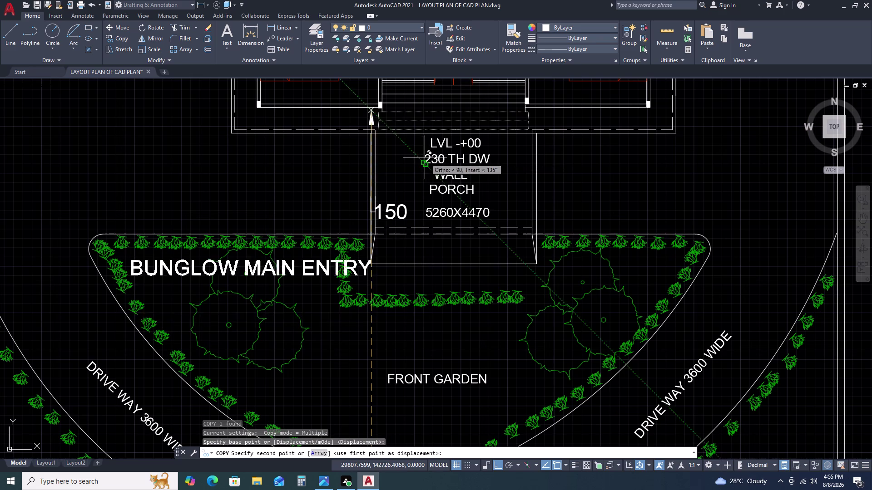
Place the pending copy at the top of the porch with Ortho off.
key(F8)
scroll(up, 3)
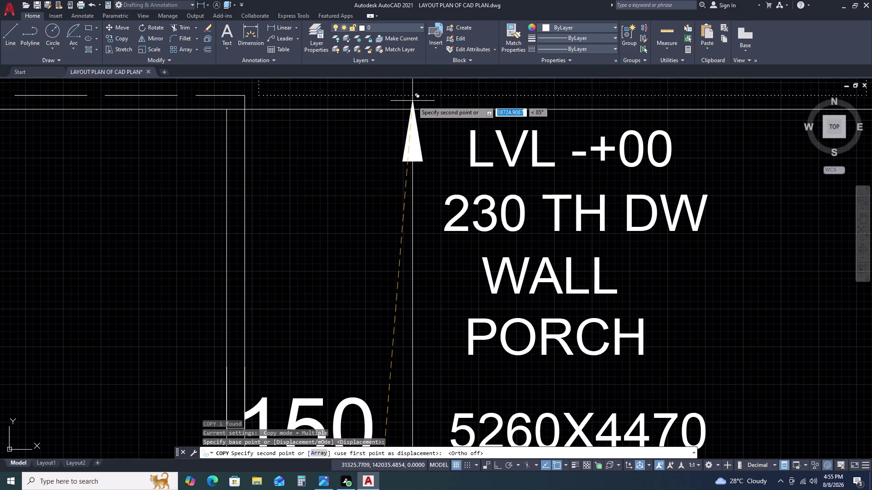
click(413, 85)
key(Escape)
scroll(down, 3)
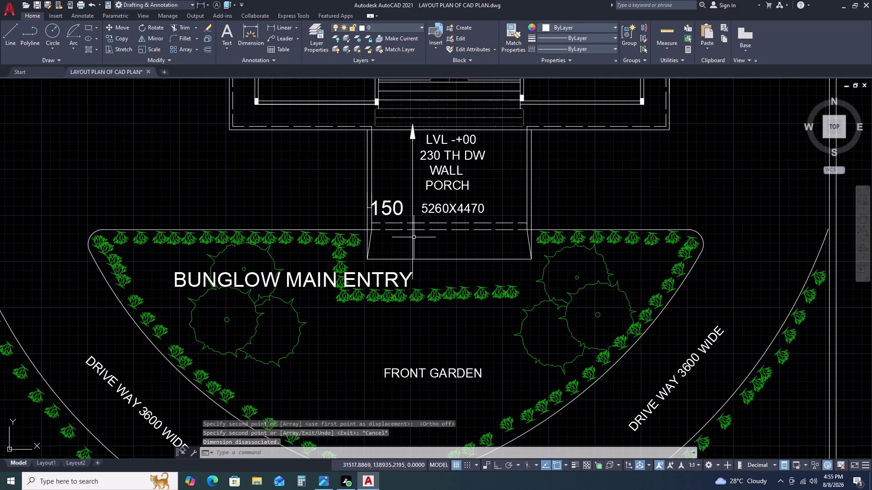
Move the BUNGLOW MAIN ENTRY label beside the porch arrow and select its text.
click(403, 276)
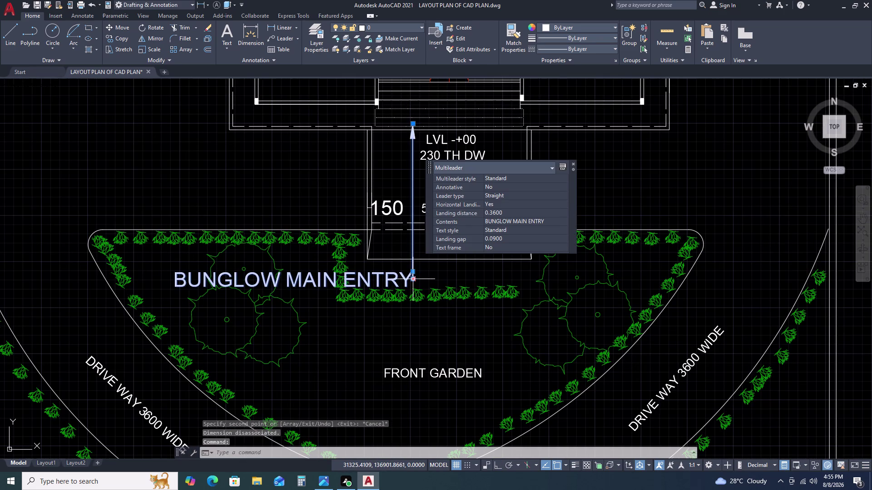
click(412, 278)
click(413, 180)
key(Escape)
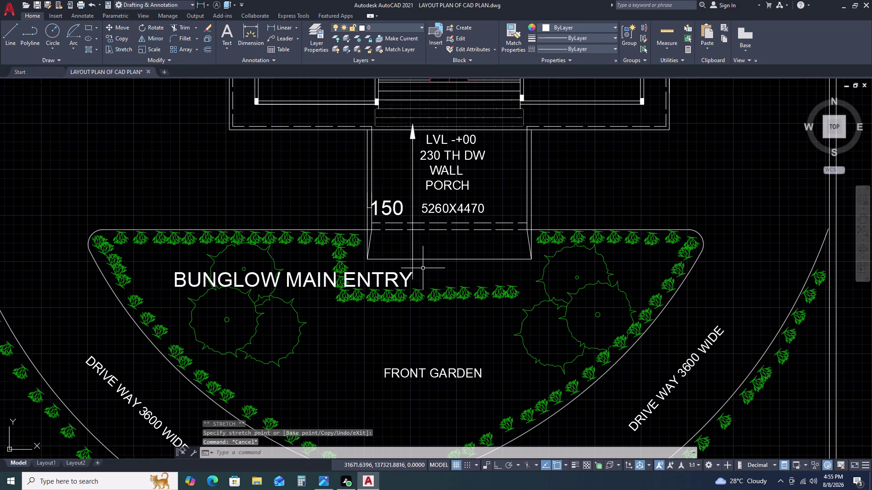
click(415, 274)
click(409, 271)
click(412, 272)
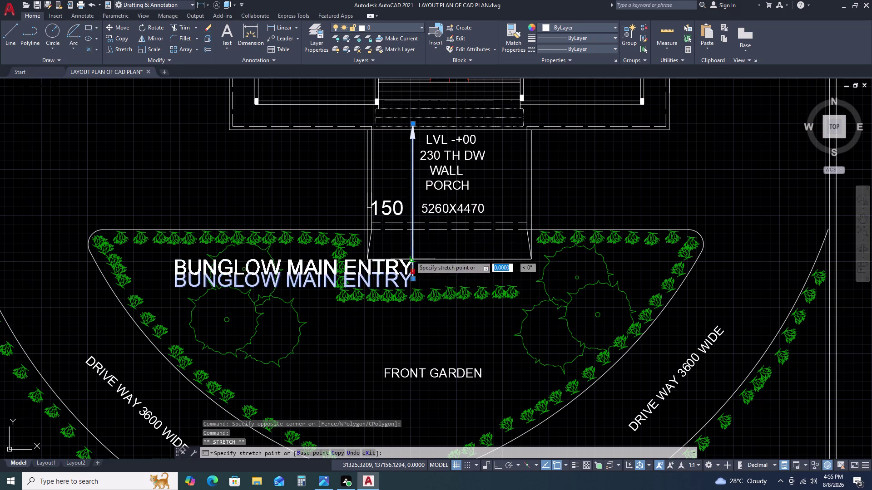
click(413, 158)
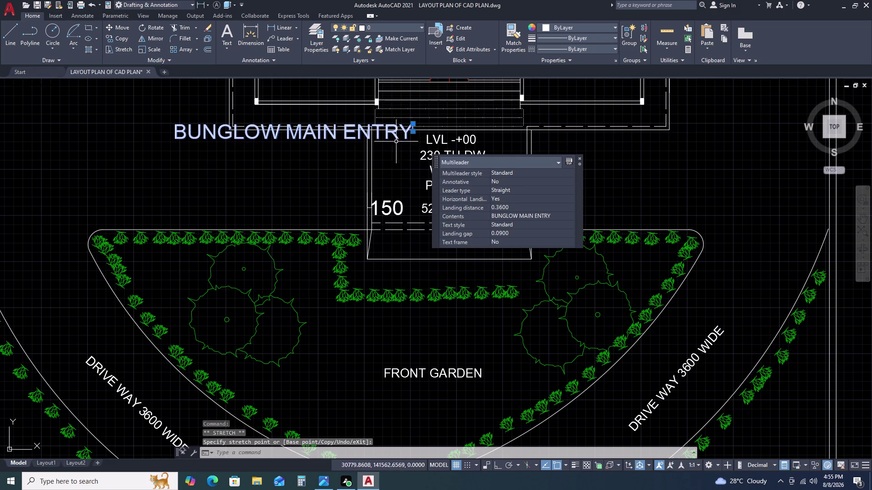
click(414, 130)
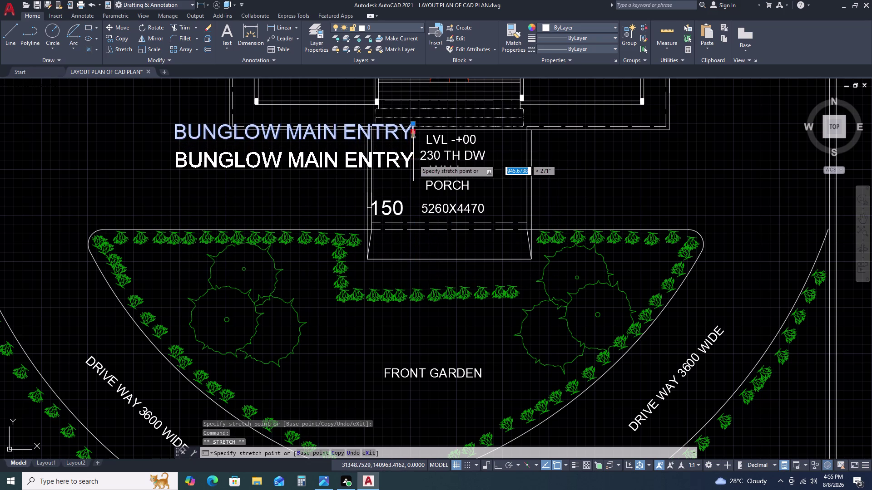
click(412, 160)
double_click(329, 163)
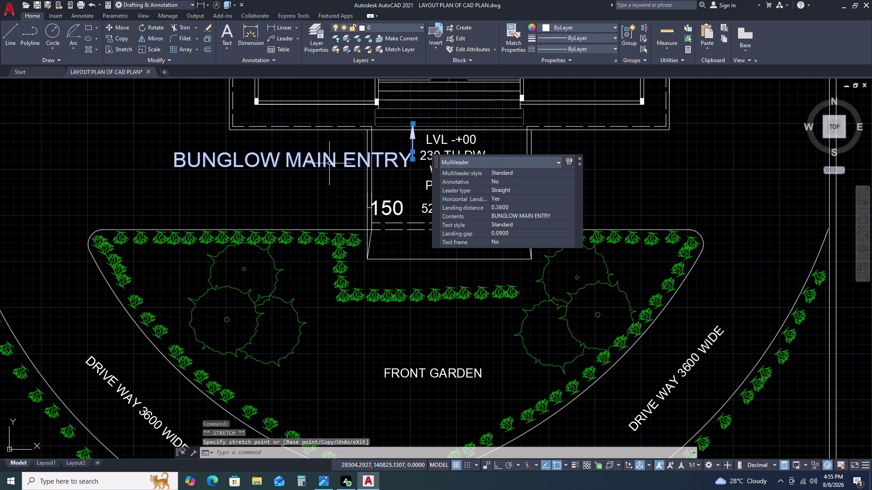
triple_click(329, 163)
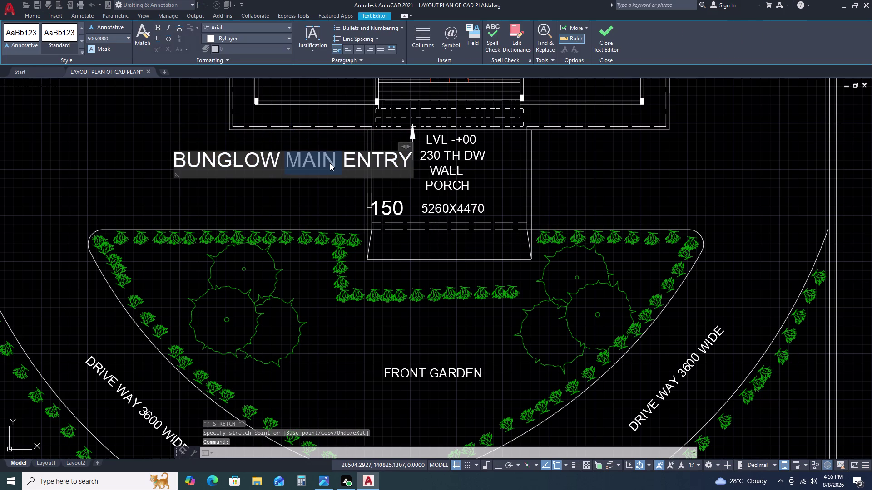
Replace the porch label's text with UP and save the change.
text(UP)
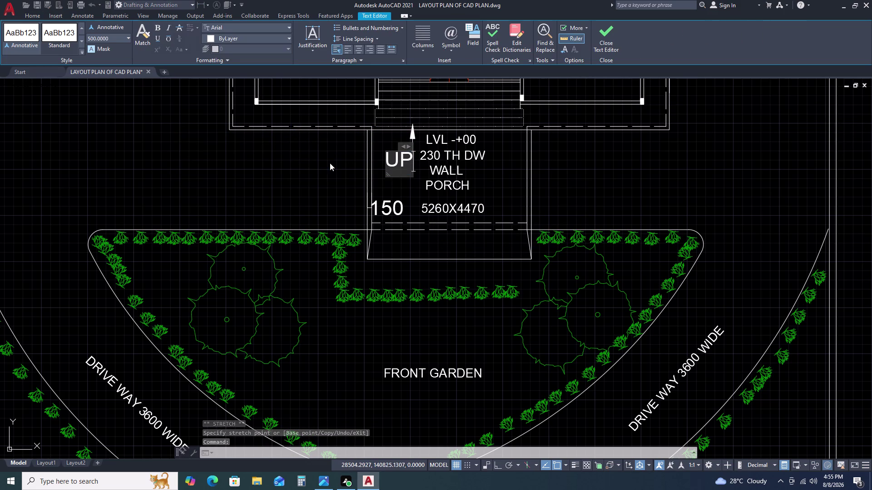
key(Return)
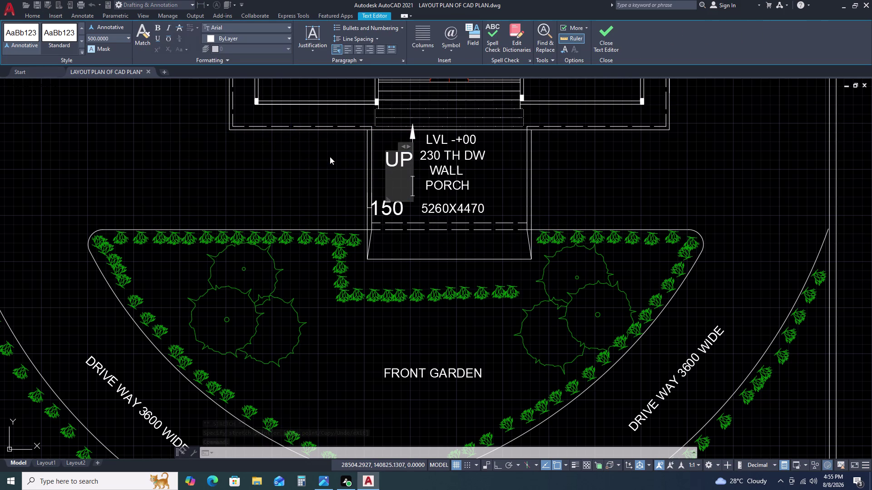
key(Escape)
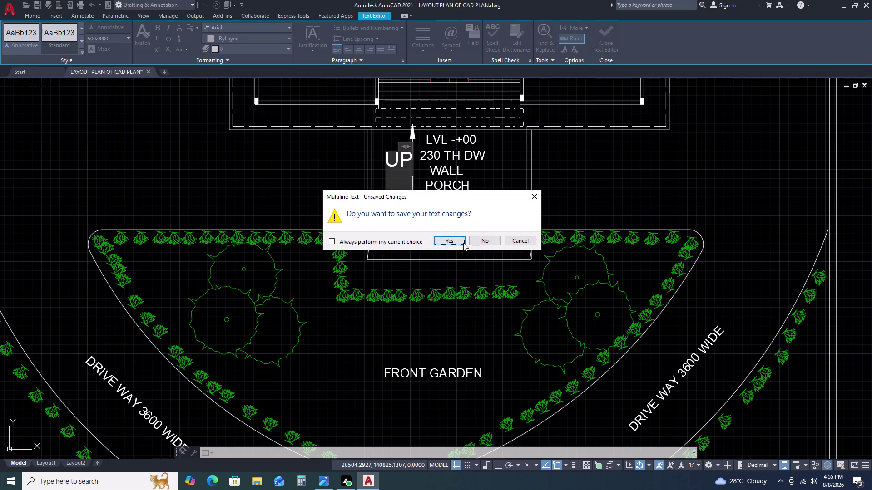
click(458, 242)
scroll(down, 3)
scroll(up, 3)
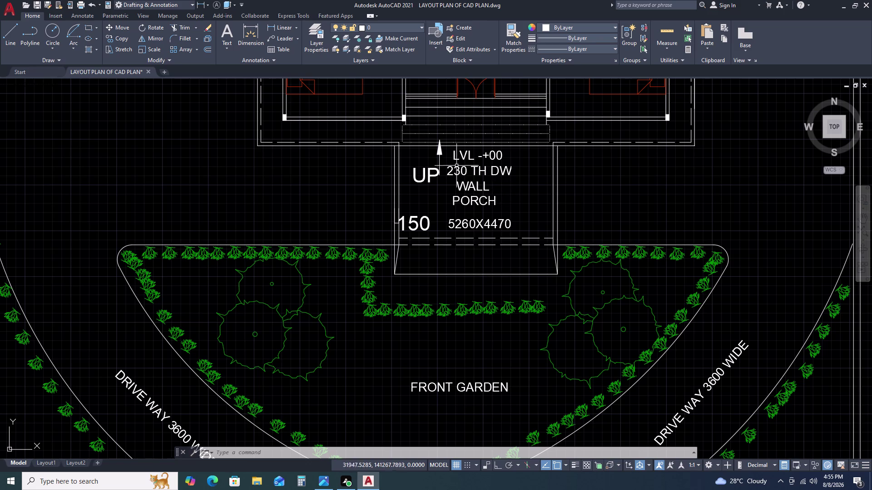
Copy the UP label to the steps beside the living dining area.
scroll(up, 3)
click(442, 167)
click(398, 198)
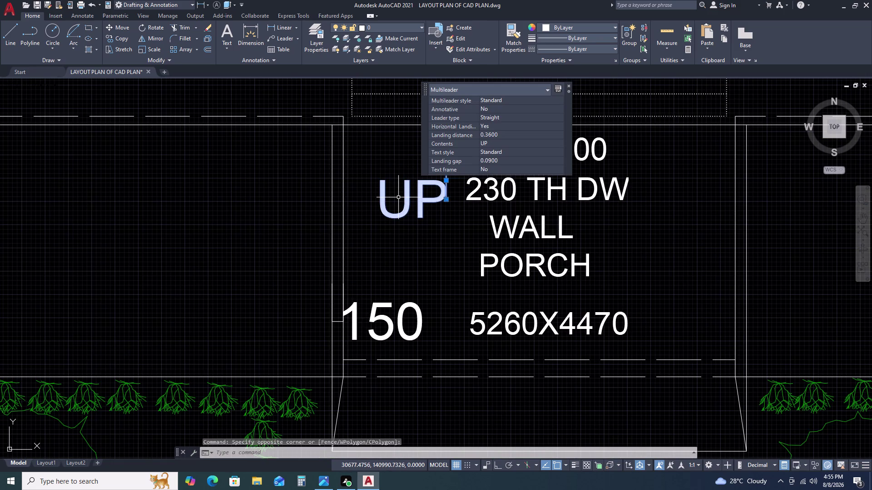
text(CO)
key(space)
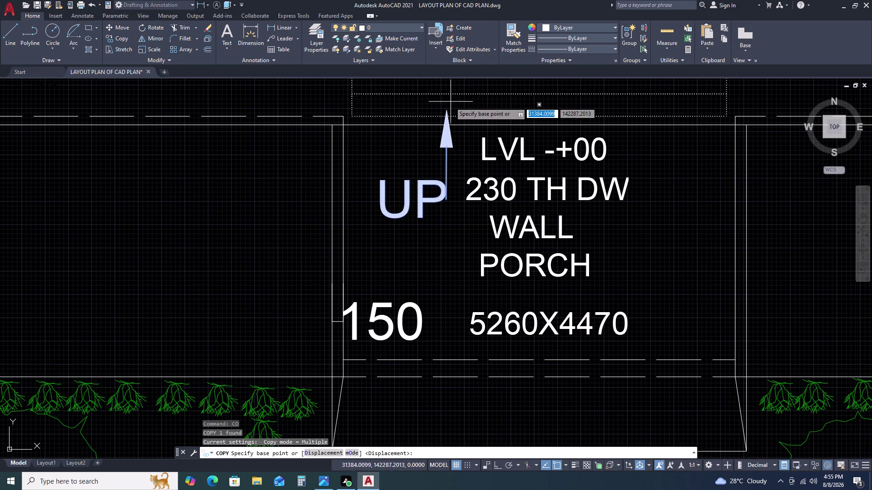
click(445, 109)
scroll(down, 3)
middle_drag(612, 151, 546, 244)
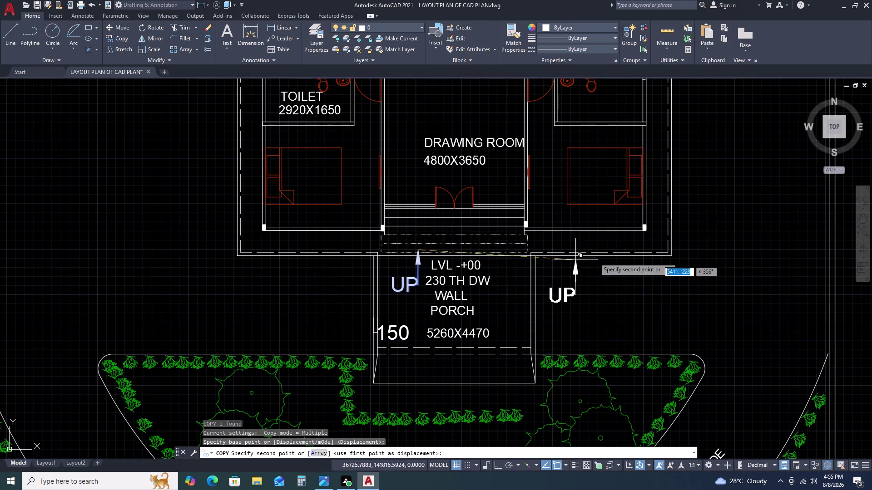
scroll(down, 3)
middle_drag(608, 151, 554, 268)
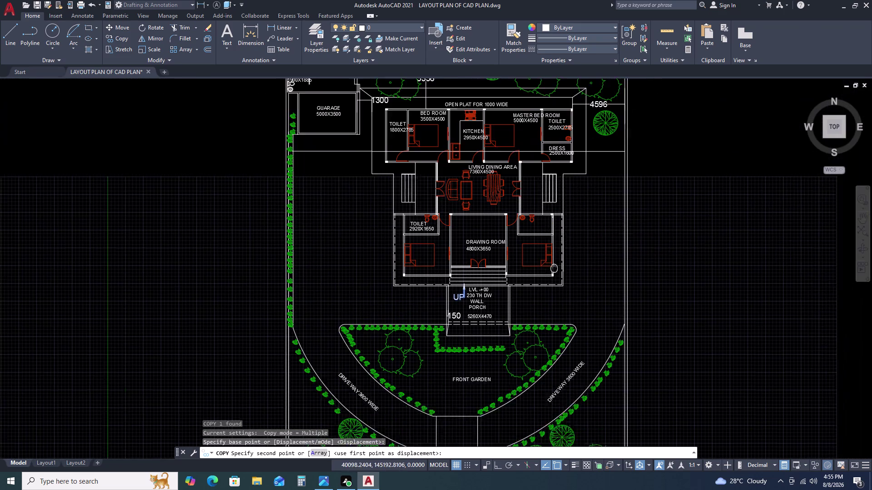
scroll(up, 3)
click(573, 200)
key(Escape)
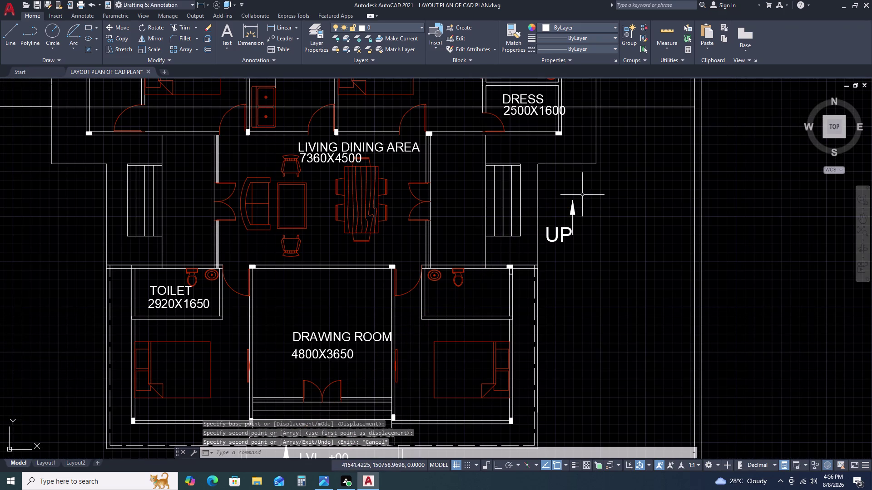
Rotate the copied UP label 90 degrees with Ortho on.
click(583, 195)
click(553, 229)
text(R)
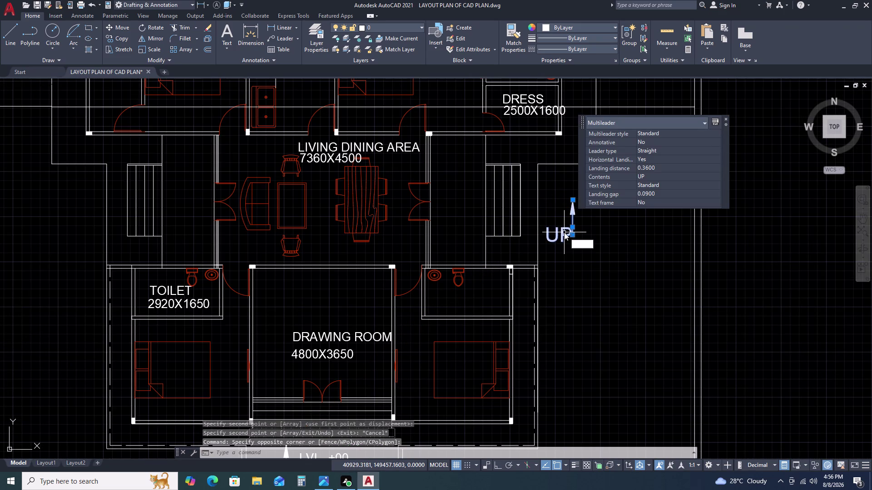
text(O)
key(space)
click(573, 199)
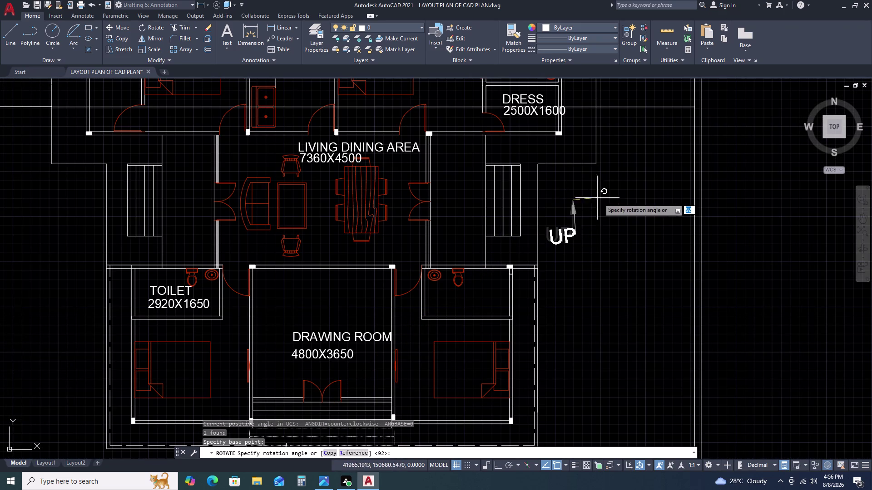
key(F8)
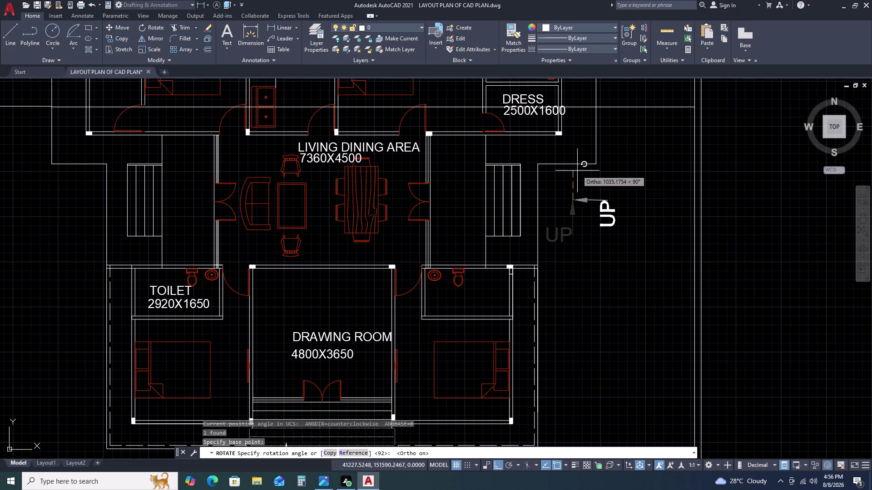
click(589, 174)
Move the rotated UP label onto the right-hand steps.
click(619, 202)
click(605, 228)
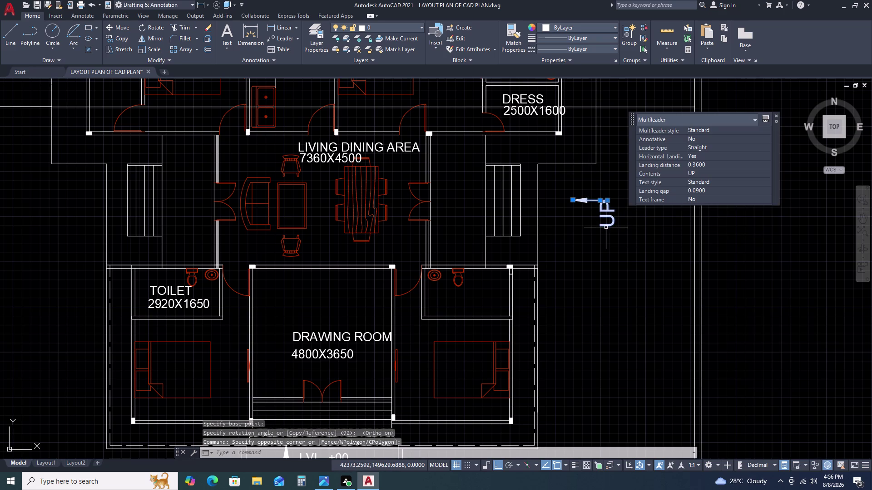
text(M)
key(space)
click(574, 201)
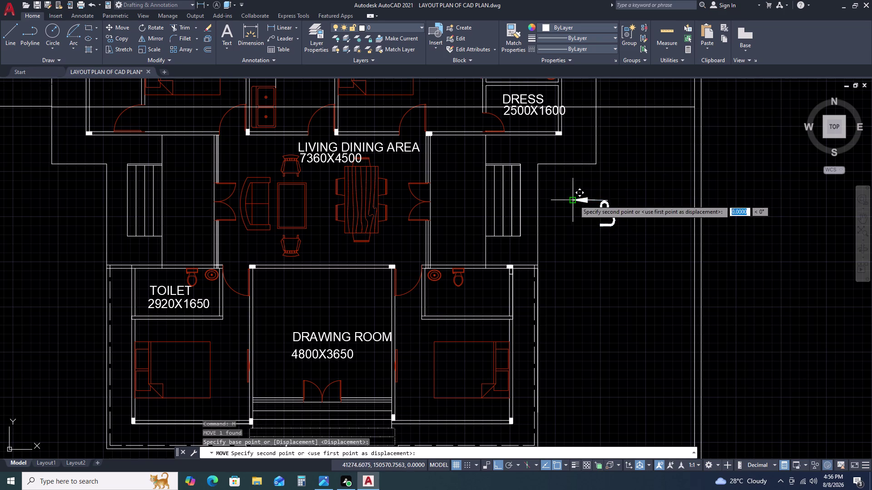
click(506, 197)
click(538, 206)
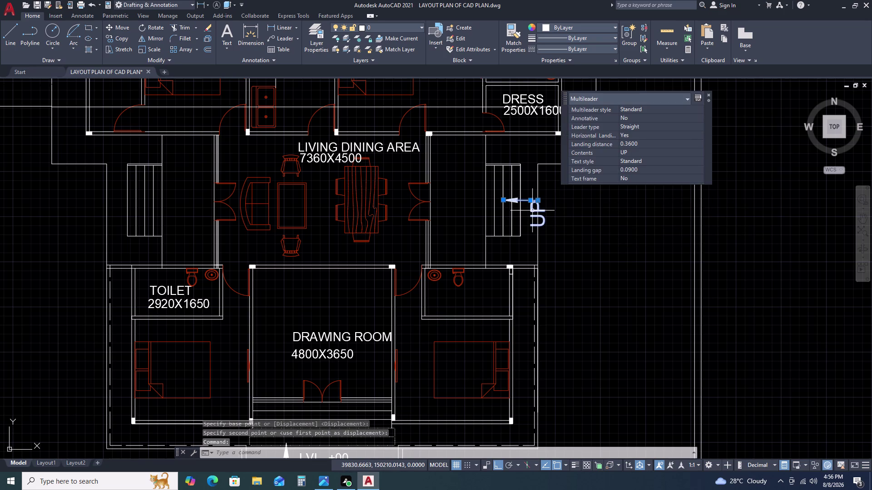
text(MI)
key(space)
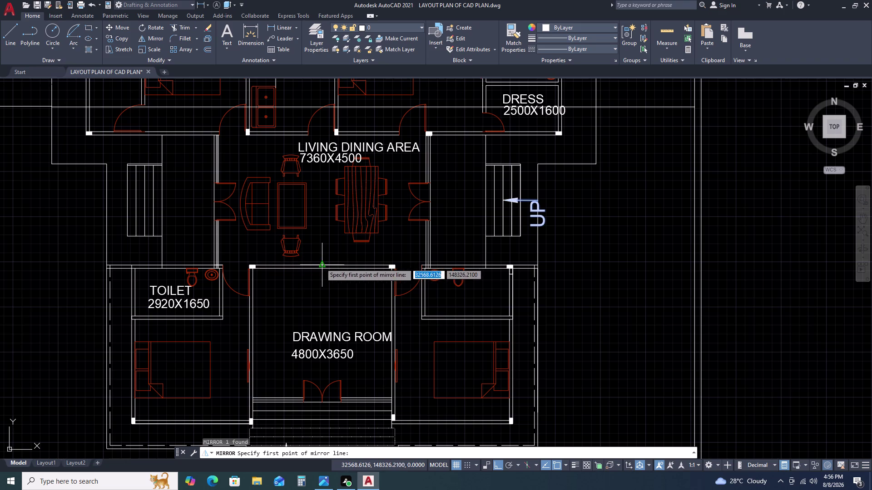
drag(323, 264, 323, 257)
click(325, 162)
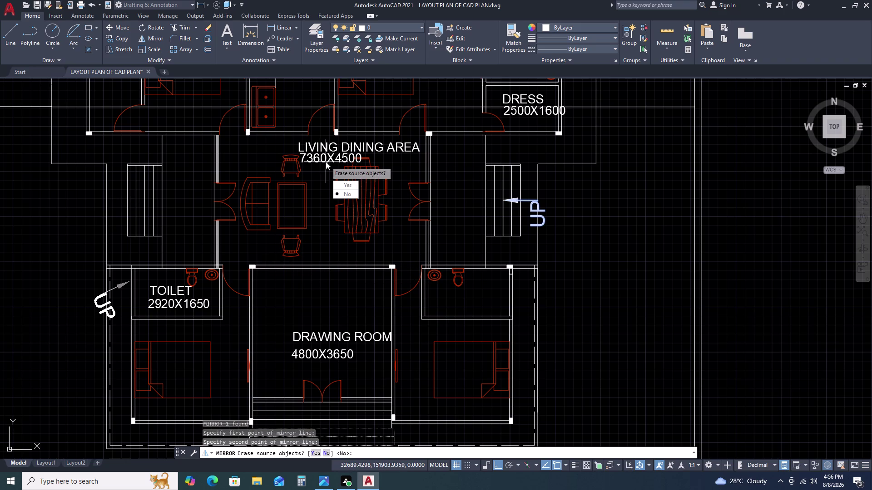
key(Escape)
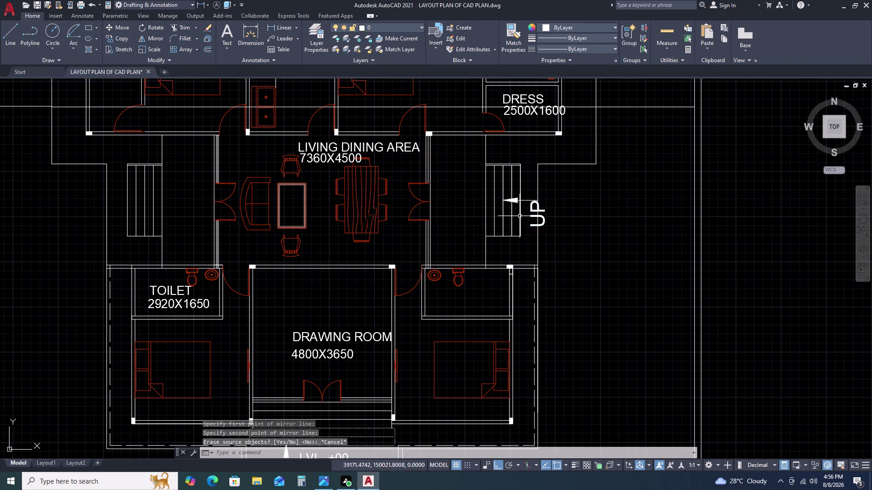
click(534, 210)
text(MI)
key(space)
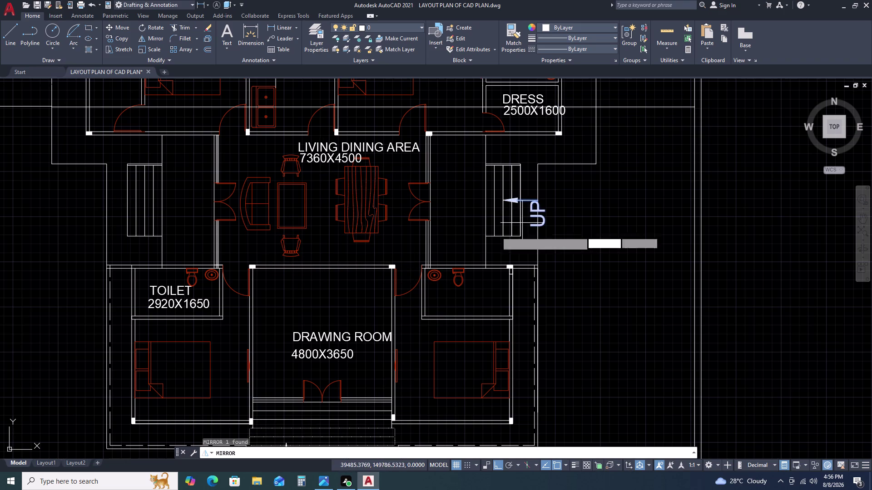
click(324, 263)
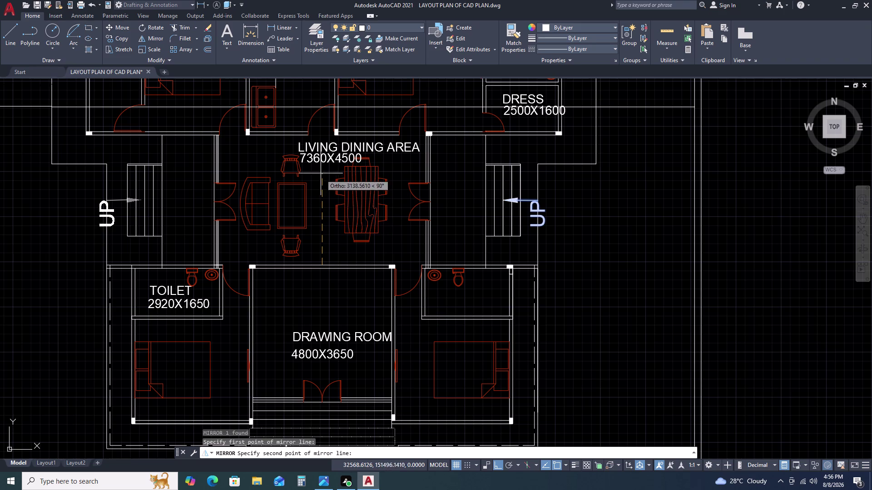
click(327, 133)
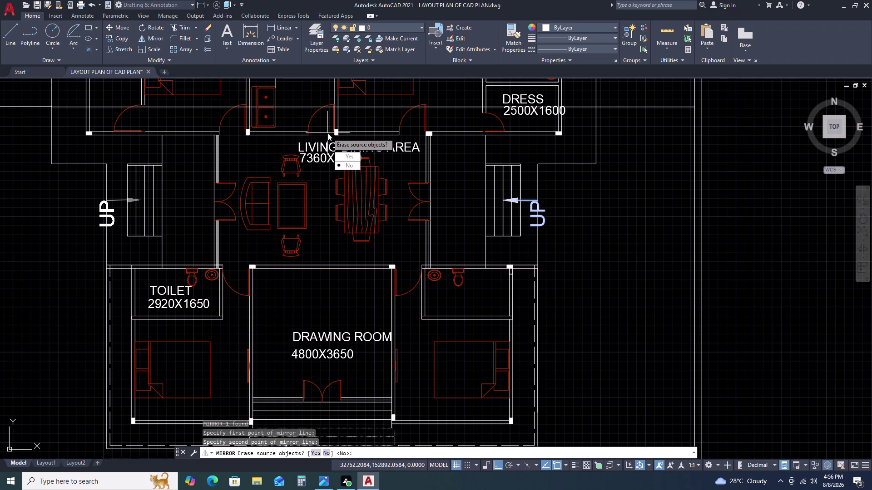
click(344, 166)
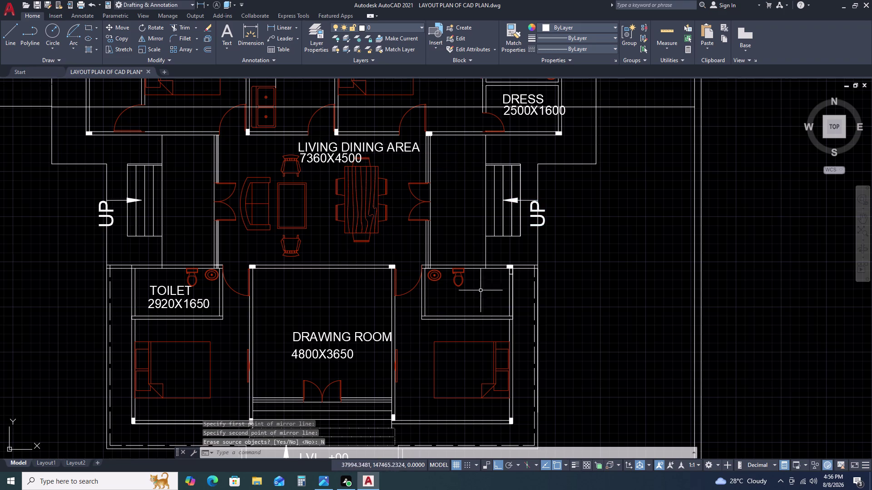
scroll(down, 3)
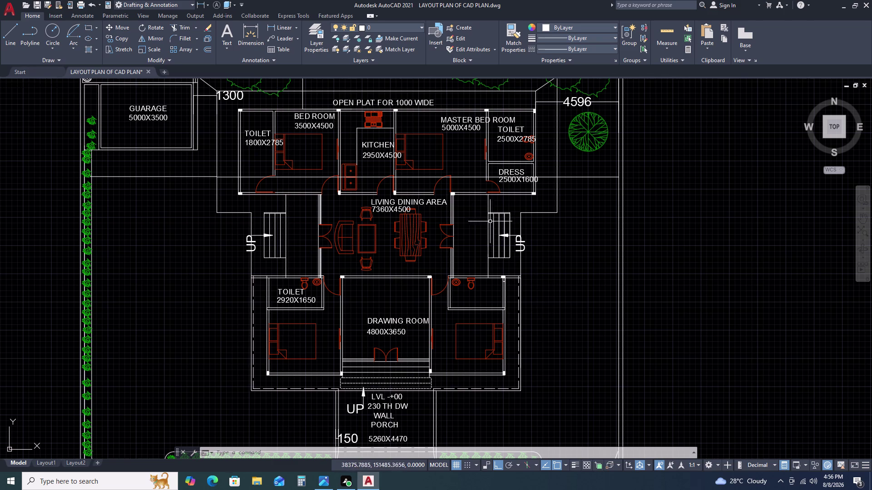
scroll(up, 3)
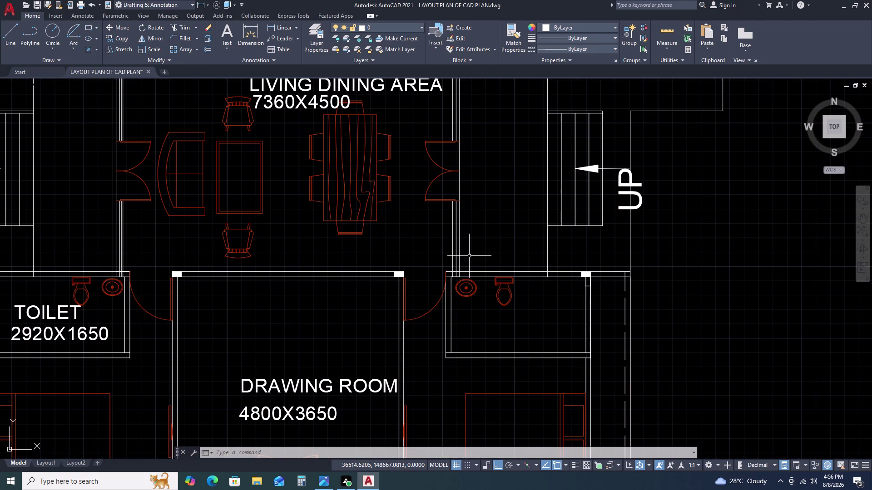
scroll(down, 3)
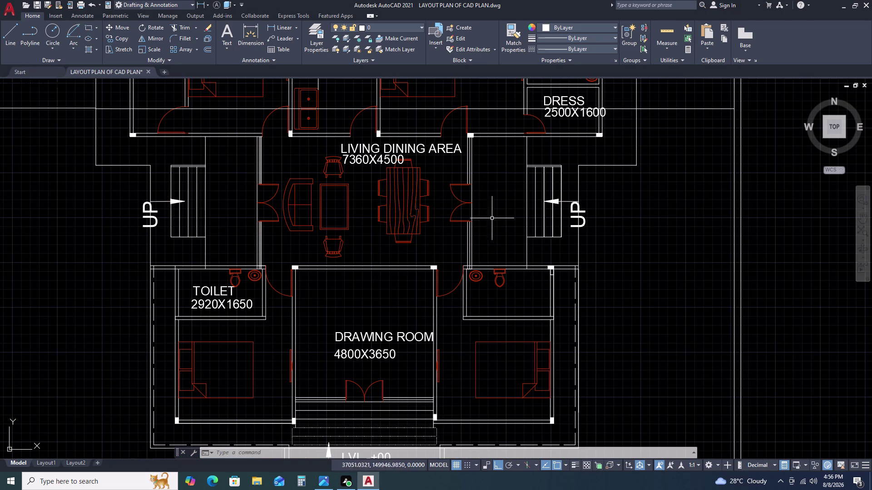
Copy the living-dining door into the toilet right of the drawing room.
click(454, 212)
text(C)
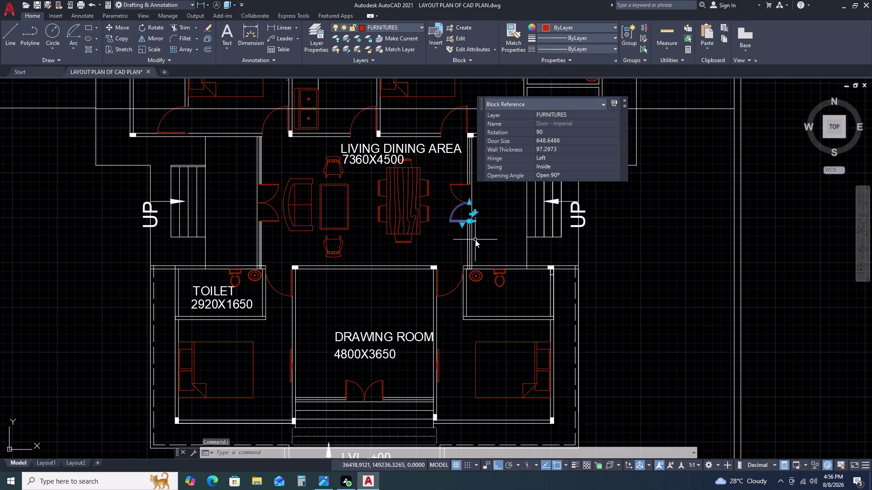
text(O)
key(space)
click(470, 221)
scroll(up, 3)
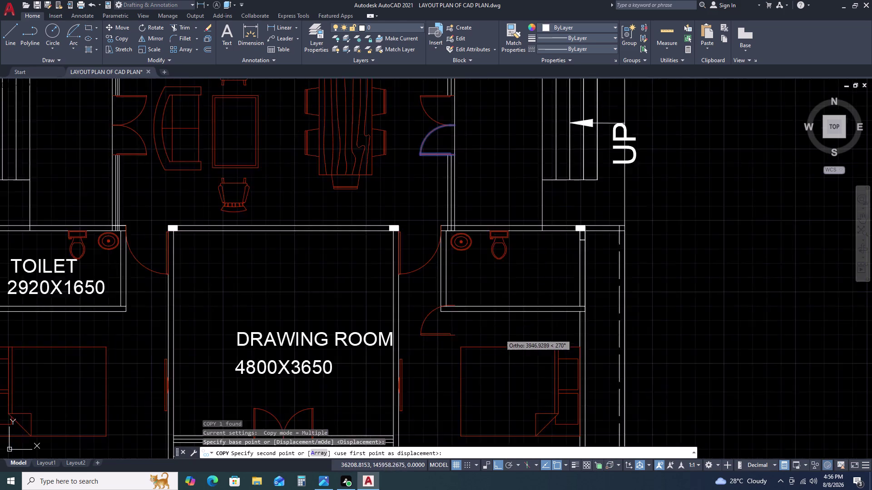
scroll(up, 3)
click(513, 337)
key(Escape)
Rotate the copied door so it faces the other way.
drag(390, 303, 381, 310)
click(331, 334)
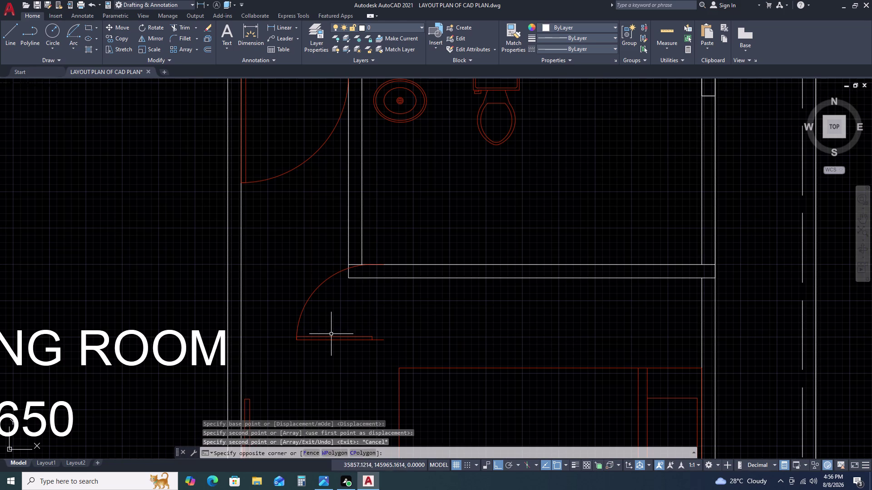
click(334, 324)
click(312, 357)
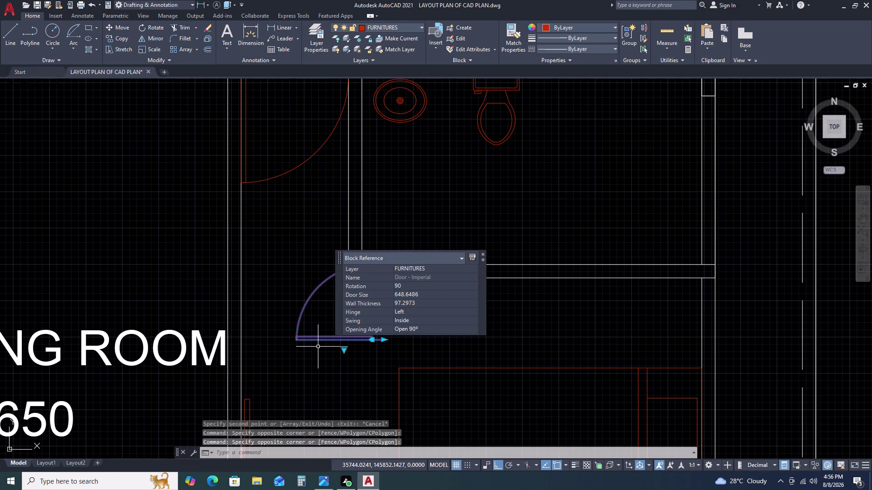
key(r)
key(o)
key(space)
drag(365, 326, 367, 316)
click(355, 180)
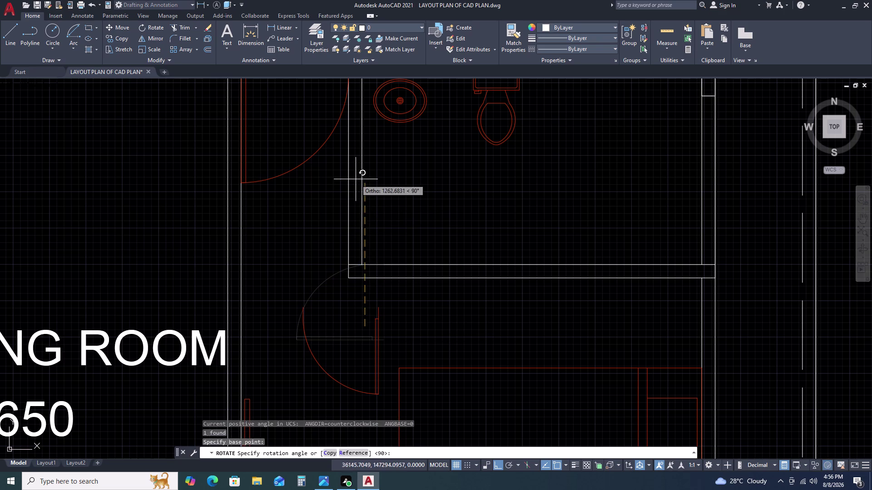
click(398, 304)
click(333, 345)
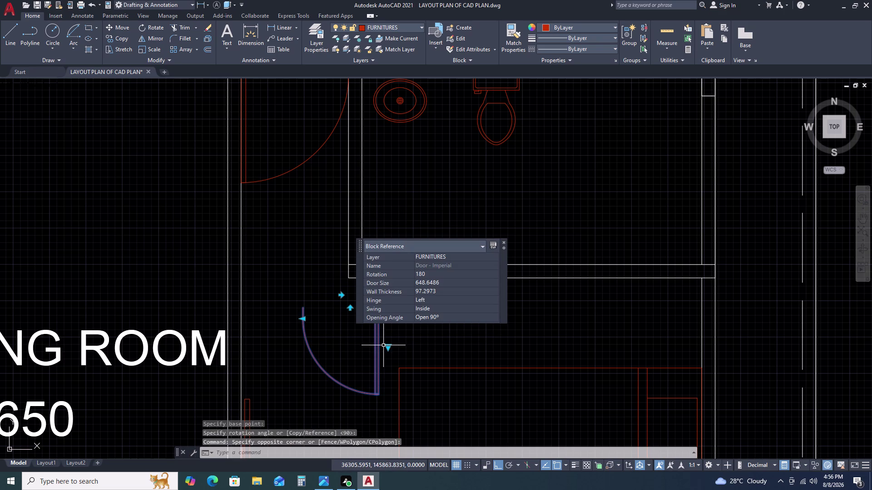
key(m)
key(space)
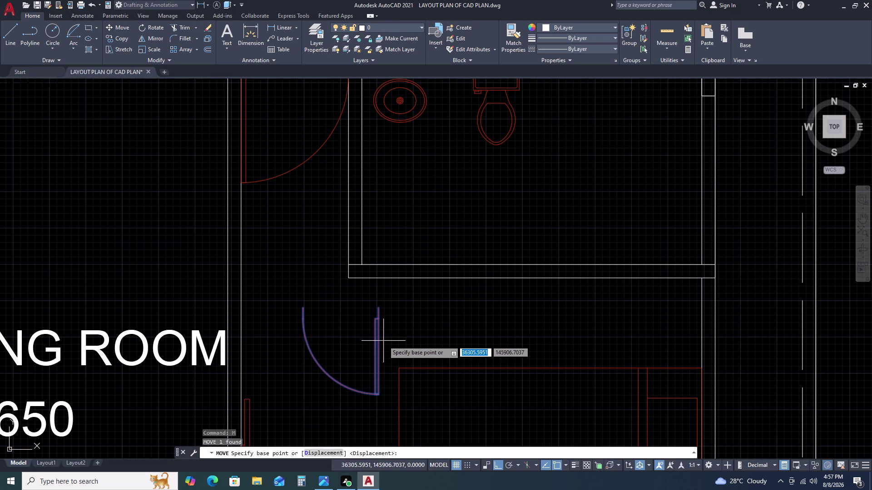
key(Escape)
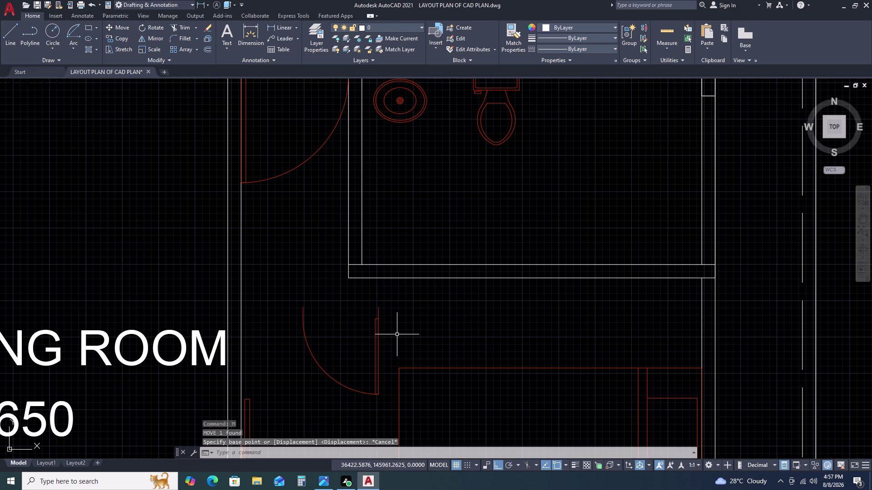
Rotate the door again so it opens upward.
click(392, 325)
click(365, 335)
key(r)
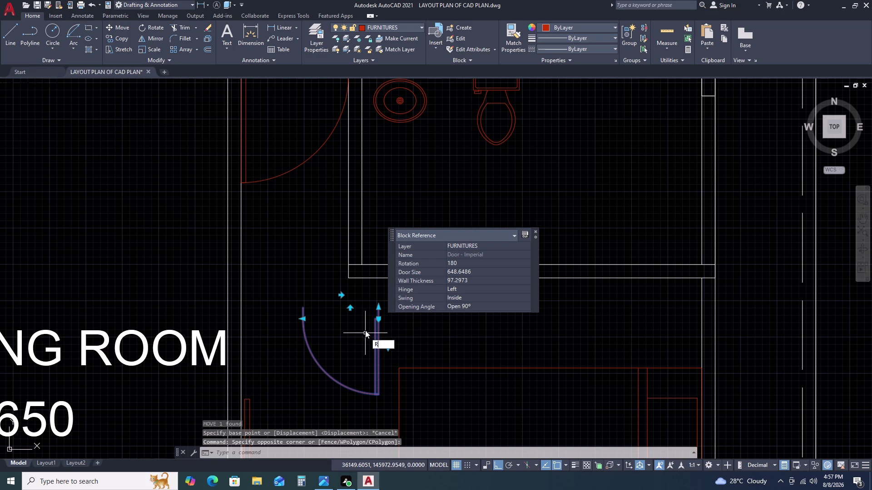
key(o)
key(space)
drag(365, 328, 364, 321)
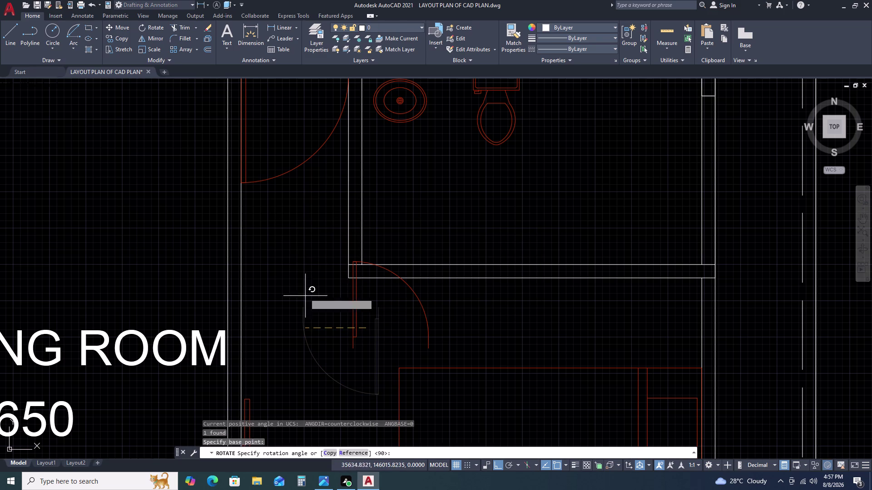
click(309, 305)
Move the door by its hinge end to the toilet wall corner.
click(367, 317)
click(343, 301)
text(M)
key(space)
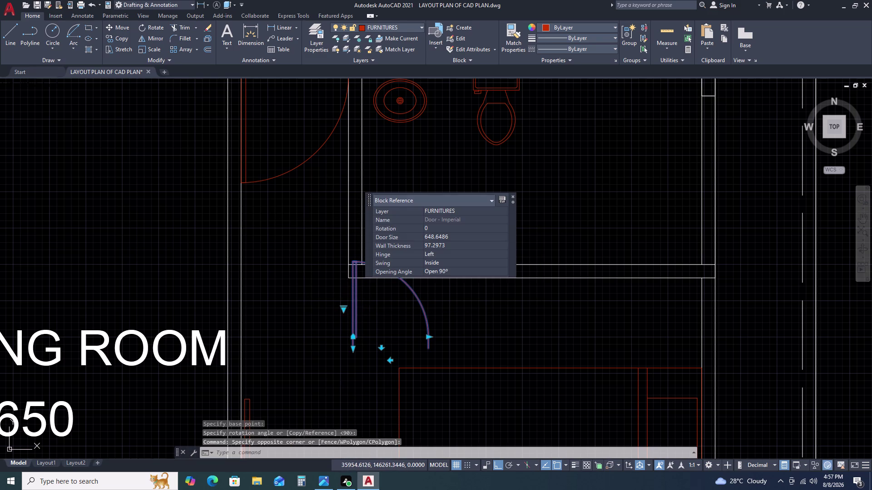
drag(350, 351, 349, 344)
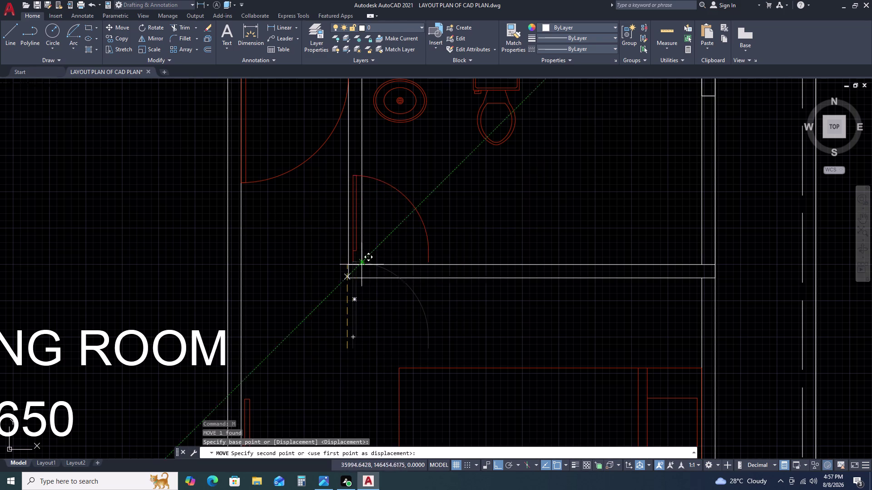
click(363, 283)
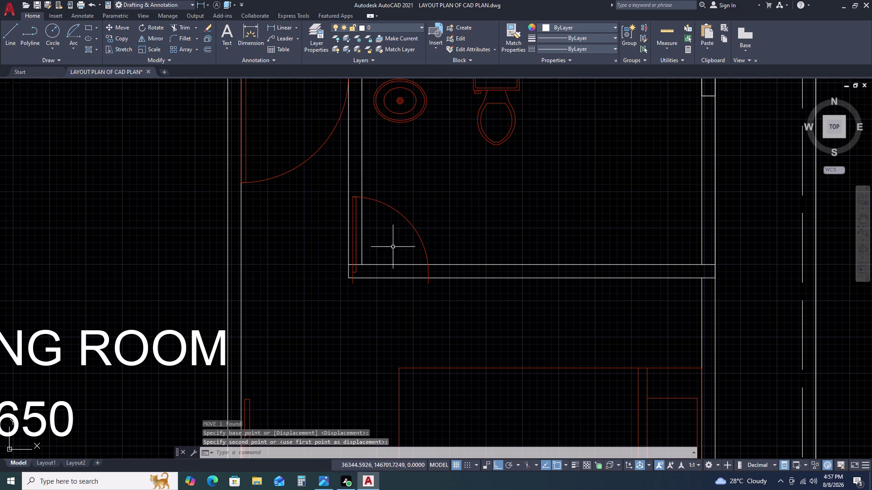
Shift the placed door across onto the wall line.
click(469, 230)
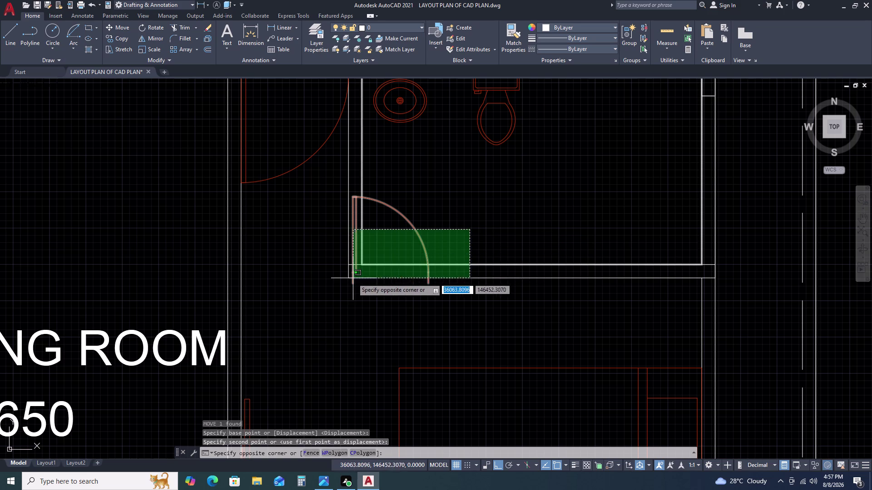
click(386, 238)
key(m)
key(space)
scroll(up, 3)
click(409, 242)
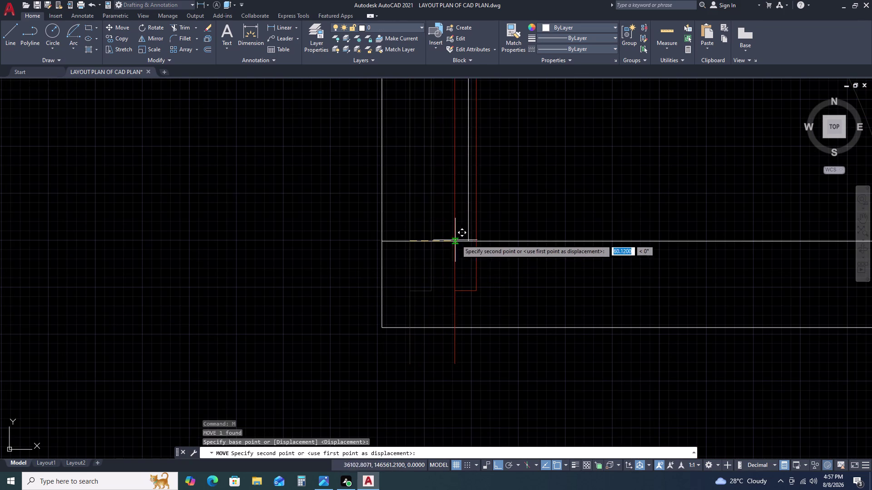
click(467, 241)
Move the door up to align it with the toilet wall.
click(493, 295)
click(457, 307)
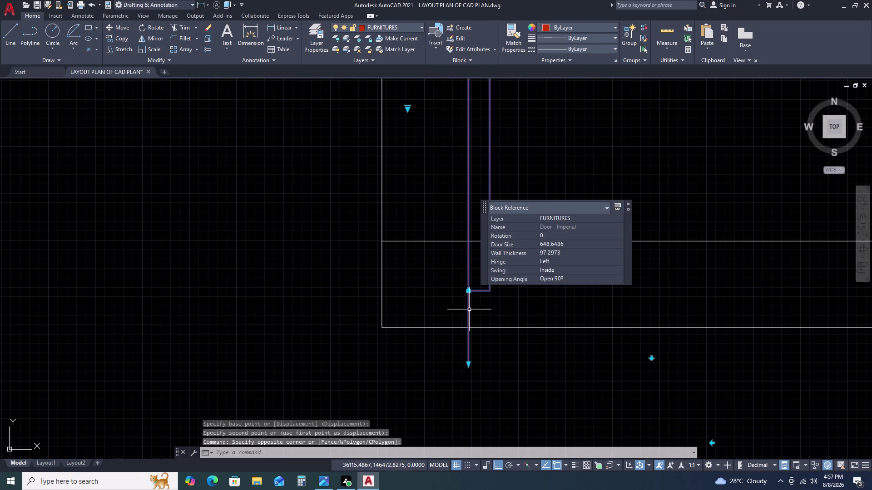
key(m)
key(space)
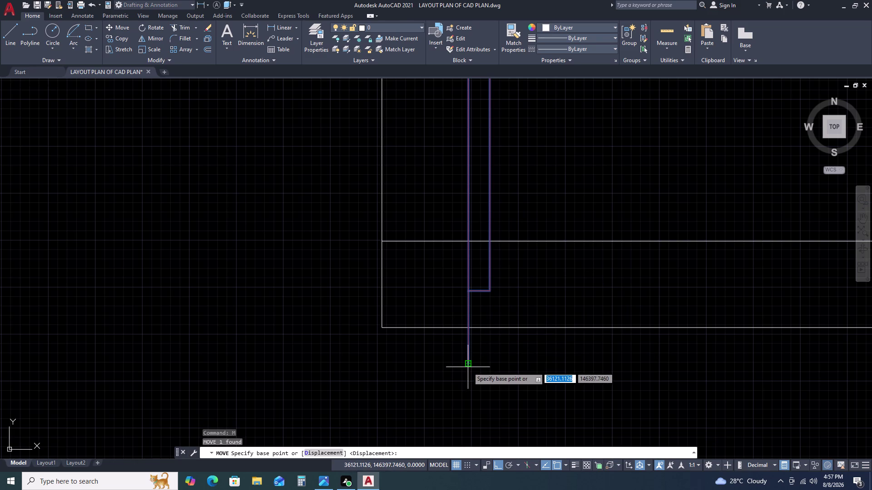
click(468, 367)
click(467, 328)
scroll(down, 3)
middle_drag(527, 326, 458, 298)
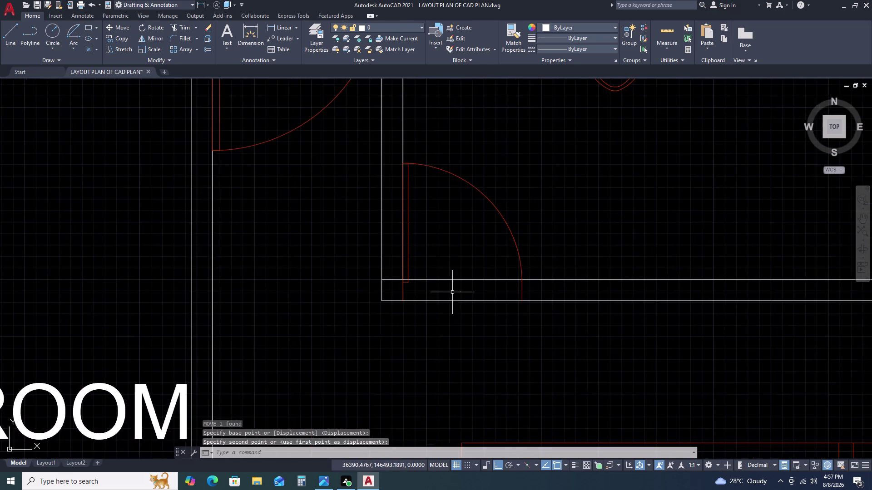
scroll(down, 3)
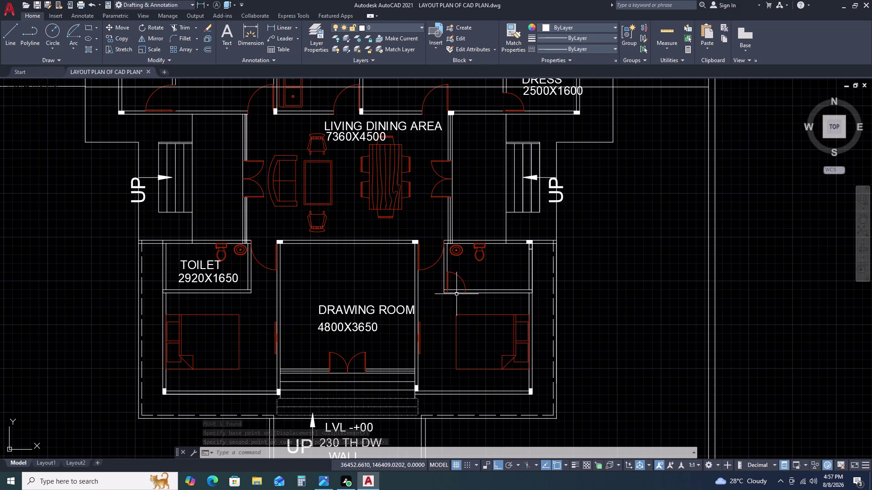
Try trimming the toilet wall lines, then cancel the trim.
text(TR)
key(space)
scroll(up, 3)
click(455, 276)
click(447, 352)
scroll(down, 3)
key(Escape)
Start a short line at the toilet door's wall end, then cancel it.
key(l)
key(space)
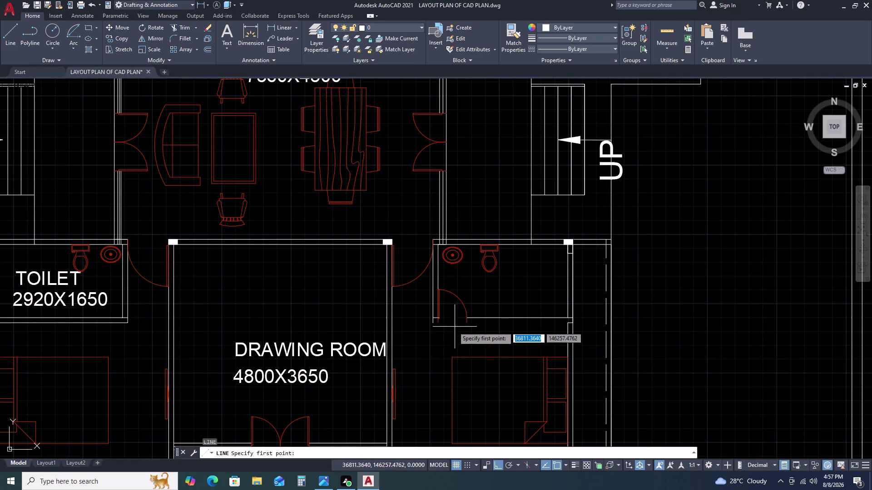
scroll(up, 3)
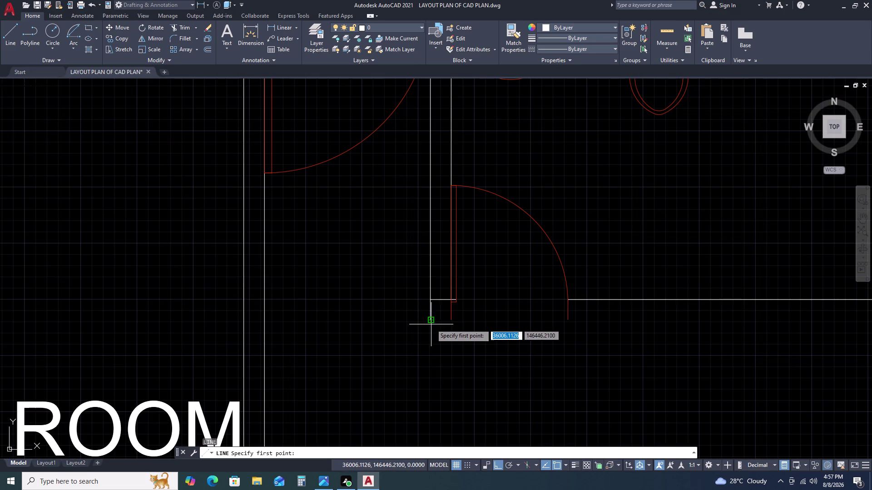
click(431, 323)
click(452, 323)
key(Escape)
scroll(down, 3)
middle_drag(513, 344, 427, 331)
key(space)
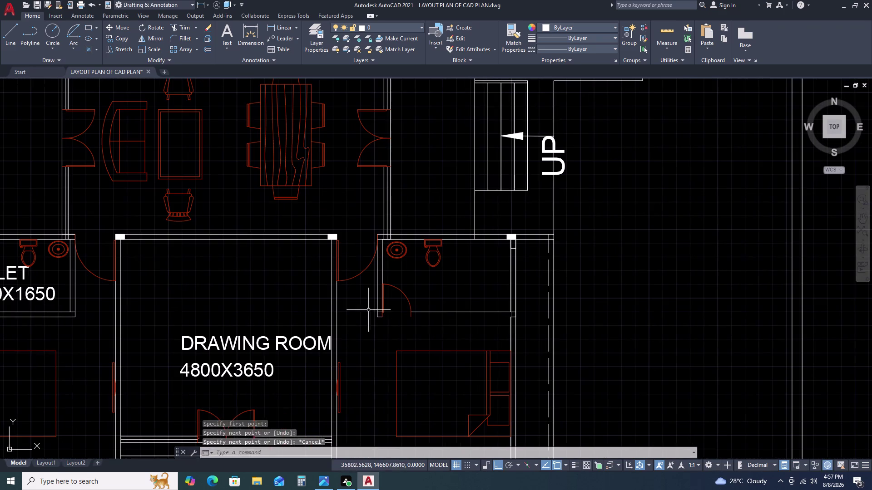
Draw a wall line from the door across to the outer wall.
click(413, 318)
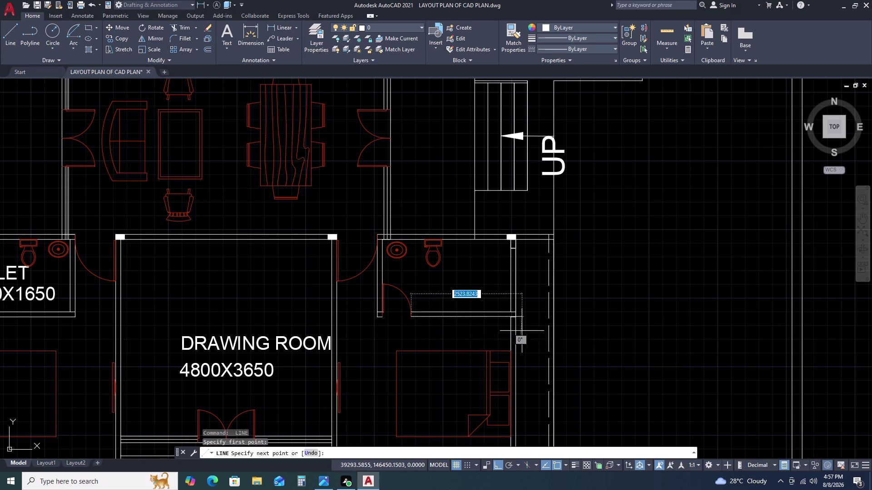
scroll(up, 3)
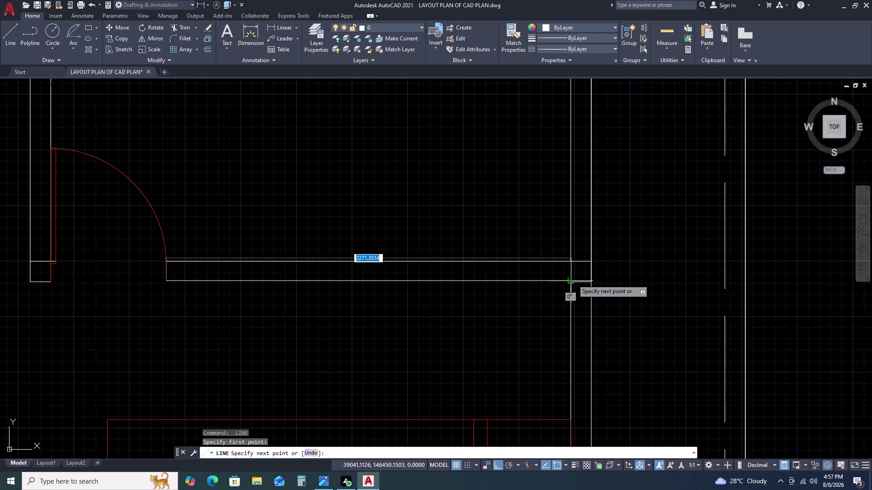
click(573, 279)
key(Escape)
scroll(down, 3)
middle_drag(588, 337, 579, 339)
middle_drag(563, 339, 387, 299)
Try filleting two wall lines at the junction, then cancel.
scroll(up, 3)
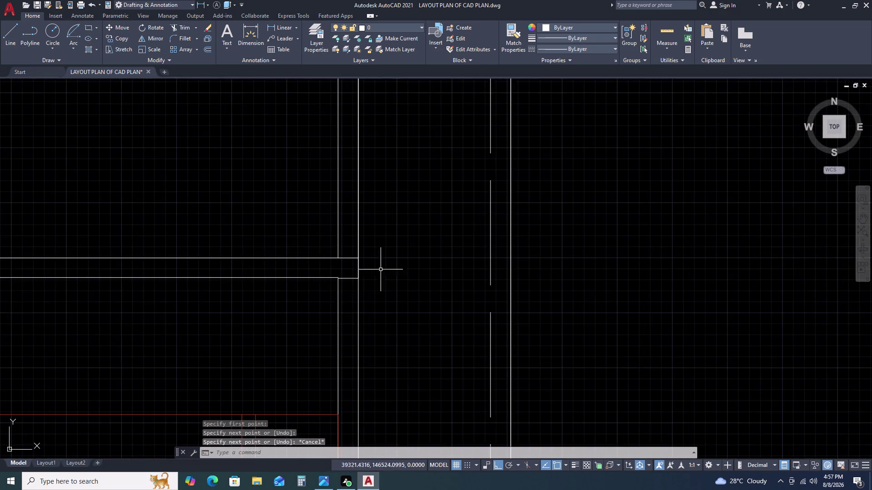
scroll(up, 3)
key(f)
key(space)
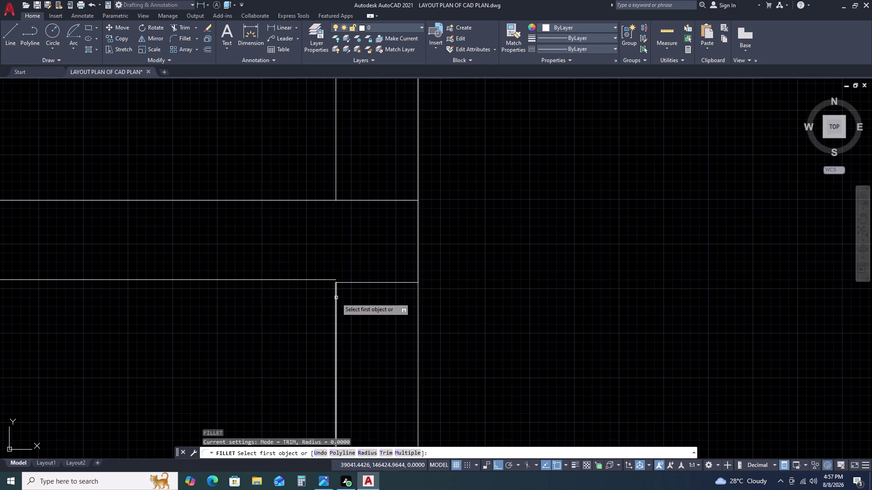
click(336, 298)
click(323, 280)
key(Escape)
Start a text block and a fence trim over the toilet lines, cancelling both.
scroll(down, 3)
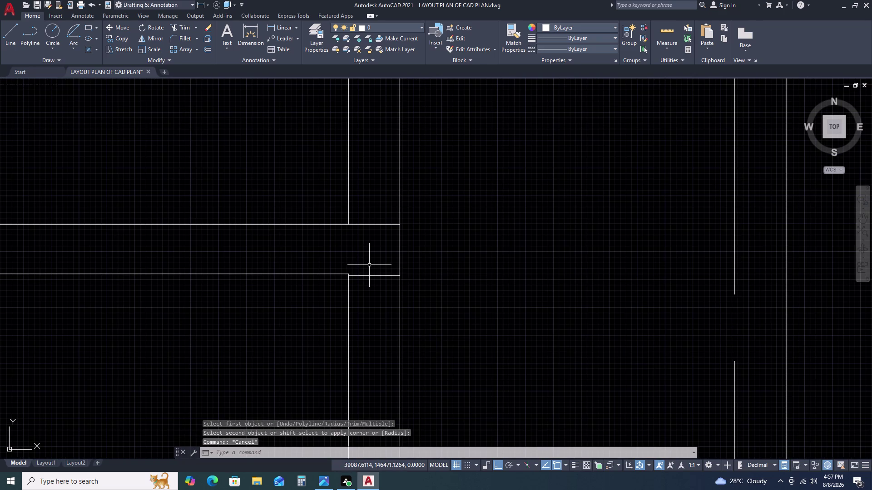
text(T)
key(space)
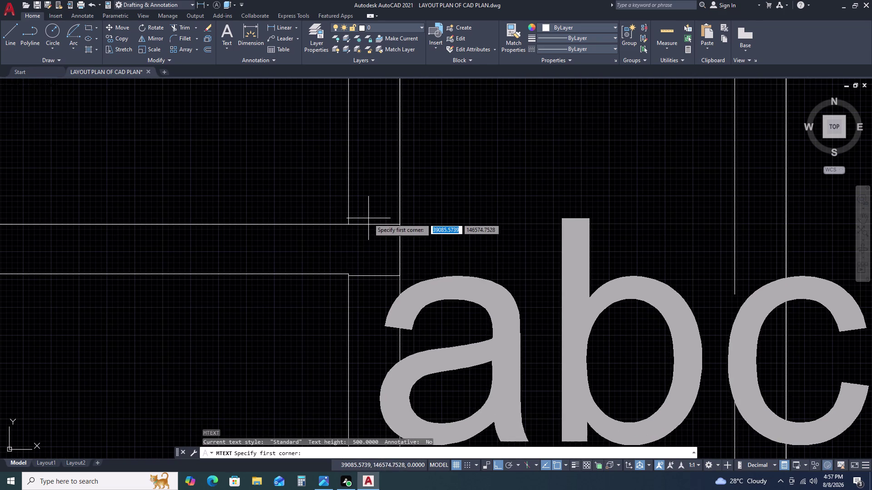
key(Escape)
text(TR)
key(space)
drag(371, 211, 384, 256)
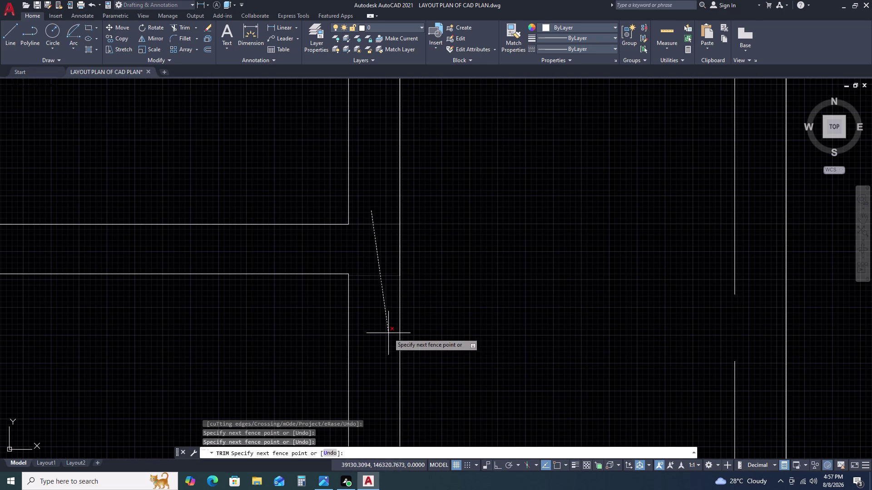
click(389, 333)
key(Escape)
Erase the unwanted line inside the toilet.
scroll(down, 3)
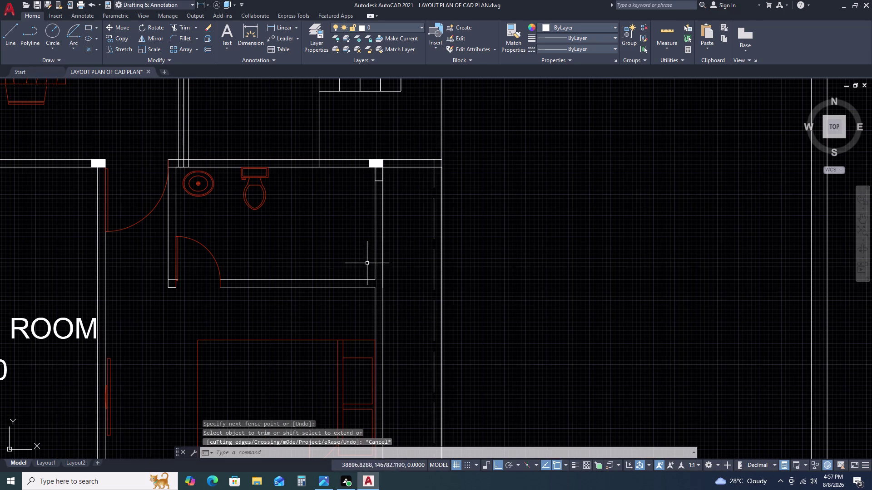
click(382, 253)
key(Delete)
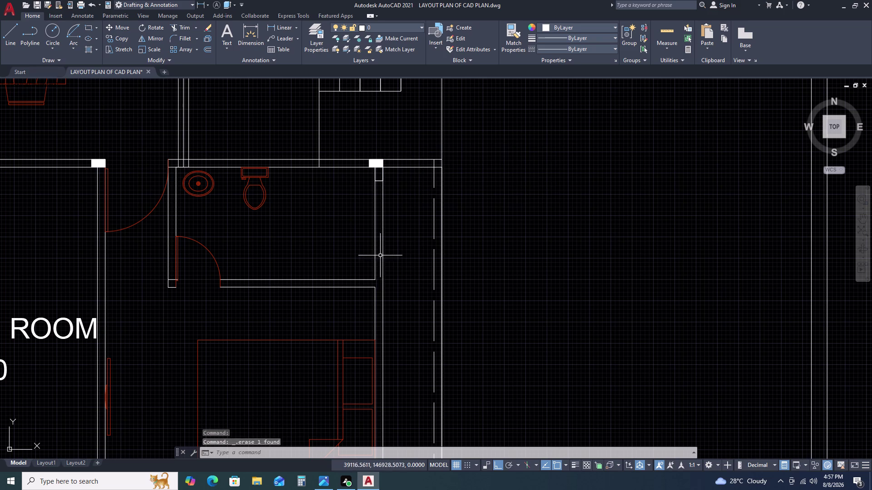
scroll(down, 3)
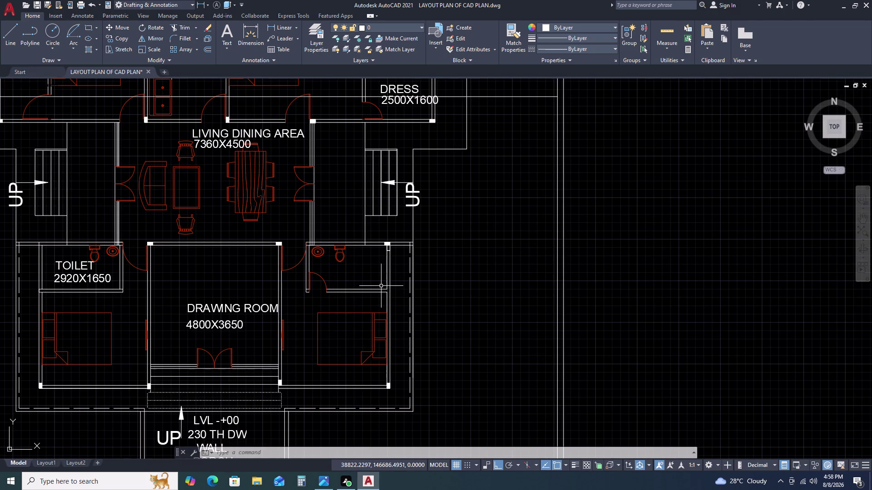
Mirror the right toilet's door across a vertical axis, keeping the original.
middle_click(185, 271)
middle_drag(188, 272, 313, 283)
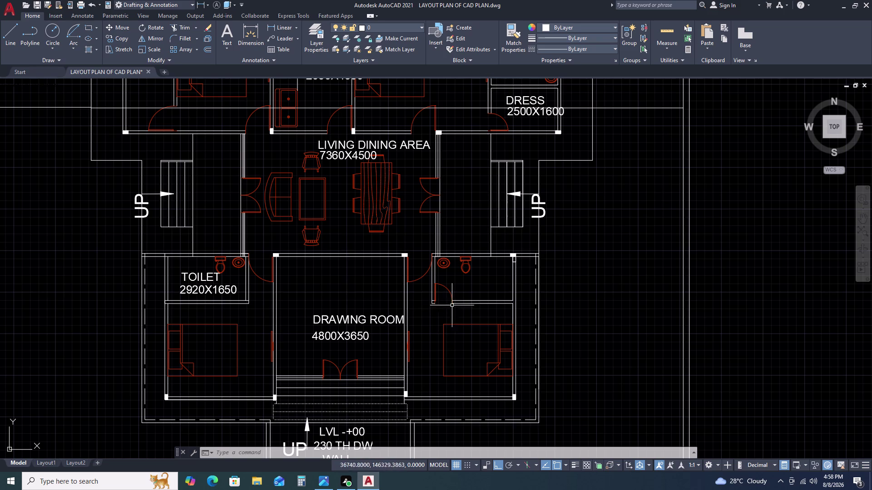
click(449, 289)
key(m)
key(i)
key(space)
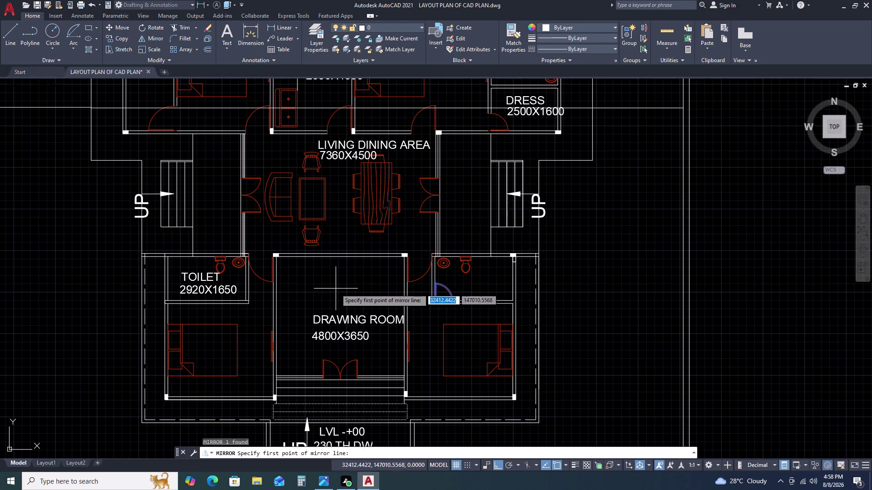
drag(348, 303, 347, 296)
click(348, 229)
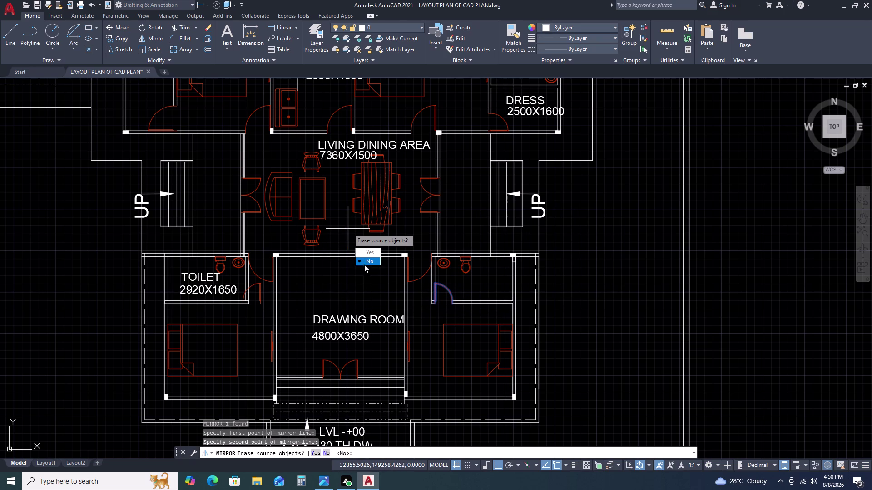
click(368, 262)
key(Escape)
Move the mirrored door into the left toilet.
click(264, 294)
click(252, 283)
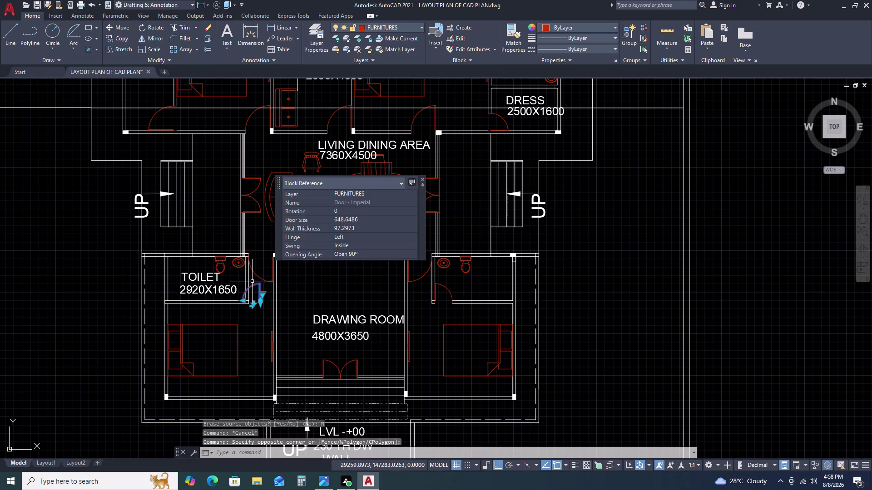
key(m)
key(space)
scroll(up, 3)
click(268, 326)
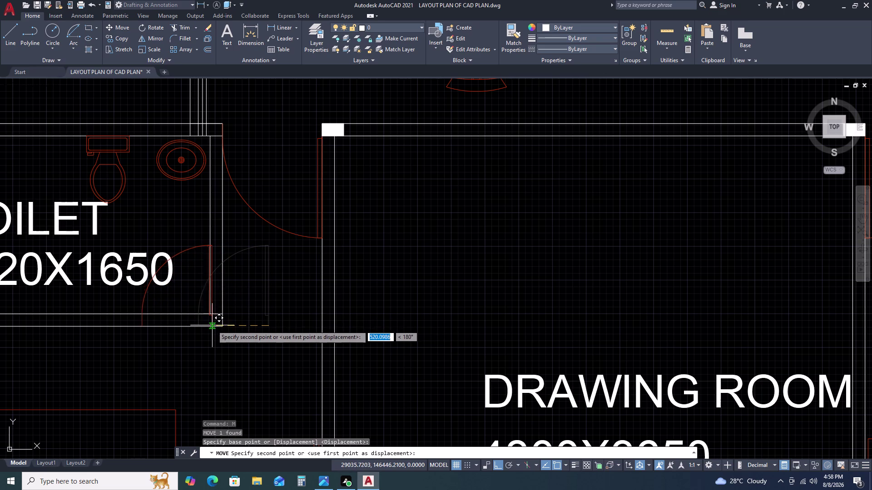
click(212, 325)
Move the door again so it snaps onto the left toilet's wall corner.
scroll(up, 3)
click(216, 329)
click(208, 329)
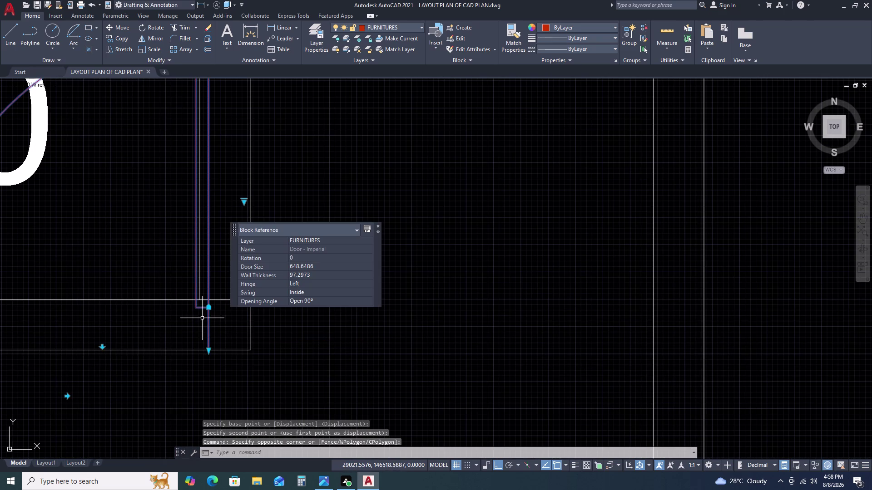
key(m)
key(space)
click(210, 300)
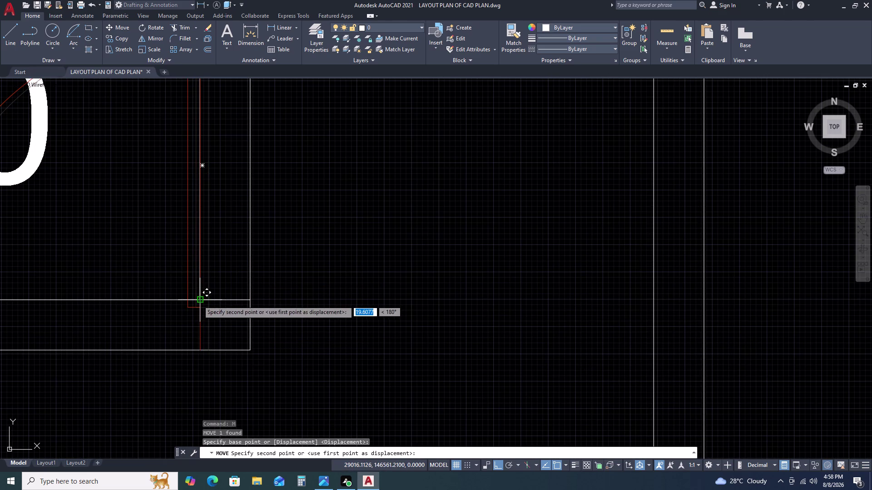
click(198, 301)
key(Escape)
scroll(down, 3)
key(Escape)
middle_drag(190, 327, 325, 296)
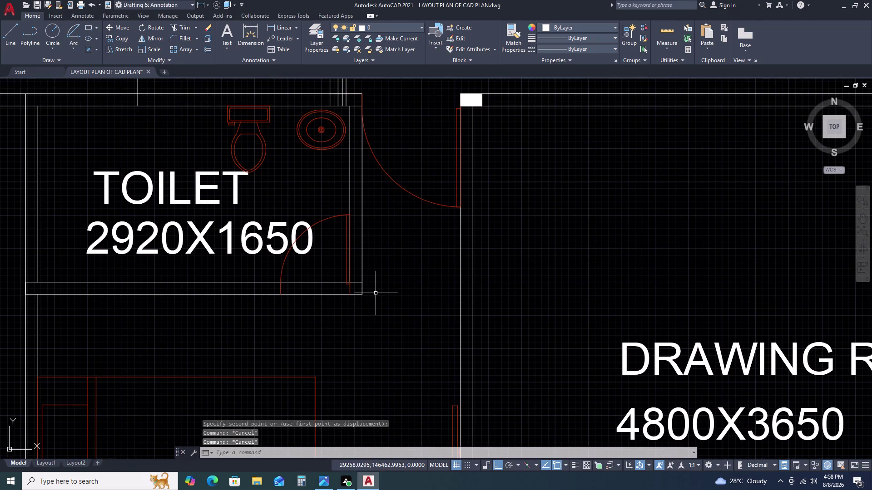
Try trimming lines at the toilet, then cancel the trim.
text(TR)
key(space)
click(309, 275)
click(301, 320)
key(Escape)
scroll(down, 3)
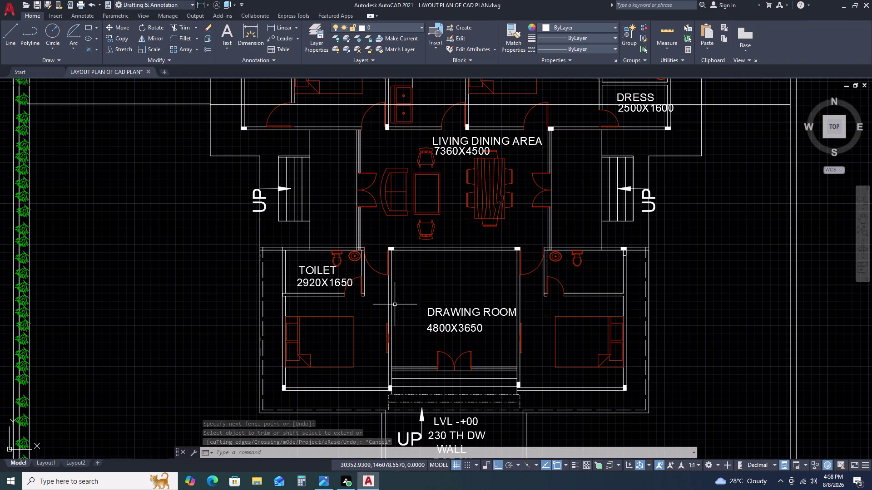
Erase the long stray horizontal line.
scroll(down, 3)
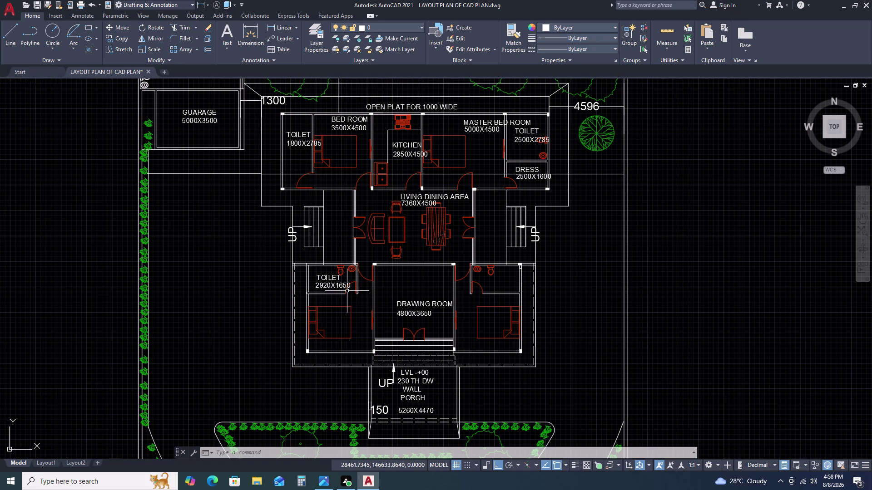
scroll(up, 3)
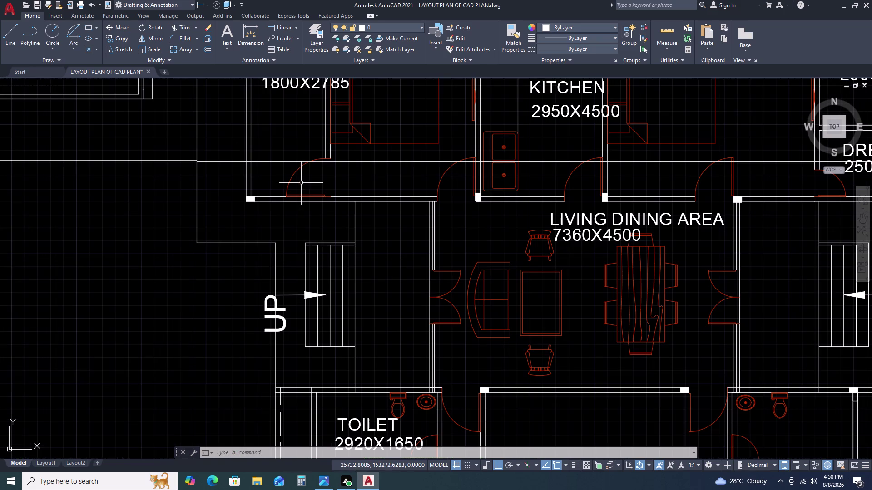
click(391, 158)
click(386, 166)
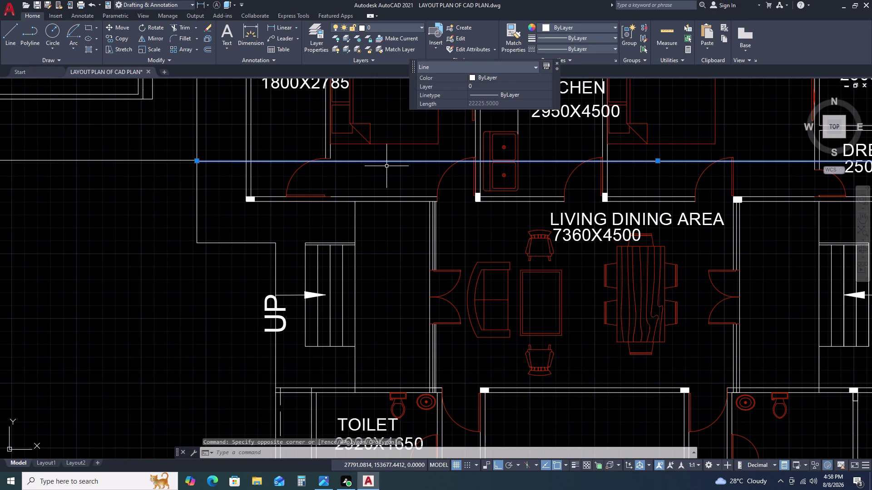
key(Delete)
scroll(down, 3)
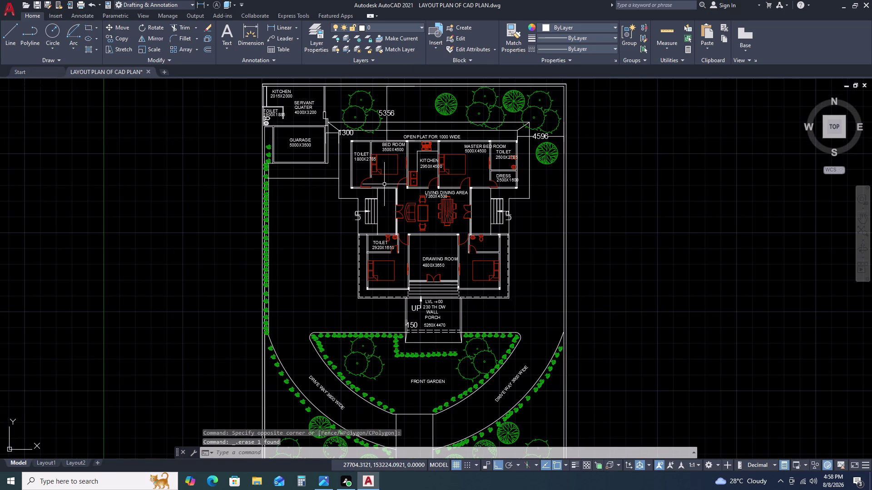
scroll(up, 3)
middle_drag(371, 196, 365, 201)
middle_drag(361, 205, 341, 221)
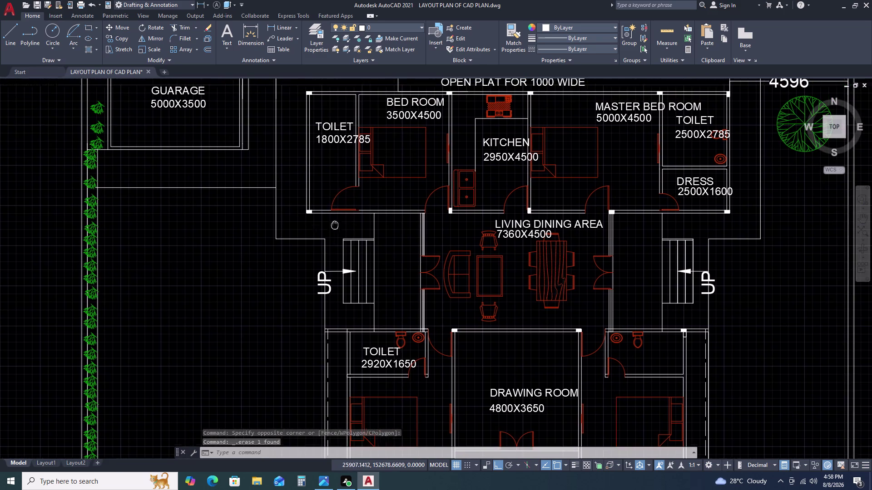
scroll(up, 3)
Draw a new wall line 1800 up, then across horizontally.
text(L)
key(space)
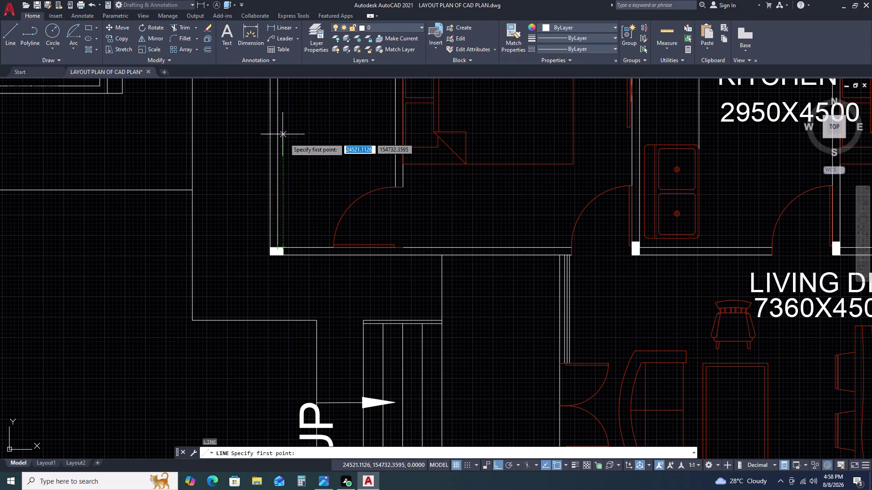
drag(278, 248, 279, 237)
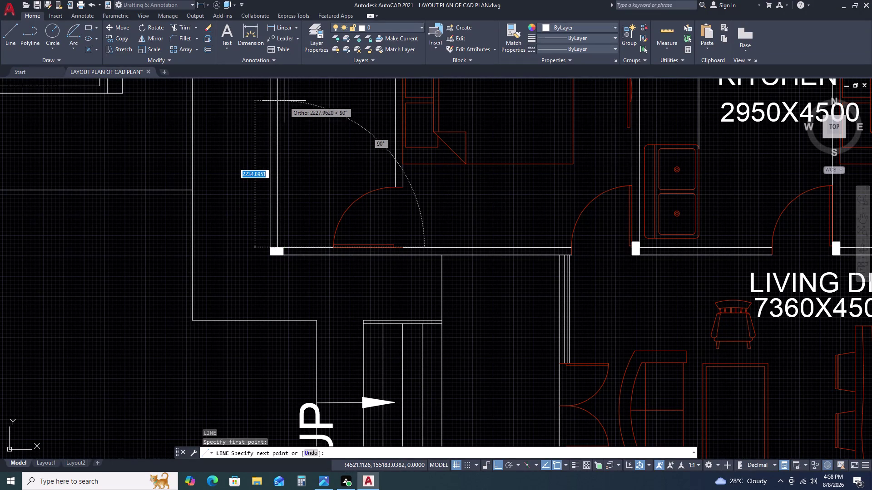
key(1)
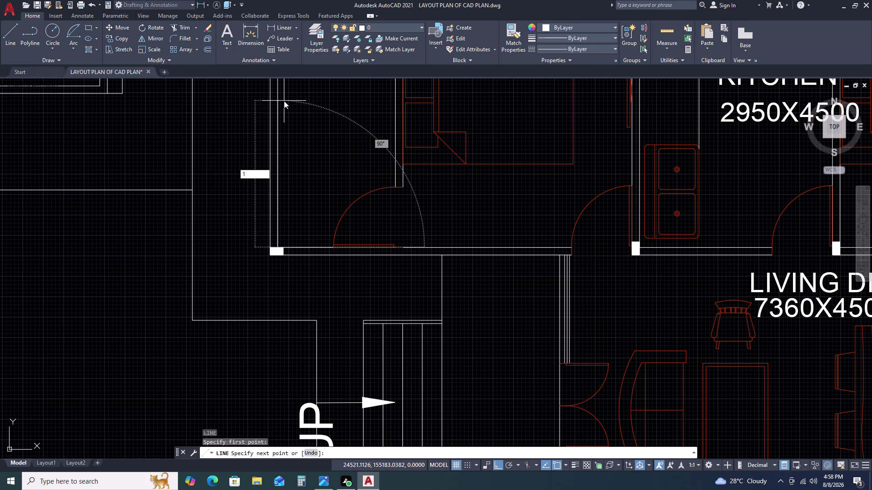
text(800)
key(space)
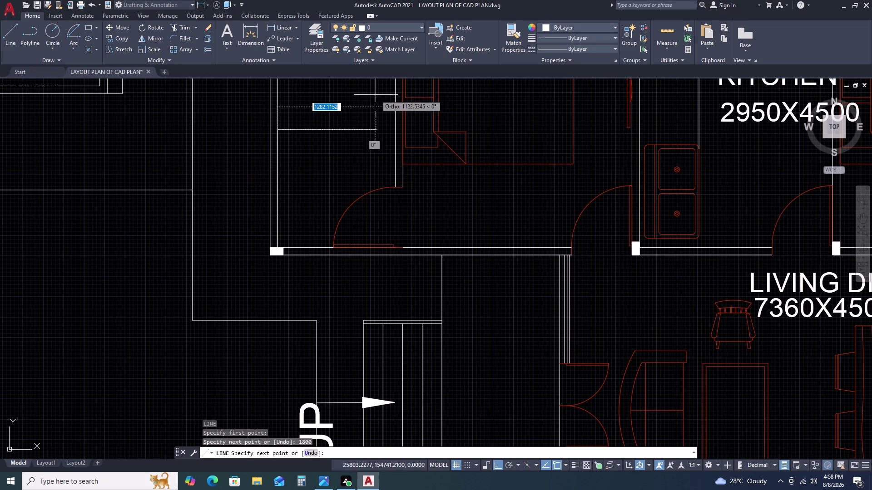
scroll(down, 3)
click(397, 121)
key(Escape)
Offset the new wall line by 75 to the chosen side.
click(376, 119)
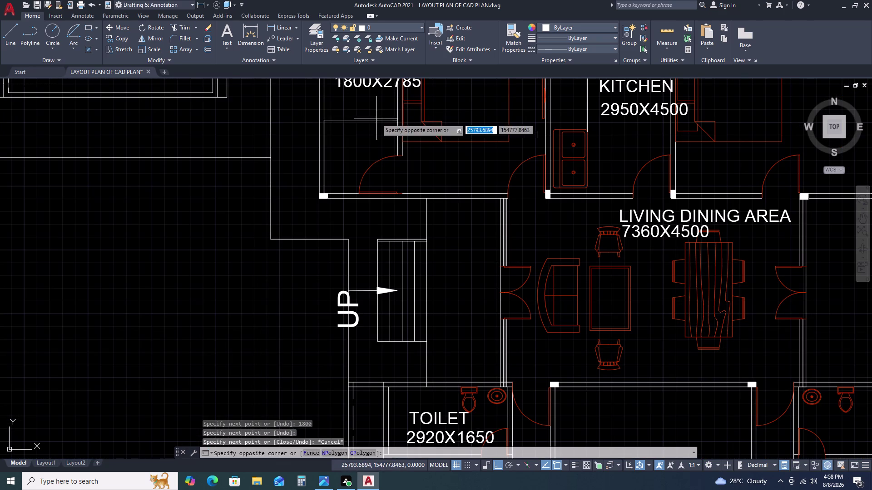
click(371, 126)
text(O)
key(space)
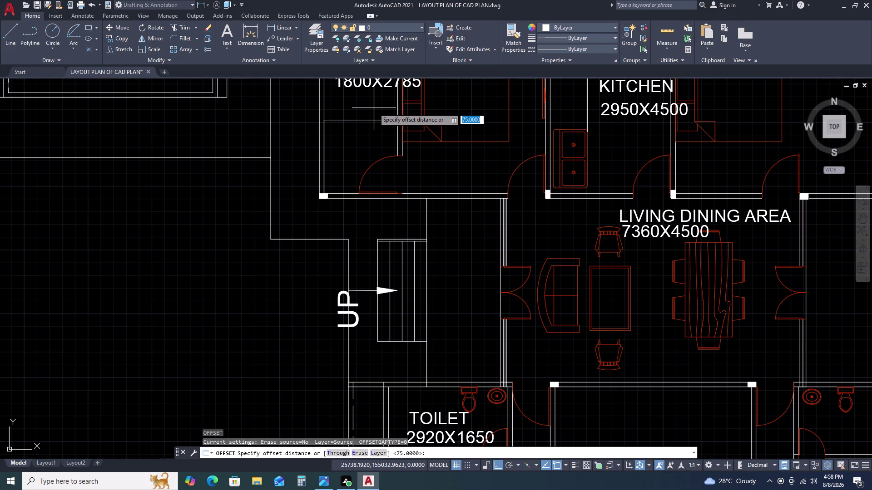
text(7)
text(5)
key(space)
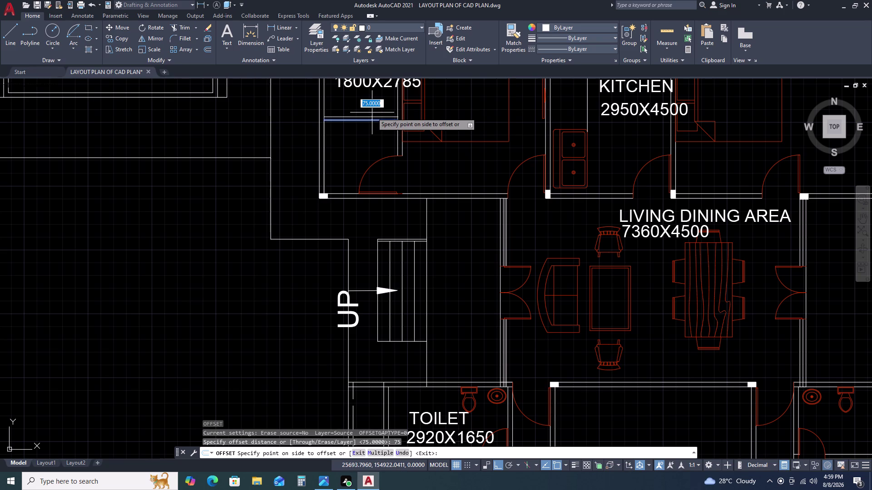
click(372, 113)
key(Escape)
scroll(down, 3)
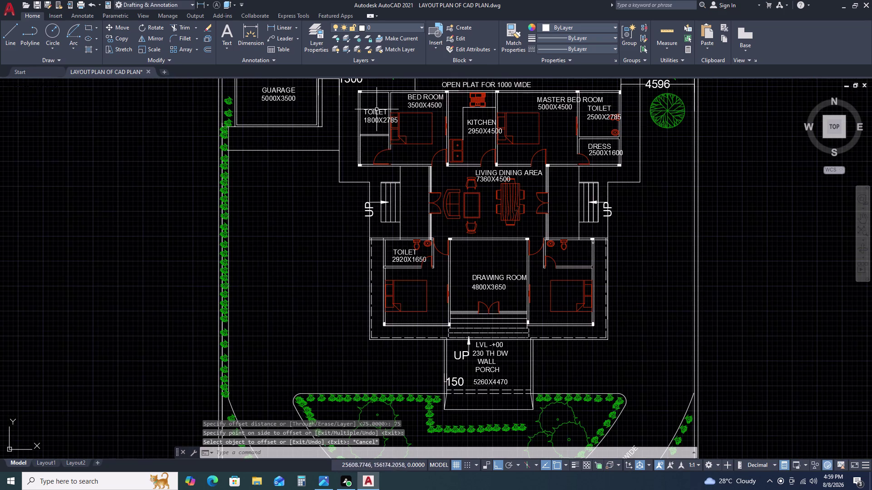
Move the 1800X2785 room label slightly to the left.
scroll(up, 3)
click(360, 163)
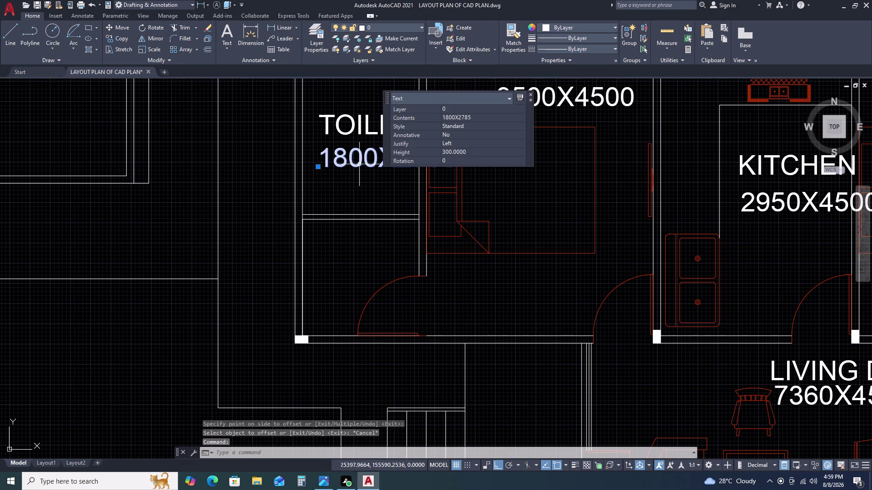
text(M)
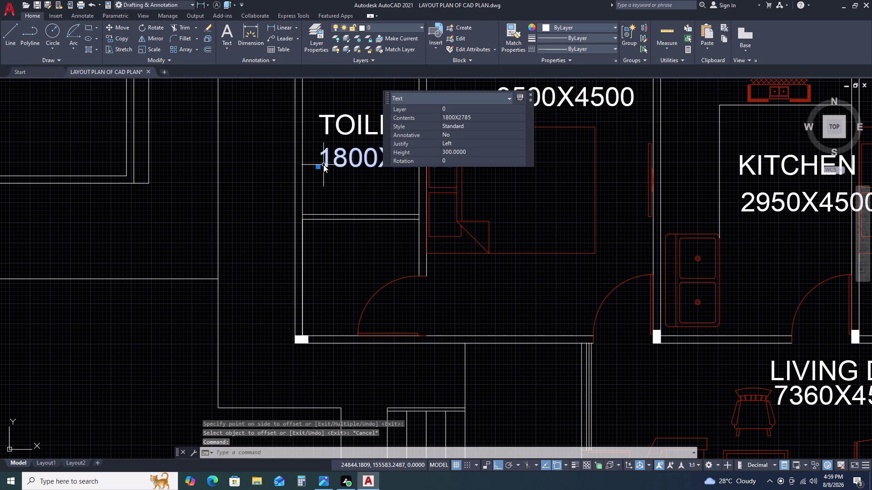
key(space)
click(323, 165)
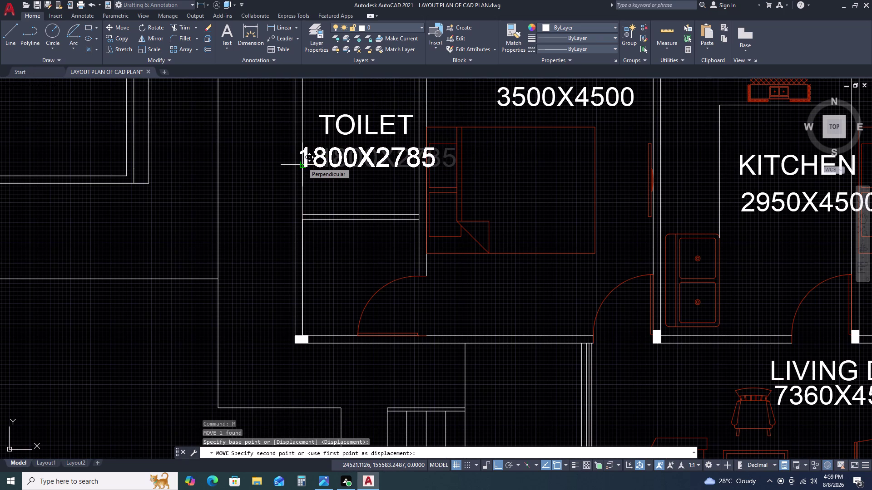
click(303, 163)
scroll(down, 3)
Window-select the TOILET label in the upper toilet.
scroll(up, 3)
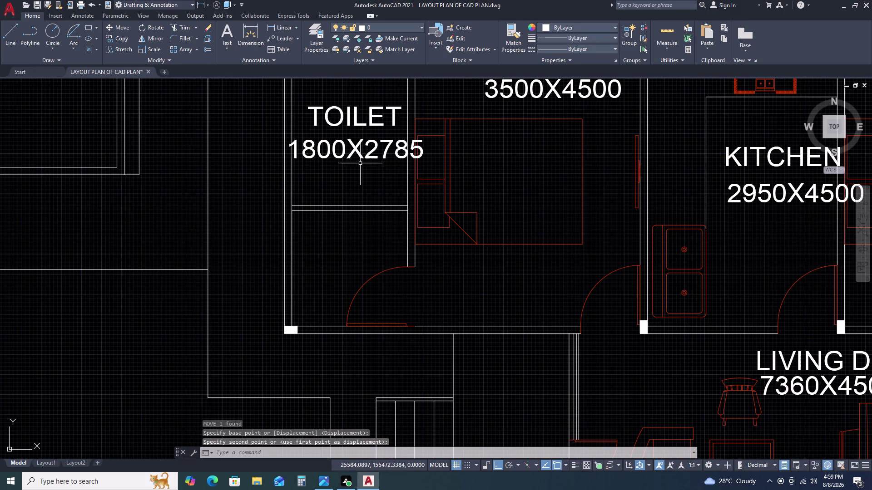
click(376, 110)
click(342, 130)
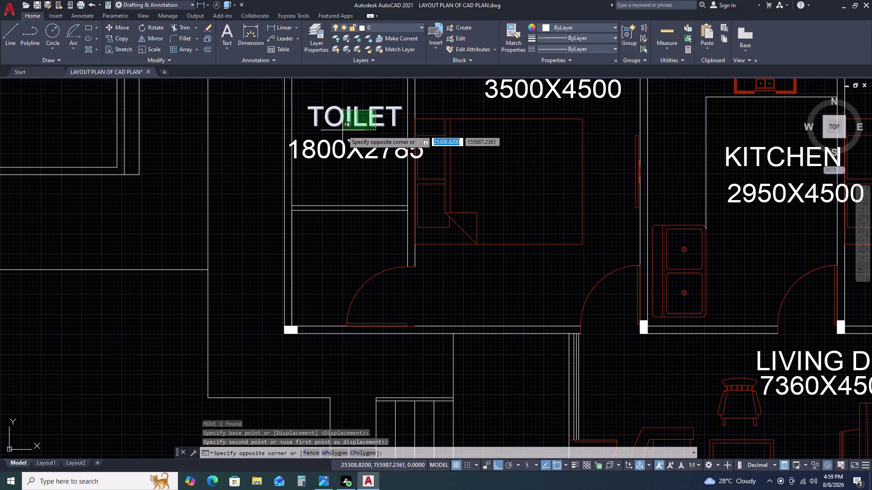
Copy the TOILET label twice into the room below, one copy above the other.
text(CO)
key(space)
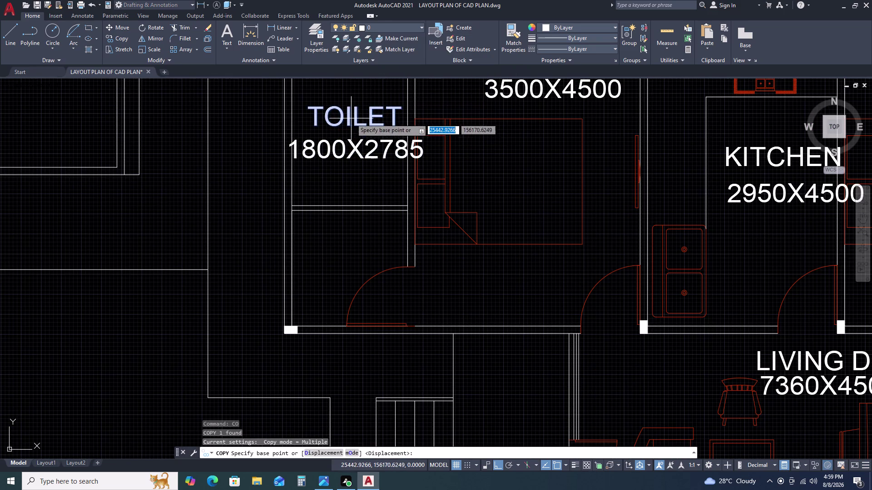
click(351, 119)
click(350, 228)
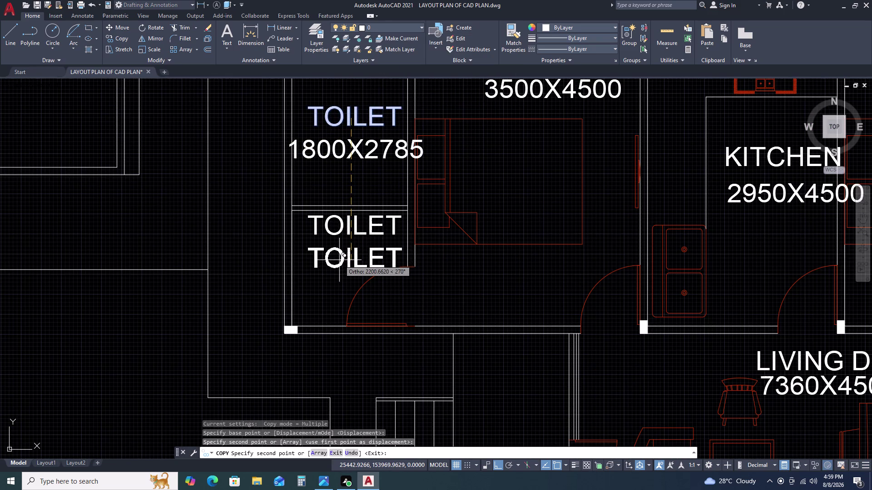
click(339, 260)
key(Escape)
Change the upper copied label's text from TOILET to DRESS.
double_click(344, 232)
double_click(346, 229)
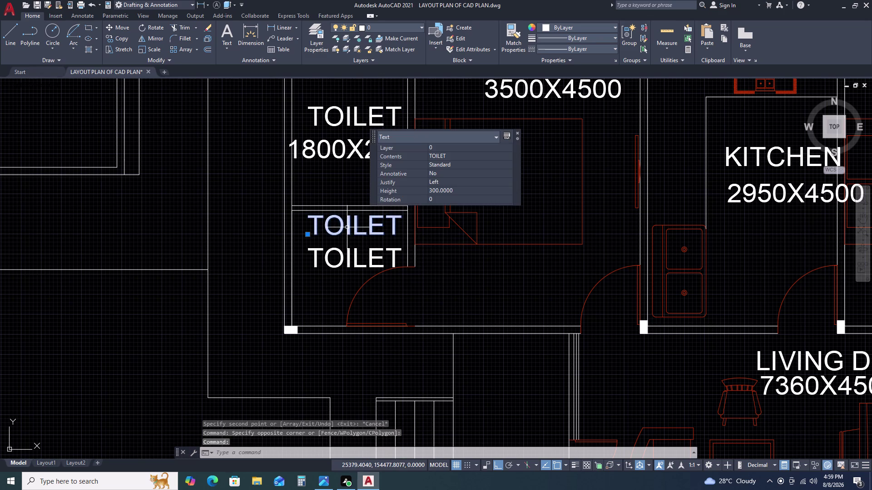
double_click(347, 228)
click(348, 227)
double_click(348, 227)
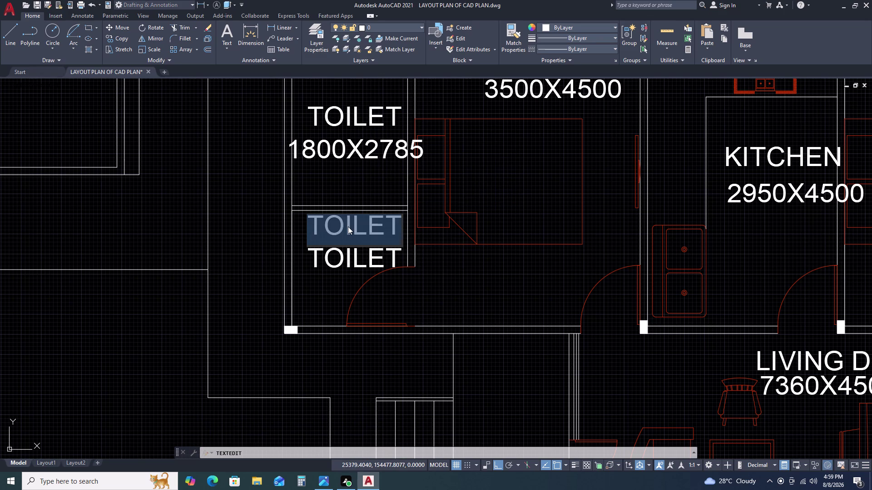
text(DRE)
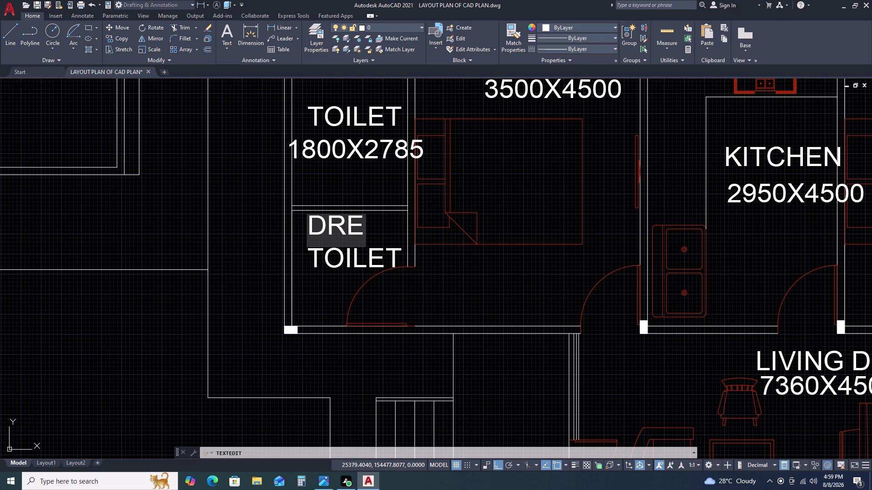
text(SS)
key(space)
Change the lower copied label's text to the room size 1800X1600.
click(343, 265)
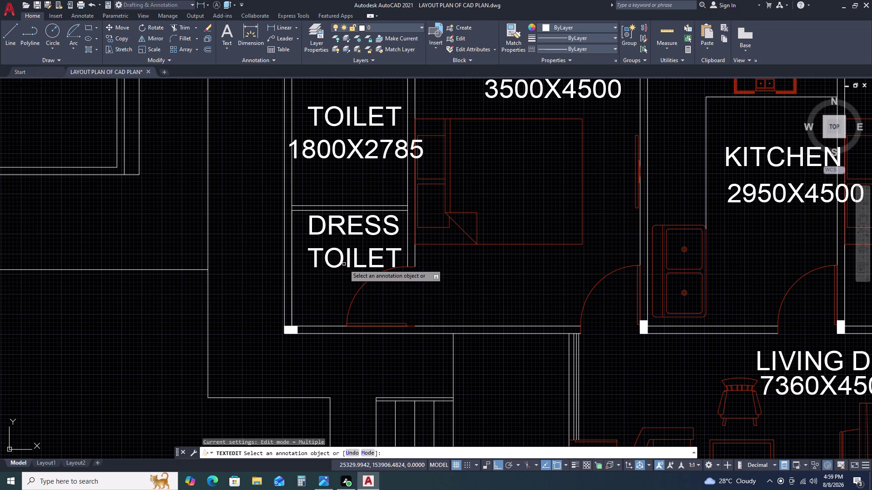
click(342, 257)
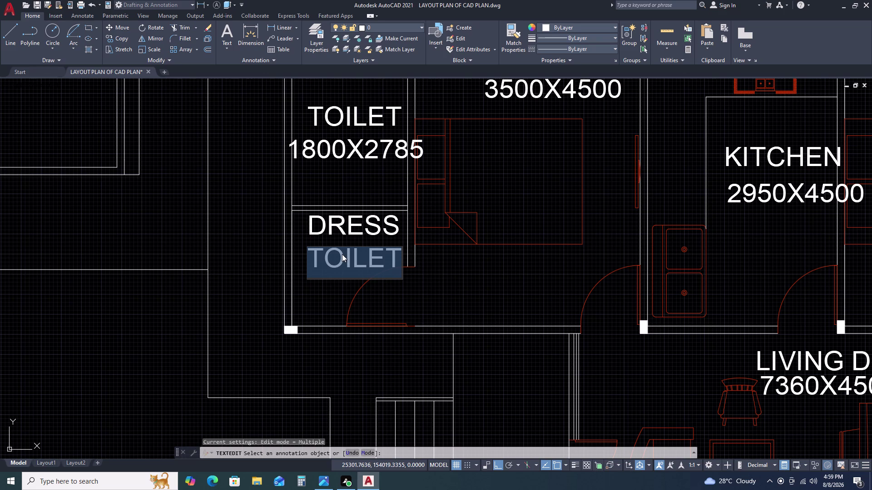
key(1)
key(8)
key(0)
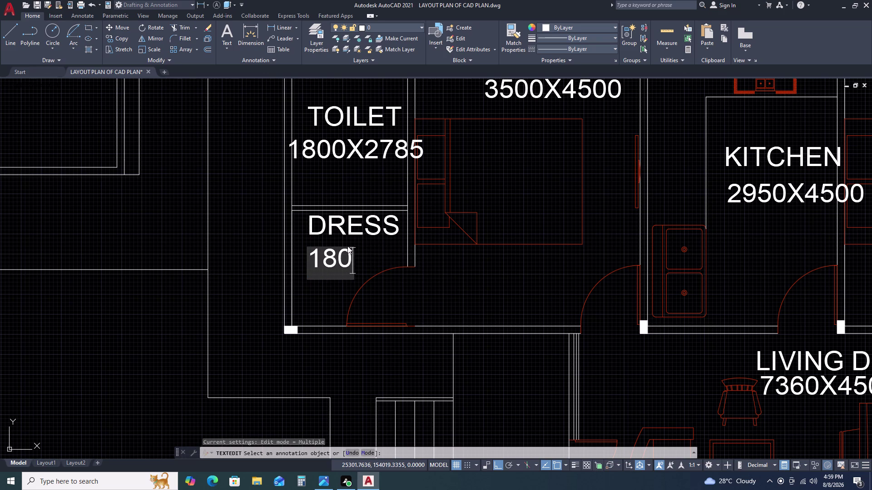
key(0)
key(x)
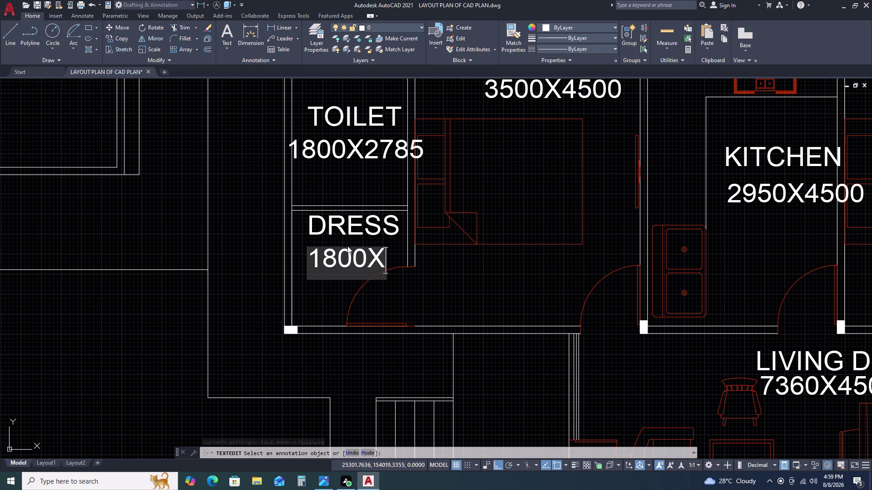
key(1)
key(6)
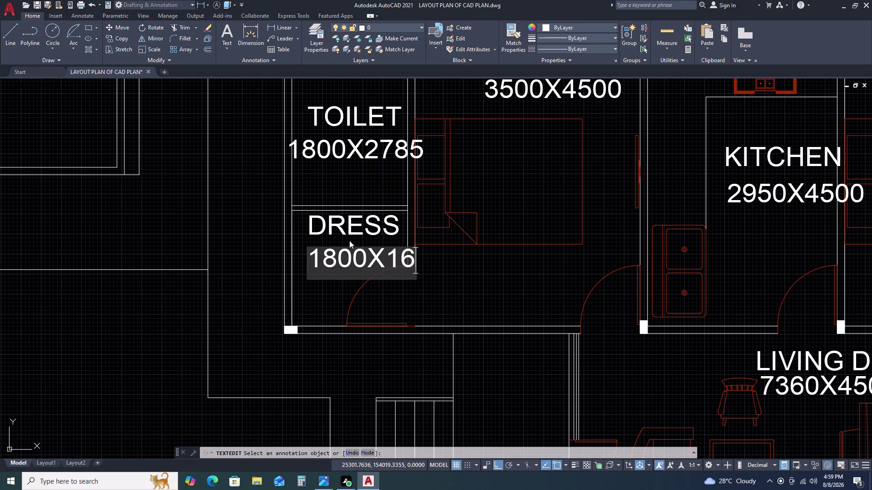
text(00)
key(Return)
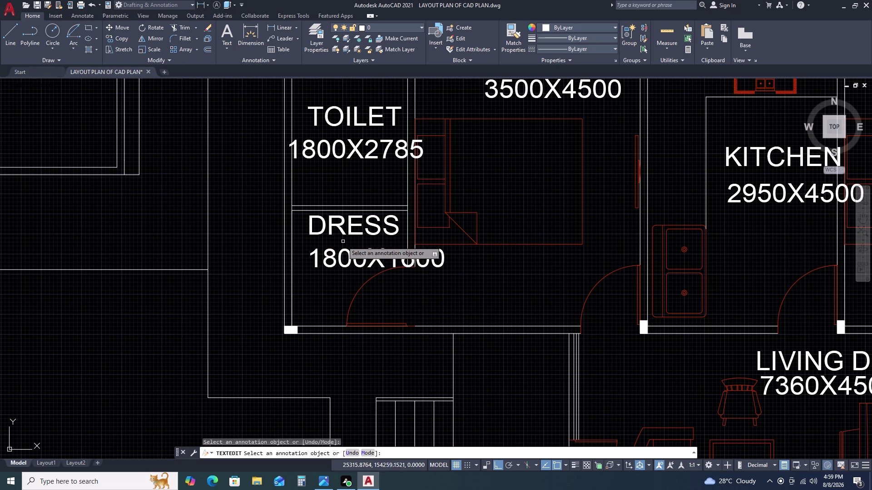
key(Escape)
Shift the 1800X1600 label slightly left using its insertion grip.
click(352, 256)
click(342, 253)
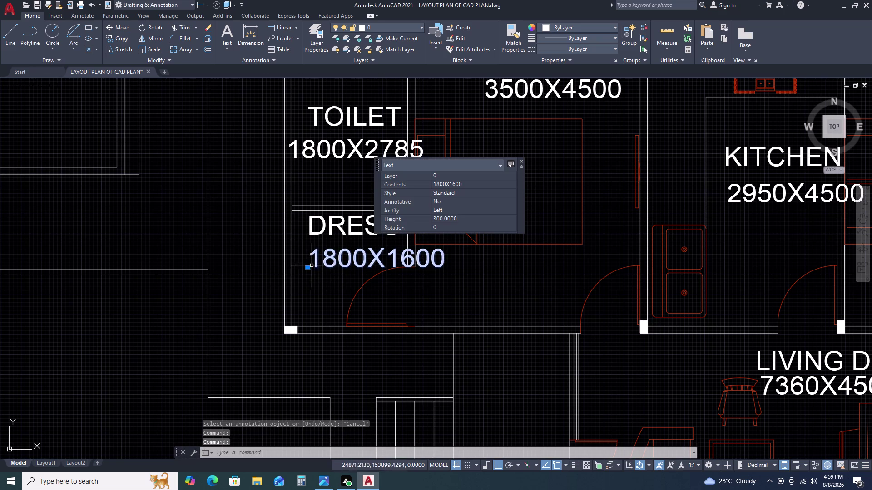
click(309, 266)
click(285, 260)
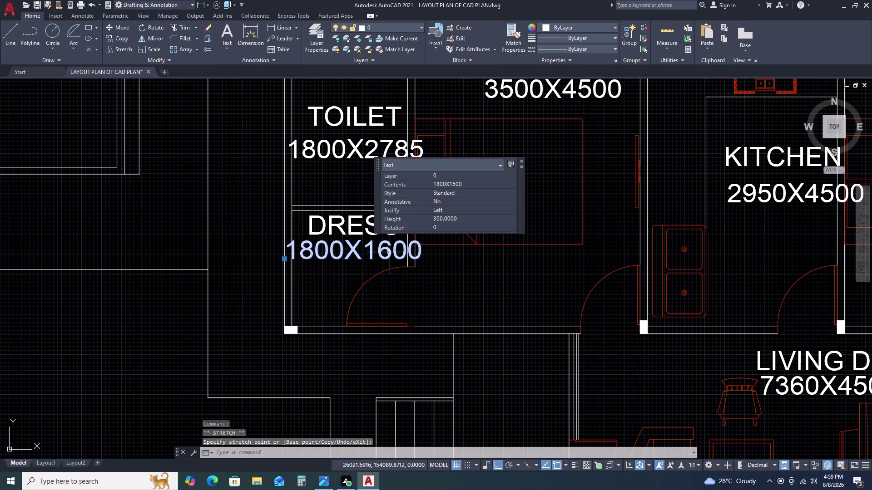
scroll(down, 3)
key(Escape)
Select the 3500X4500 label and all similar text, then set their height to 200.
middle_drag(461, 246, 443, 242)
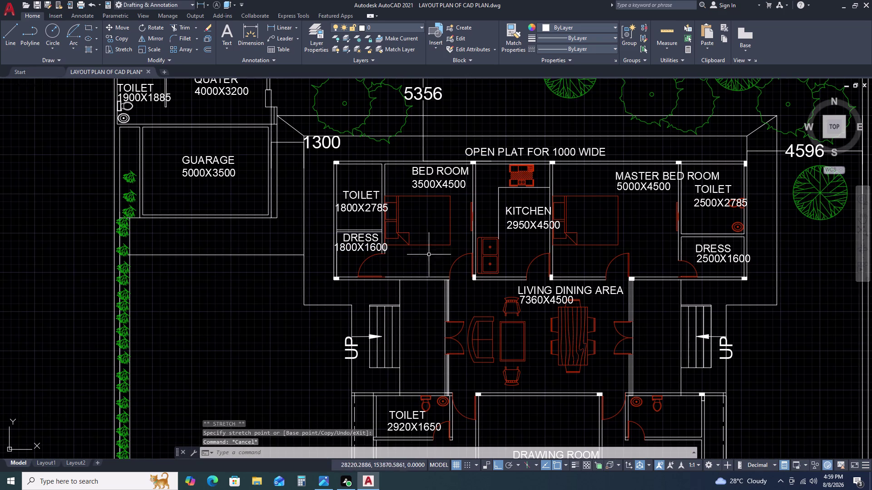
click(455, 179)
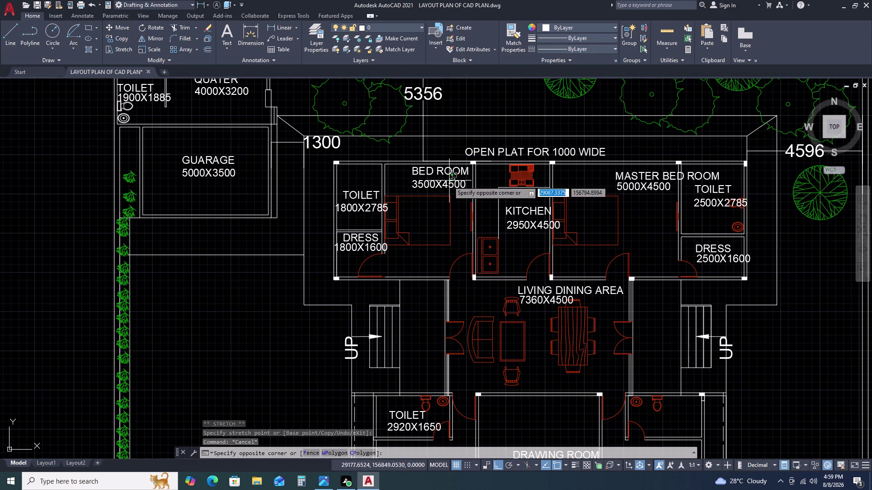
click(438, 187)
right_click(380, 184)
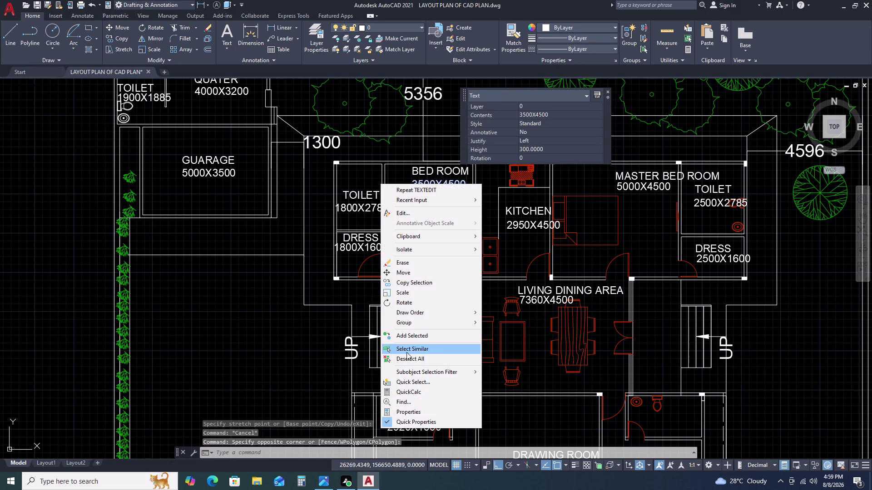
click(409, 351)
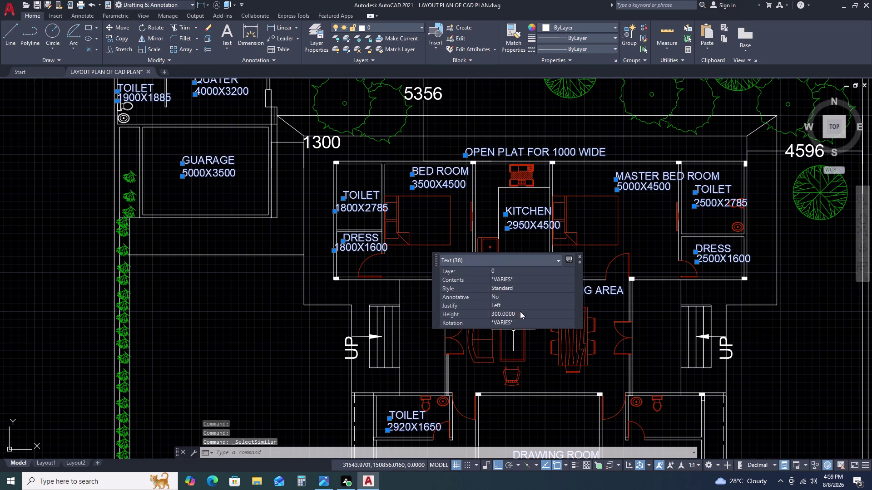
click(519, 316)
key(2)
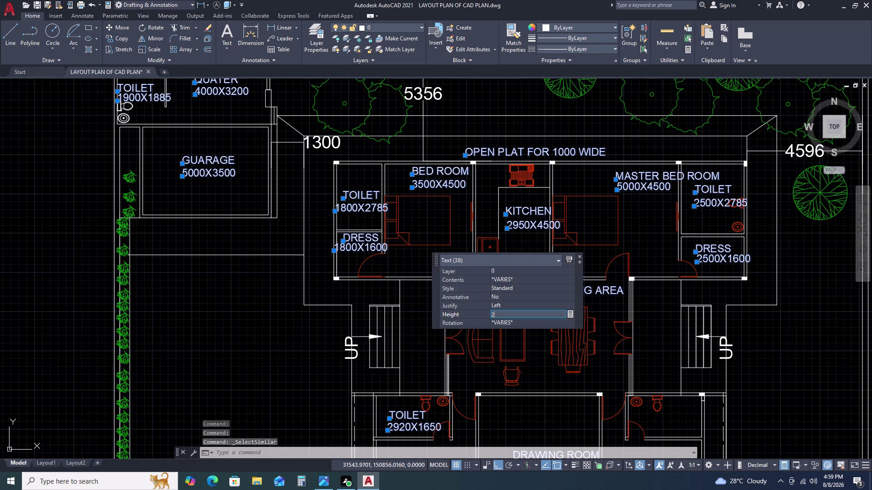
text(00)
key(Return)
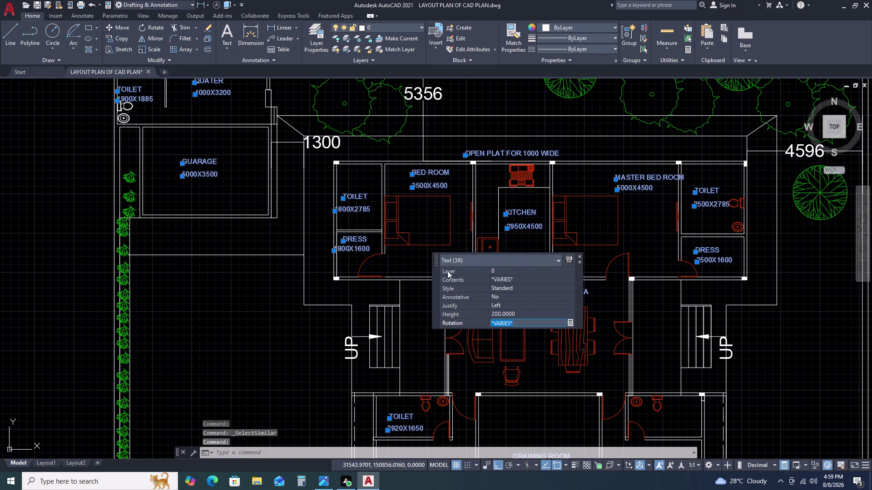
key(Escape)
scroll(down, 3)
middle_drag(463, 321, 451, 228)
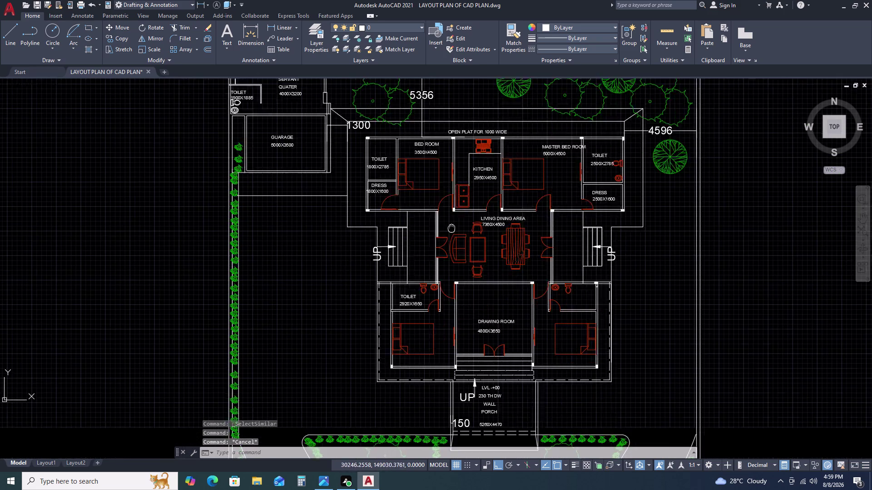
scroll(up, 3)
Move the 1800X1600 label so it sits under DRESS.
middle_drag(393, 142, 438, 242)
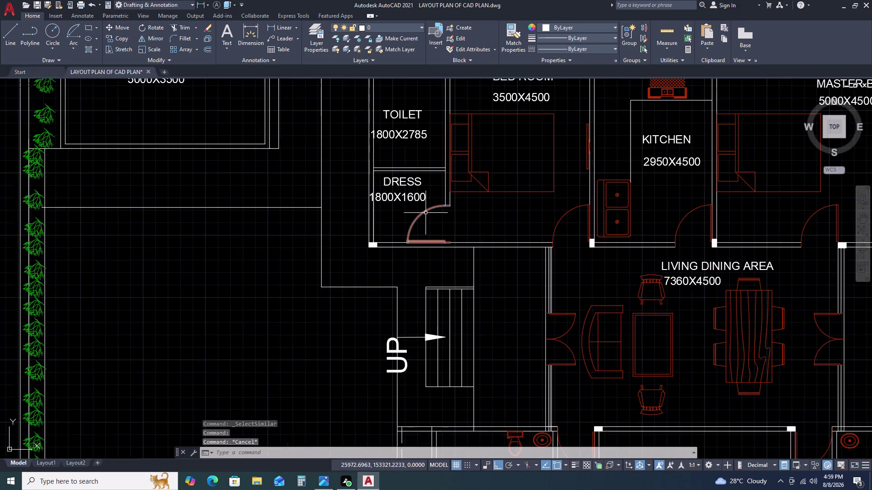
scroll(up, 3)
drag(449, 196, 442, 204)
click(418, 221)
text(M)
key(space)
click(424, 225)
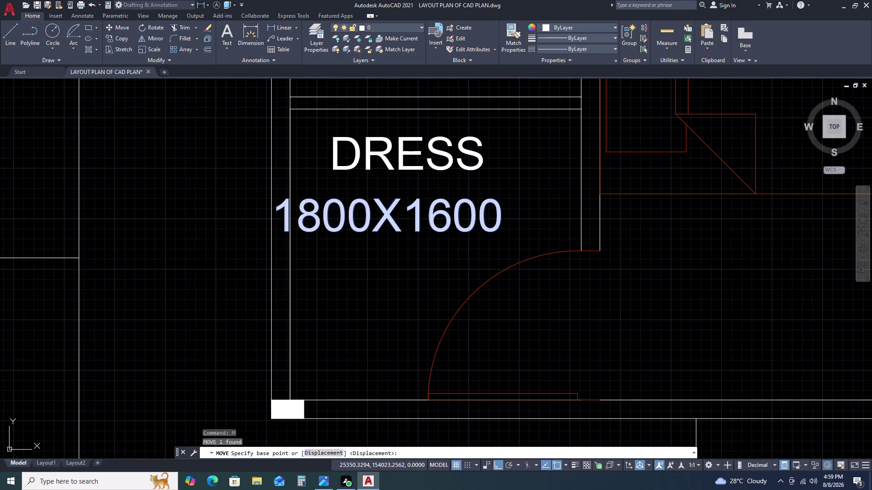
click(478, 226)
scroll(down, 3)
key(Escape)
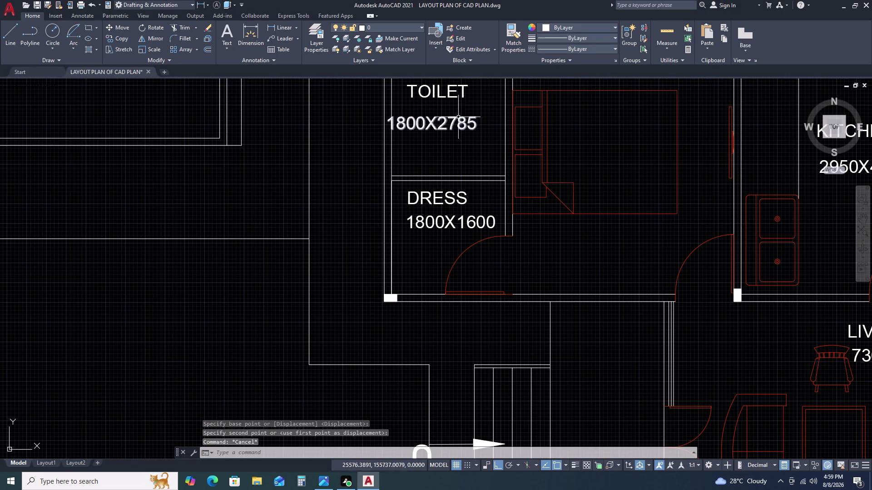
Select the 1800X2785 label and start a move, then cancel it.
middle_drag(461, 123, 454, 208)
scroll(down, 3)
scroll(up, 3)
drag(492, 219, 488, 224)
click(429, 270)
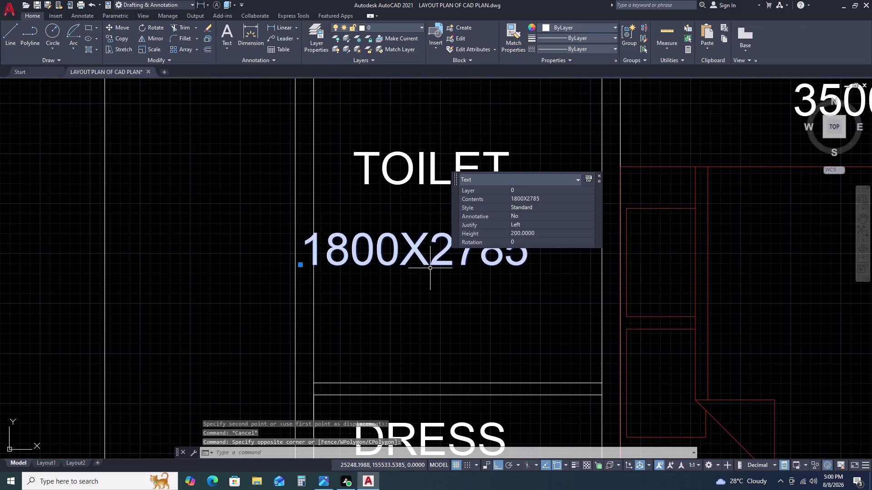
text(M)
key(space)
click(431, 267)
key(Escape)
Move the 1800X2785 label so it aligns under TOILET.
scroll(down, 3)
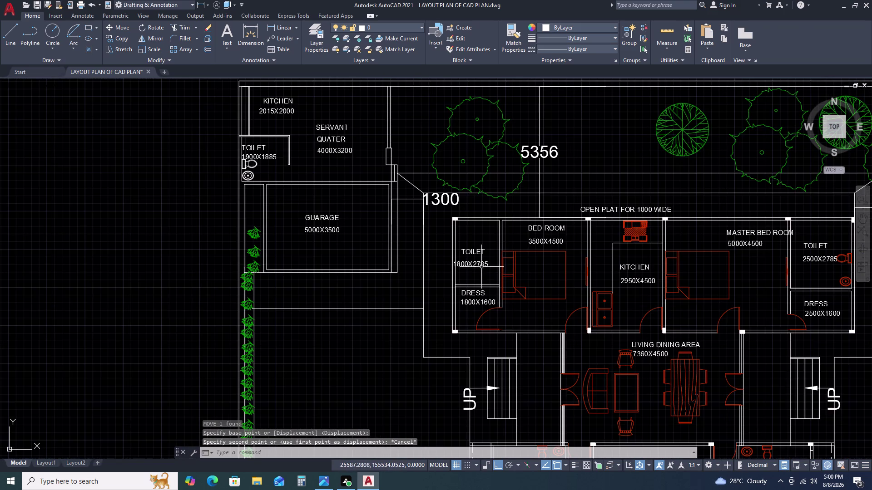
scroll(up, 3)
click(505, 256)
text(M)
key(space)
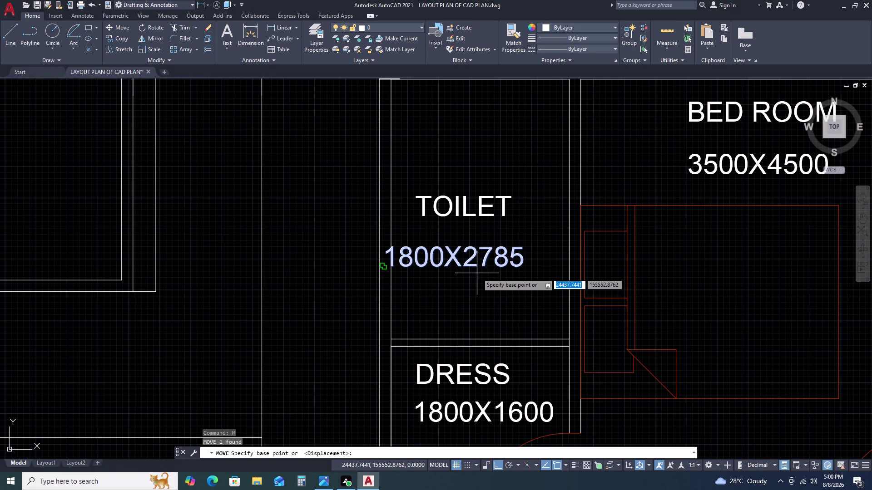
click(477, 273)
click(407, 263)
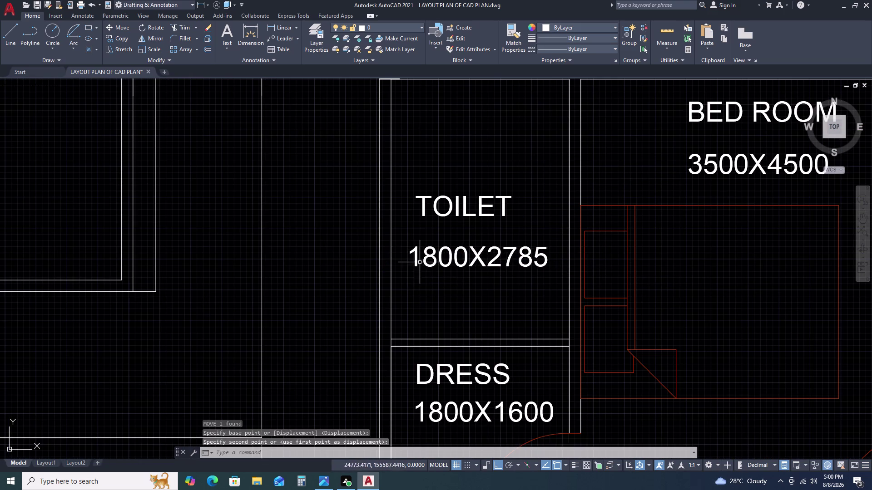
scroll(down, 3)
key(Escape)
scroll(up, 3)
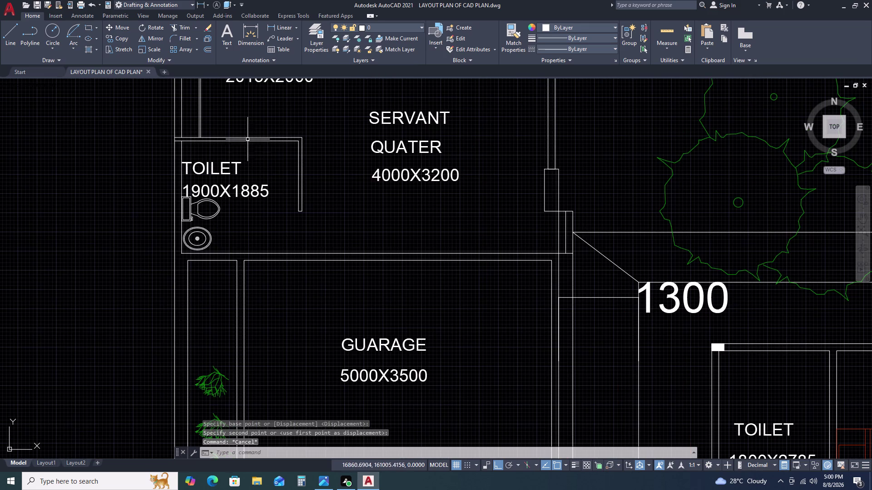
Select the TOILET and 1900X1885 labels and start moving them.
click(248, 156)
click(243, 204)
click(238, 170)
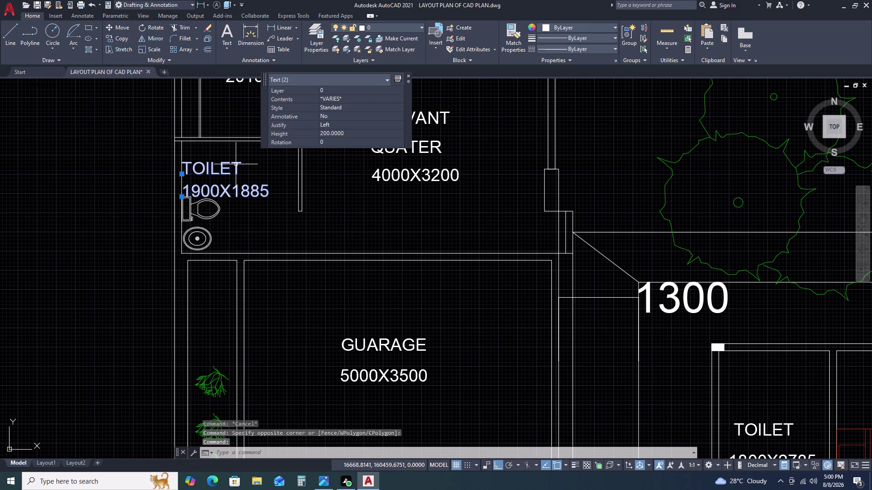
text(M)
key(space)
click(247, 165)
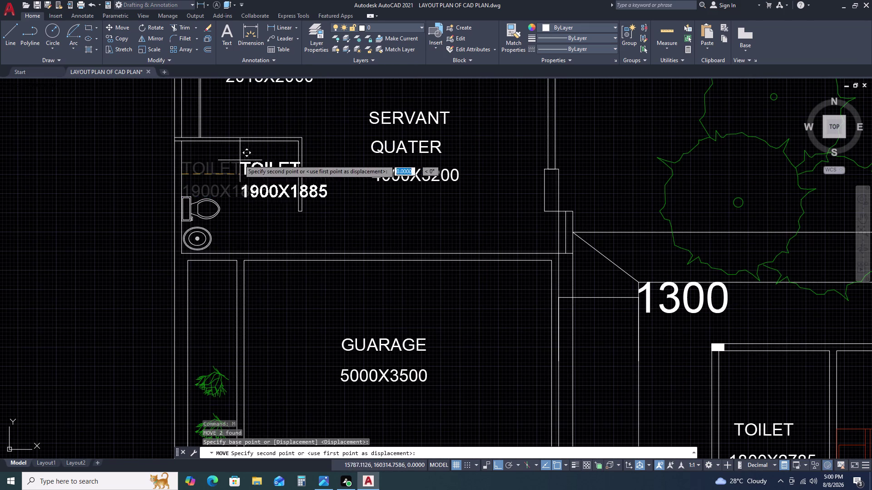
Reselect the TOILET and 1900X1885 text and move it left with ortho off.
click(219, 158)
drag(242, 201, 238, 191)
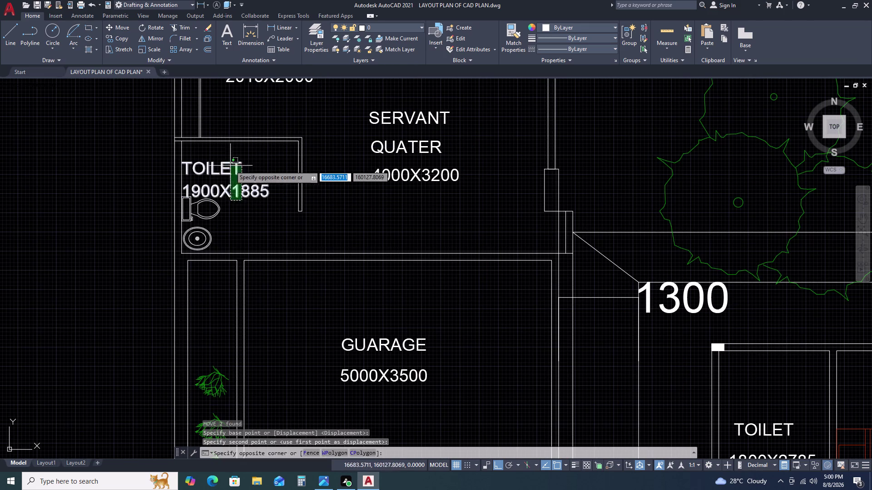
click(229, 161)
text(M)
key(space)
click(237, 156)
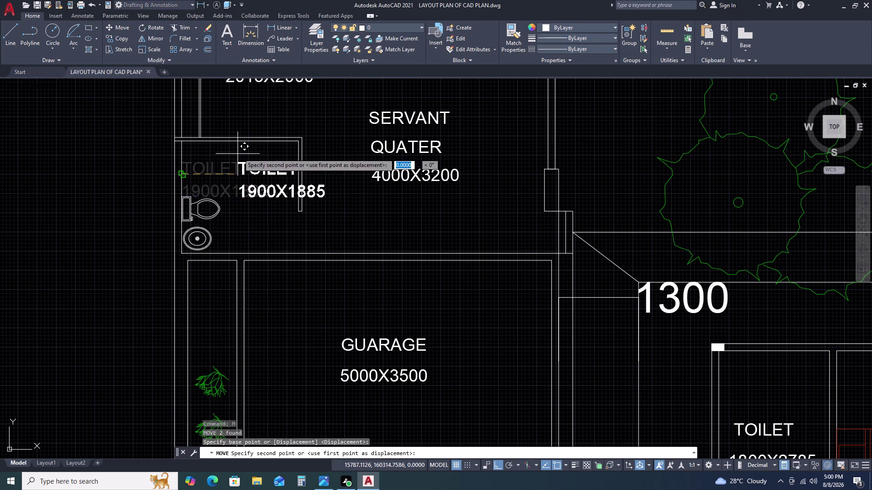
key(F8)
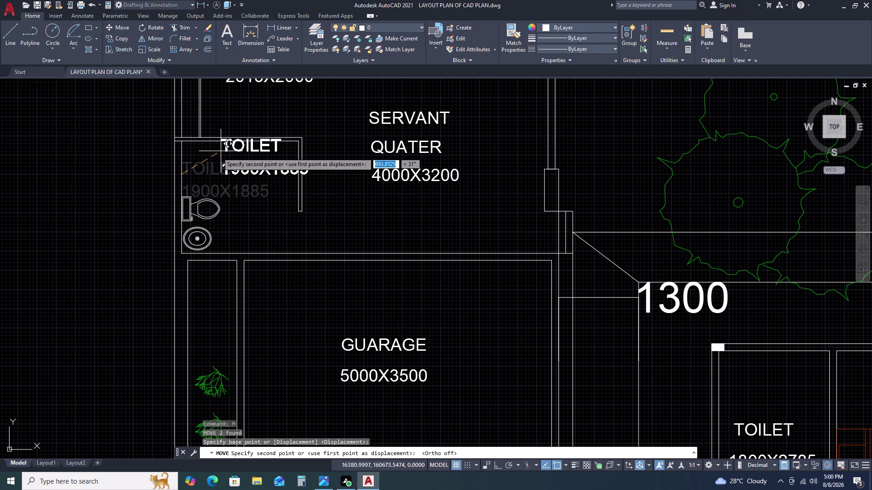
click(212, 160)
click(253, 164)
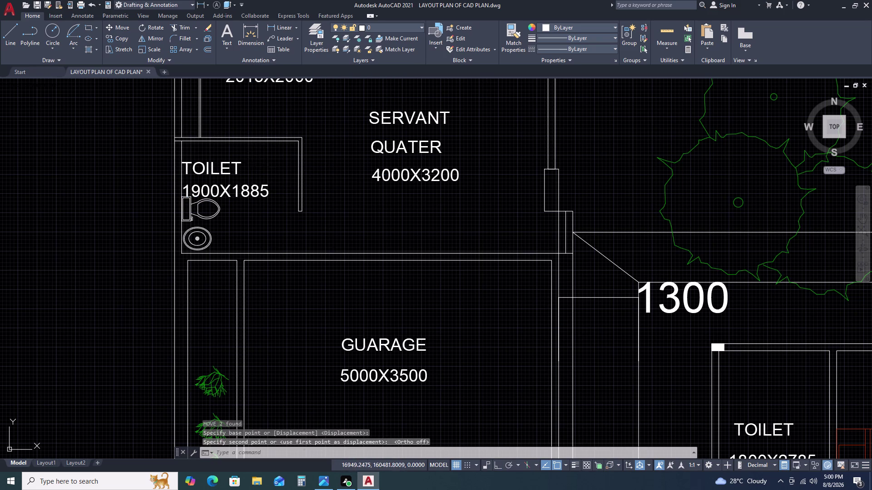
Move the TOILET and 1900X1885 labels slightly further right.
click(245, 201)
click(236, 172)
key(m)
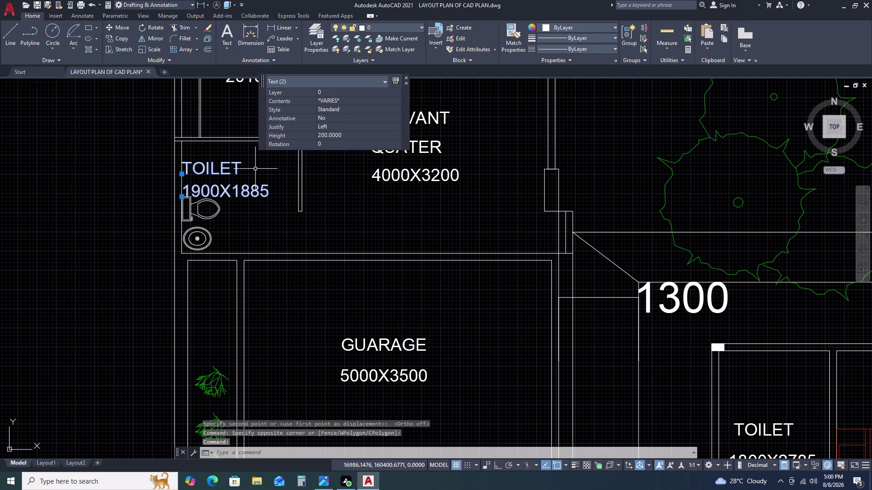
key(space)
click(254, 169)
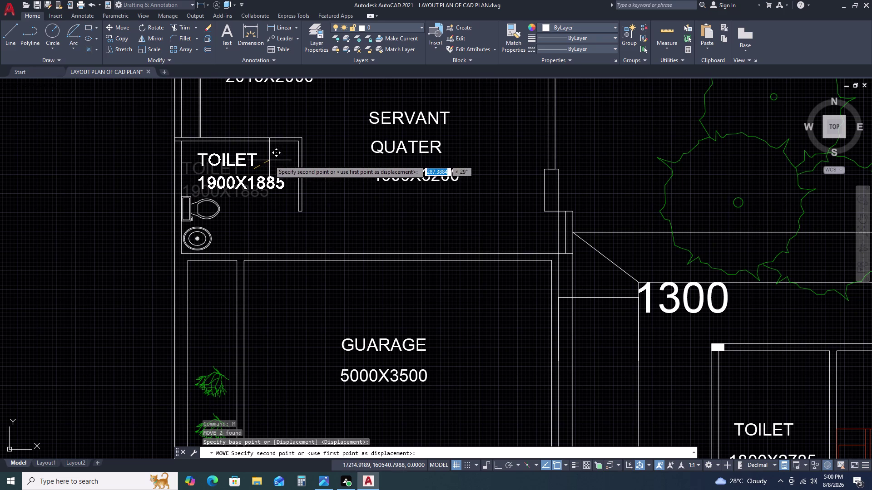
click(269, 161)
scroll(down, 3)
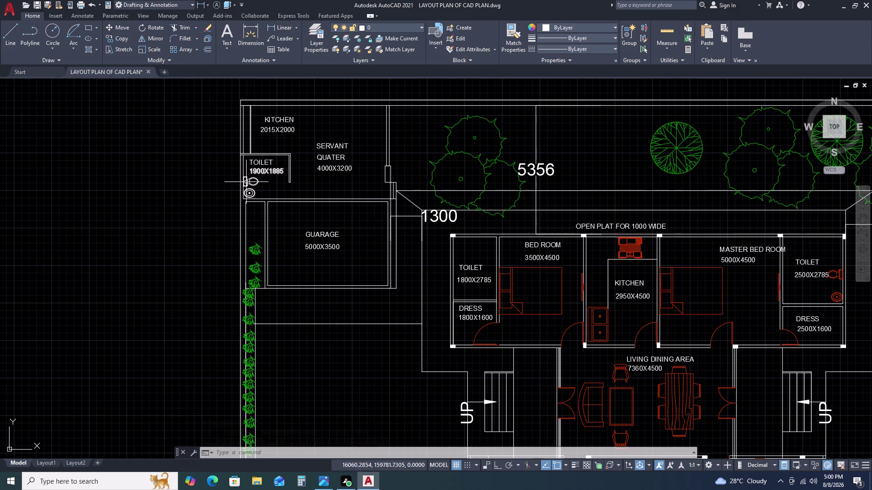
scroll(up, 3)
Window-select the small toilet's WC and basin blocks and delete them.
click(296, 203)
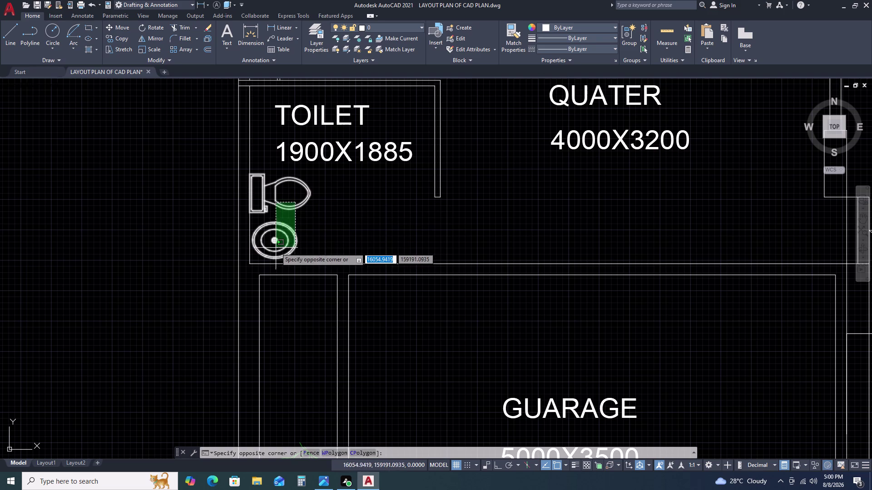
click(276, 247)
key(Delete)
scroll(down, 3)
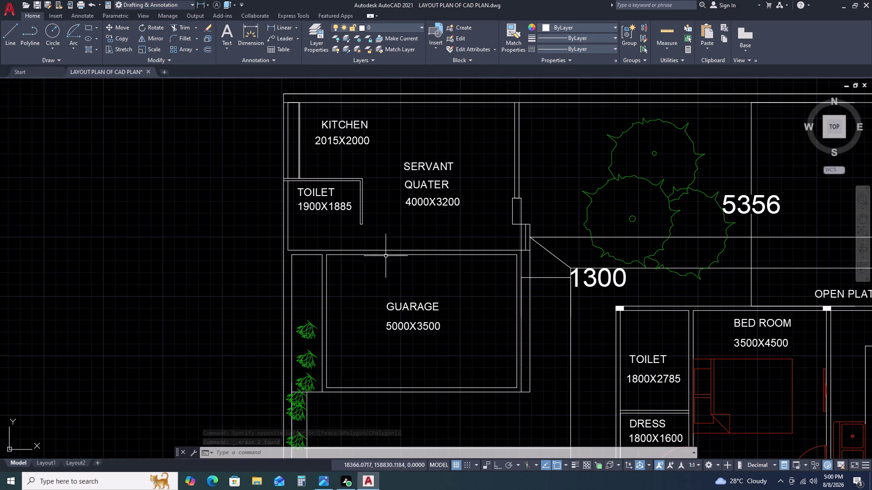
middle_drag(481, 212, 419, 179)
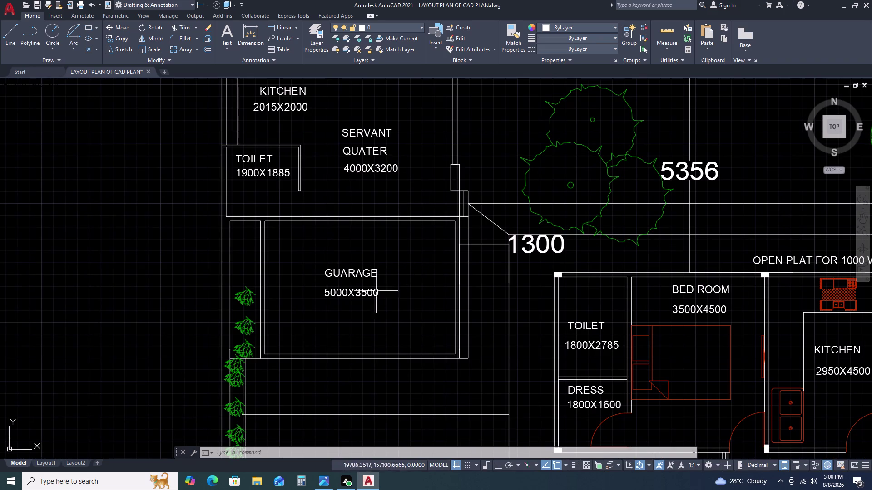
middle_drag(367, 291, 376, 233)
scroll(up, 3)
Select the 5000X3500 garage label and start a copy, then cancel it.
click(404, 209)
click(362, 241)
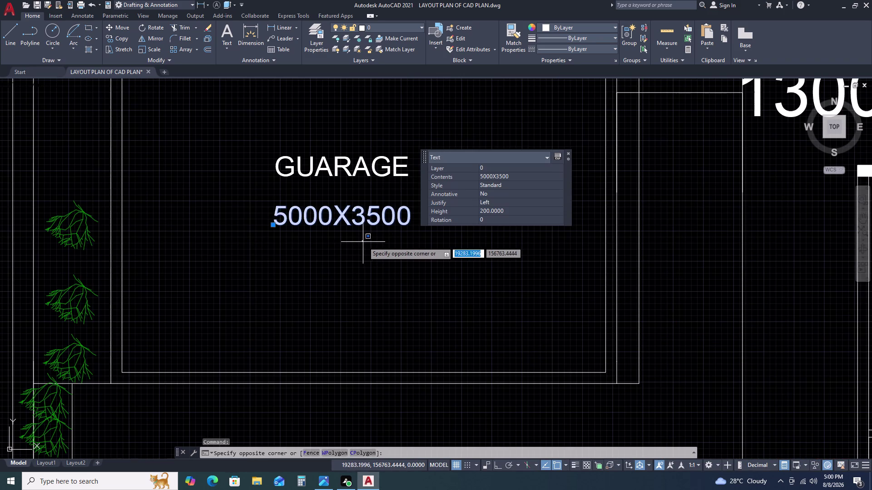
text(CO)
key(space)
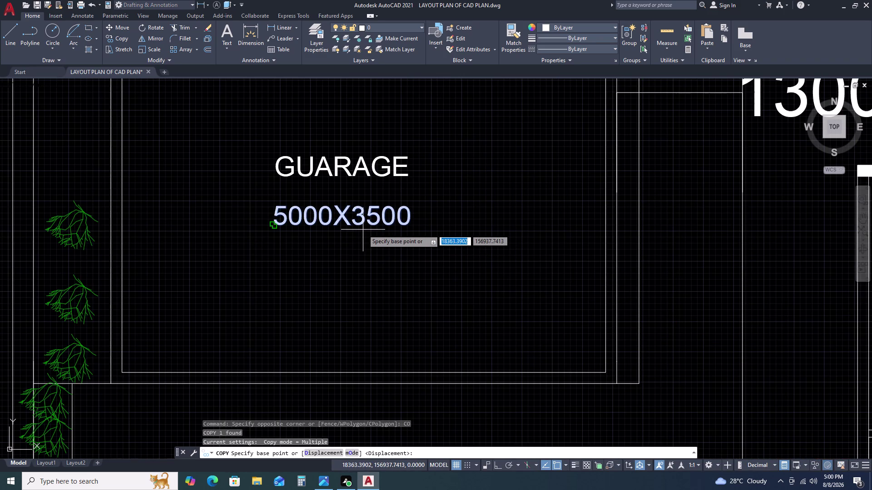
click(362, 213)
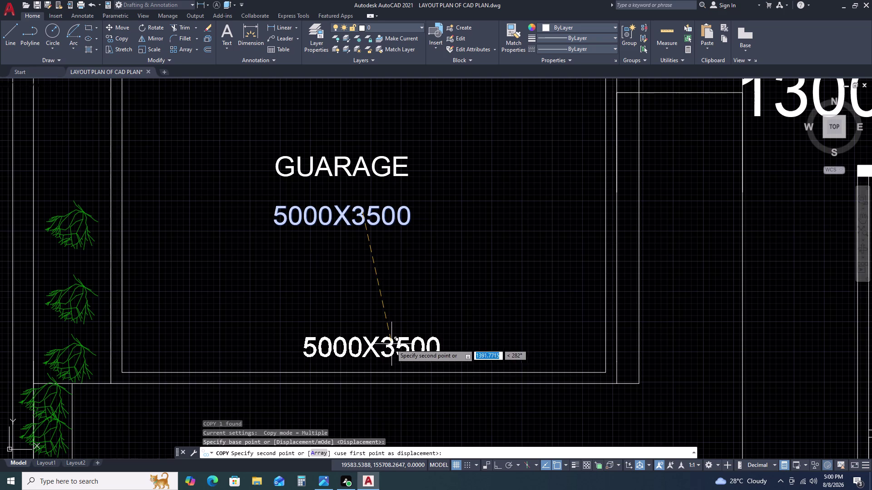
key(Escape)
middle_drag(402, 340, 400, 314)
drag(415, 133, 411, 148)
key(Escape)
click(406, 176)
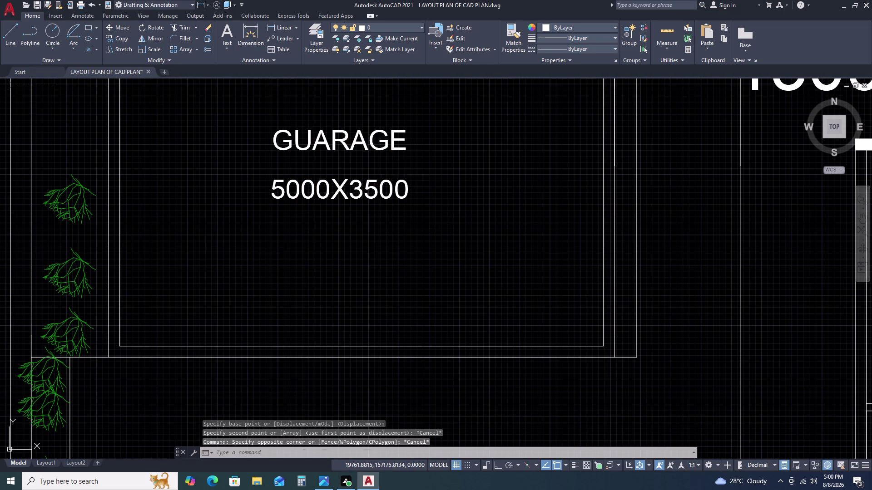
Copy the 5000X3500 label down near the garage's bottom edge.
click(384, 213)
text(CO)
key(space)
click(385, 214)
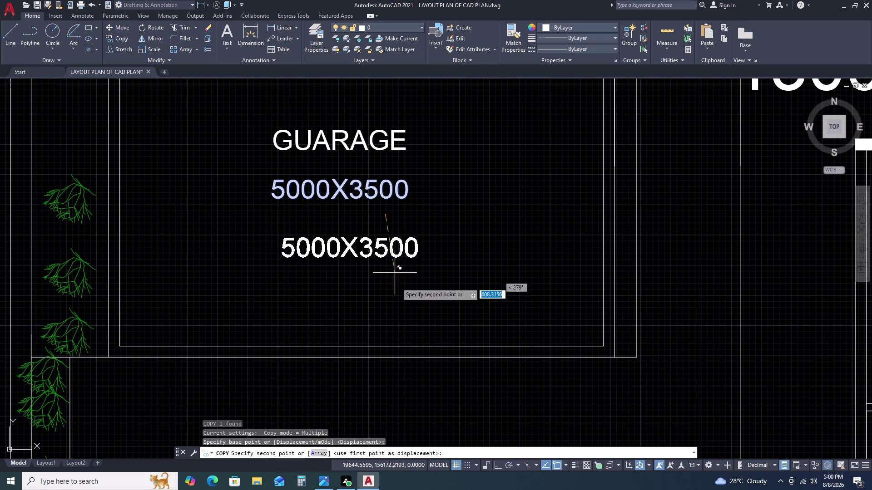
click(419, 346)
key(Escape)
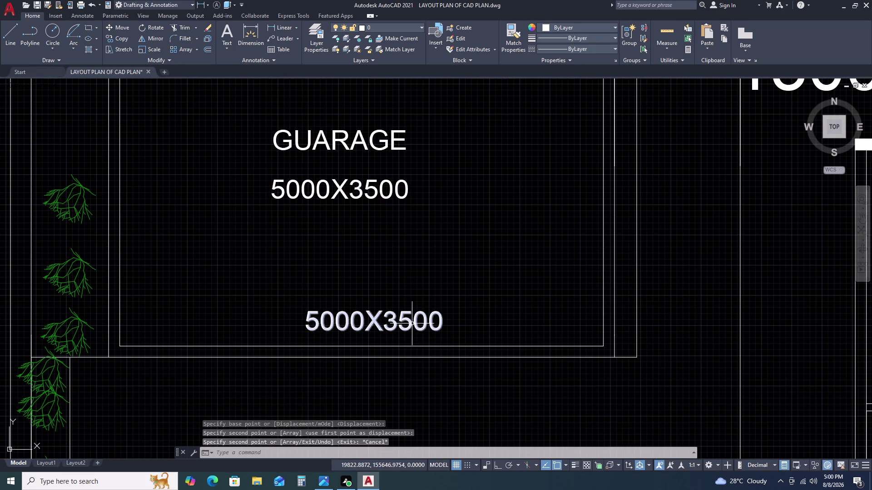
Edit the copied label's text to read LVL=+450.
double_click(412, 324)
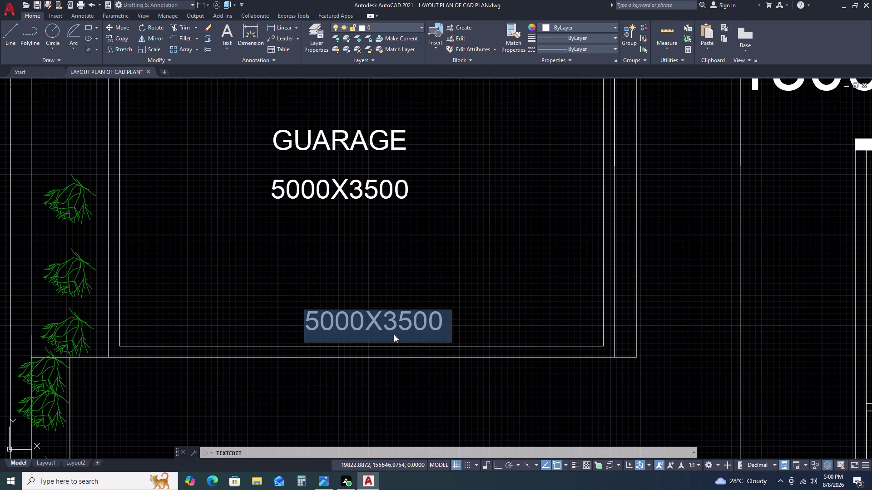
text(LV)
key(space)
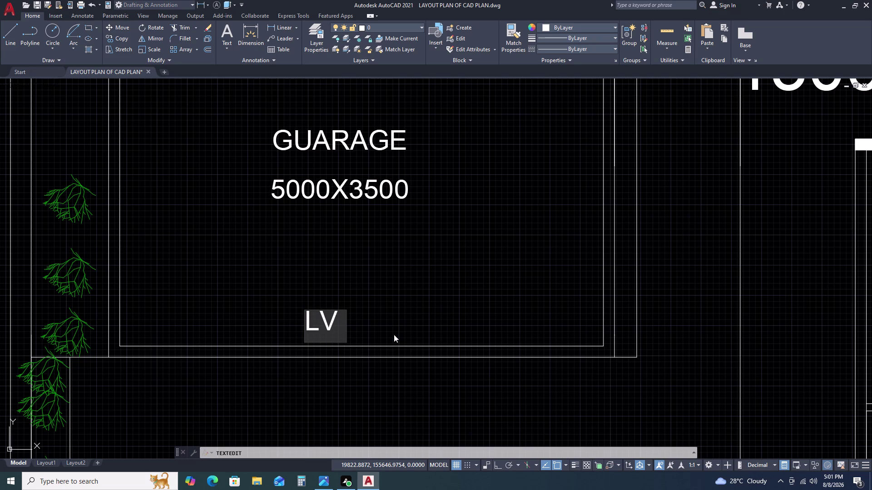
key(shift+plus)
key(BackSpace)
key(l)
key(BackSpace)
key(BackSpace)
text(L)
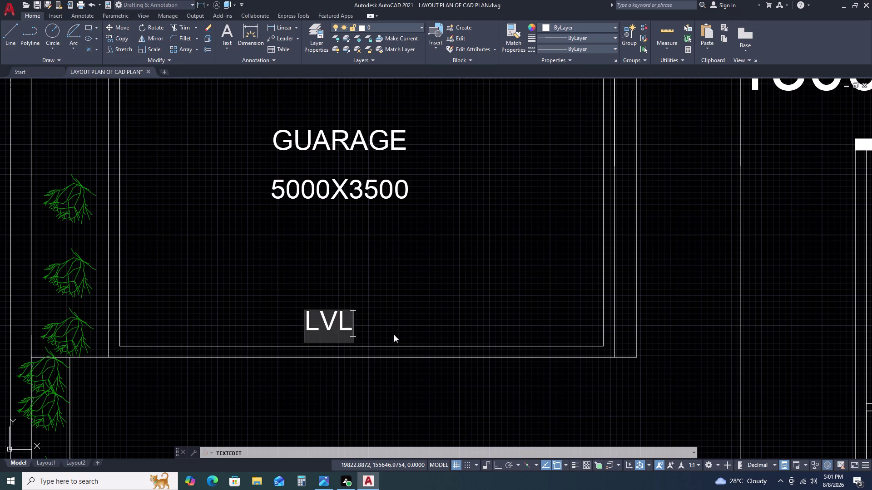
text(+)
key(BackSpace)
text(=)
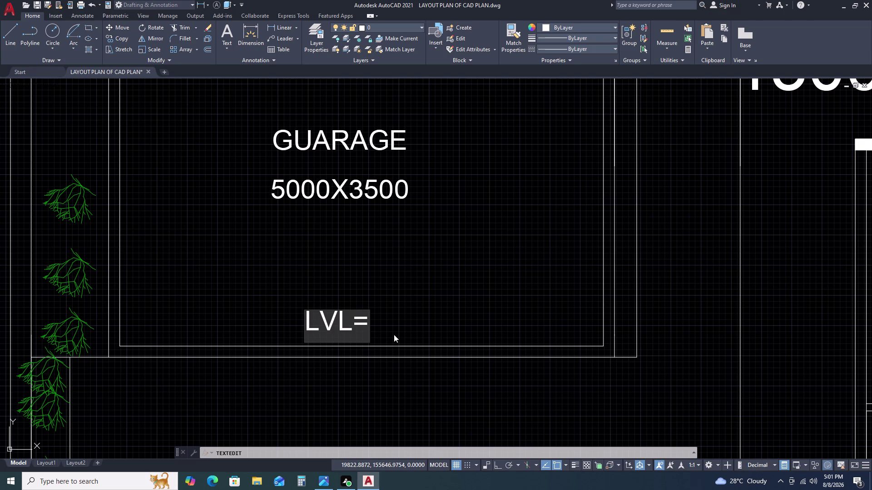
key(space)
key(BackSpace)
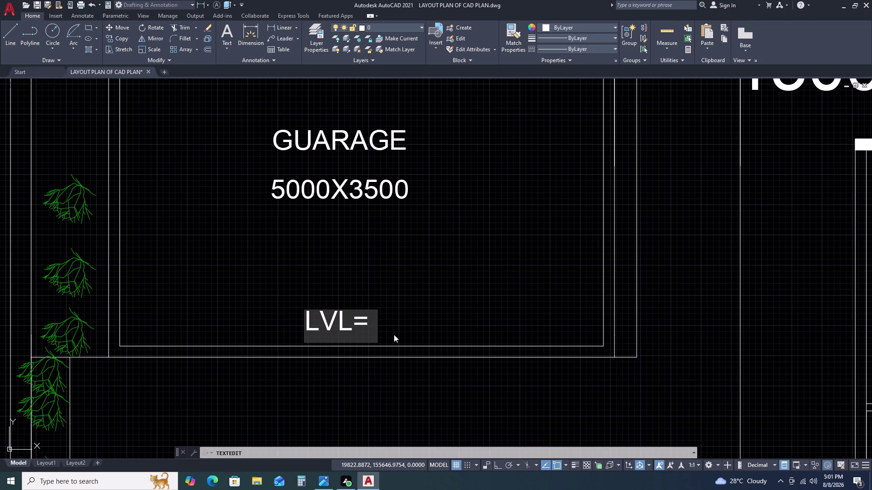
key(shift+plus)
text(4)
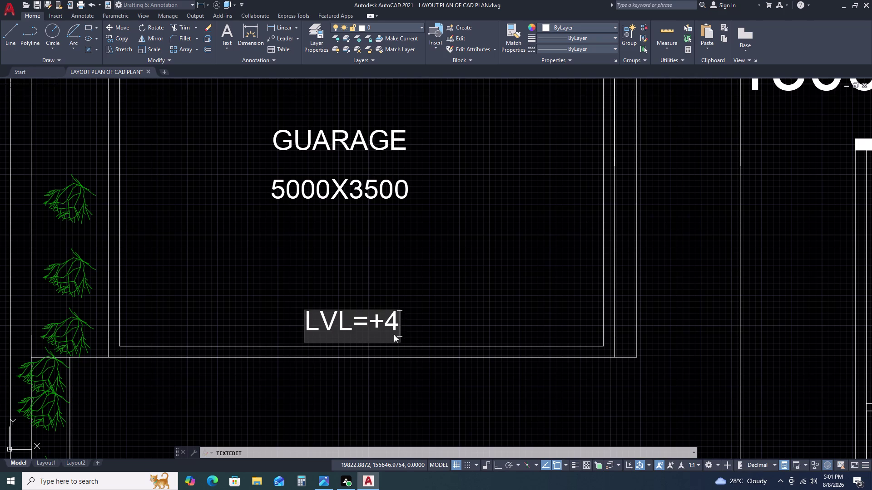
text(50)
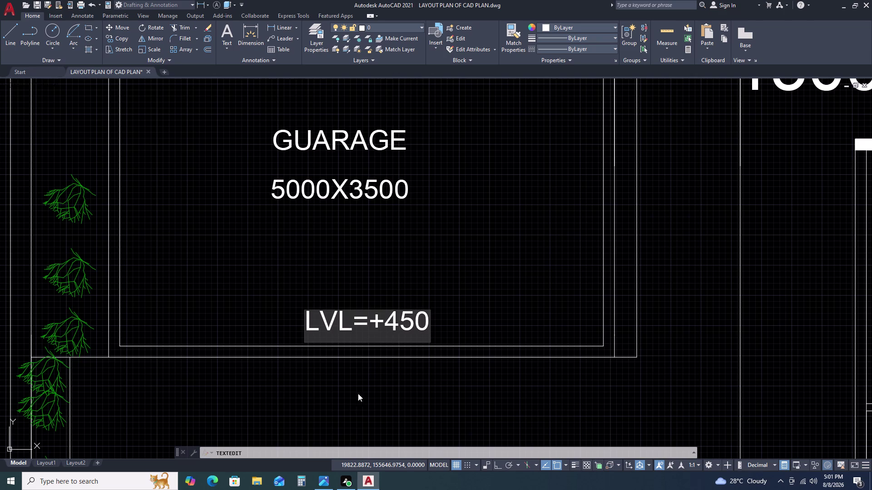
click(350, 379)
scroll(down, 3)
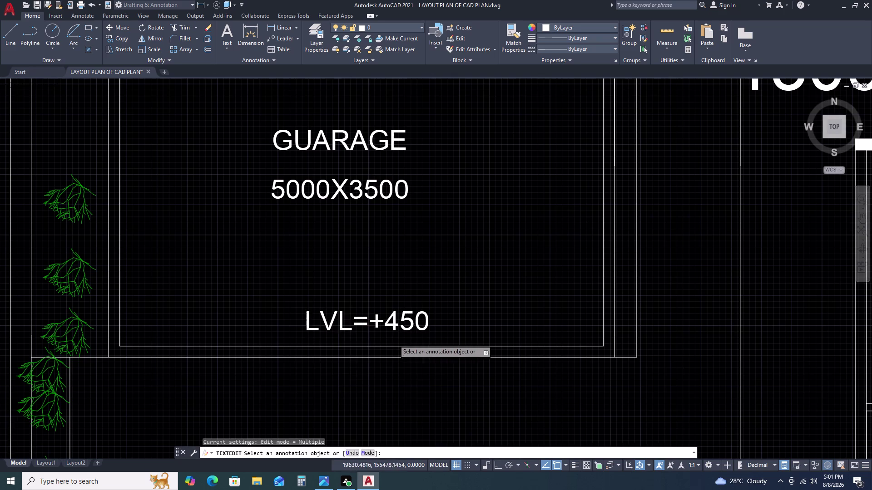
scroll(down, 3)
key(Escape)
middle_click(416, 350)
scroll(down, 3)
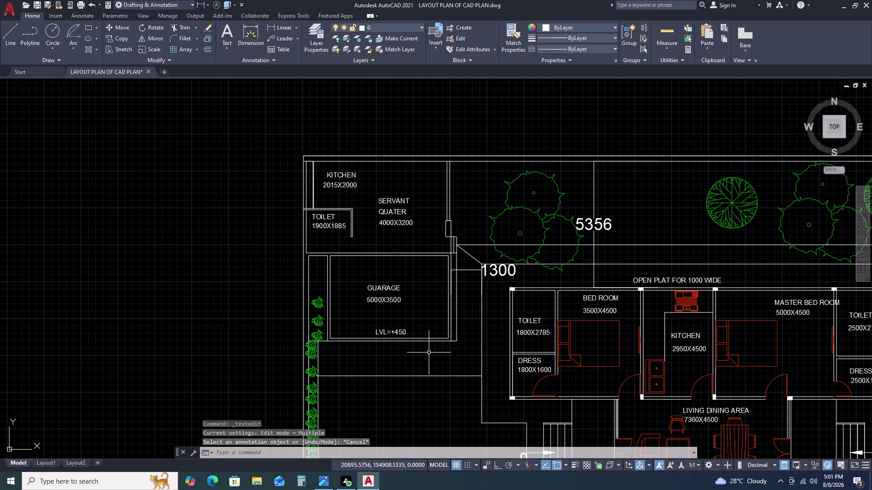
middle_drag(438, 374, 426, 330)
scroll(up, 3)
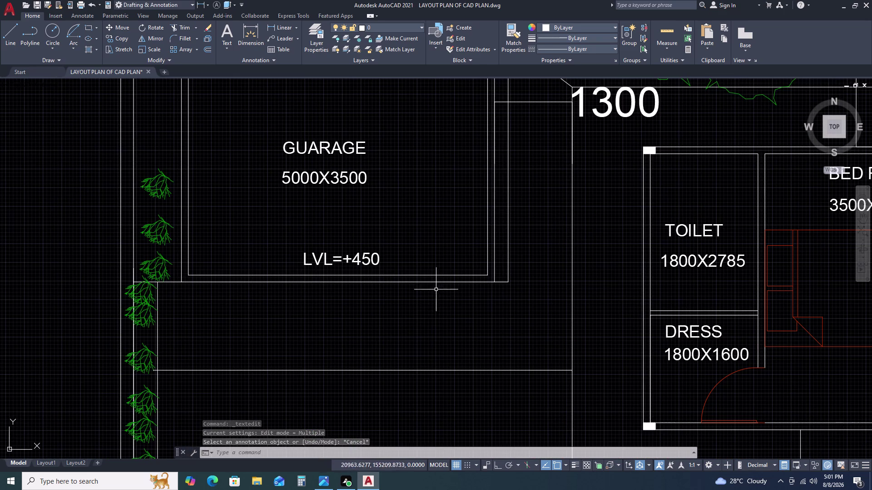
scroll(down, 3)
middle_drag(539, 368, 477, 329)
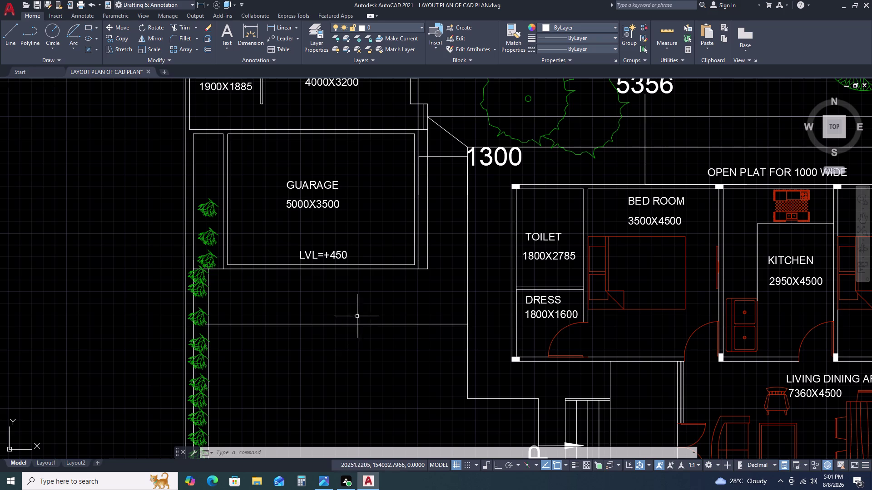
scroll(down, 3)
scroll(up, 3)
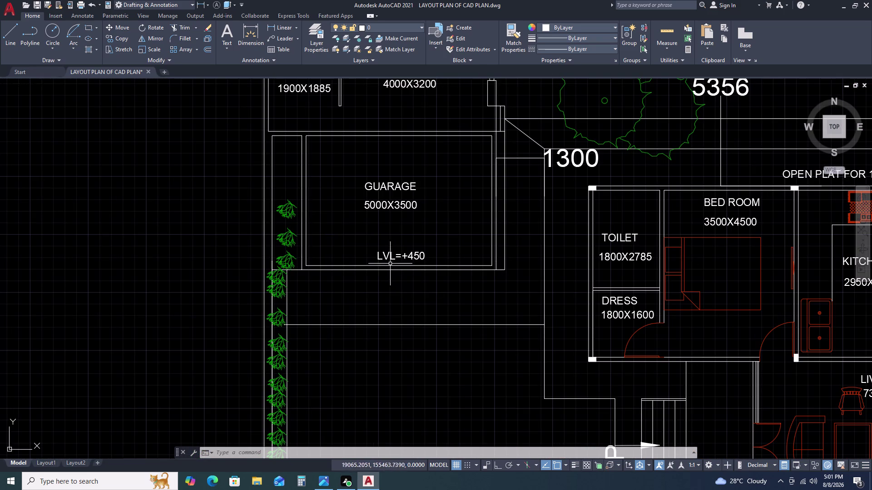
scroll(down, 3)
middle_drag(526, 353, 442, 344)
scroll(down, 3)
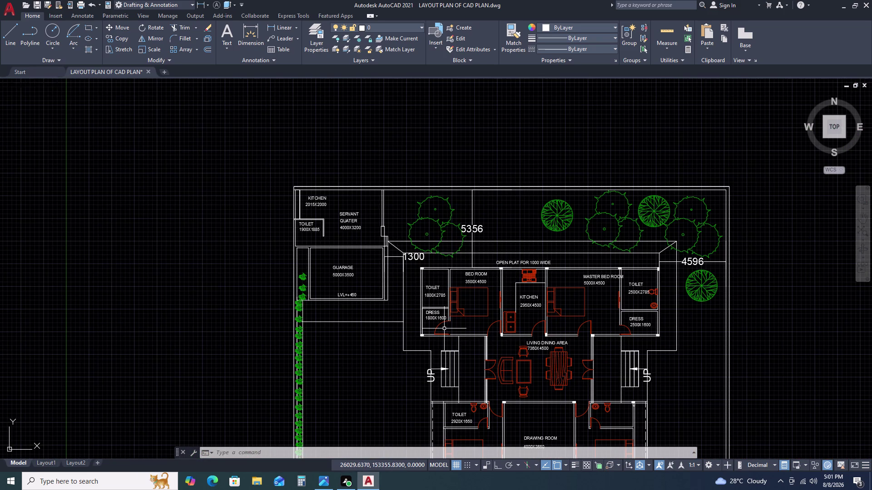
scroll(up, 3)
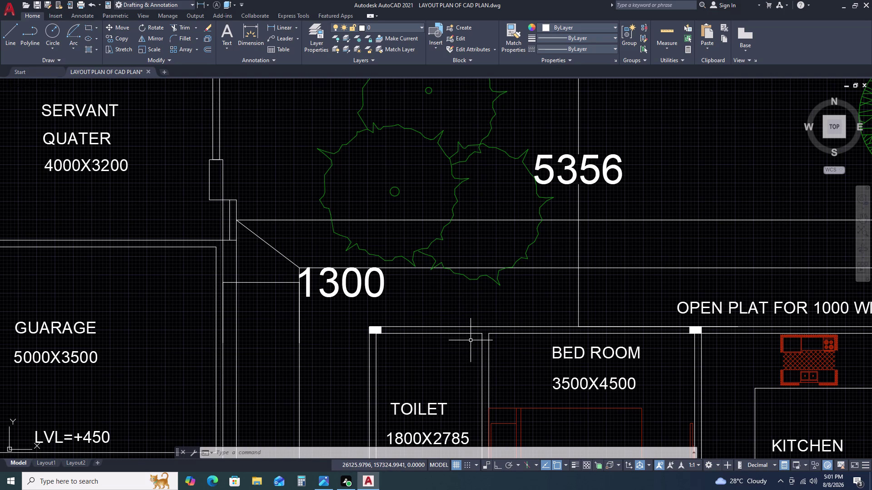
Start a line beside the 1300 dimension, cancel it, and select the vertical line beneath it.
text(L)
key(space)
drag(480, 333, 481, 319)
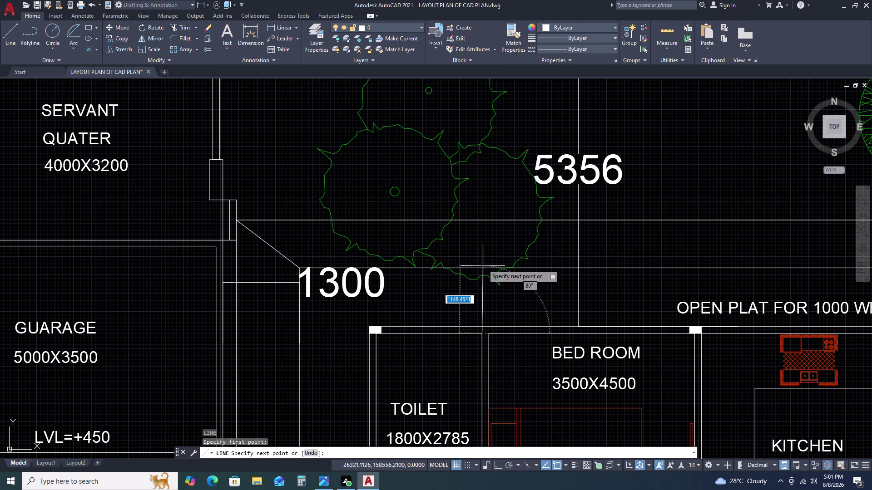
click(480, 270)
key(Escape)
drag(491, 308, 486, 308)
click(475, 301)
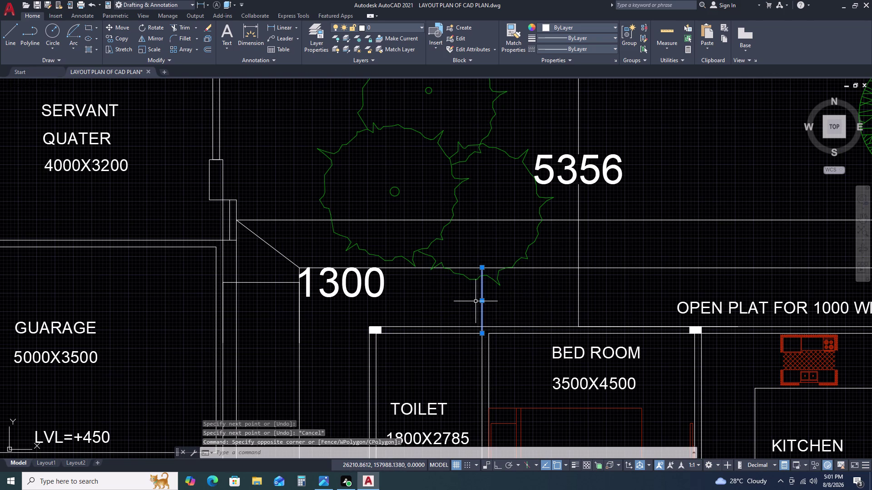
Copy the line from its foot as a 5-item array spaced 300 apart, then select two copies.
text(CO)
key(space)
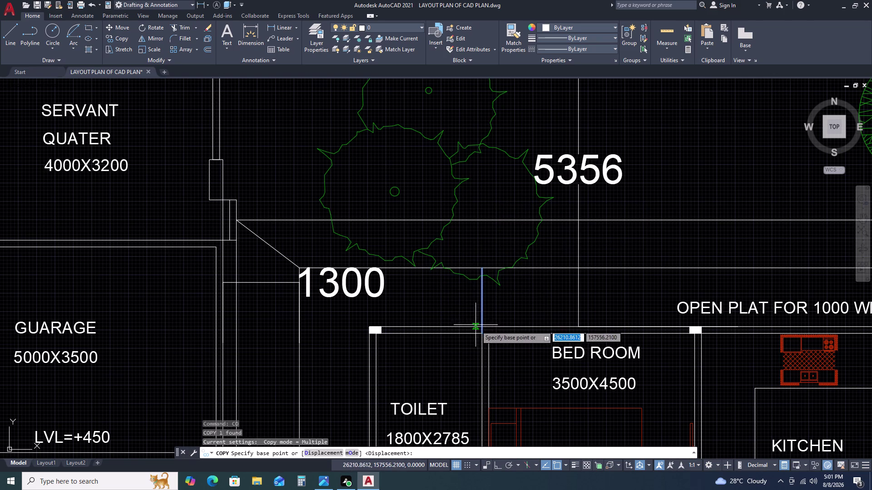
click(483, 336)
text(A)
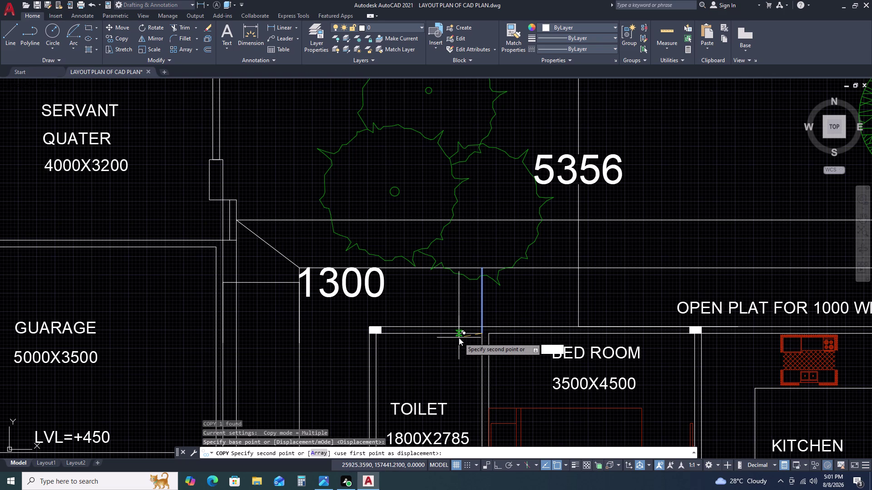
text(R)
key(space)
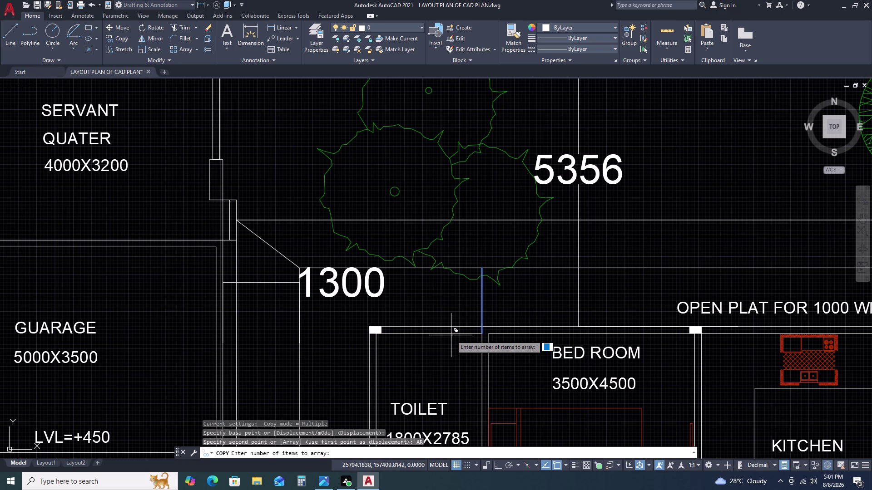
text(5)
key(space)
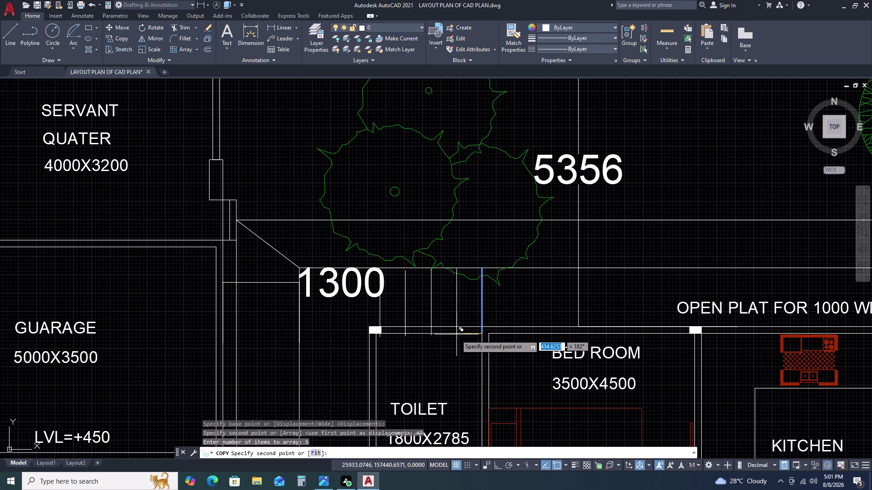
text(300)
key(space)
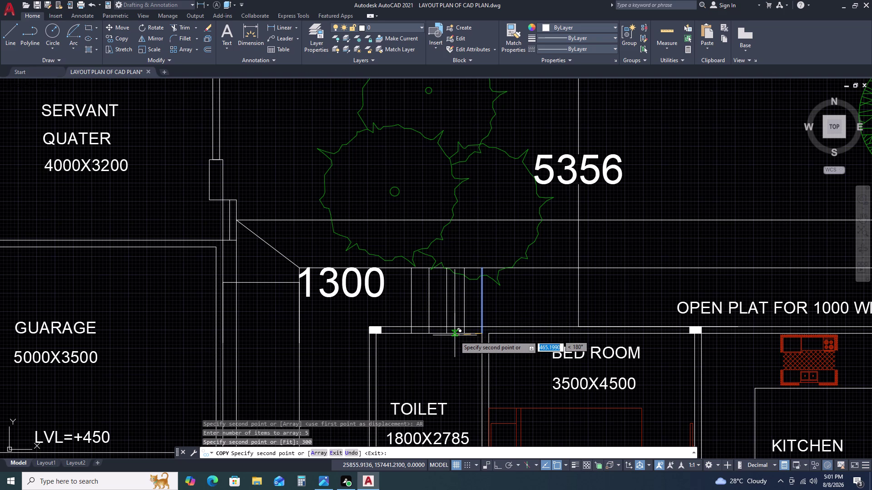
key(Escape)
scroll(up, 3)
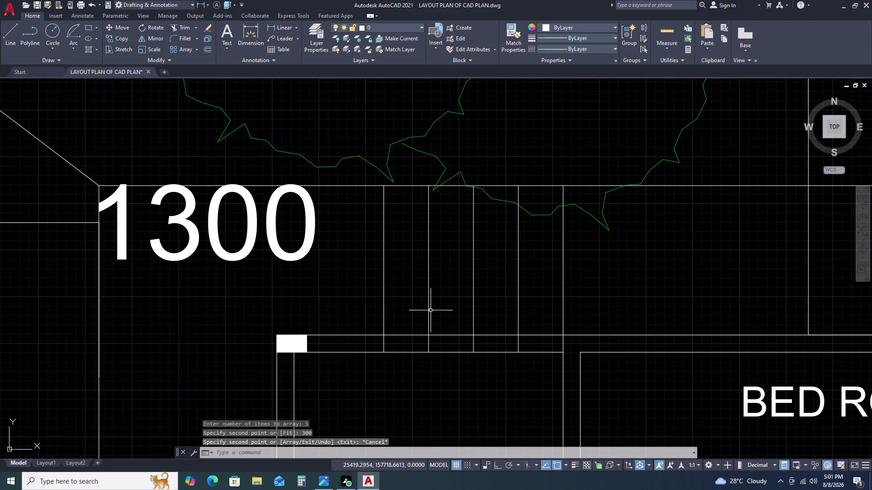
drag(442, 309, 435, 309)
click(369, 297)
Copy the two selected vertical lines one bay further left.
key(x)
key(BackSpace)
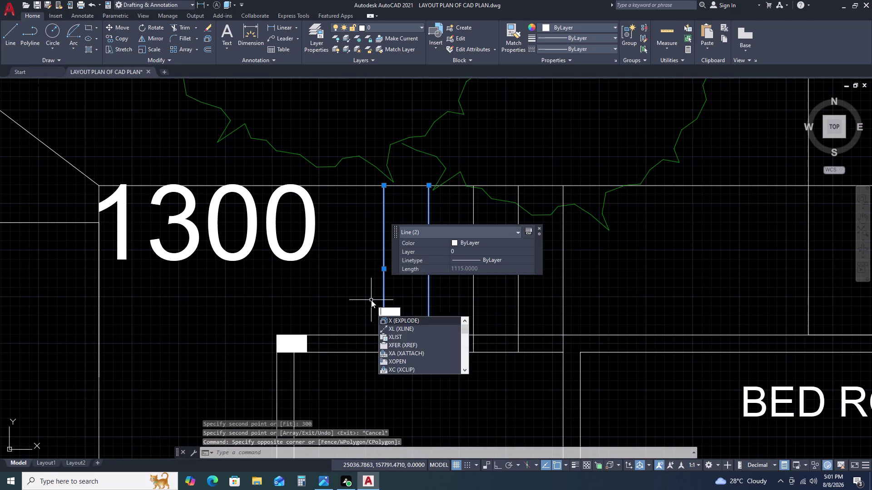
text(CO)
key(space)
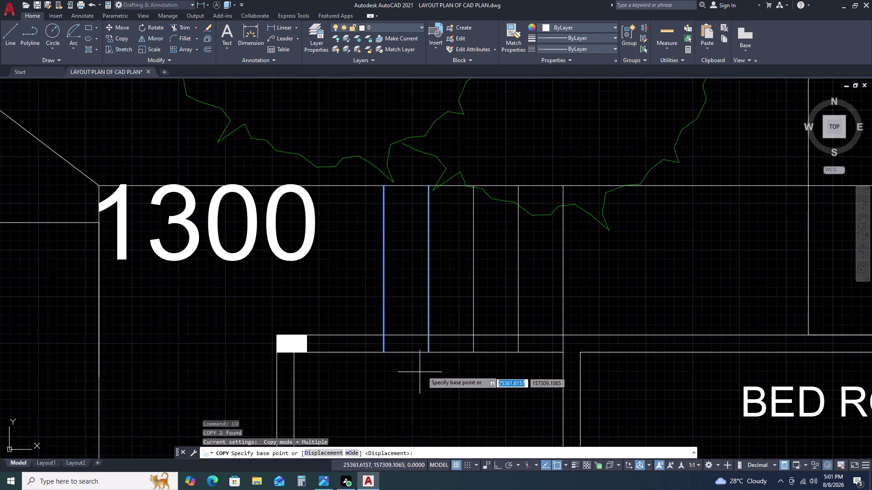
click(429, 353)
click(383, 355)
key(Escape)
Trim the step-line ends at the wall line with a fence.
scroll(down, 3)
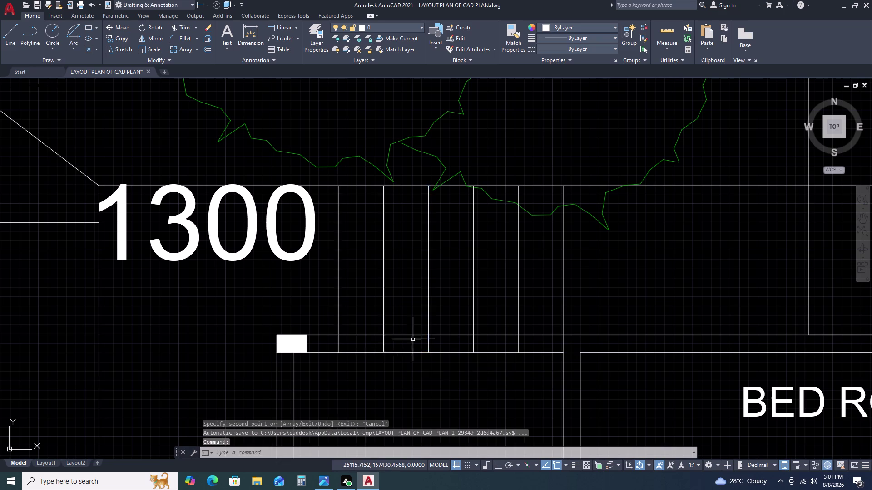
middle_drag(470, 341, 471, 315)
key(Escape)
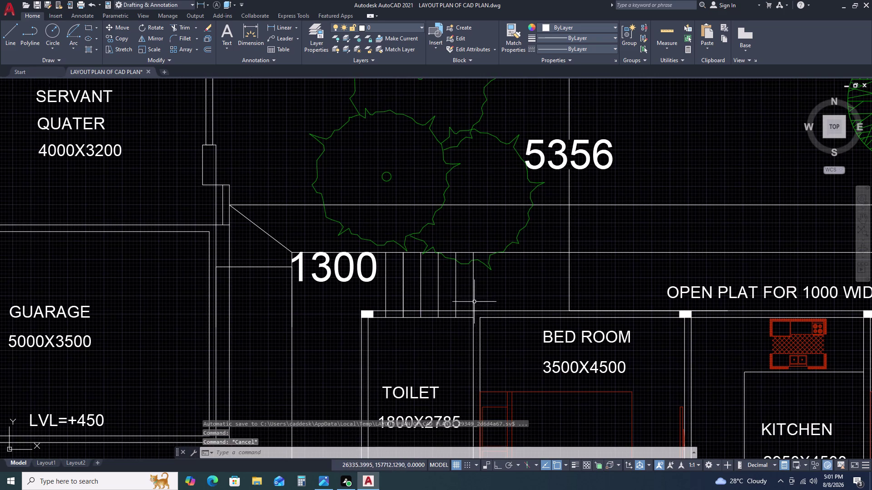
scroll(down, 3)
middle_drag(492, 278, 474, 222)
scroll(down, 3)
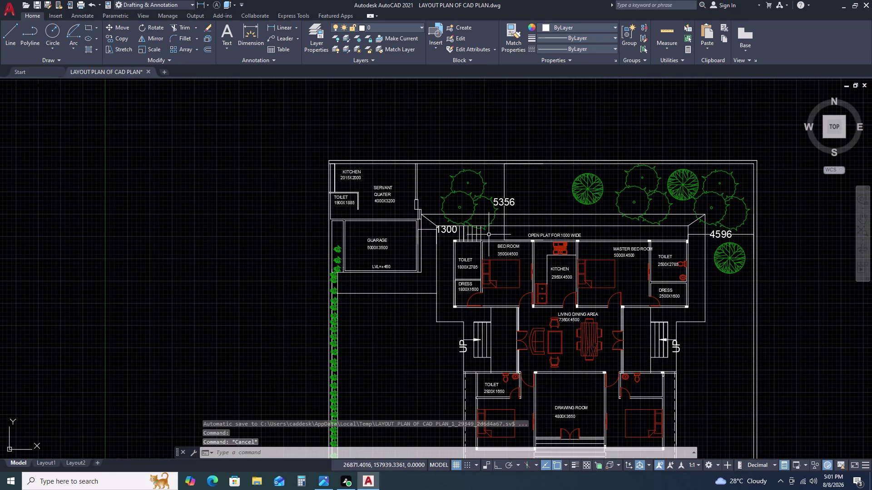
scroll(up, 3)
middle_drag(441, 310, 446, 238)
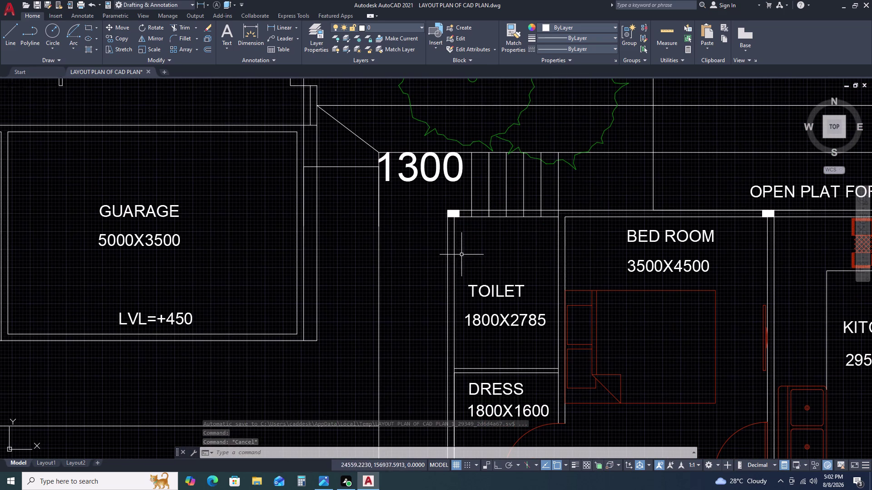
scroll(down, 3)
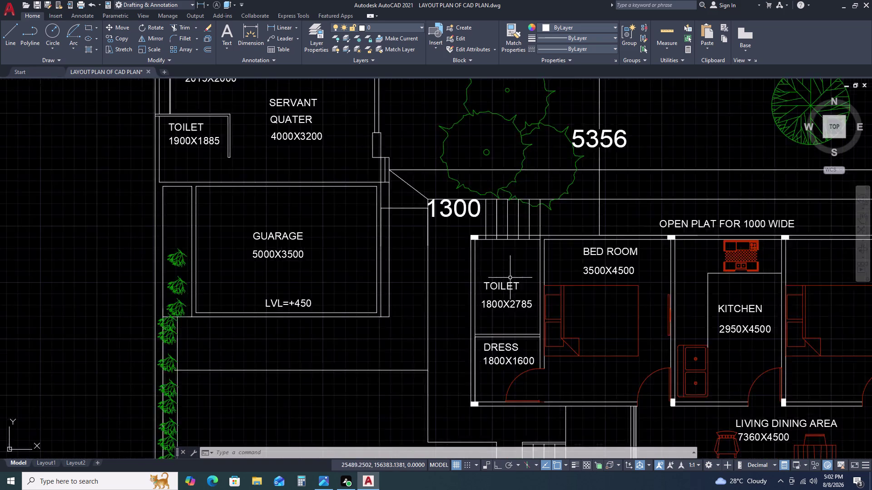
scroll(down, 3)
middle_drag(542, 292, 461, 293)
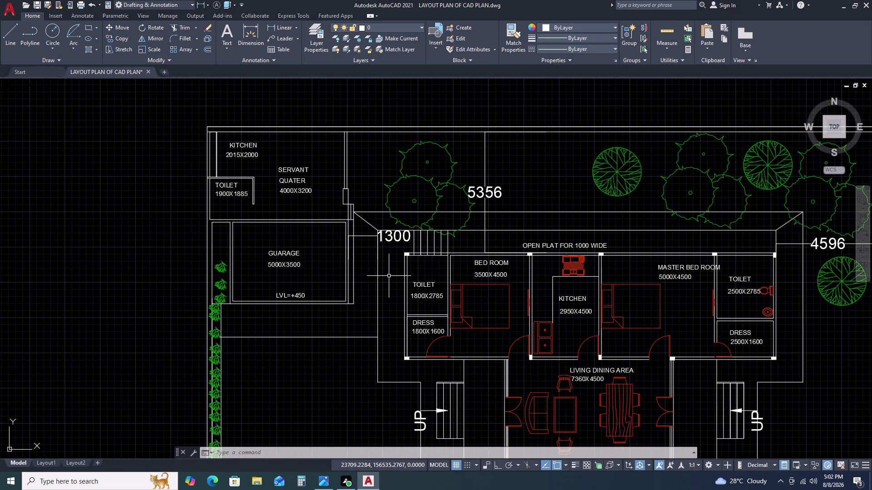
scroll(up, 3)
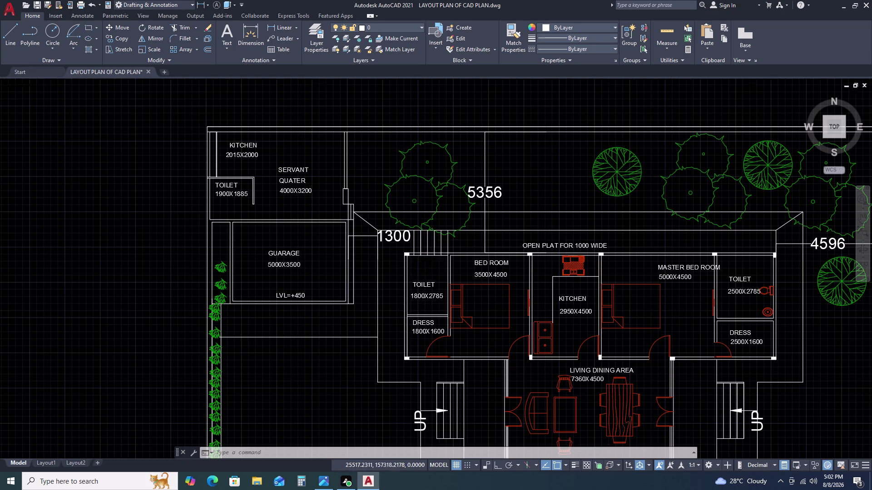
scroll(up, 3)
text(TR)
key(space)
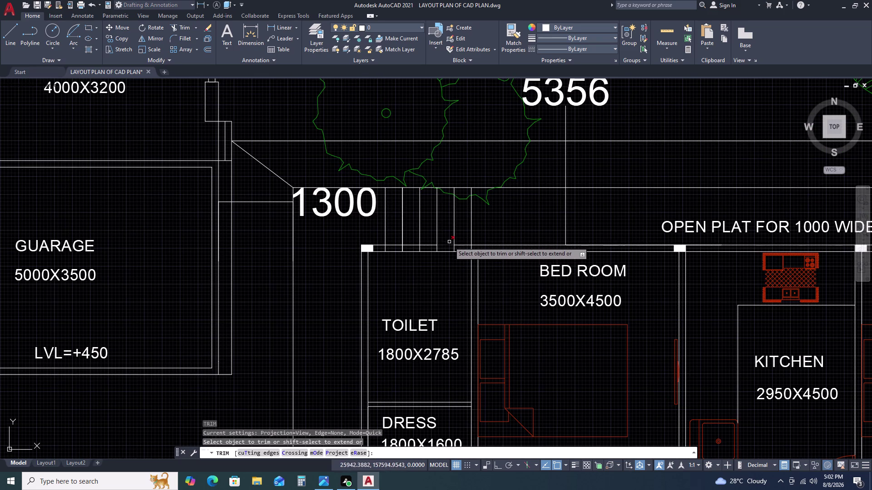
scroll(up, 3)
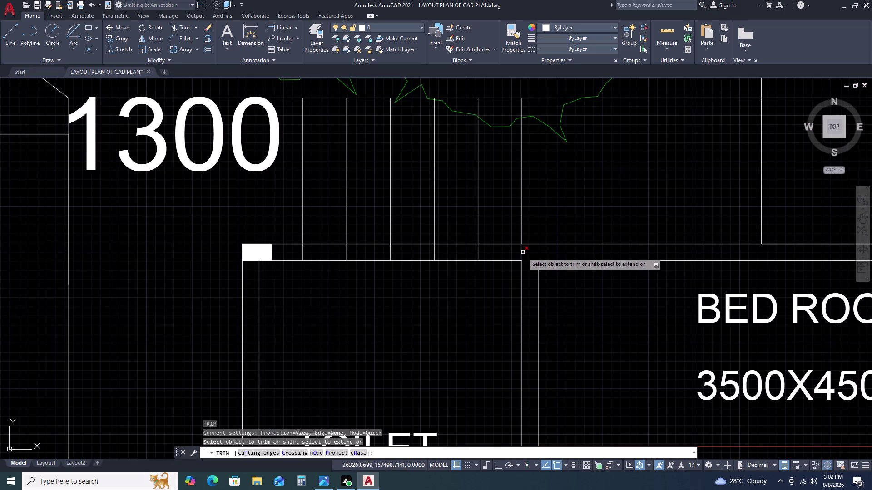
click(525, 252)
right_click(525, 253)
click(525, 253)
key(Escape)
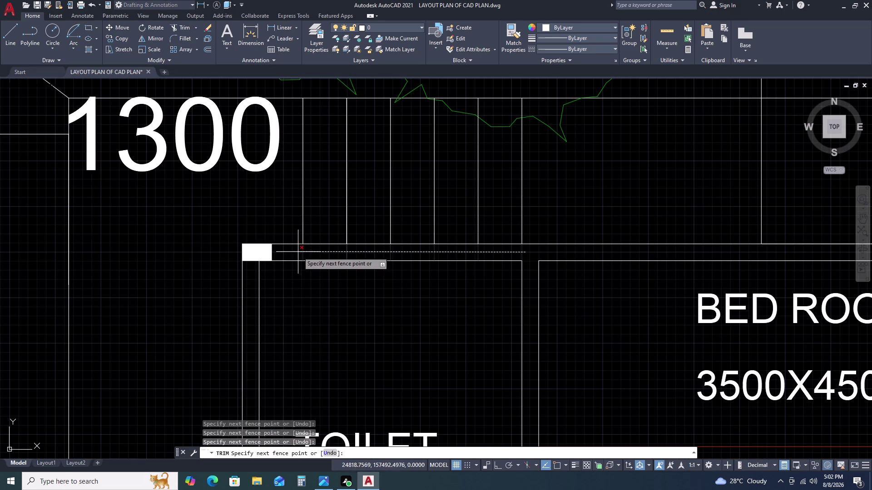
Trim the remaining step-line ends with a second fence and check the result.
click(298, 251)
right_click(298, 251)
key(Escape)
scroll(down, 3)
middle_drag(472, 344, 459, 314)
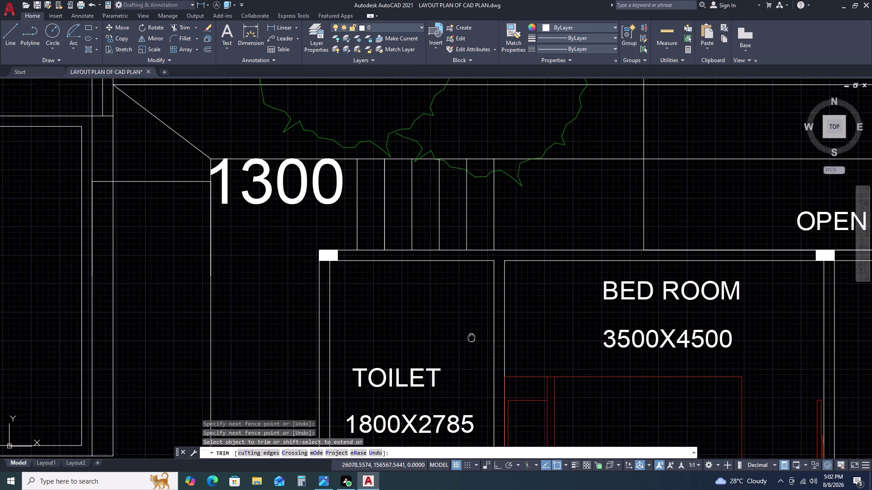
middle_drag(459, 315, 451, 295)
key(Escape)
scroll(down, 3)
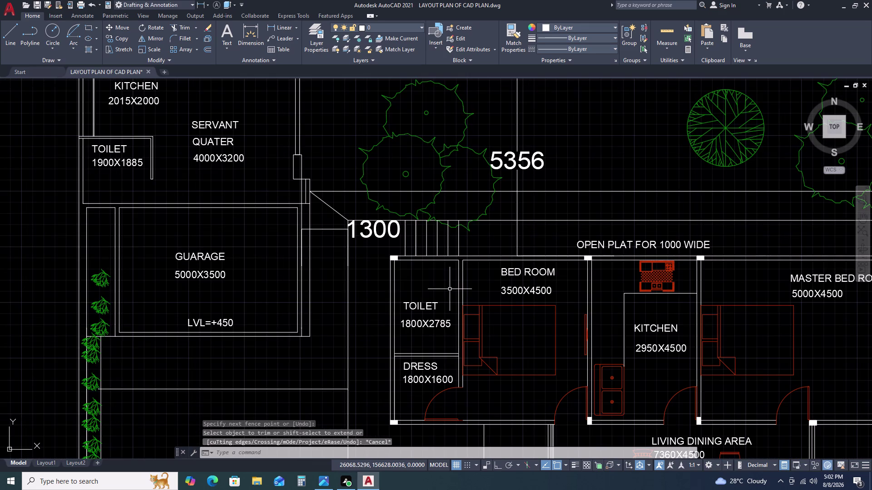
text(L)
key(space)
scroll(up, 3)
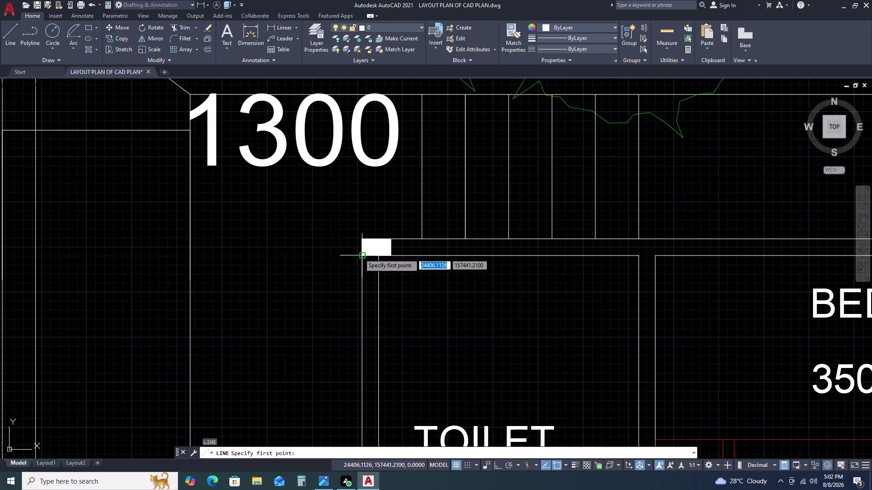
Draw a 1000-long horizontal line leftward from the wall corner above the toilet.
right_click(359, 254)
click(359, 254)
key(Escape)
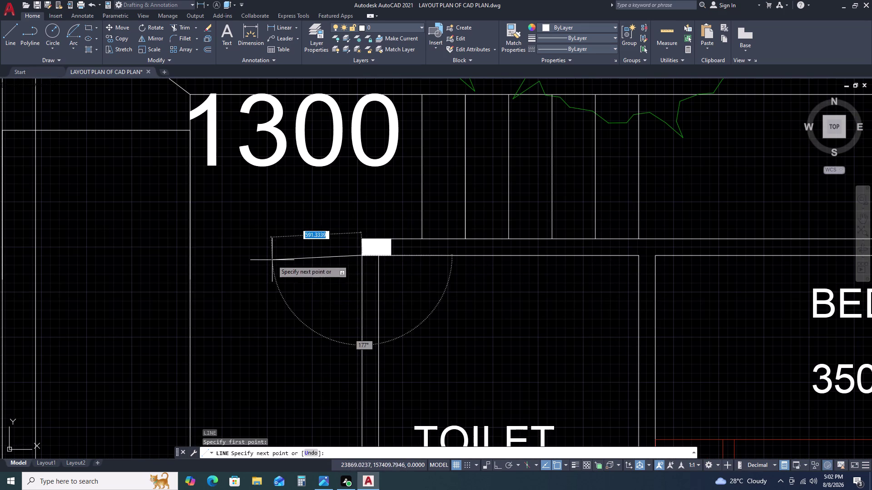
key(F8)
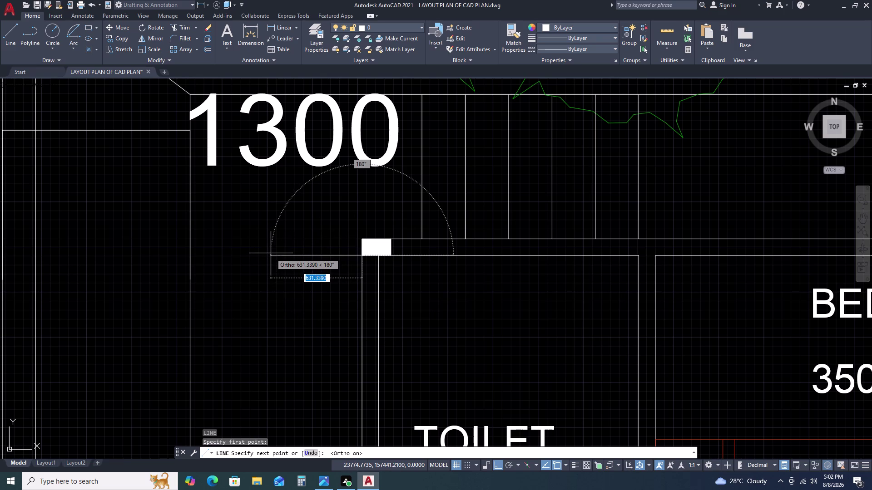
key(1)
text(00)
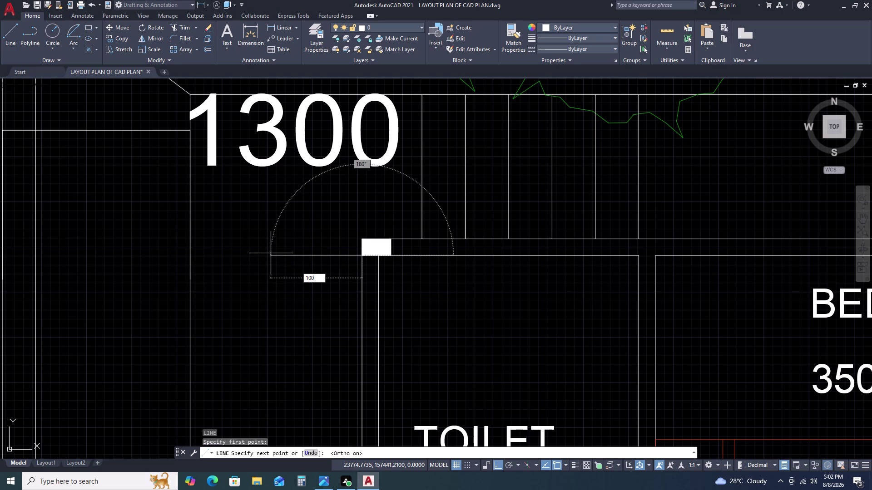
text(0)
key(space)
scroll(down, 3)
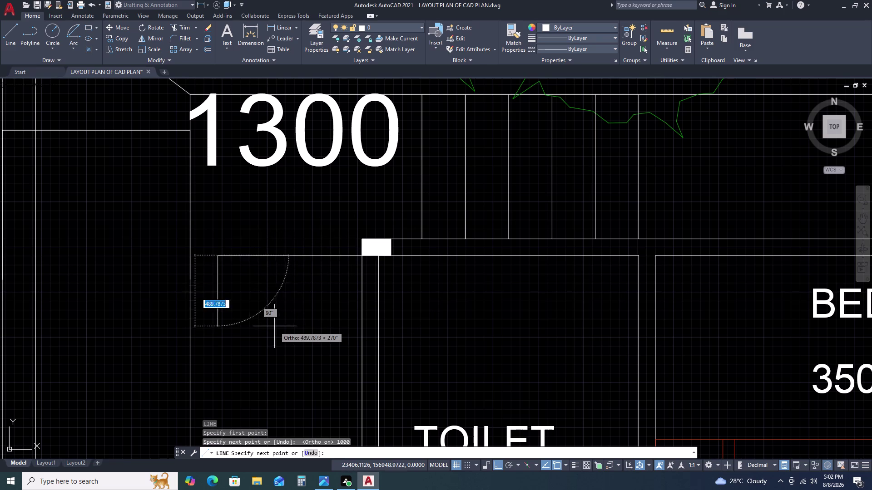
middle_drag(268, 349, 272, 255)
scroll(down, 3)
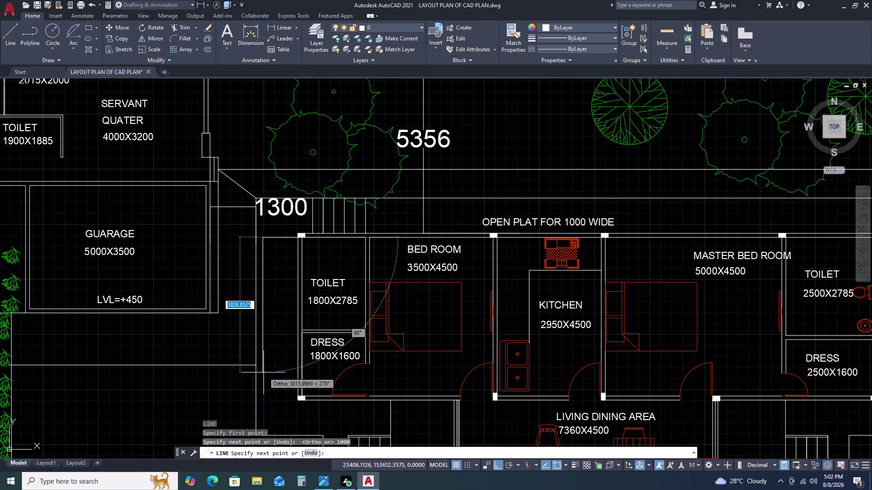
key(Escape)
Copy the new line as a 23-item array spaced 300 apart.
click(281, 233)
click(273, 254)
text(C)
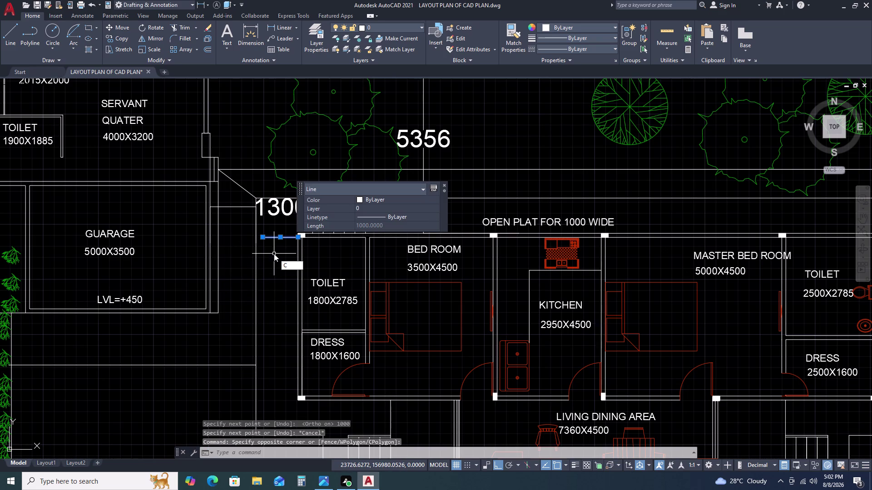
text(O)
key(space)
scroll(up, 3)
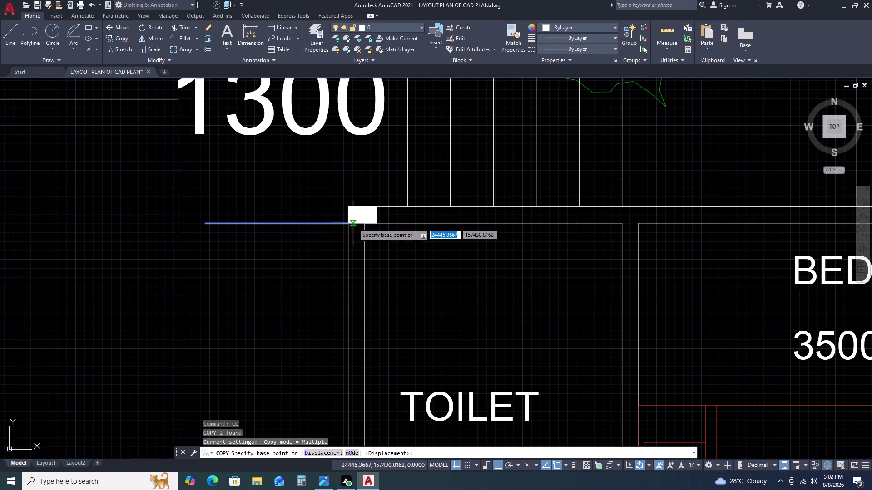
click(350, 222)
text(A)
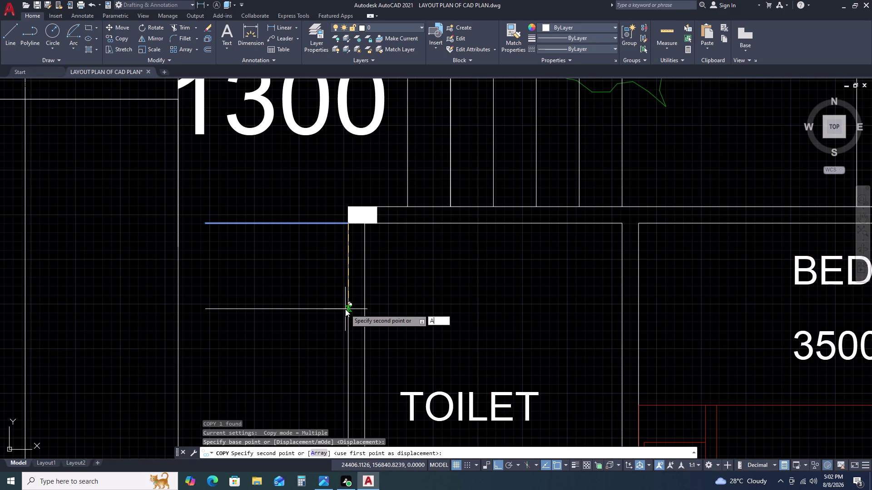
text(R)
key(space)
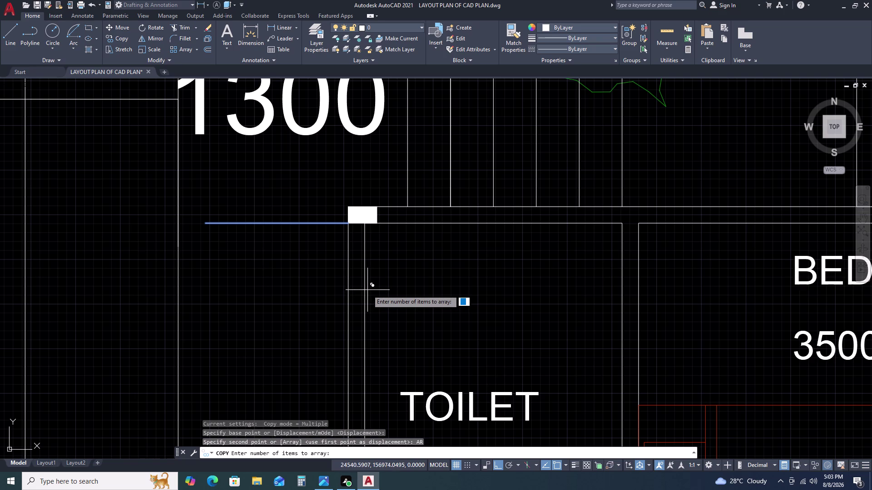
text(23)
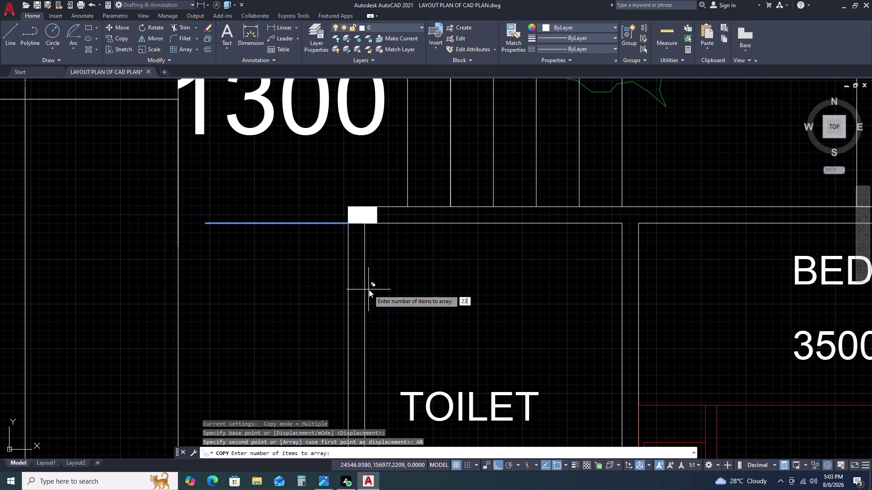
key(Return)
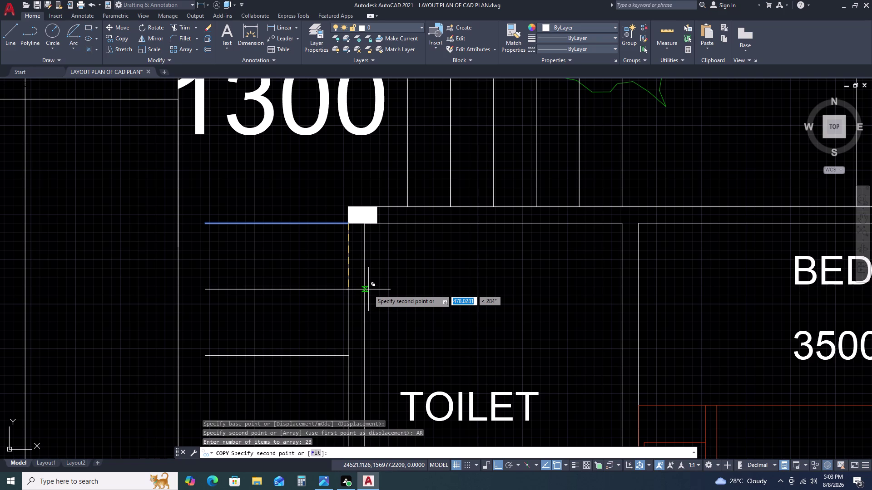
key(3)
text(00)
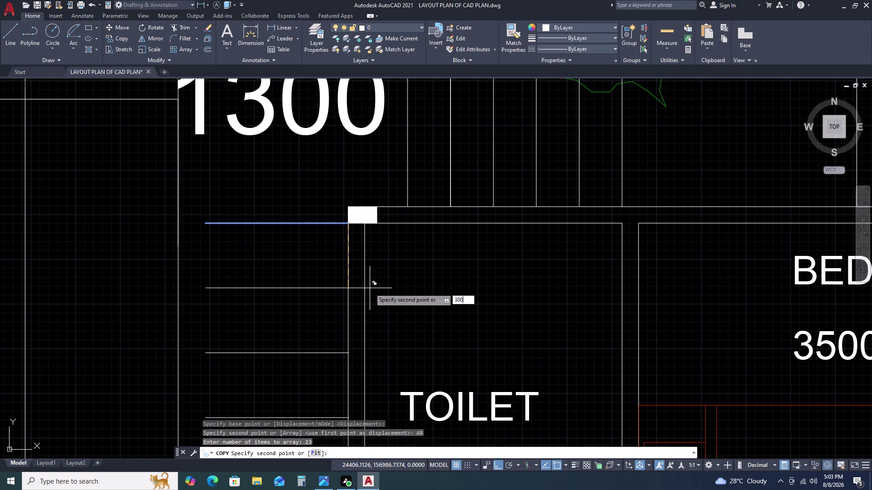
key(space)
scroll(down, 3)
key(Escape)
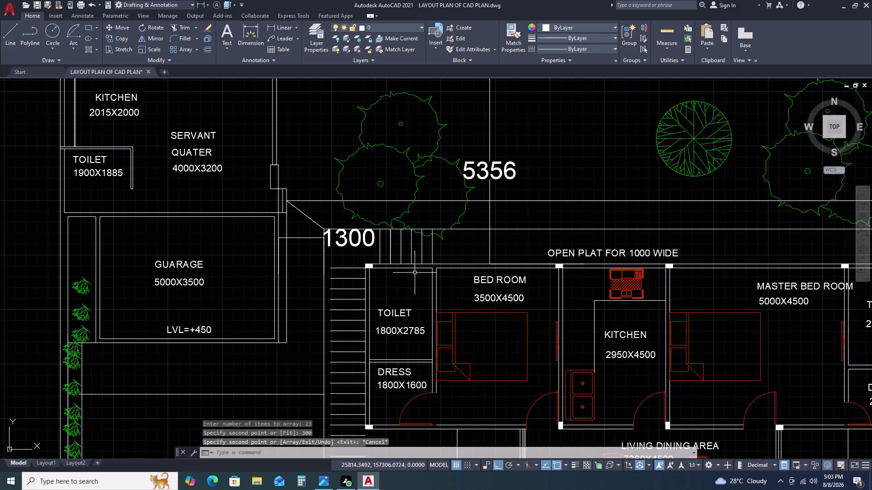
Undo the 23 arrayed copies of the line.
scroll(down, 3)
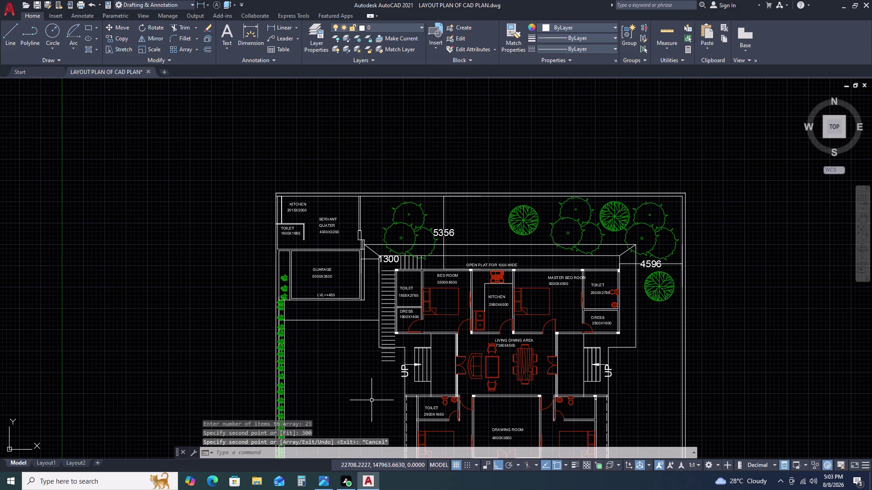
scroll(up, 3)
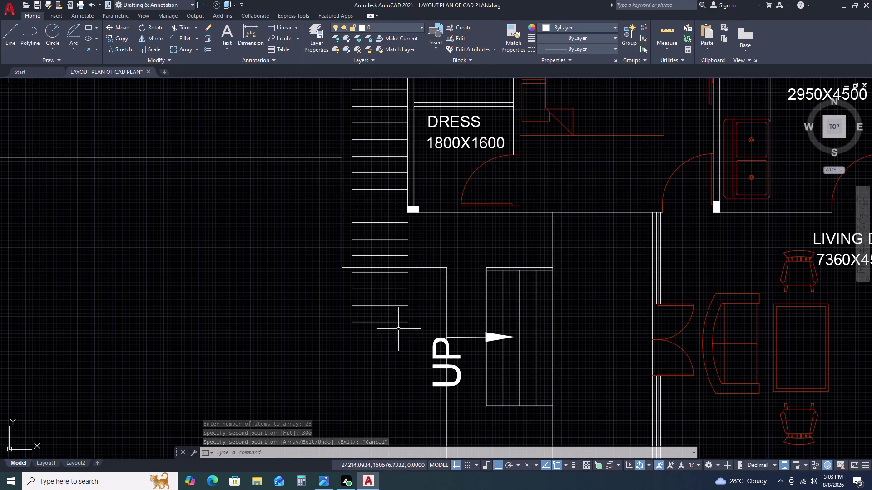
key(ctrl+z)
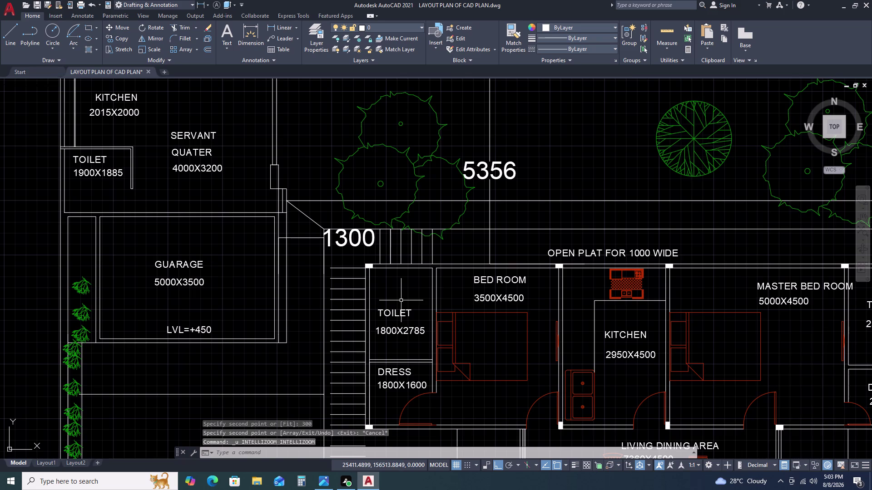
key(ctrl+z)
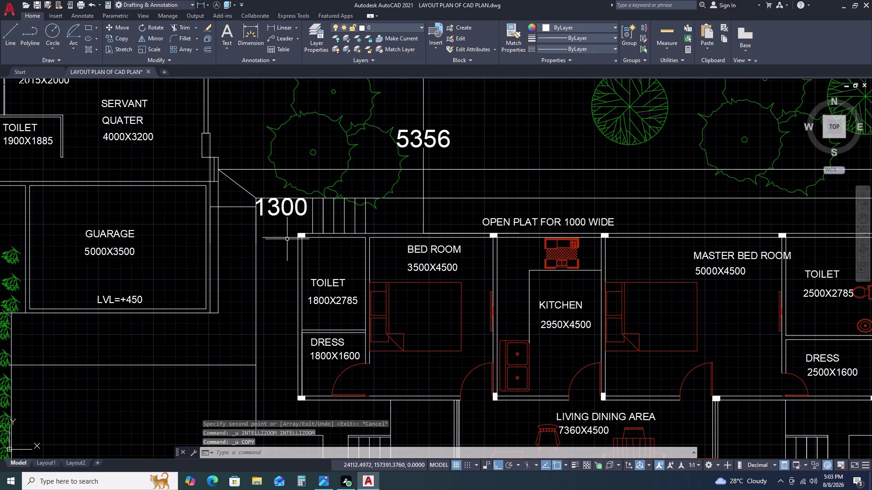
Begin a copy of the line from its shortcut menu, then cancel it.
right_click(285, 239)
click(285, 238)
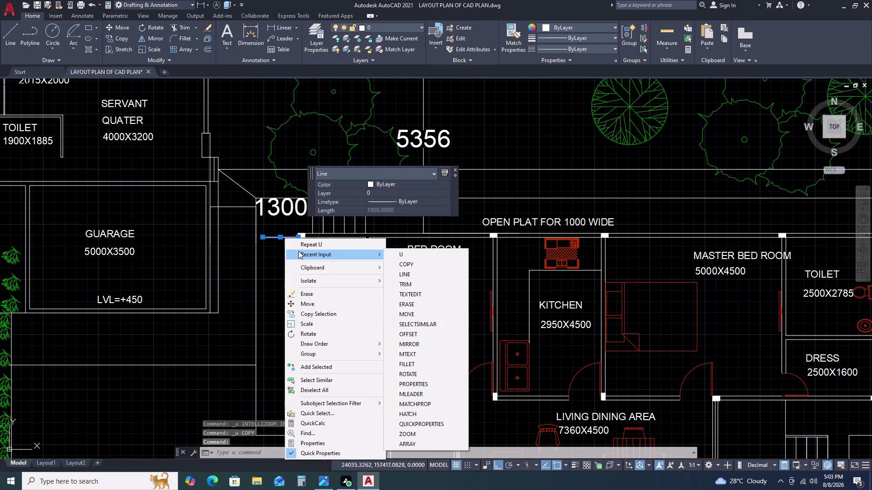
key(c)
key(o)
key(space)
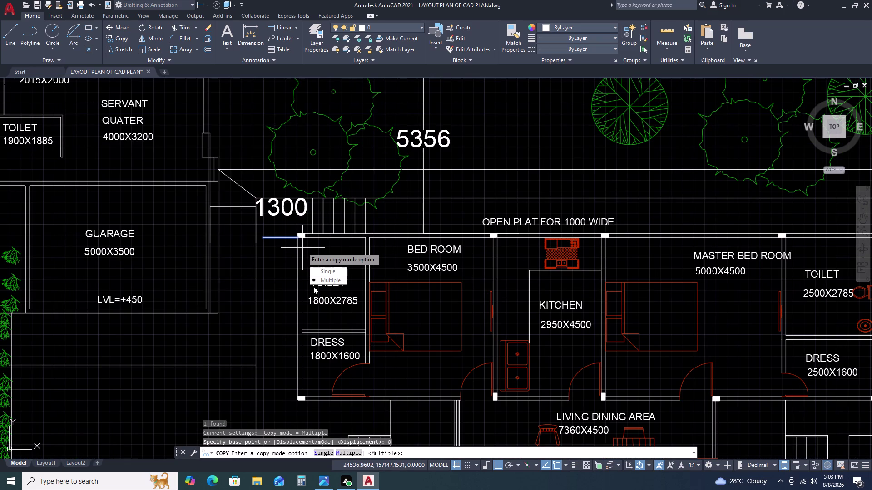
key(Escape)
Copy the short line above the toilet as a 23-item array from its end point.
text(C)
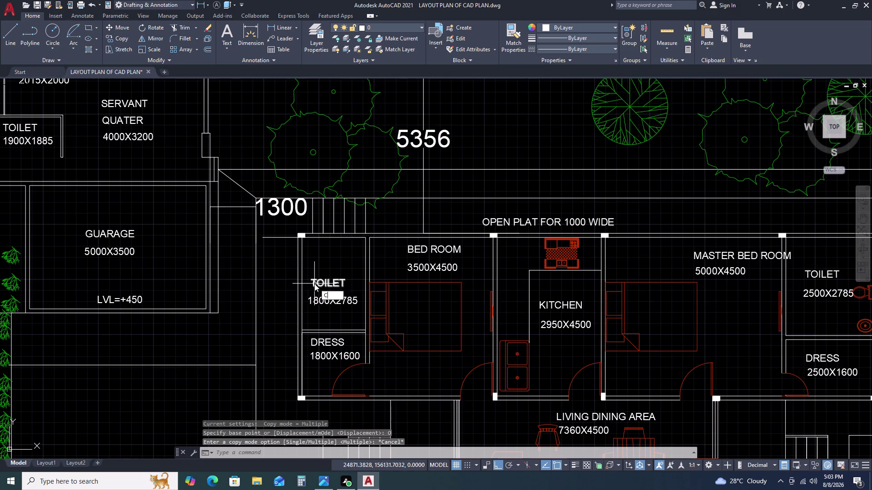
text(O)
key(space)
click(284, 238)
right_click(284, 238)
click(283, 238)
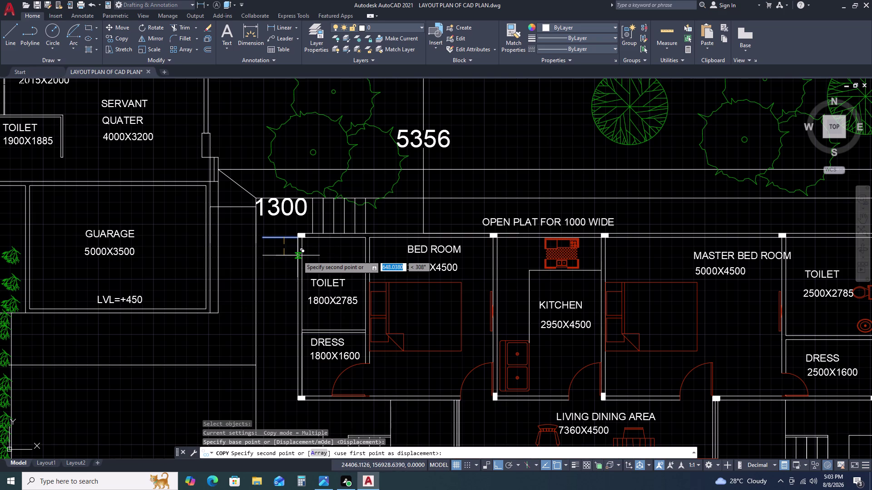
key(a)
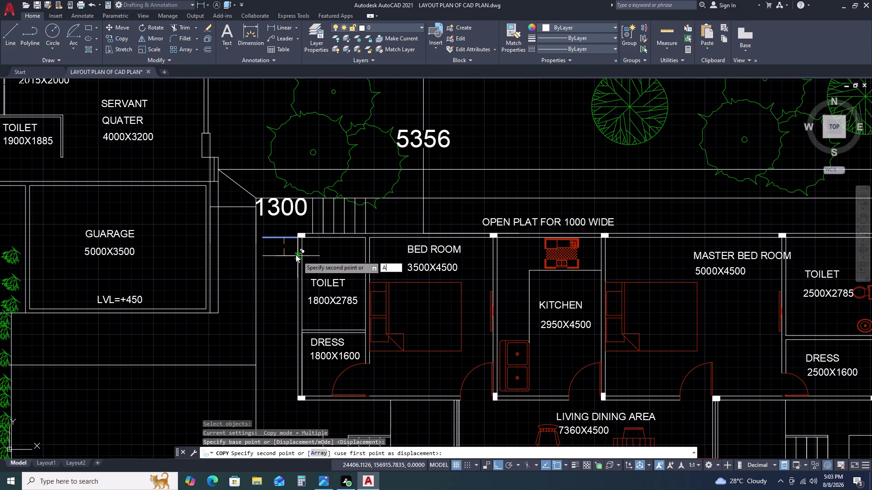
key(space)
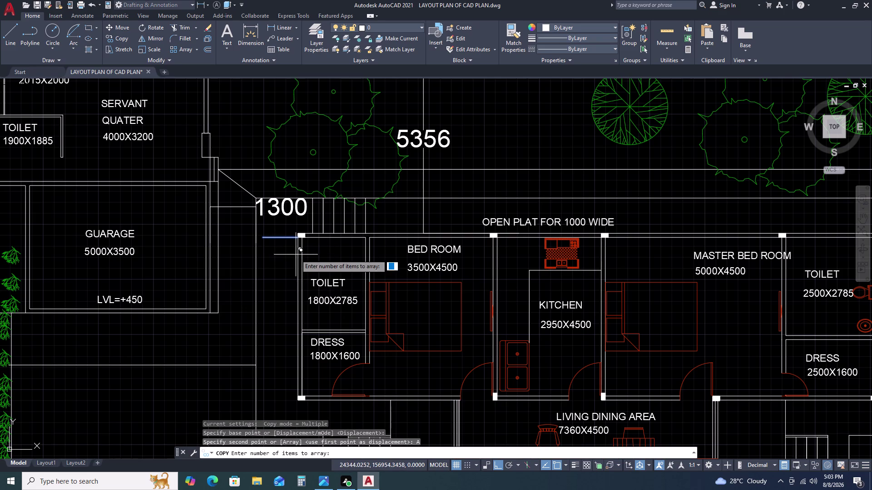
text(2)
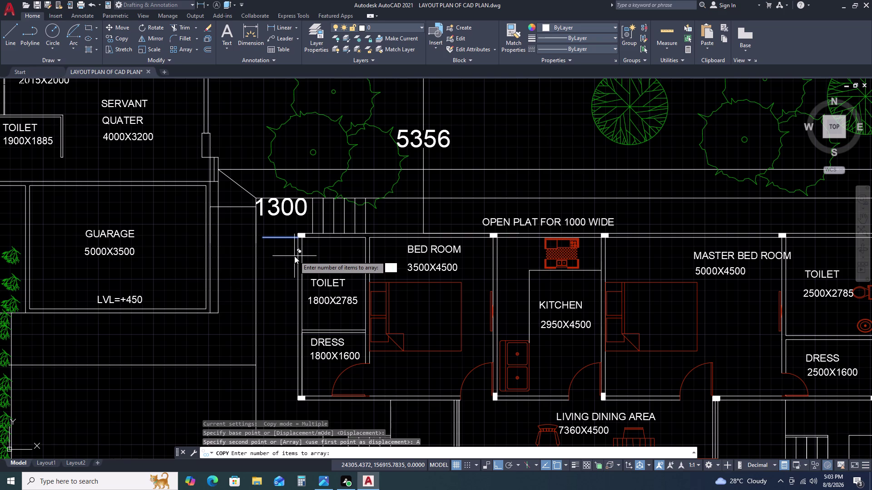
text(3)
key(space)
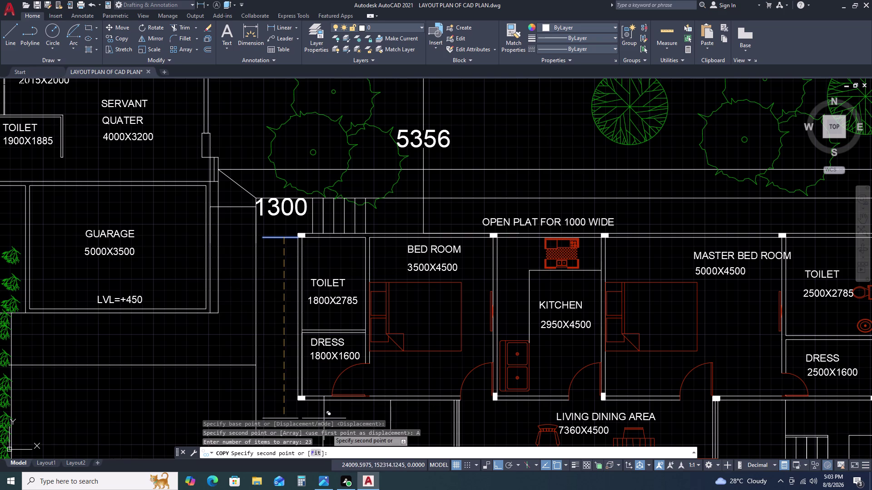
Fit the 23 copies to an end point beside the dress room, then undo them.
click(319, 452)
right_click(319, 452)
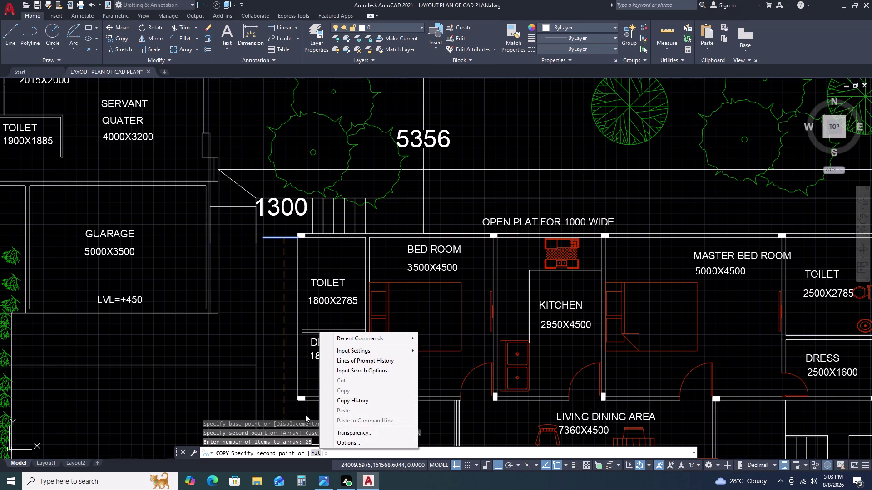
click(314, 455)
right_click(314, 455)
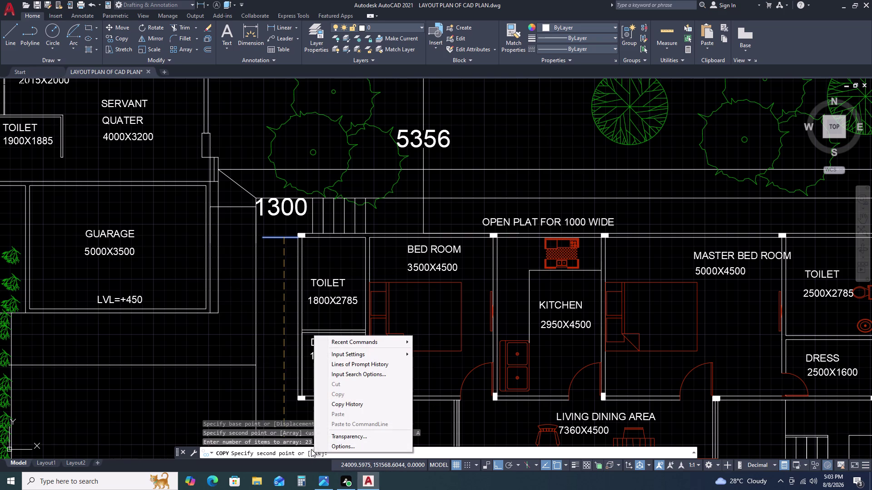
click(311, 450)
scroll(up, 3)
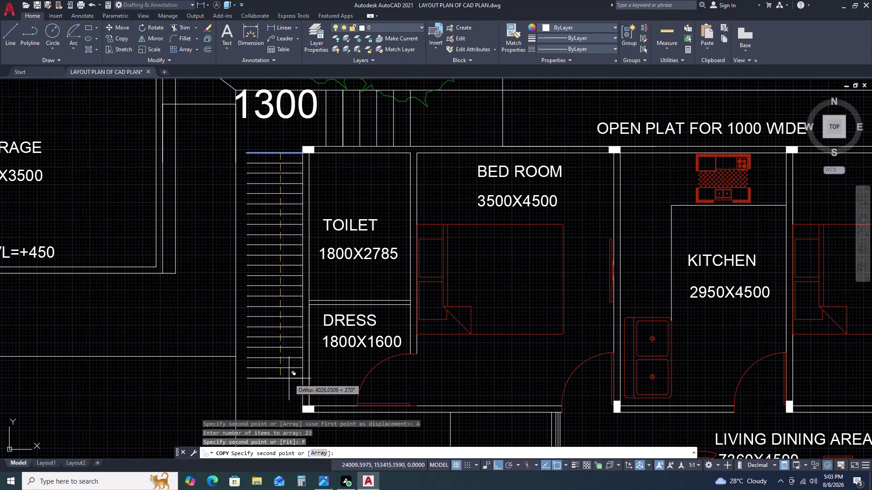
scroll(up, 3)
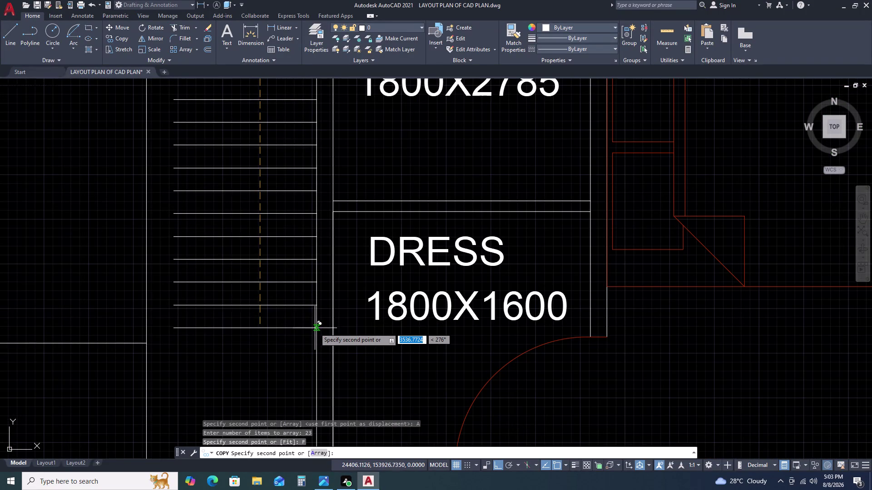
click(316, 328)
scroll(down, 3)
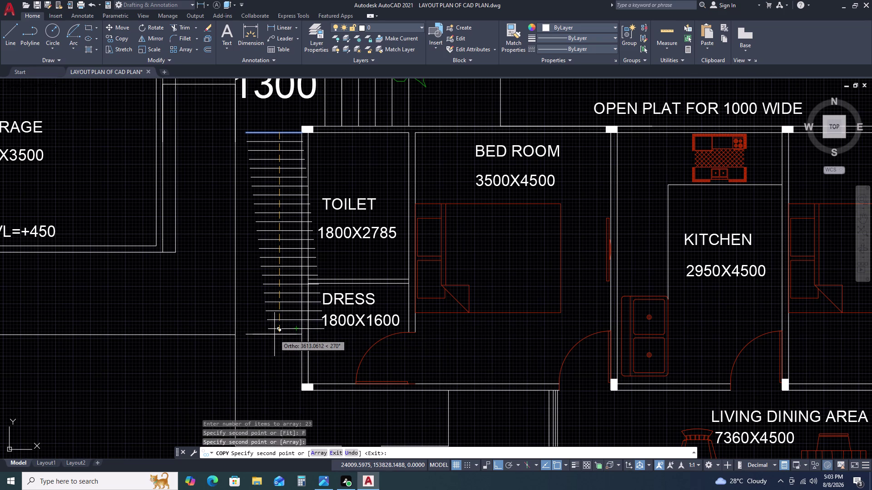
key(ctrl+z)
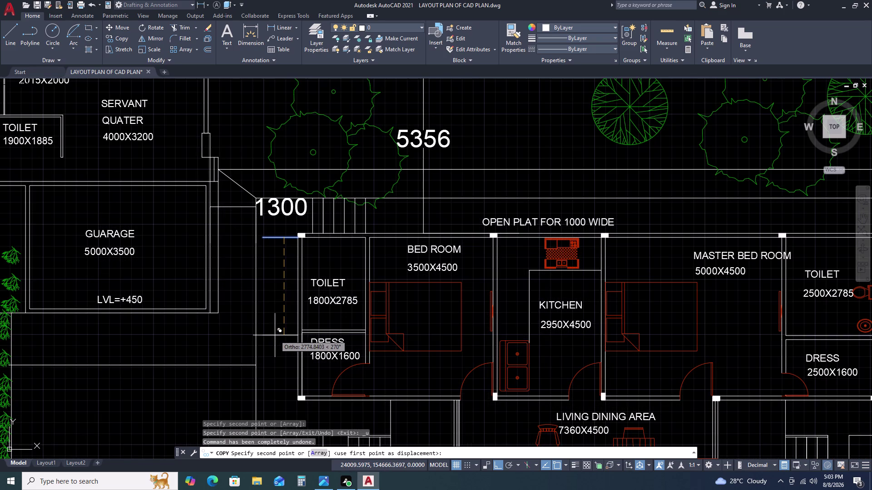
Redo the 23-item array, fitted to an end point beside the dress room with Ortho on.
text(A)
key(space)
text(23)
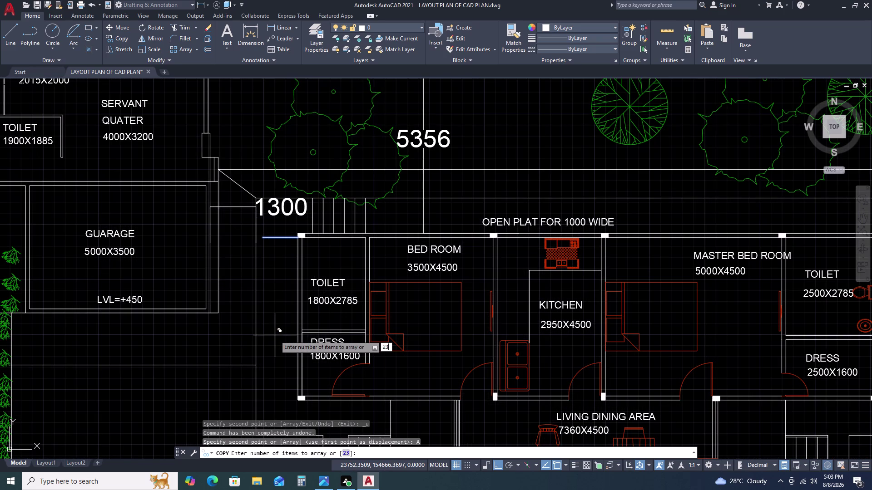
key(Return)
scroll(down, 3)
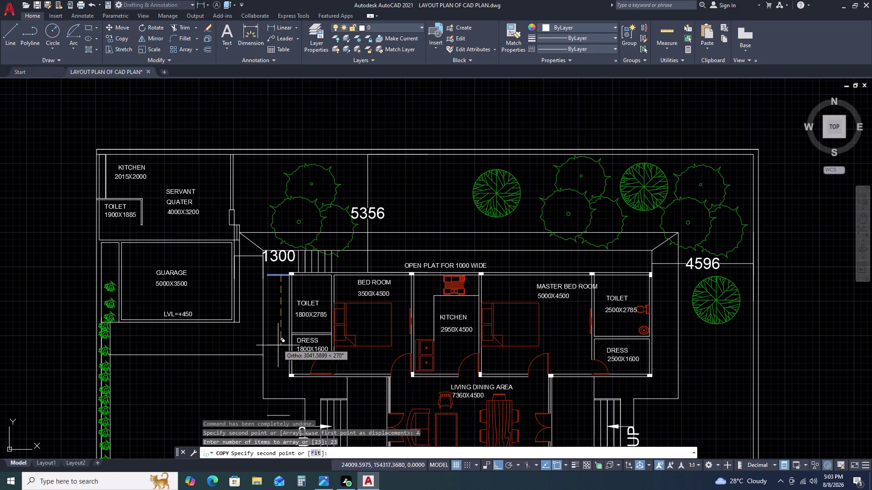
click(314, 455)
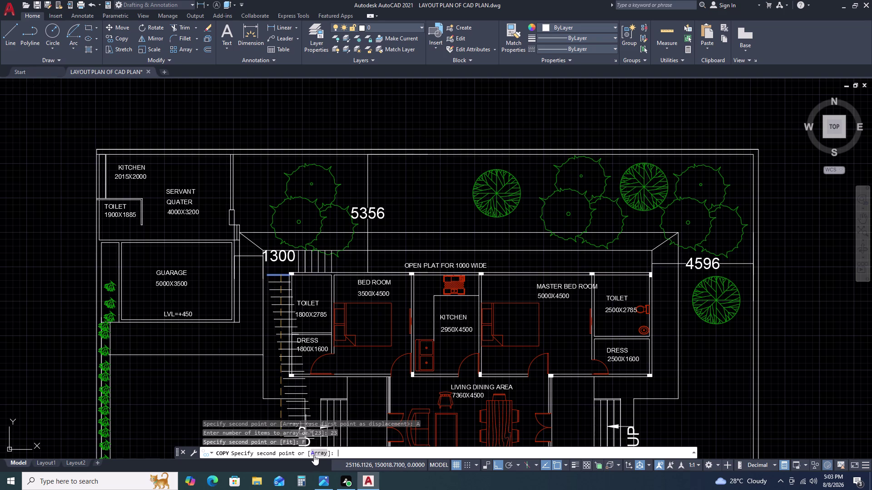
scroll(up, 3)
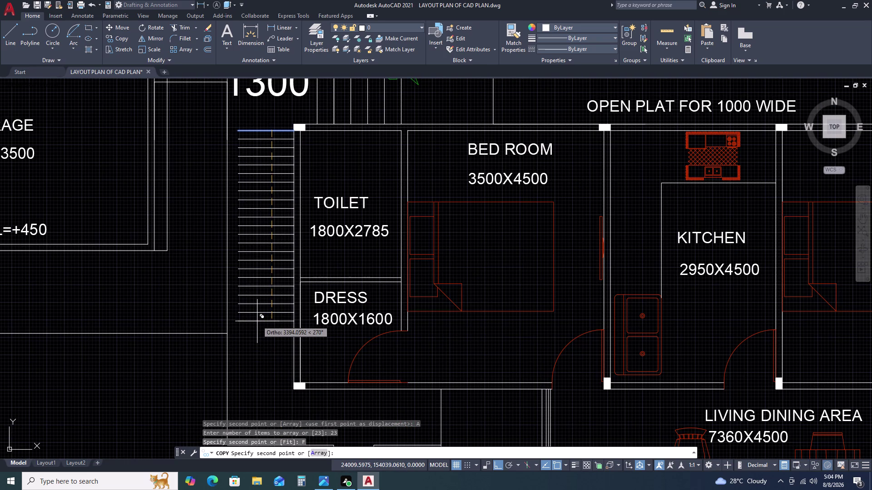
key(F8)
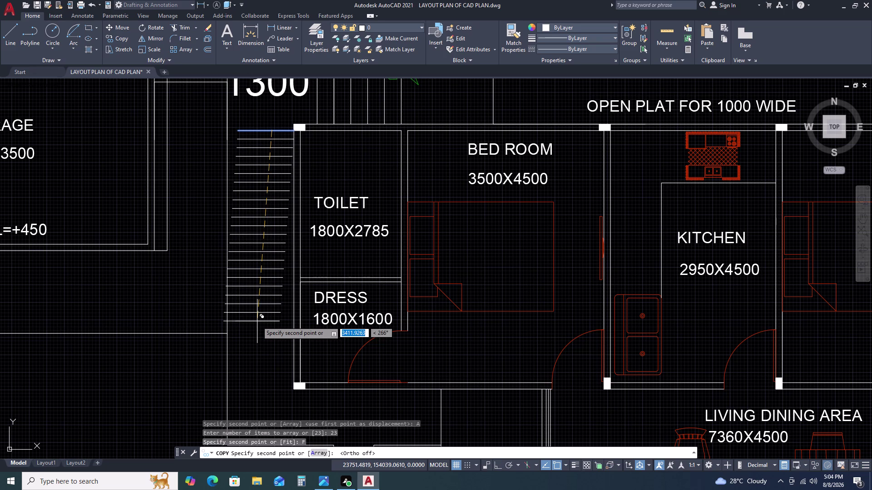
key(F8)
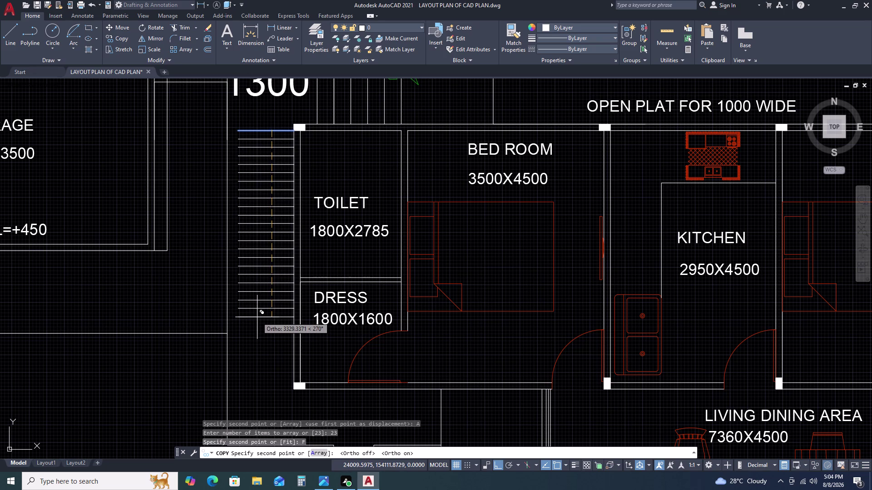
click(257, 317)
key(Escape)
scroll(down, 3)
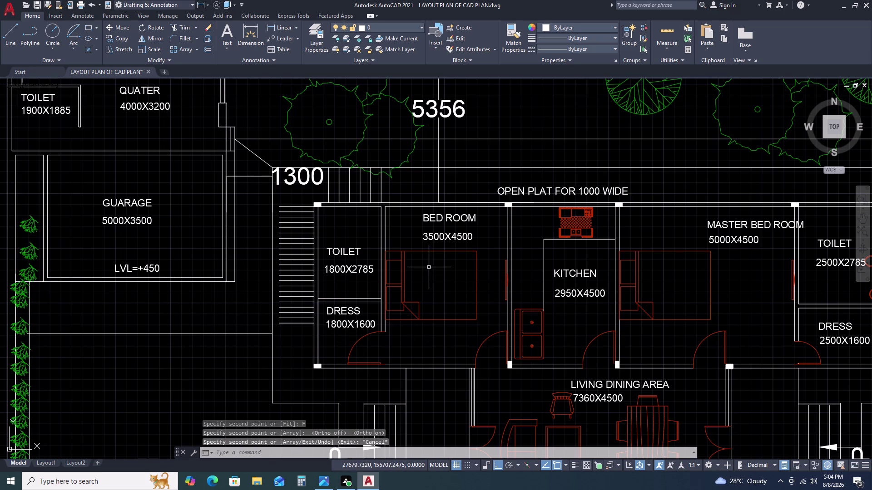
Copy the BED ROOM label to a spot between the top step lines.
scroll(up, 3)
scroll(down, 3)
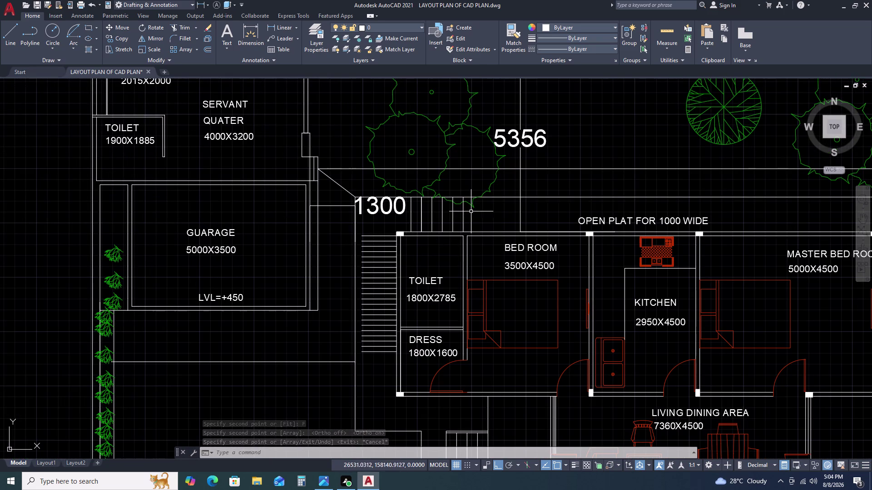
click(509, 248)
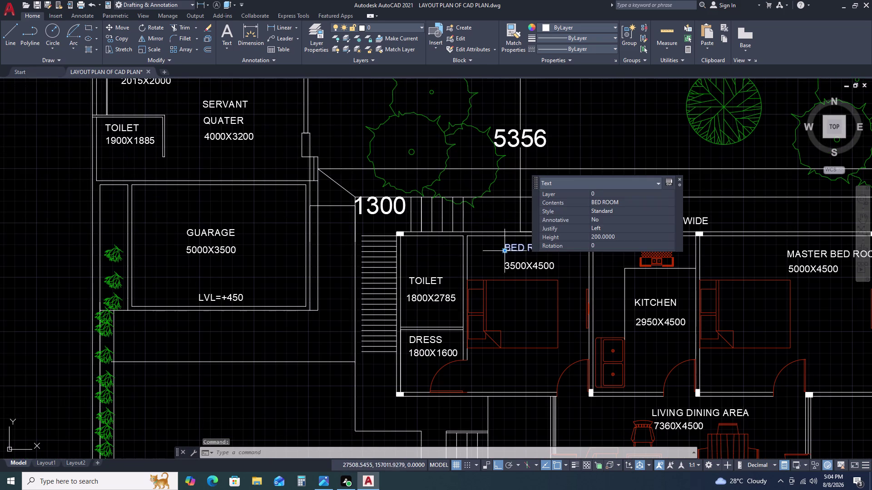
text(CO)
key(space)
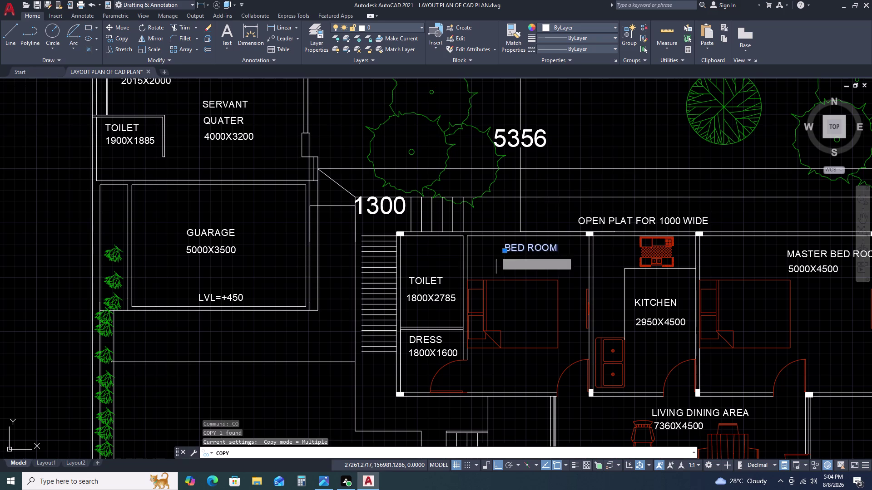
click(496, 252)
scroll(up, 3)
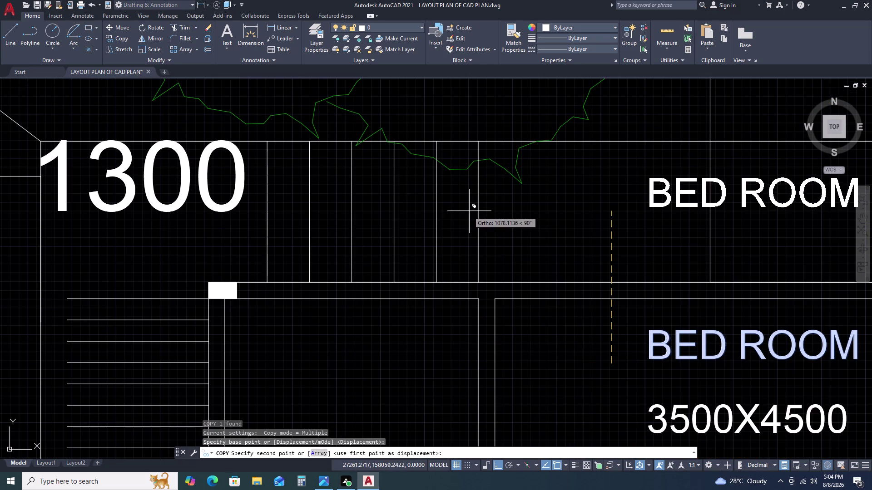
key(F8)
click(447, 232)
key(Escape)
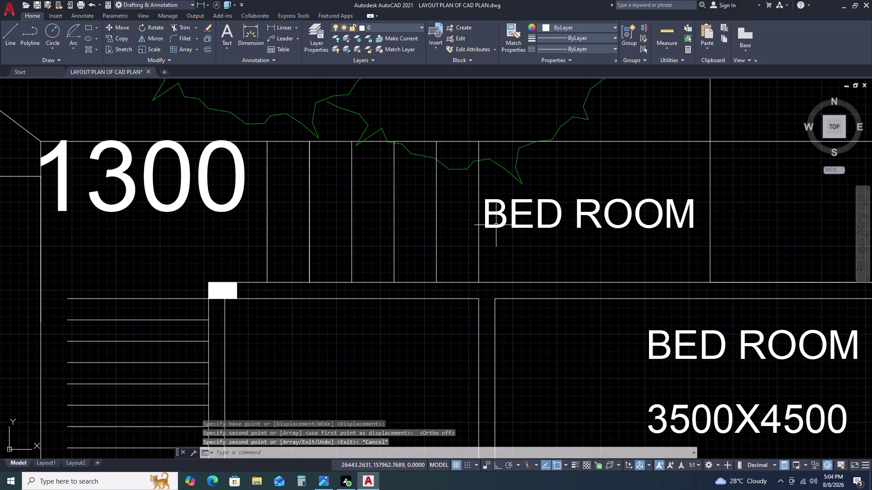
Change the copied label's text to 1.
double_click(497, 225)
text(1)
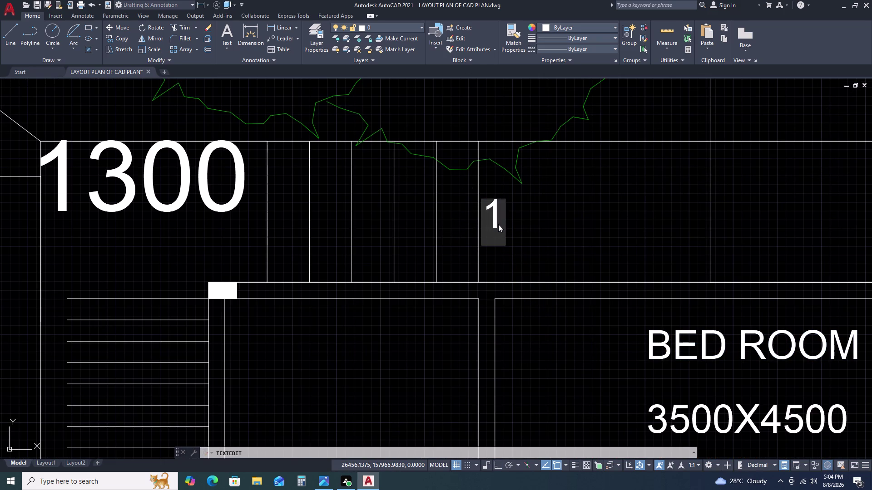
key(space)
key(Delete)
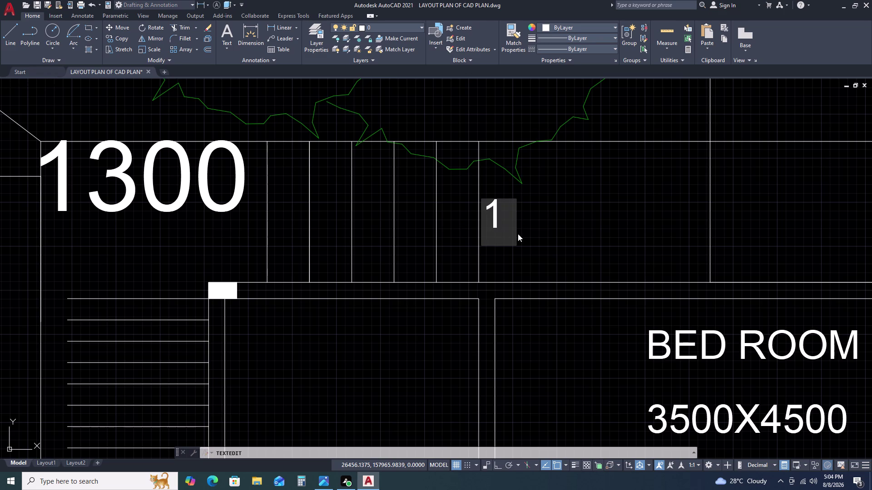
key(BackSpace)
key(Return)
key(Escape)
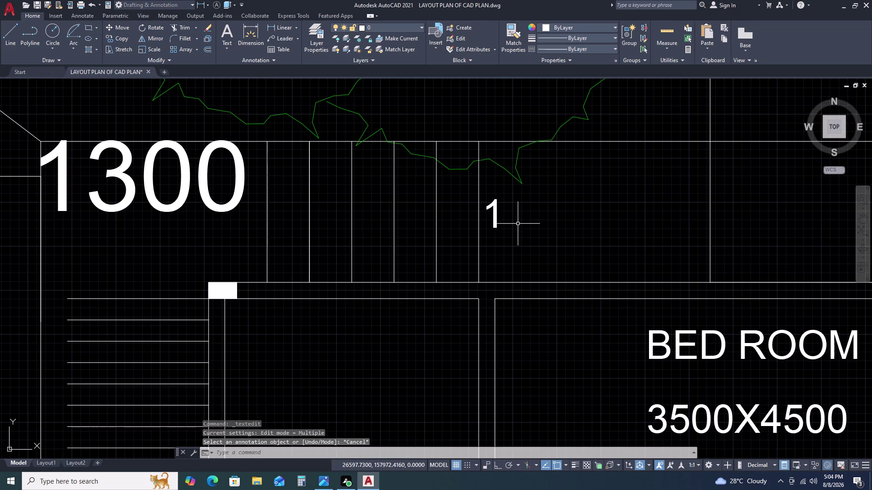
Reselect the new 1 label after a cancelled array attempt.
click(511, 202)
right_click(490, 231)
click(490, 230)
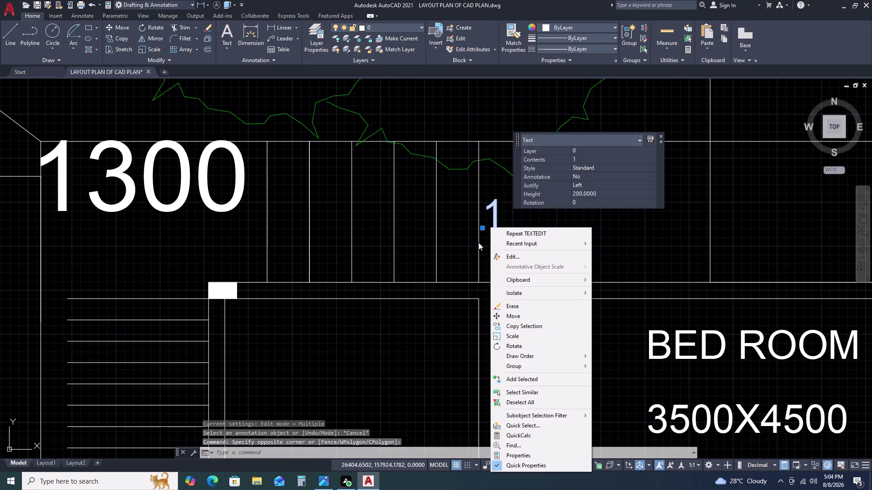
text(AR)
key(space)
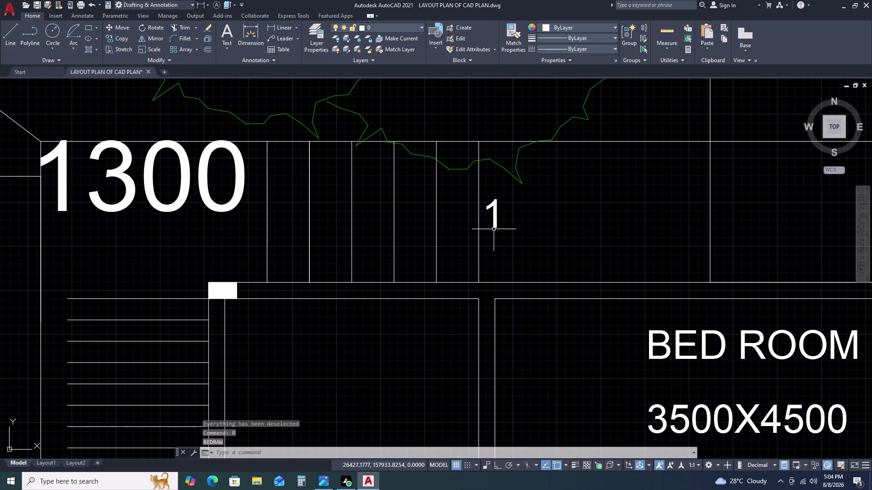
key(Escape)
right_click(506, 220)
click(507, 220)
key(Escape)
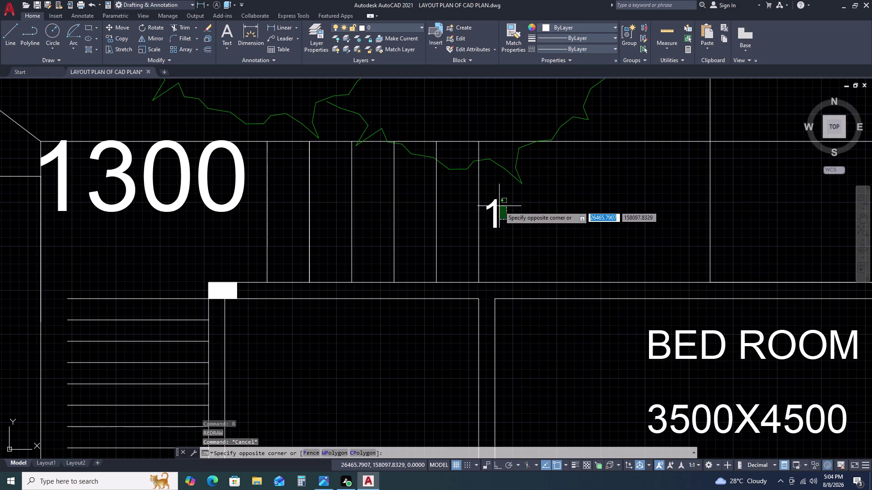
click(499, 206)
right_click(499, 206)
click(499, 207)
click(494, 212)
Copy the 1 label as an array of six spaced across the top steps.
text(C)
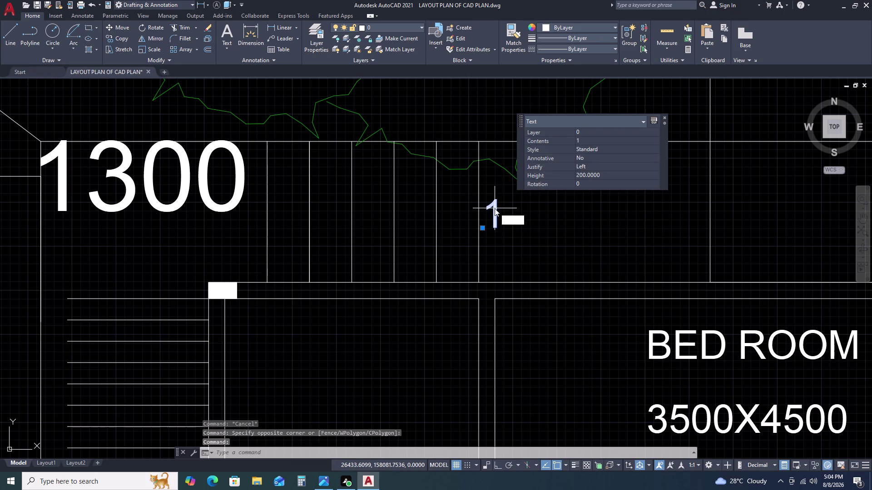
text(O)
key(space)
click(493, 211)
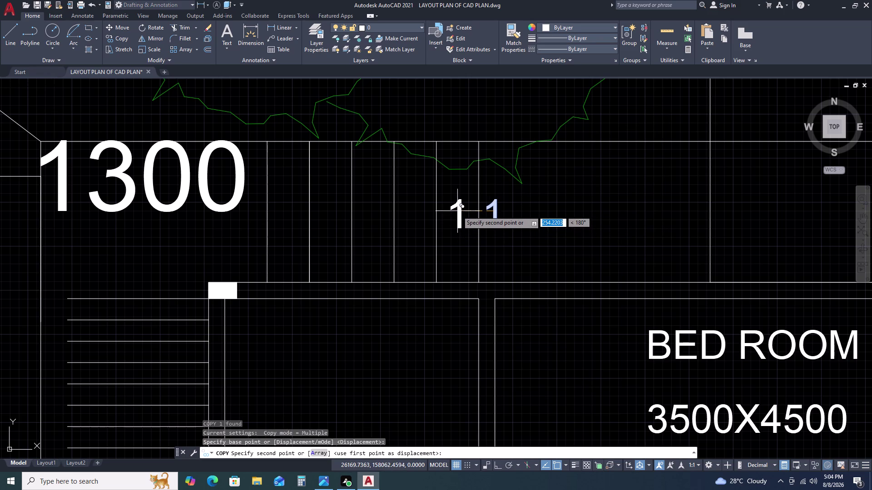
key(F8)
text(AR)
key(space)
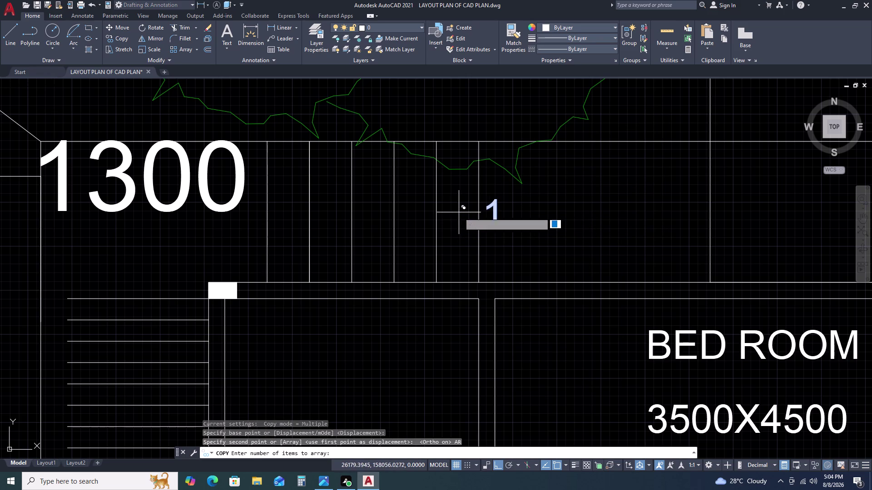
text(6)
key(space)
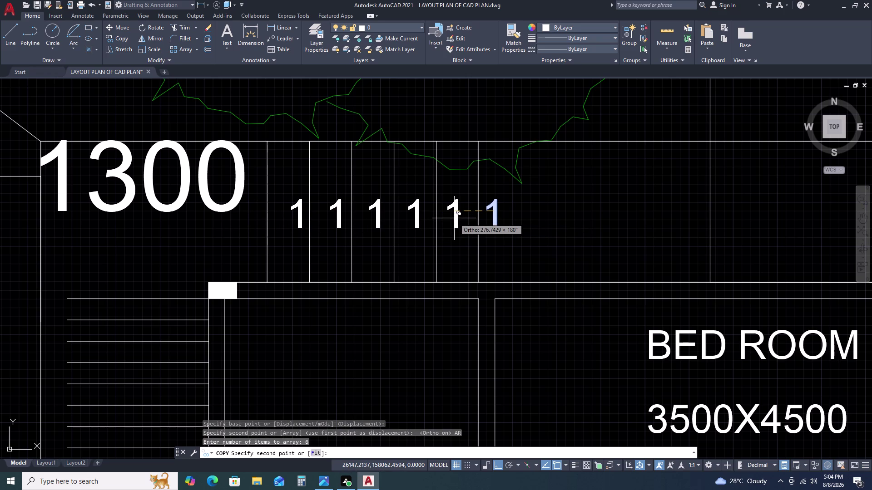
click(452, 218)
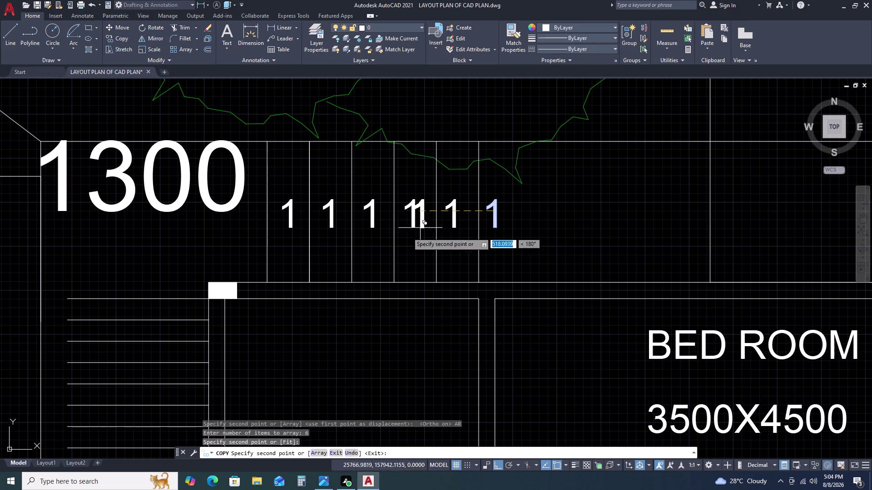
key(Escape)
Bring the stair area into view and select the 1 label, abandoning a trial copy.
scroll(down, 3)
middle_drag(354, 290, 392, 153)
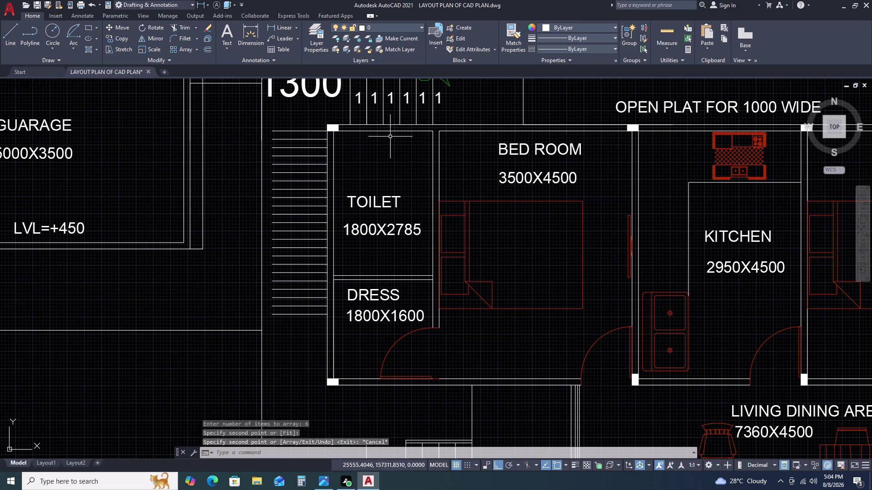
click(358, 95)
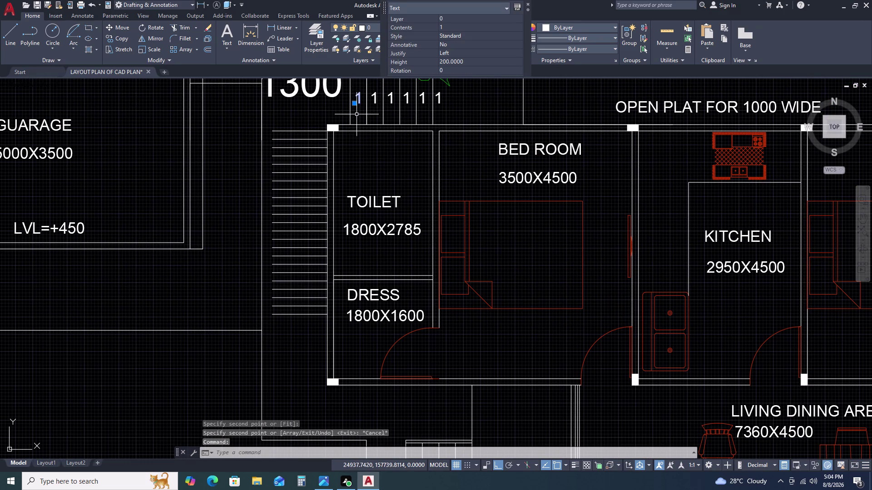
text(CO)
key(space)
click(358, 110)
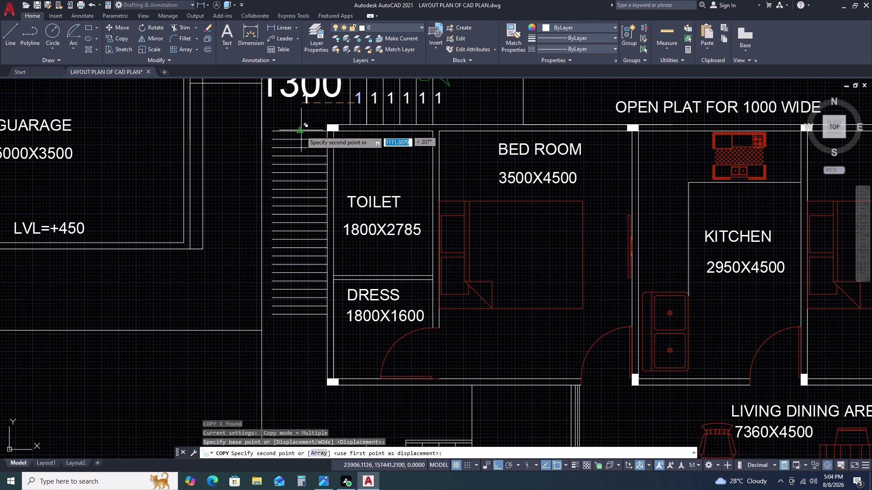
key(F8)
scroll(up, 3)
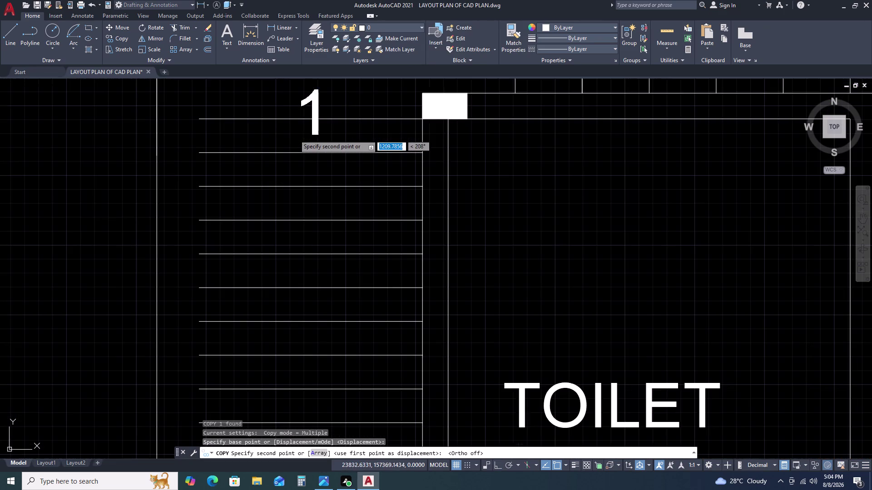
click(300, 114)
key(Escape)
double_click(323, 109)
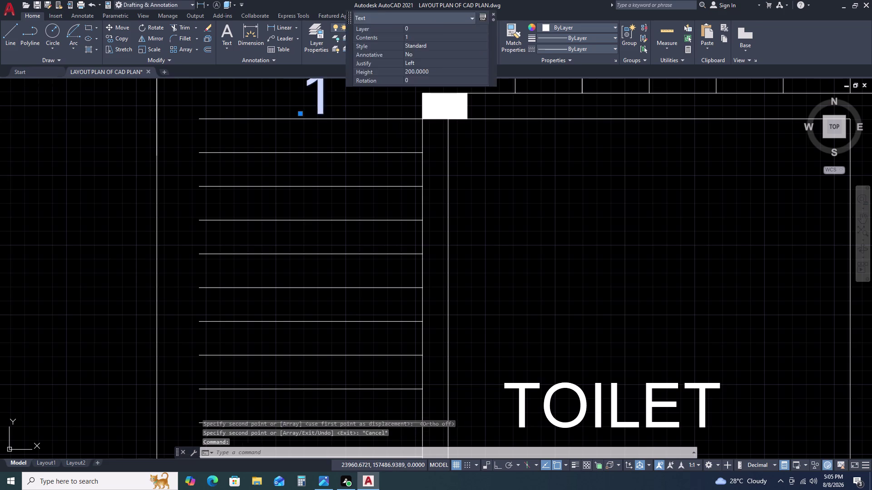
key(Escape)
key(Escape)
click(340, 103)
click(322, 107)
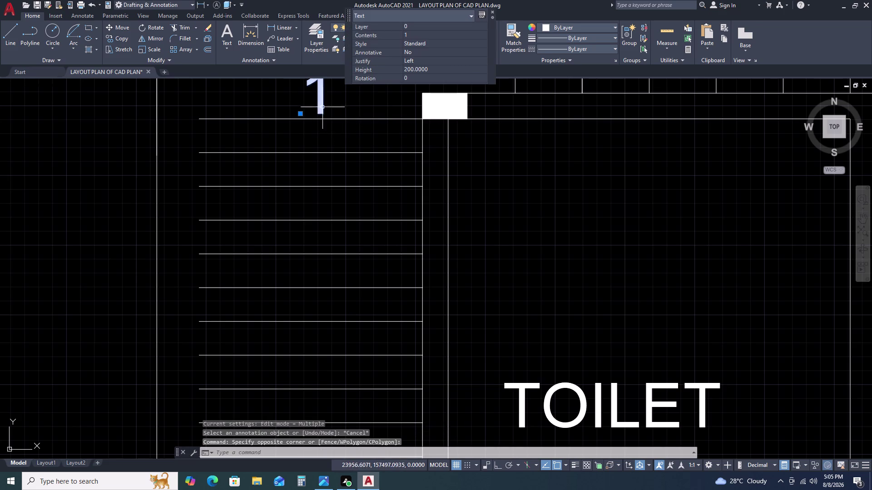
Start copying the 1 label as a 23-item array down the side stair.
key(c)
key(o)
key(space)
click(314, 97)
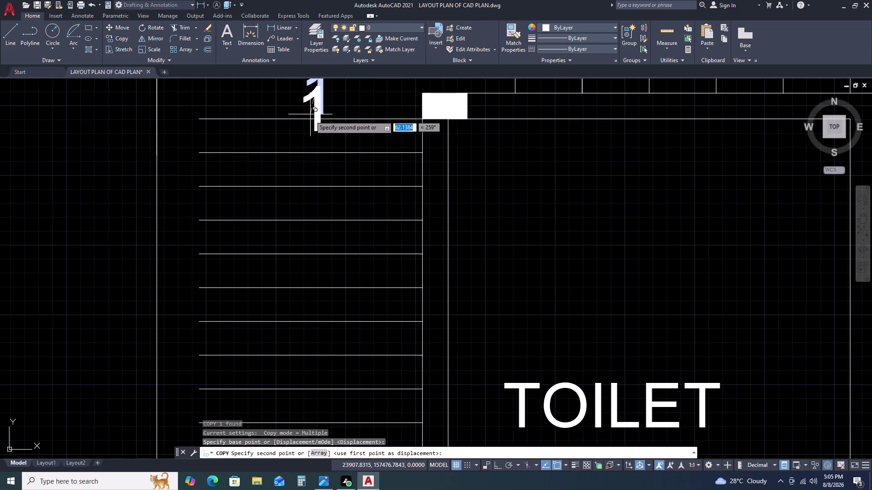
key(F8)
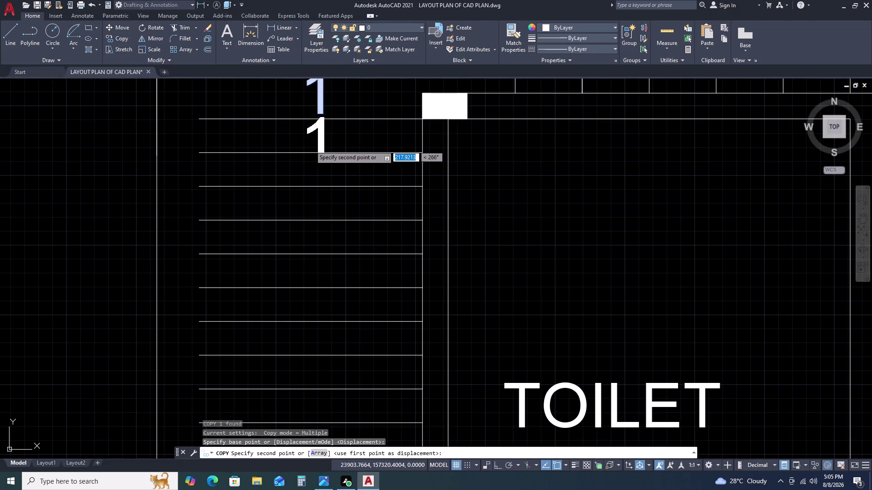
key(1)
key(BackSpace)
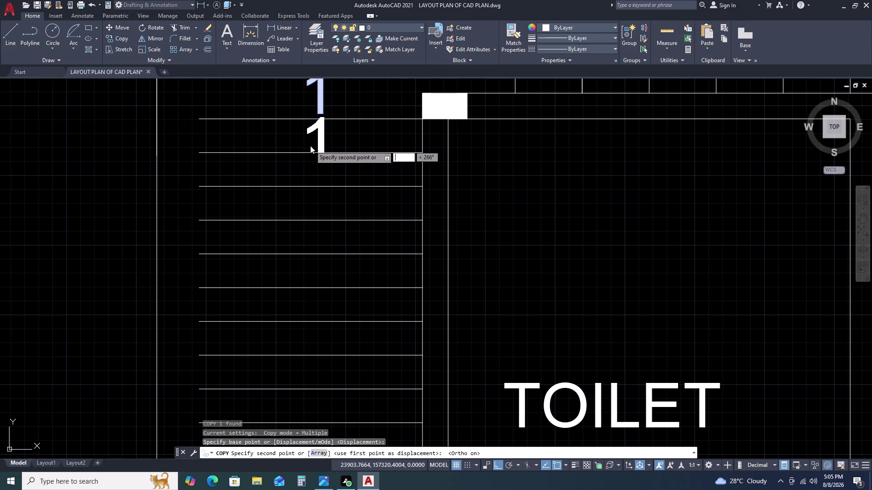
text(23)
key(BackSpace)
key(BackSpace)
text(A)
key(space)
text(23)
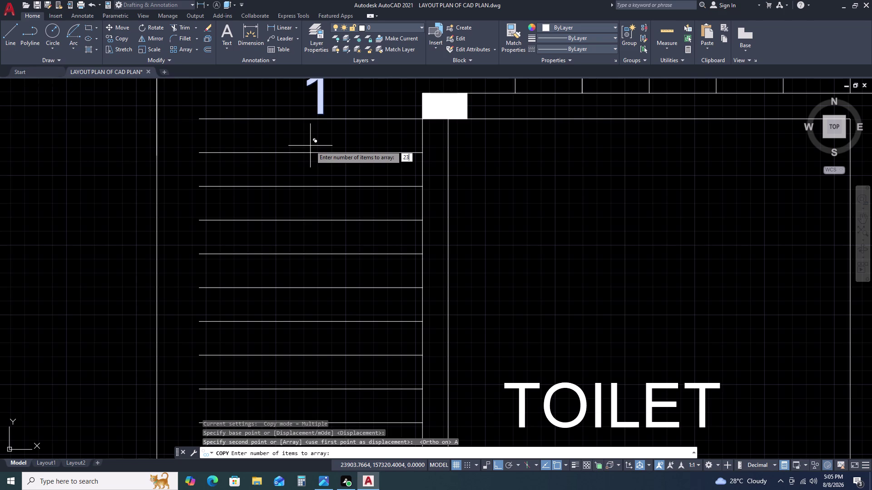
key(space)
Fit the 23 copied labels down to the last side step.
scroll(down, 3)
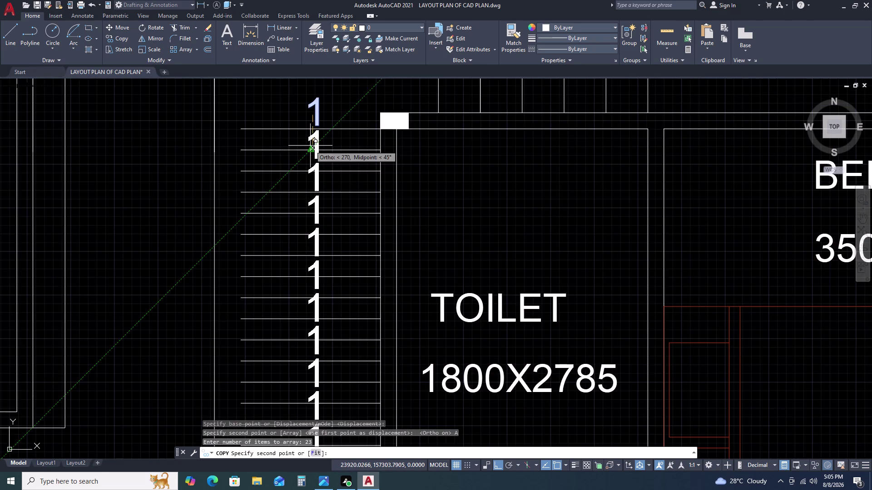
scroll(down, 3)
scroll(down, 3)
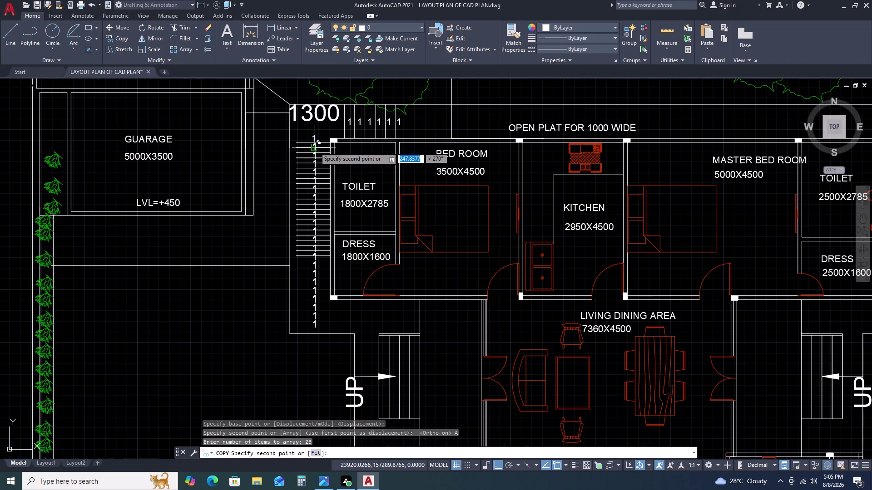
scroll(down, 3)
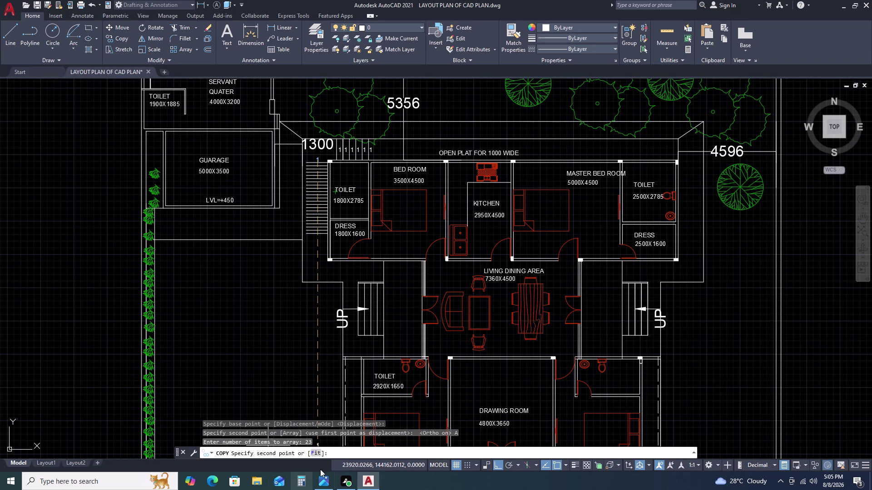
click(319, 458)
click(318, 451)
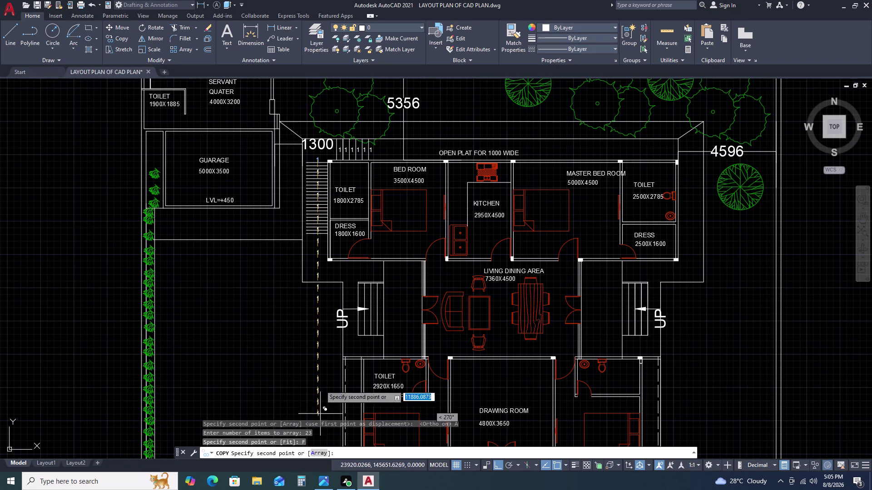
scroll(up, 3)
scroll(up, 3)
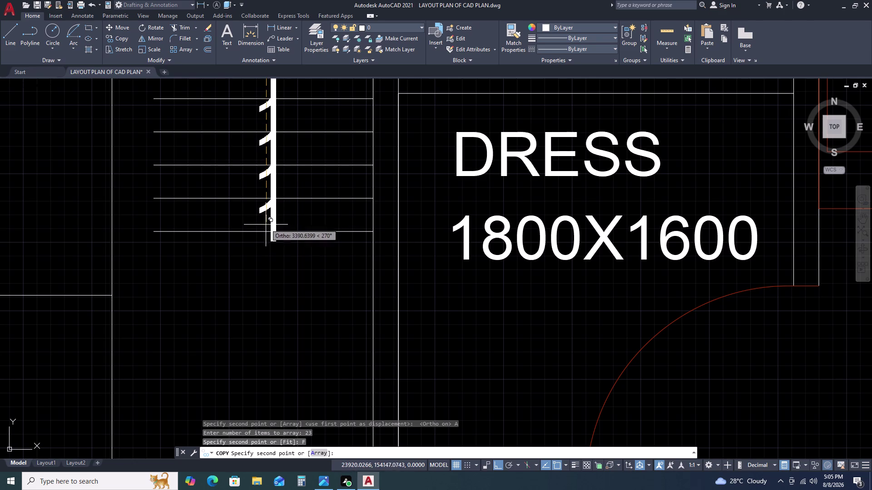
click(265, 231)
scroll(down, 3)
key(Escape)
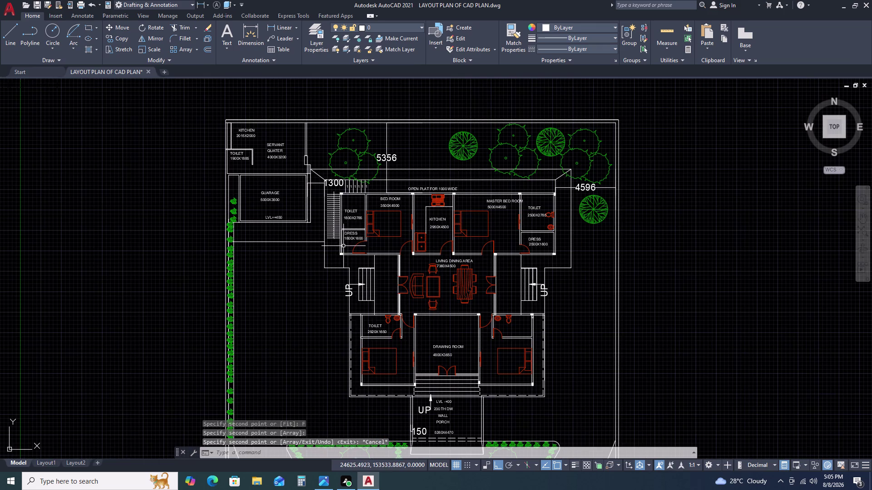
Window-select the side stair numbers and the six upper step numbers.
scroll(up, 3)
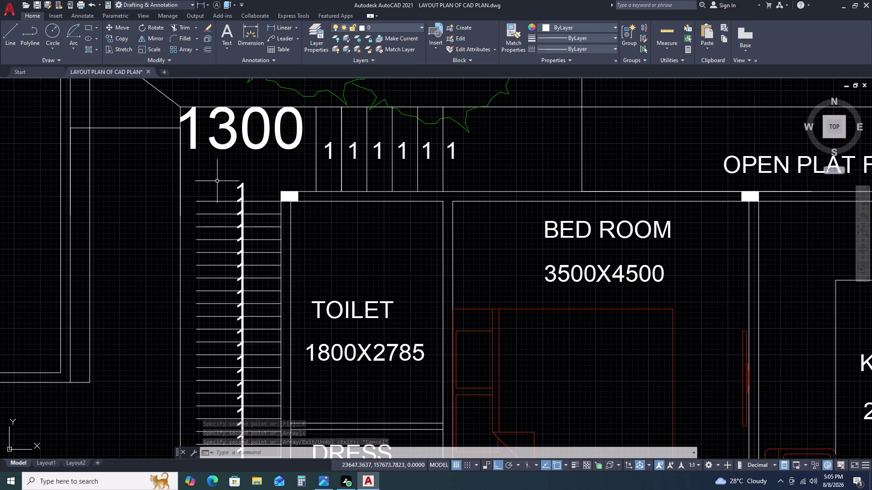
click(222, 176)
scroll(down, 3)
scroll(up, 3)
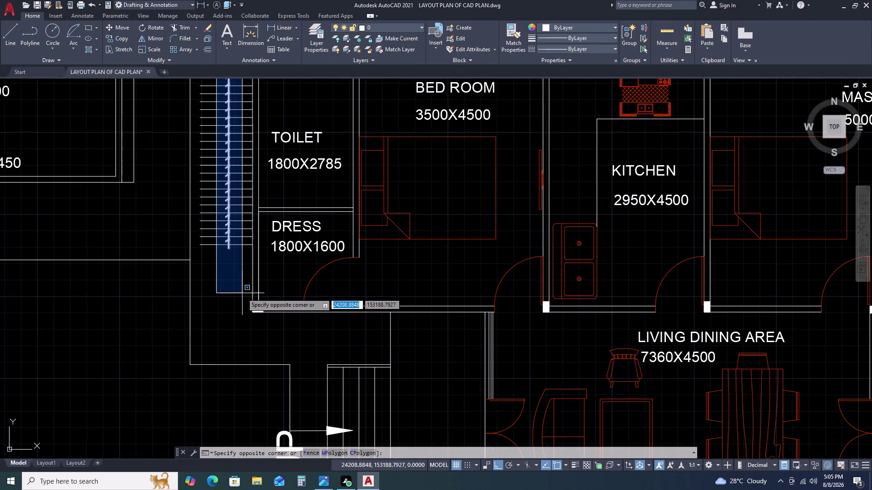
click(242, 263)
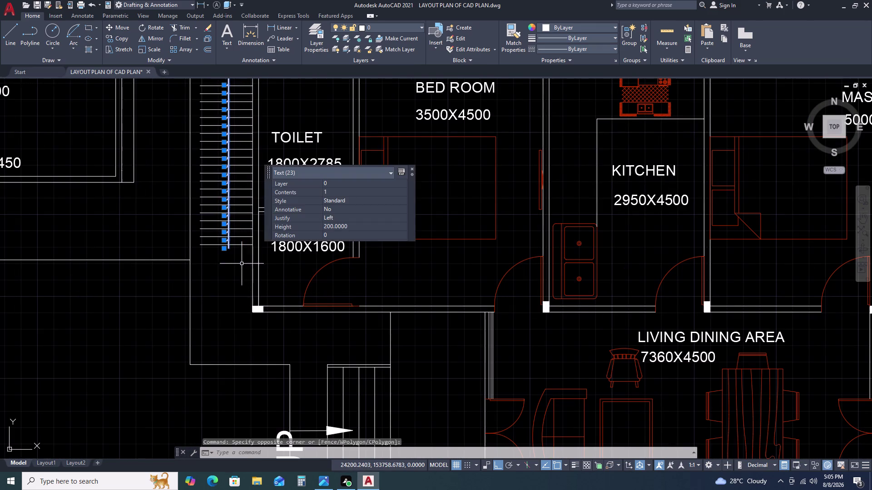
scroll(down, 3)
middle_drag(255, 262, 281, 347)
scroll(up, 3)
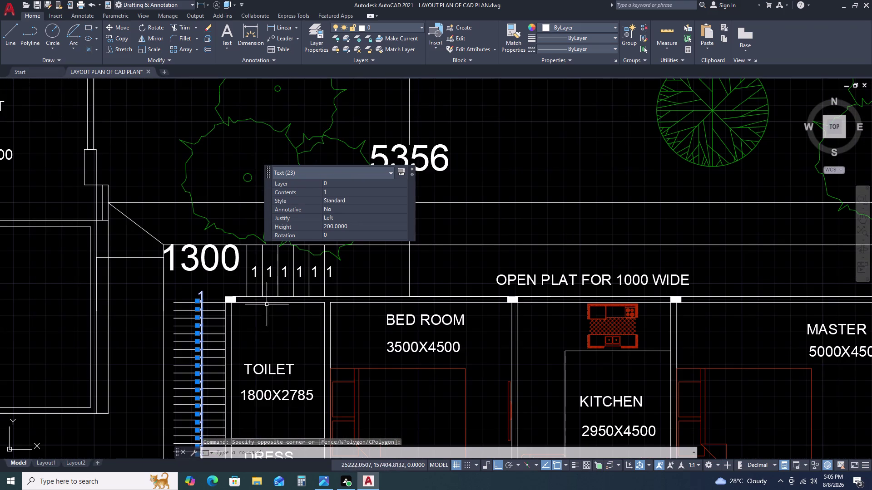
scroll(up, 3)
click(237, 250)
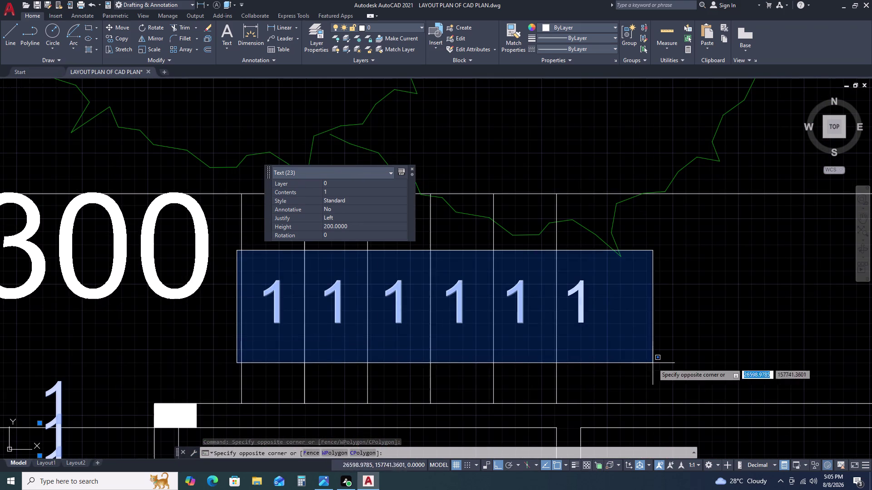
click(675, 358)
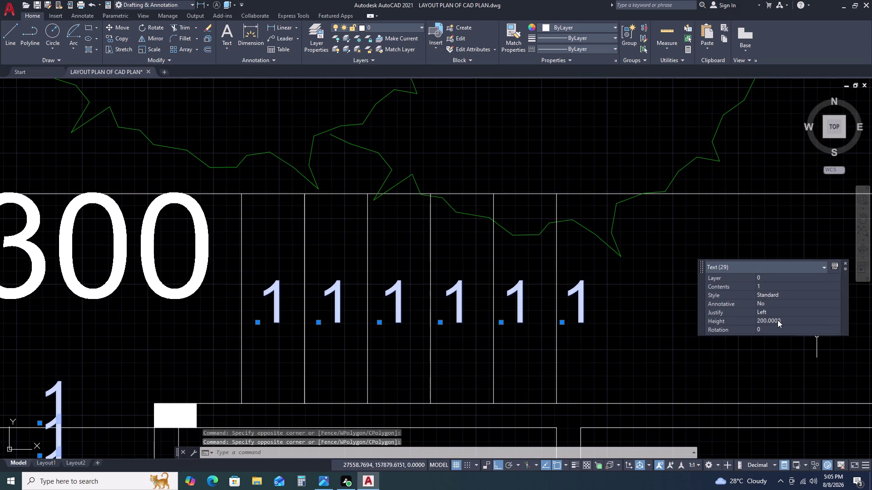
Set the selected step numbers' text height to 100, then deselect them.
click(779, 319)
key(1)
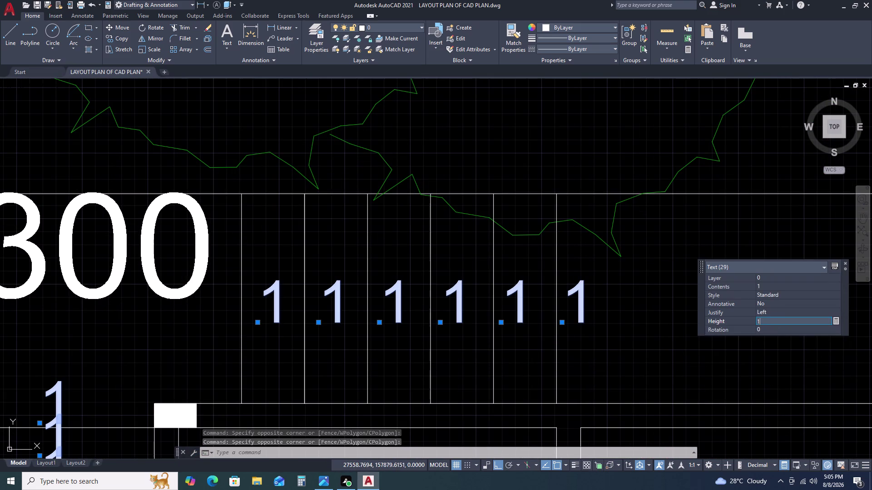
key(0)
key(0)
key(Return)
scroll(down, 3)
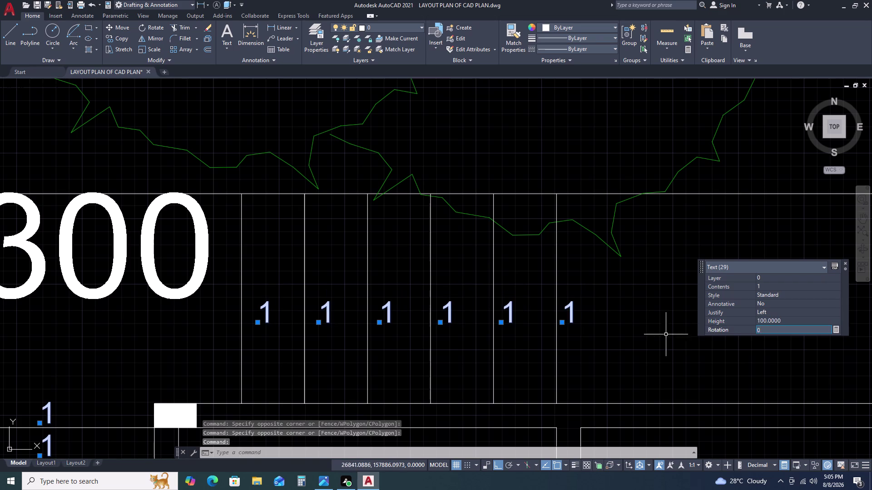
key(Escape)
key(Escape)
Reselect the six upper step numbers and the side stair numbers.
scroll(down, 3)
middle_drag(578, 340, 591, 284)
scroll(down, 3)
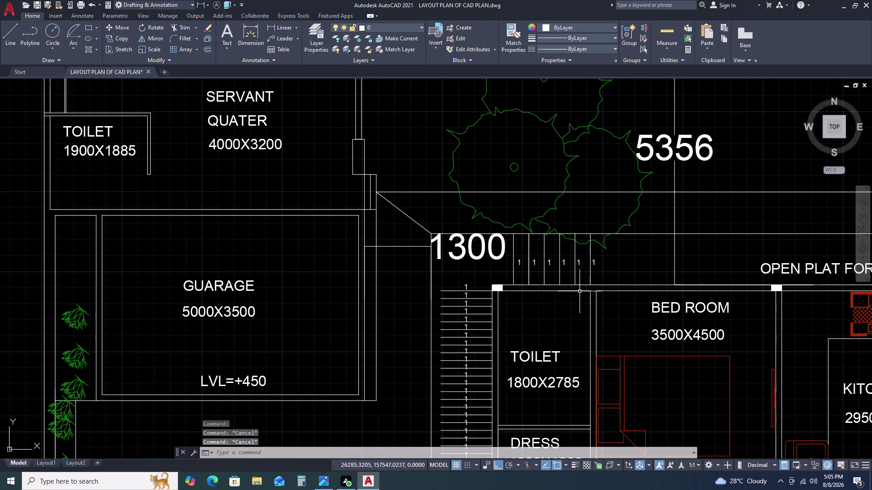
middle_drag(554, 322, 551, 233)
scroll(down, 3)
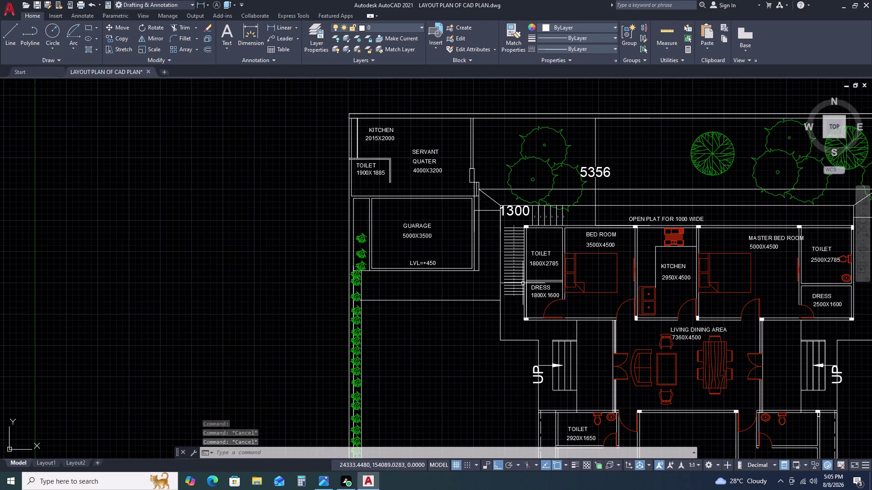
scroll(up, 3)
scroll(down, 3)
scroll(up, 3)
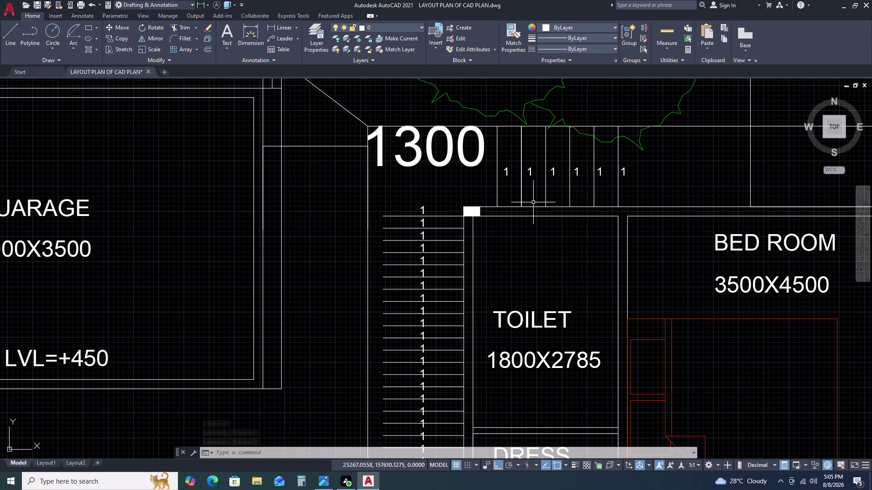
click(644, 180)
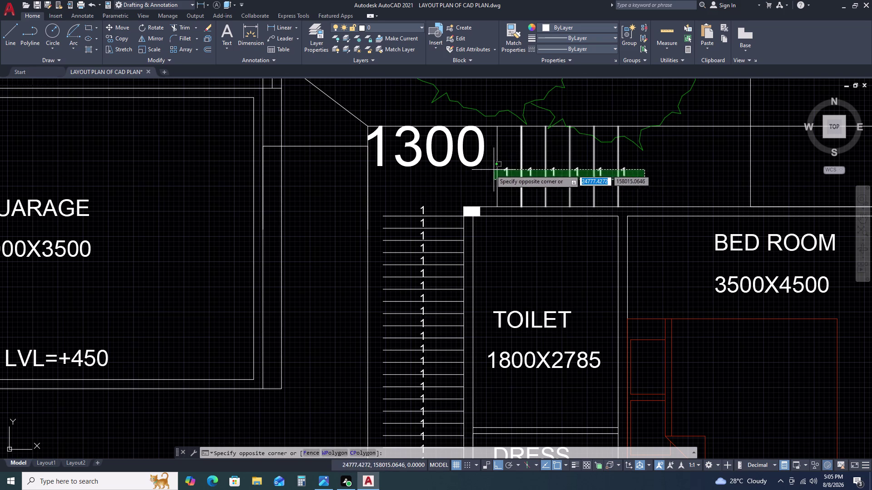
key(Escape)
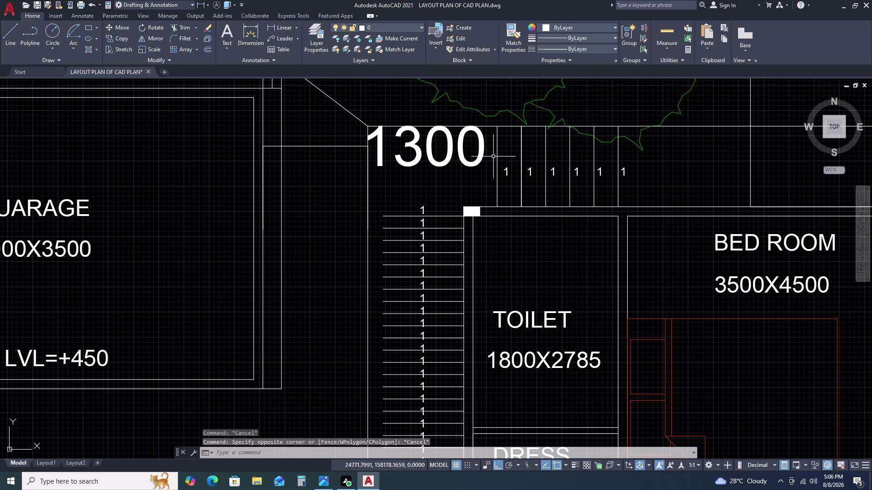
drag(493, 157, 504, 163)
click(644, 188)
double_click(415, 195)
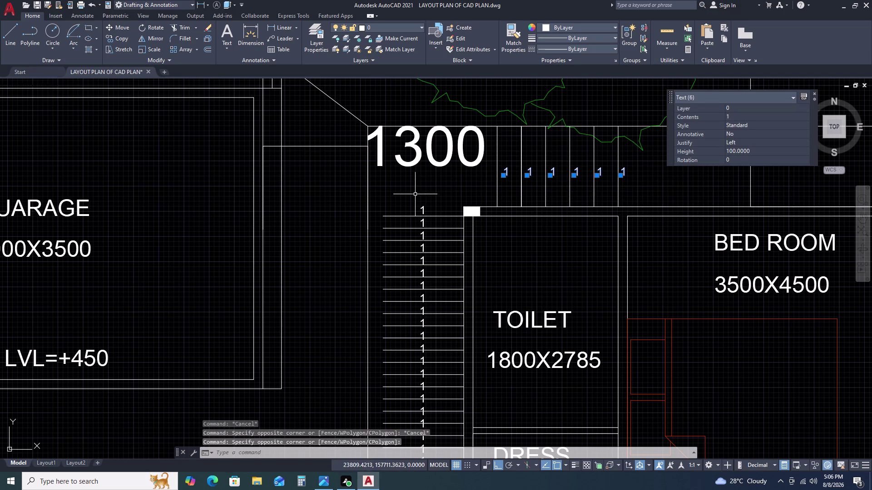
scroll(down, 3)
click(427, 383)
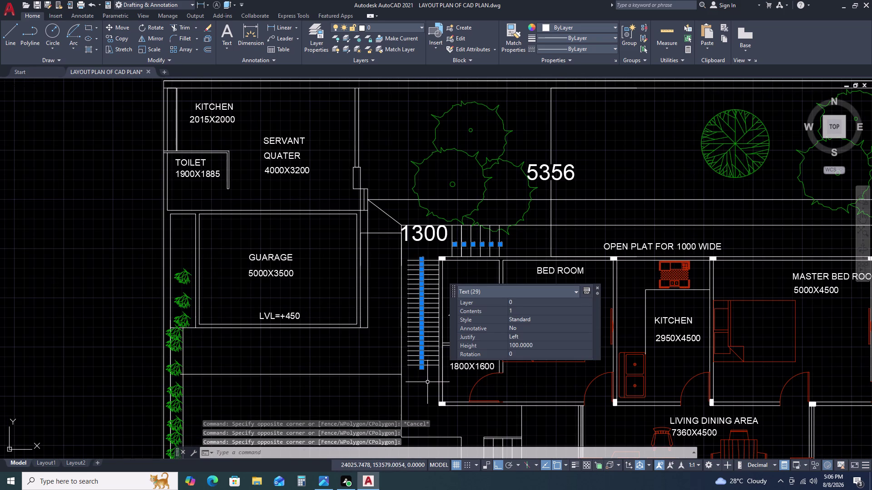
Renumber the selected labels in selection order, starting at 1 with increment 1, overwriting them.
text(TC)
key(space)
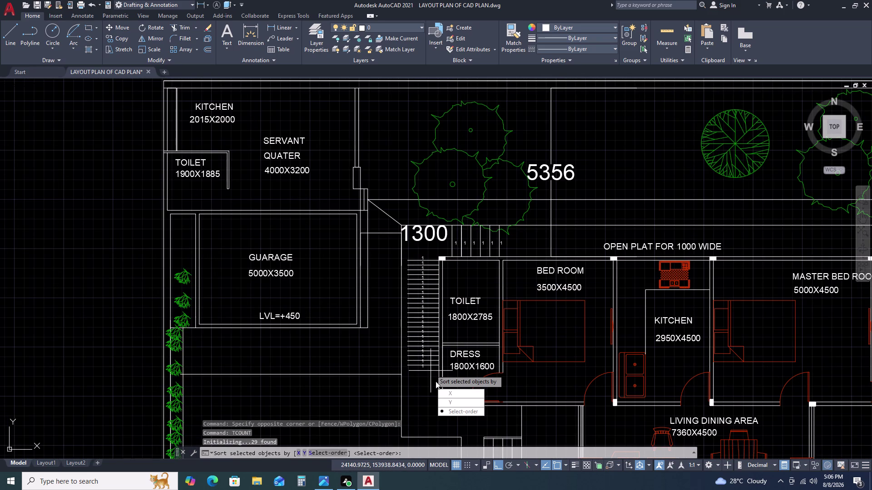
click(451, 411)
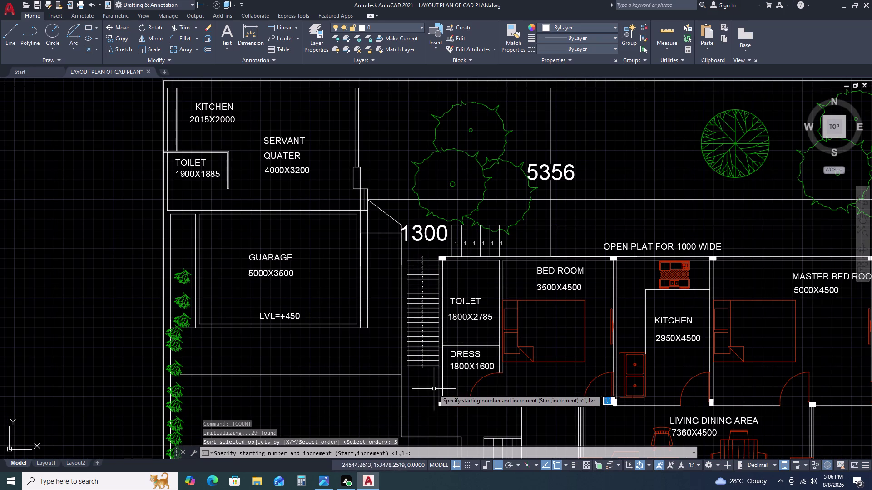
key(space)
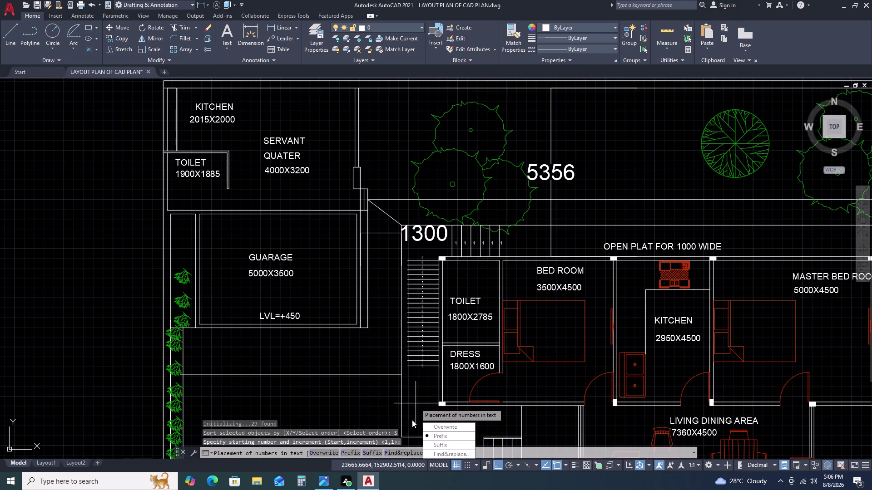
drag(442, 428, 416, 404)
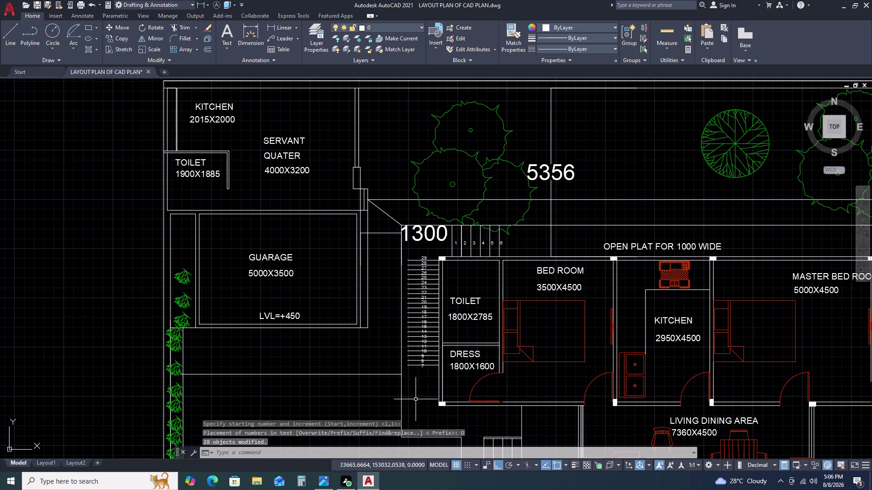
scroll(up, 3)
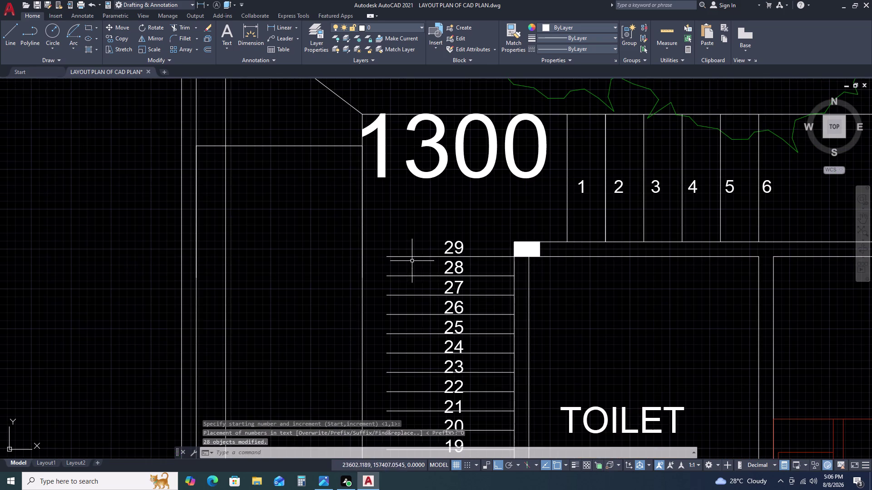
scroll(down, 3)
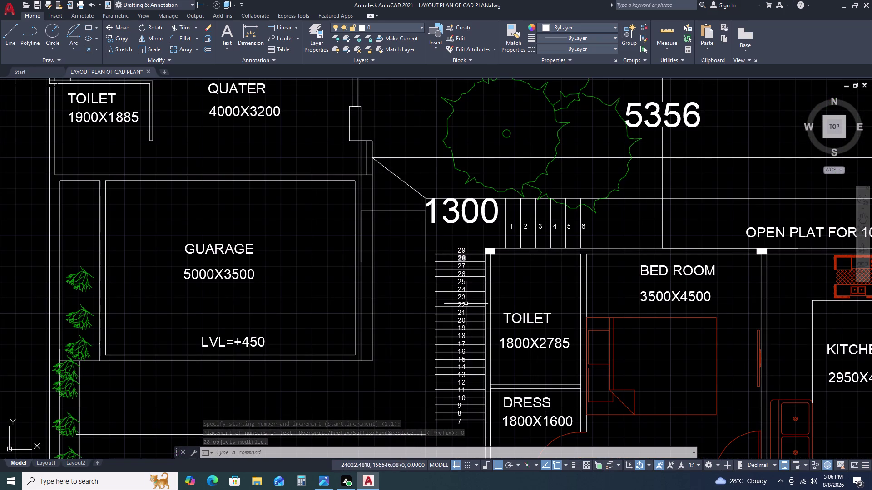
middle_drag(475, 345, 477, 284)
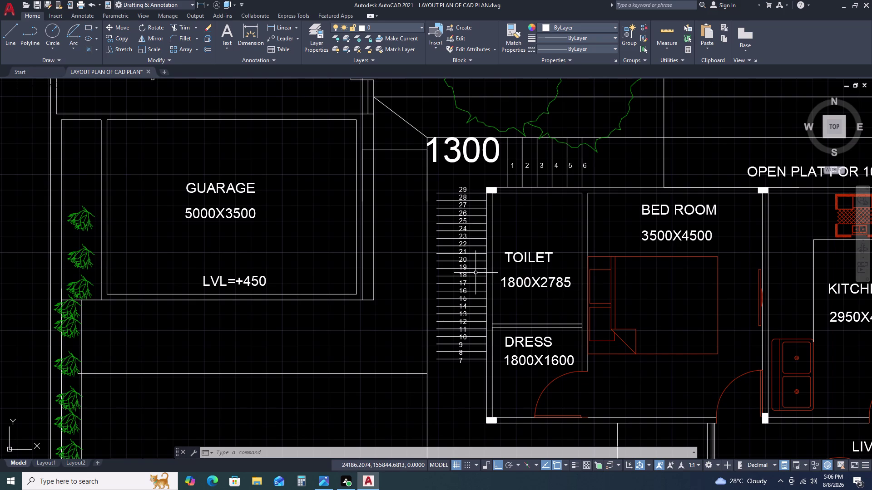
scroll(up, 3)
scroll(up, 3)
scroll(down, 3)
Erase the side staircase treads and numbers, then reselect the six upper step numbers.
click(476, 169)
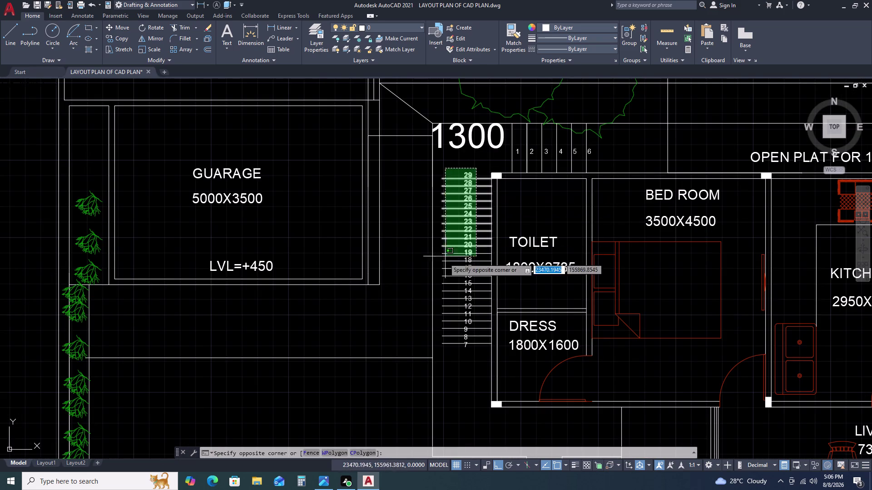
click(450, 350)
key(Delete)
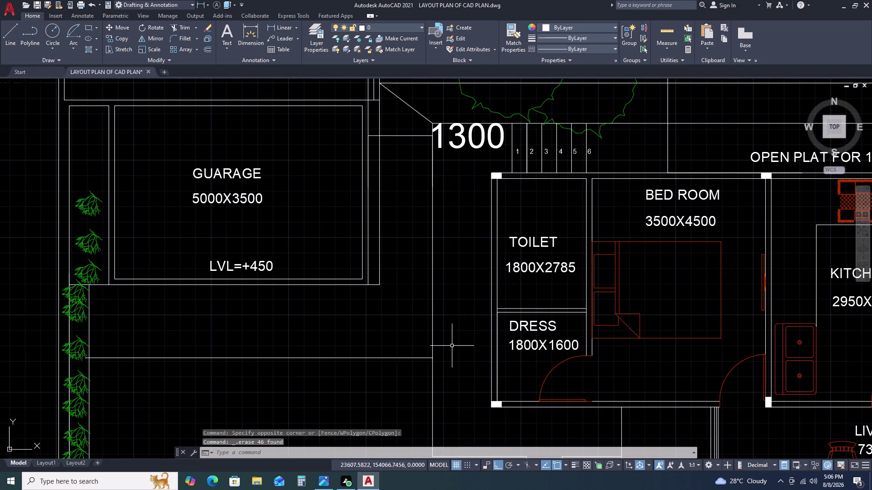
scroll(up, 3)
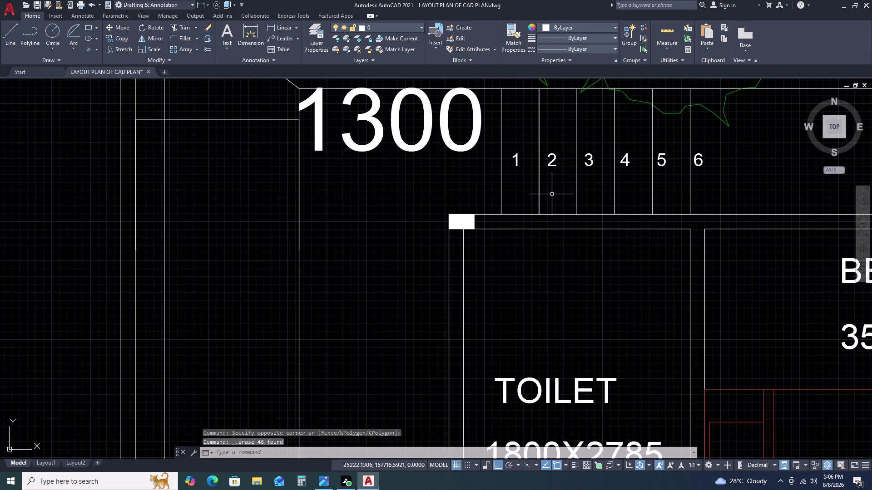
middle_drag(734, 178, 698, 208)
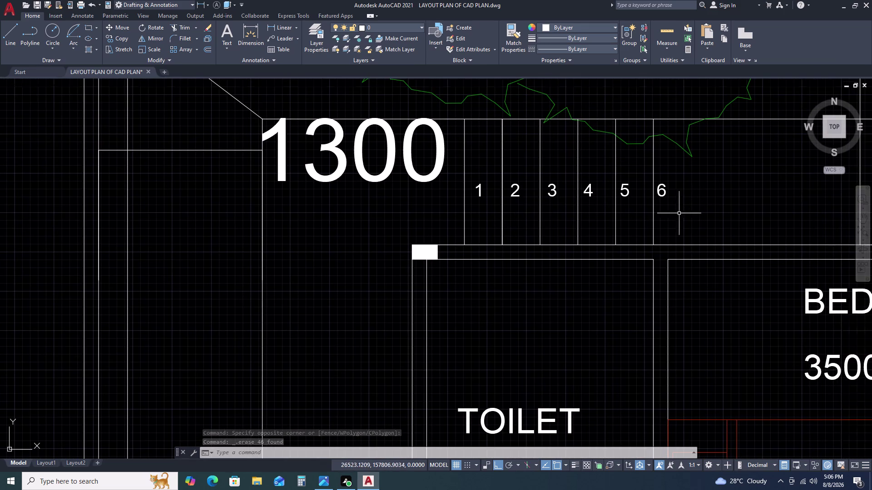
drag(453, 161, 463, 173)
click(707, 232)
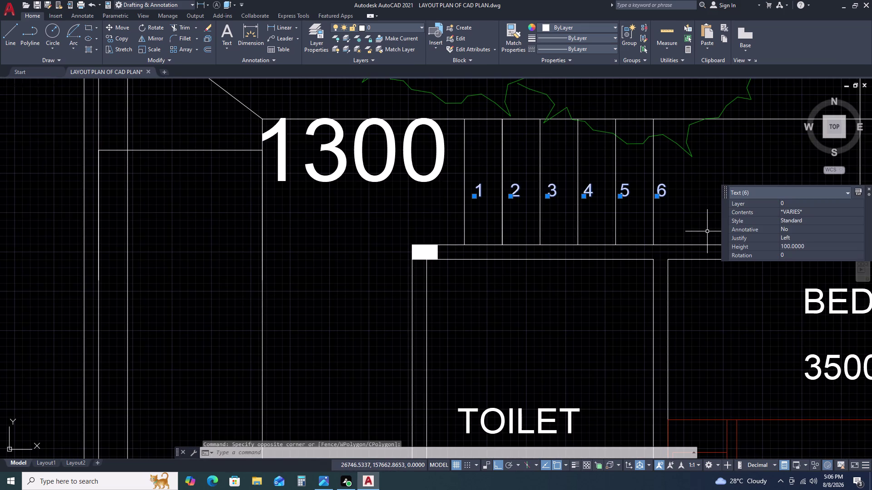
Begin mirroring the step numbers, then cancel the tilted mirrored copy.
text(MI)
key(space)
click(678, 216)
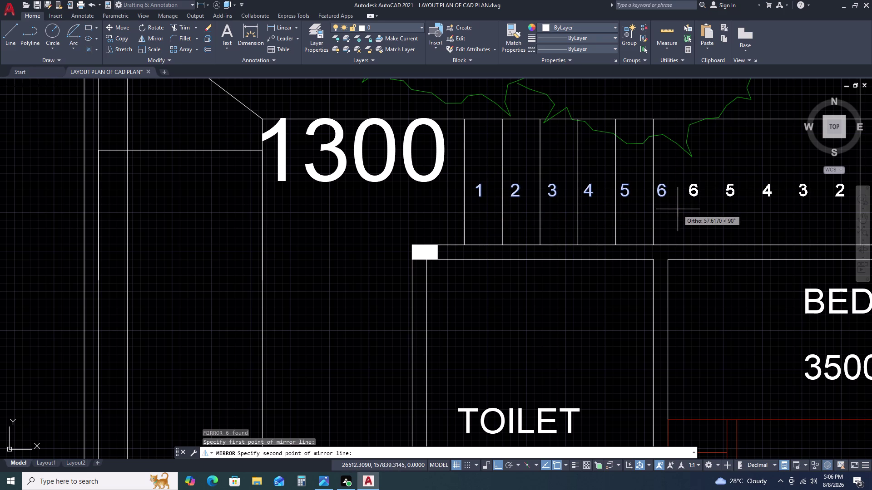
middle_drag(668, 217, 480, 231)
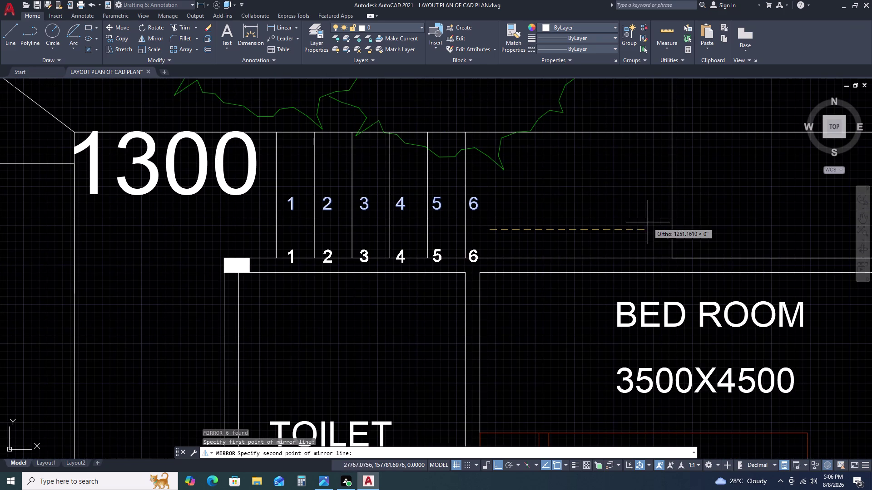
click(470, 319)
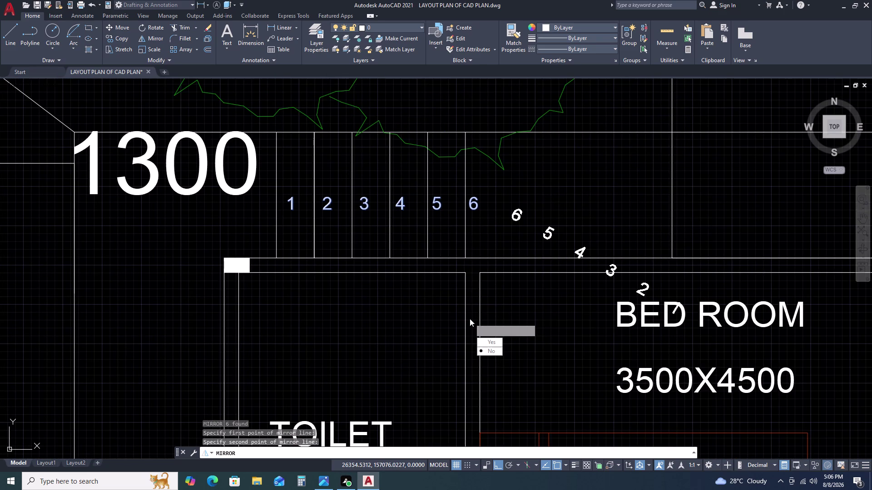
key(Escape)
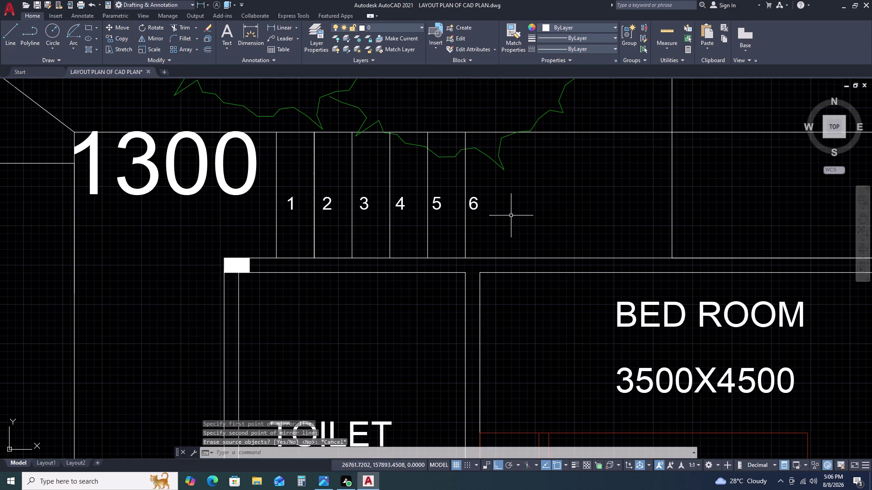
Mirror numbers 1–6 across a vertical axis, then erase the original 1–6 row.
drag(269, 191, 310, 208)
click(518, 222)
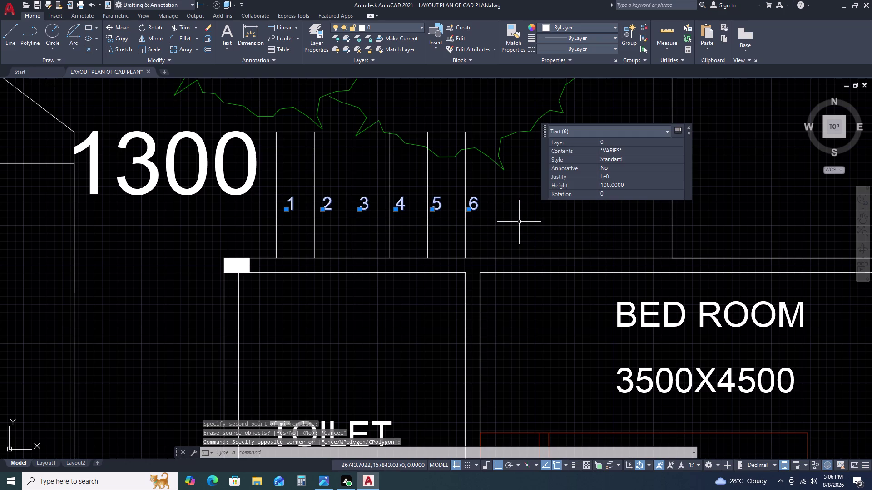
key(m)
key(i)
key(space)
double_click(519, 233)
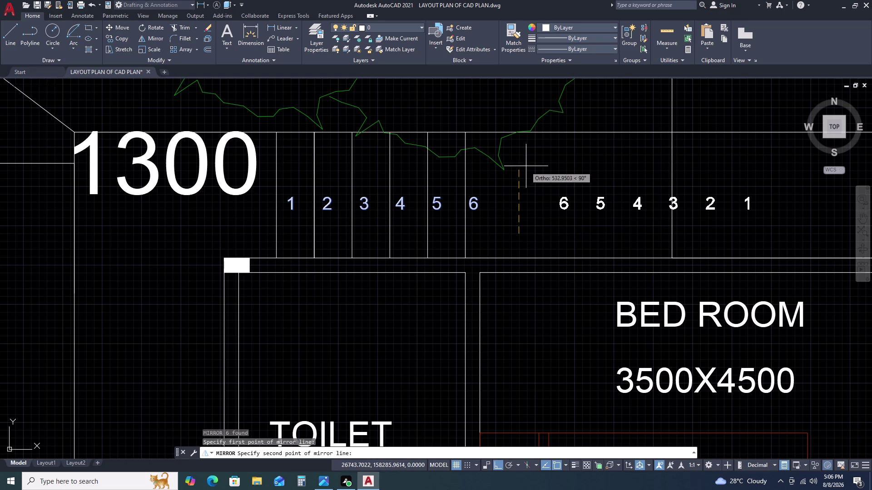
click(526, 166)
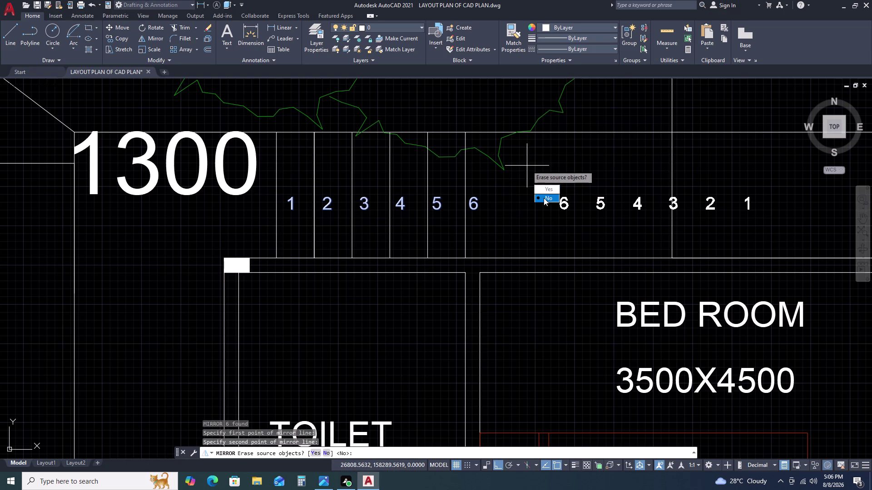
click(544, 198)
drag(274, 191, 280, 191)
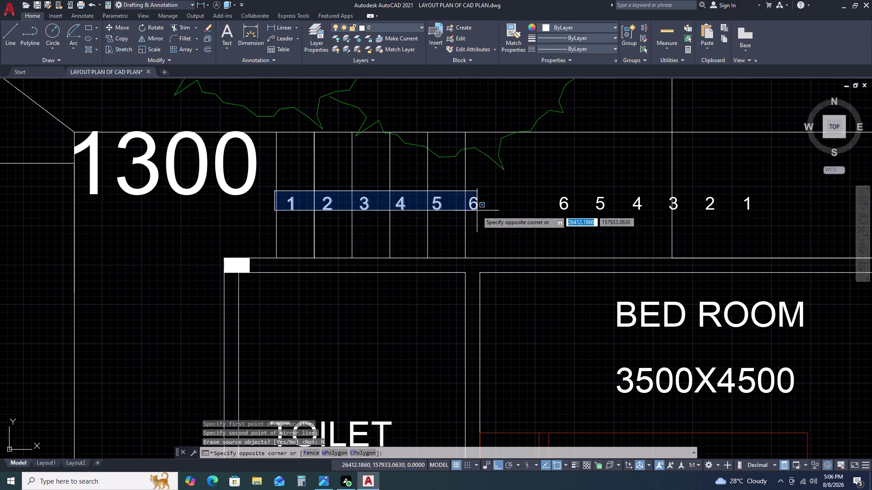
click(479, 211)
key(Delete)
Move the mirrored 6-to-1 numbers left onto the treads beside the 1300 label.
drag(537, 178, 552, 192)
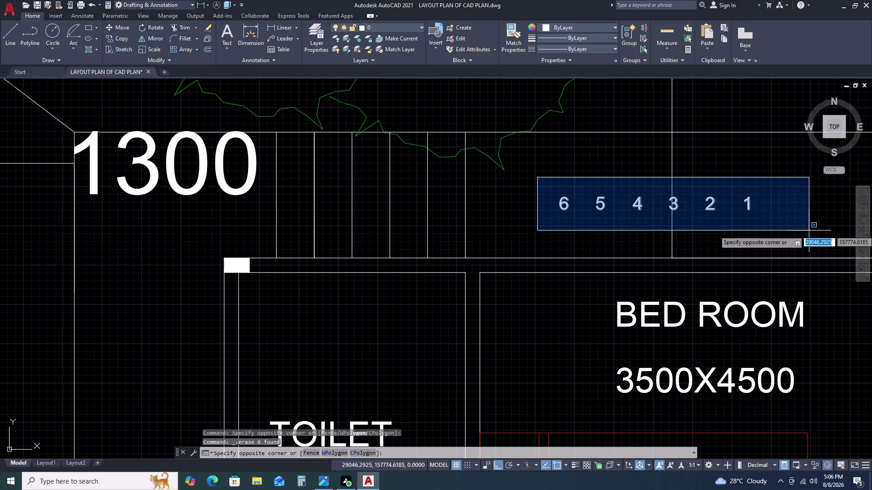
click(809, 230)
text(M)
key(space)
drag(745, 224, 739, 224)
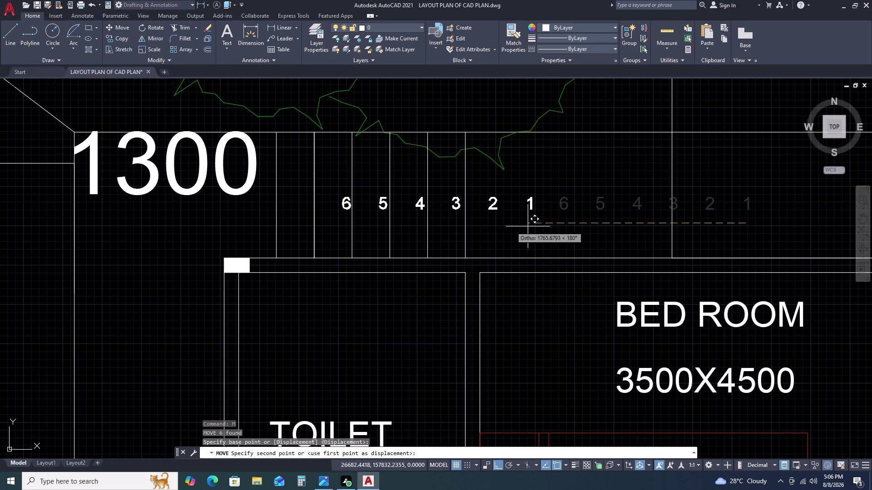
scroll(up, 3)
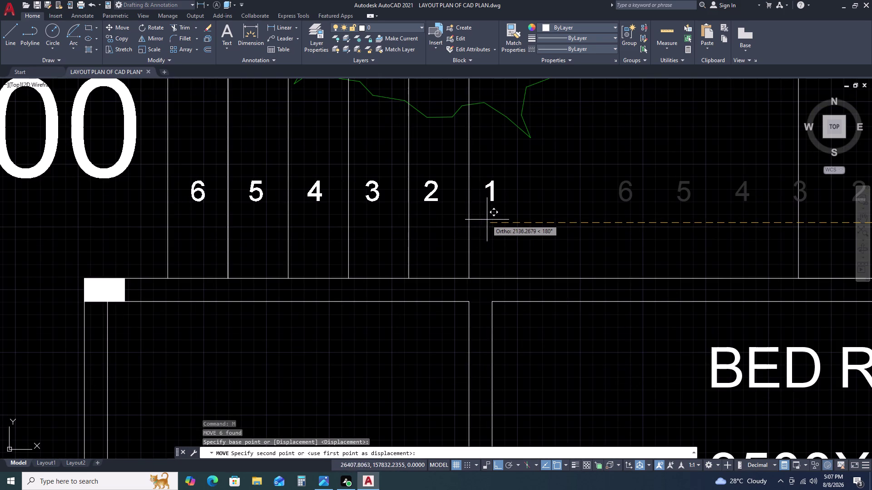
click(489, 218)
scroll(down, 3)
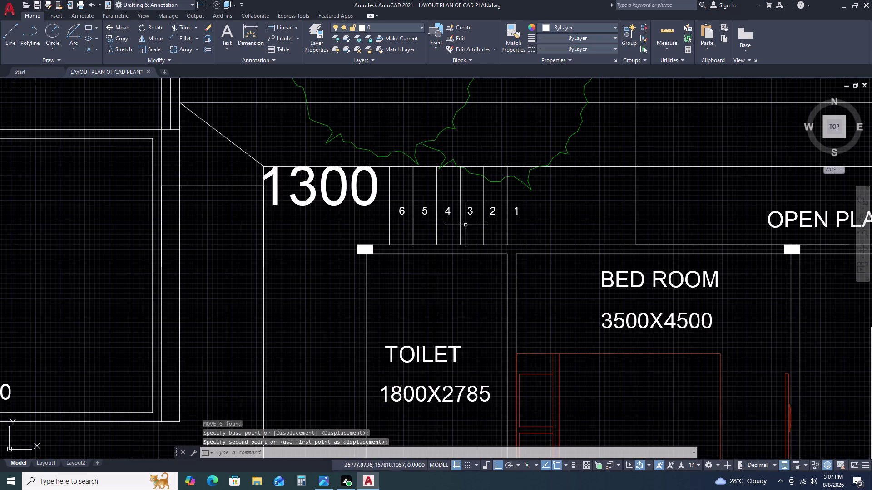
click(389, 218)
Offset a tread line by 300 to form an extra step.
text(O 3)
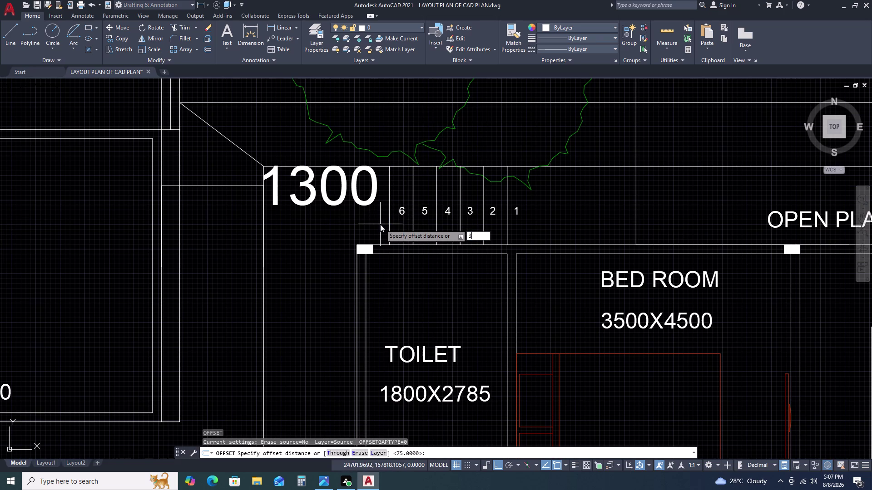
text(0)
text(0)
key(space)
click(366, 228)
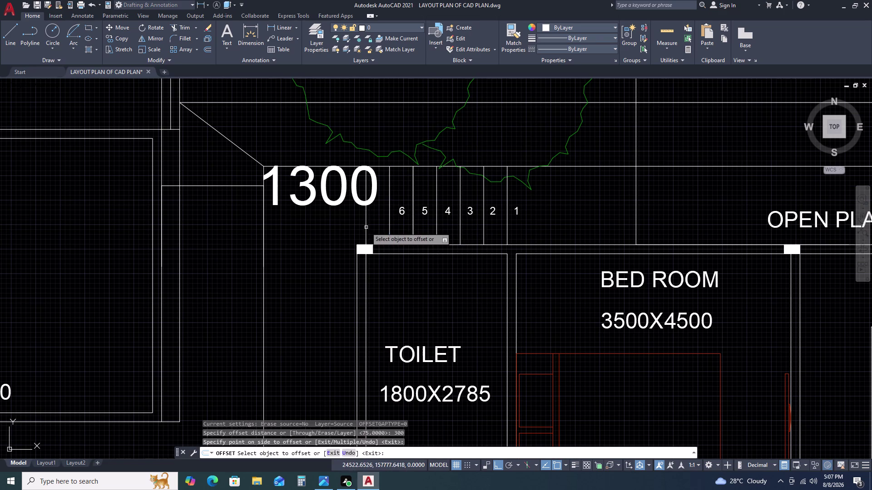
key(Escape)
Back out of an accidental edit of the number 6 and reselect it.
double_click(399, 211)
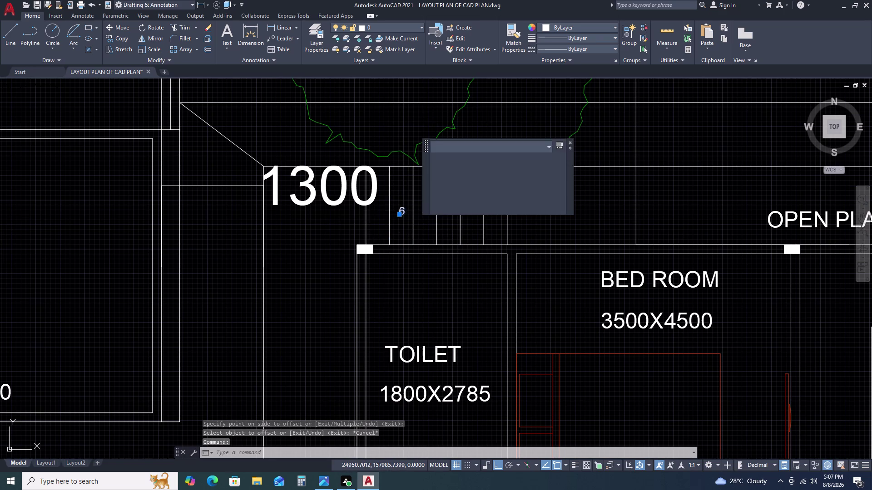
key(c)
key(Escape)
key(Escape)
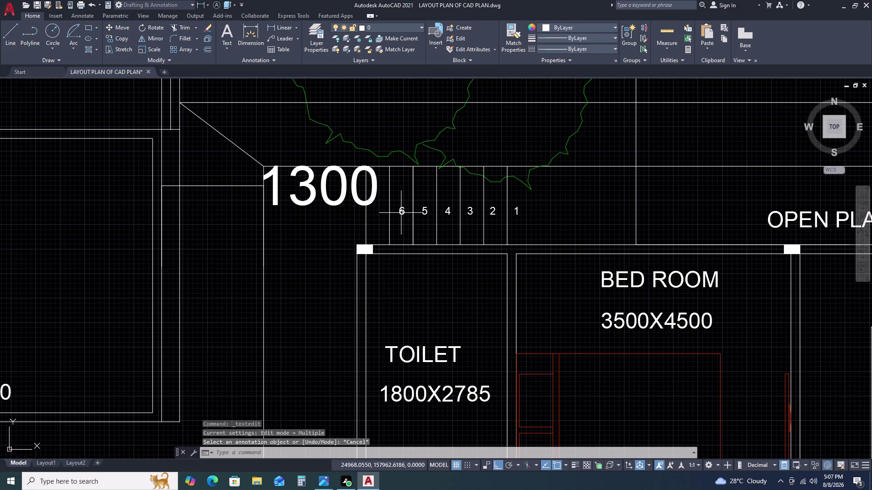
key(Escape)
key(Escape)
click(401, 213)
Cancel a mistyped, unrecognised copy command.
text(C)
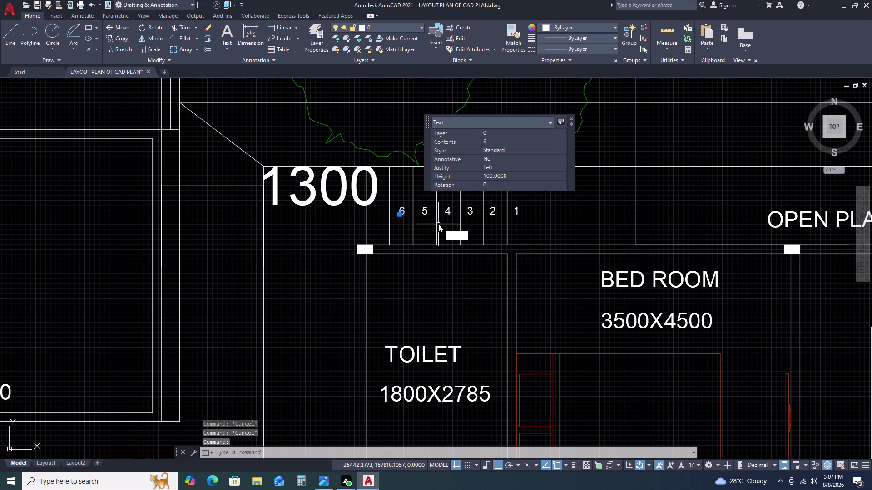
text(P)
key(BackSpace)
text(0)
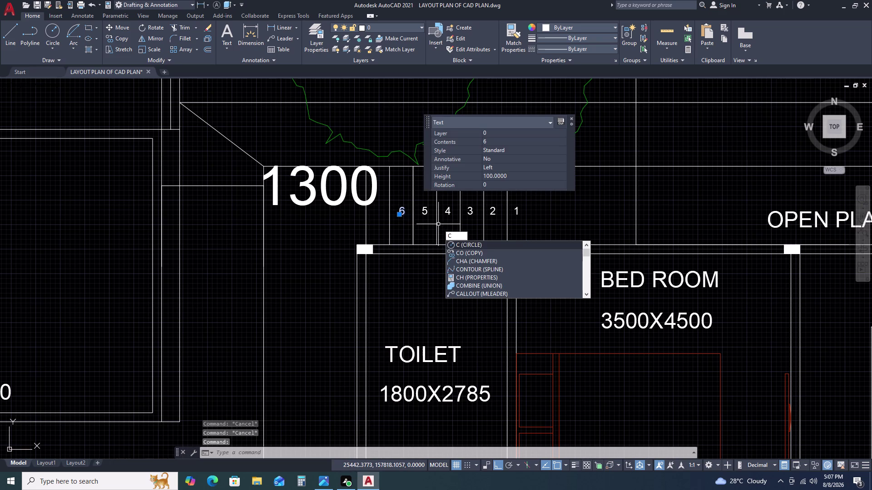
key(space)
click(414, 223)
key(Escape)
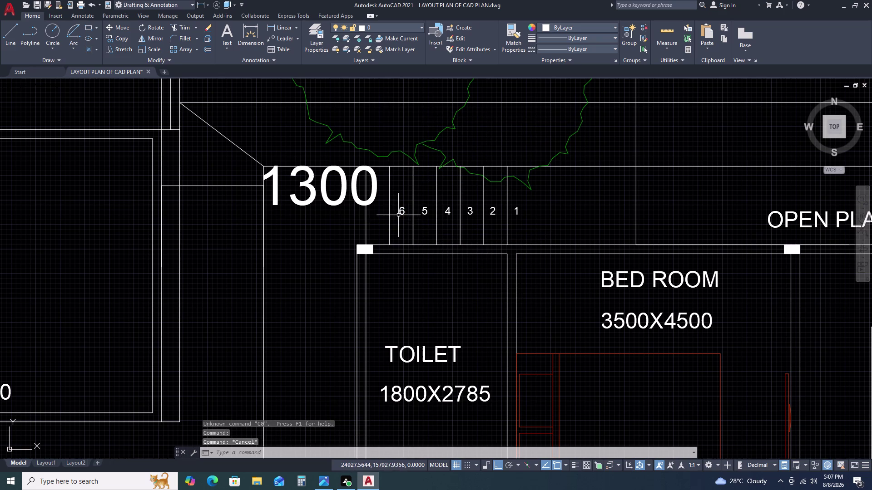
Start copying the number 6, then abandon the copy.
click(398, 215)
click(400, 203)
click(403, 210)
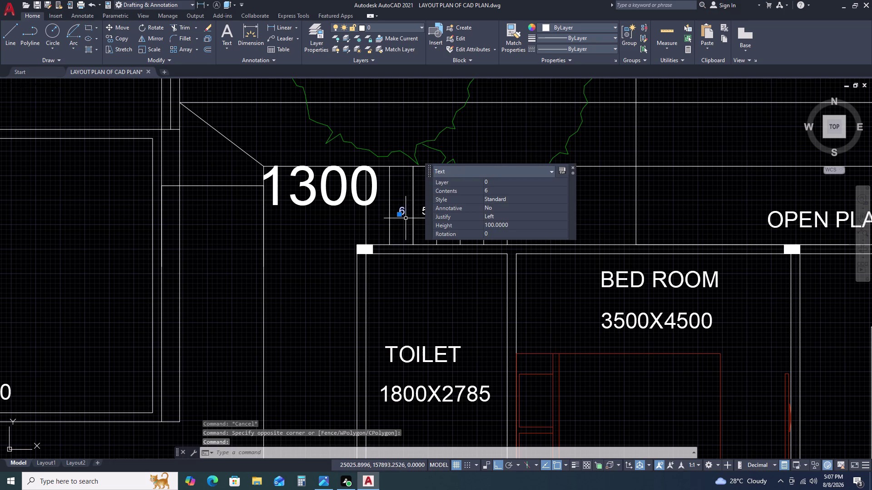
key(c)
text(O)
key(space)
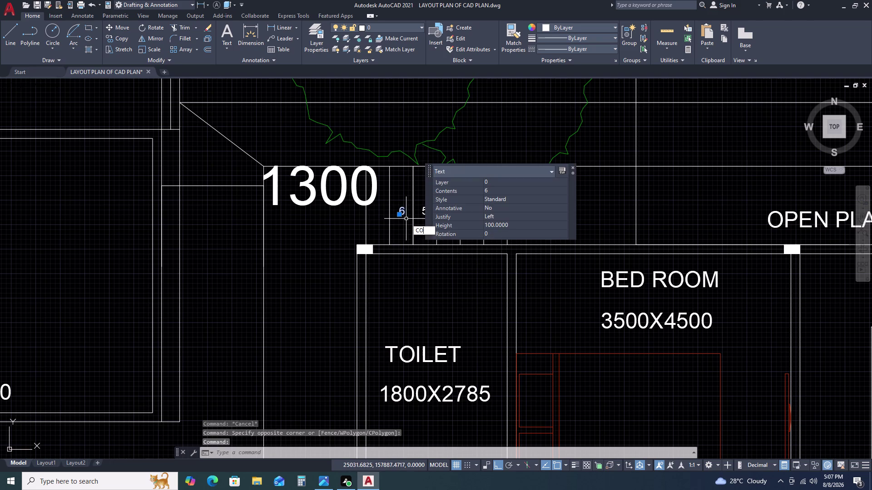
click(405, 219)
click(375, 219)
key(Escape)
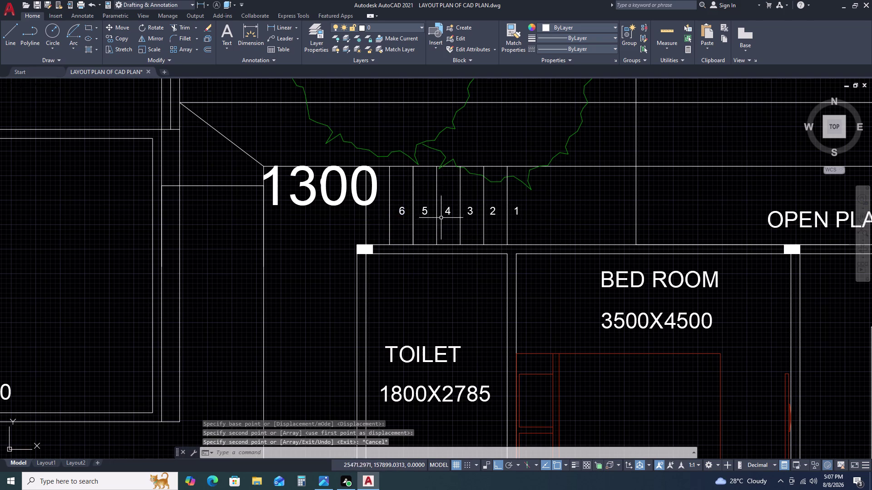
Reselect the number 6 and cancel an accidental grip stretch.
click(404, 208)
click(401, 215)
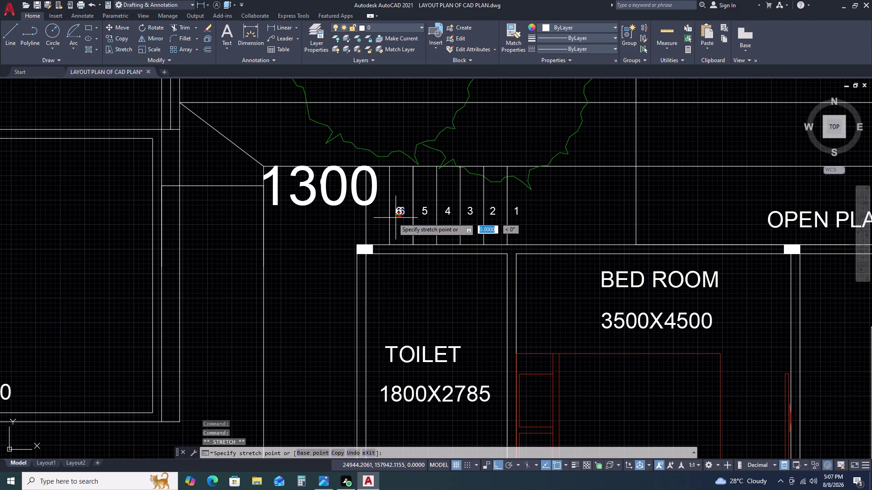
key(Escape)
Copy the number 6 one step to the left.
text(CO)
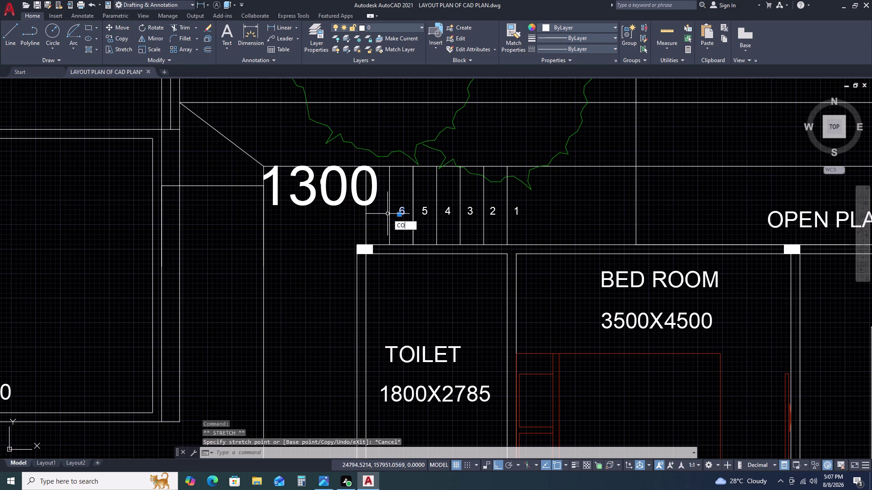
key(space)
click(387, 214)
click(363, 218)
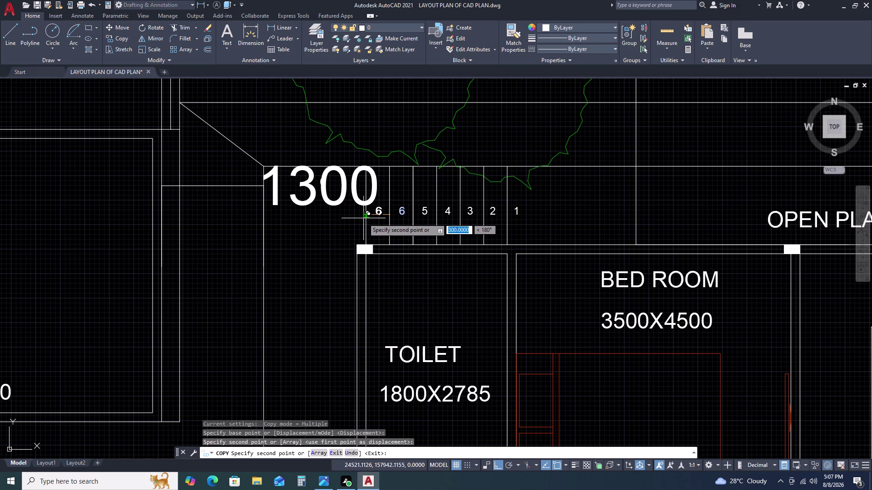
key(Escape)
Change the copied label from 6 to 7.
triple_click(379, 212)
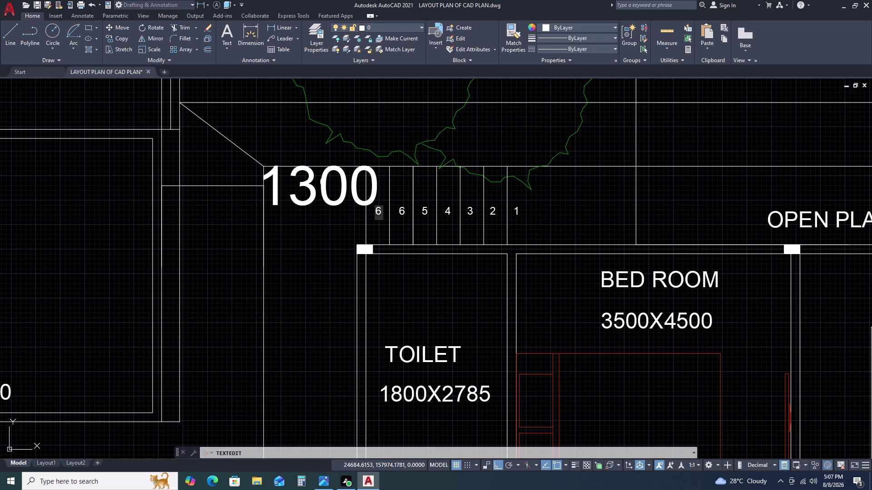
key(7)
key(BackSpace)
key(BackSpace)
key(7)
key(Return)
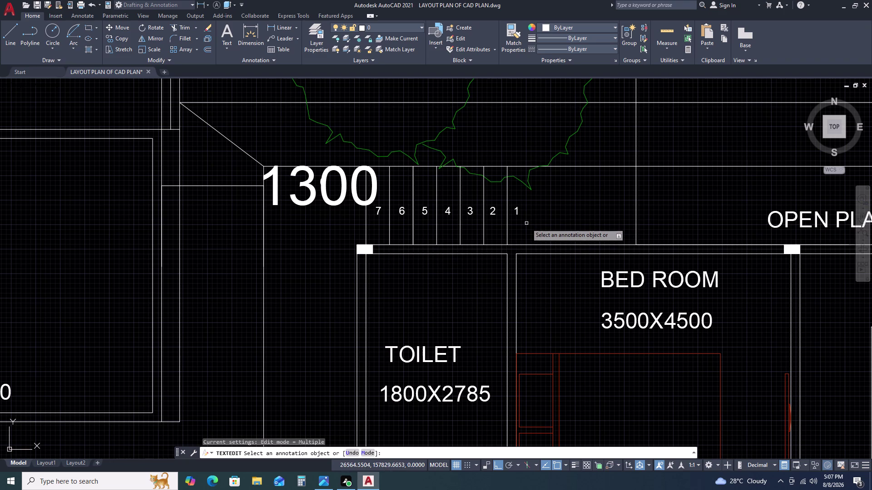
Leave text editing and pan to the area left of the toilet.
key(Escape)
key(Escape)
scroll(down, 3)
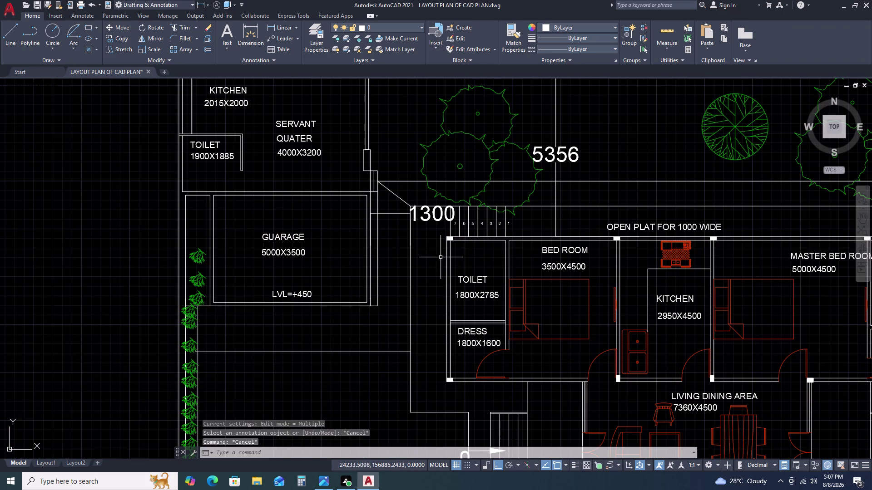
scroll(up, 3)
middle_drag(439, 257, 489, 216)
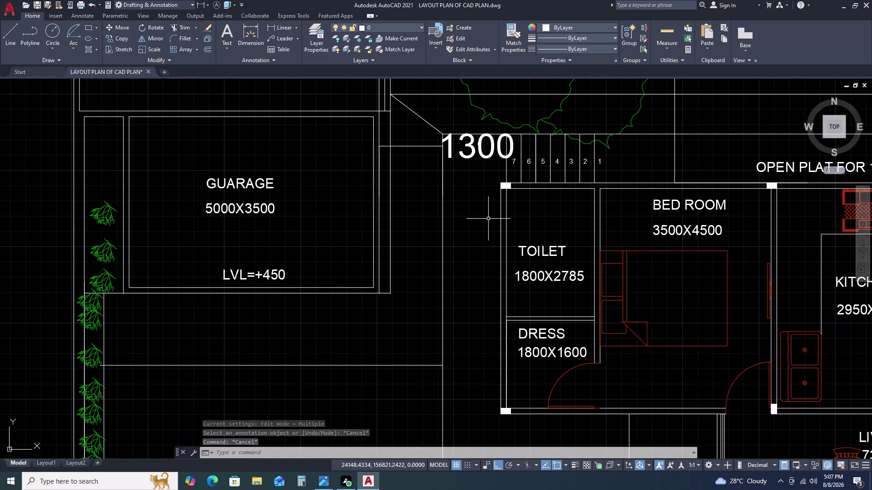
Draw a 300-long line leftwards from the toilet wall corner.
key(l)
key(space)
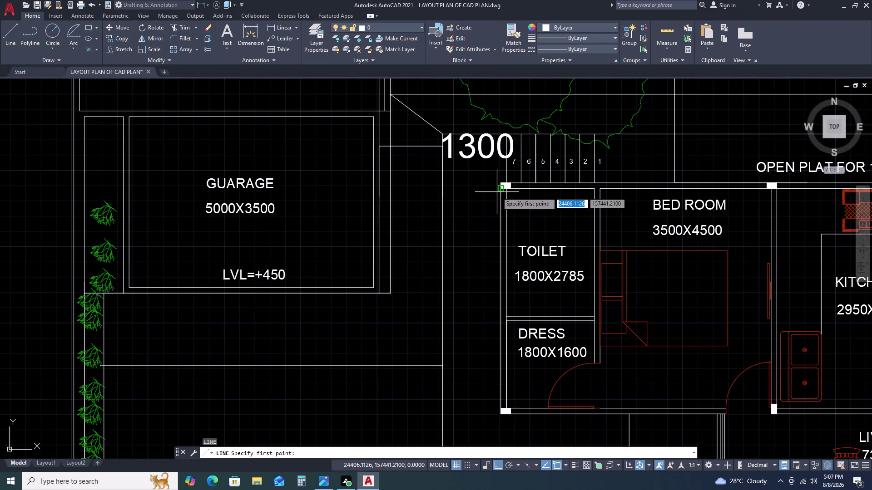
scroll(up, 3)
click(507, 183)
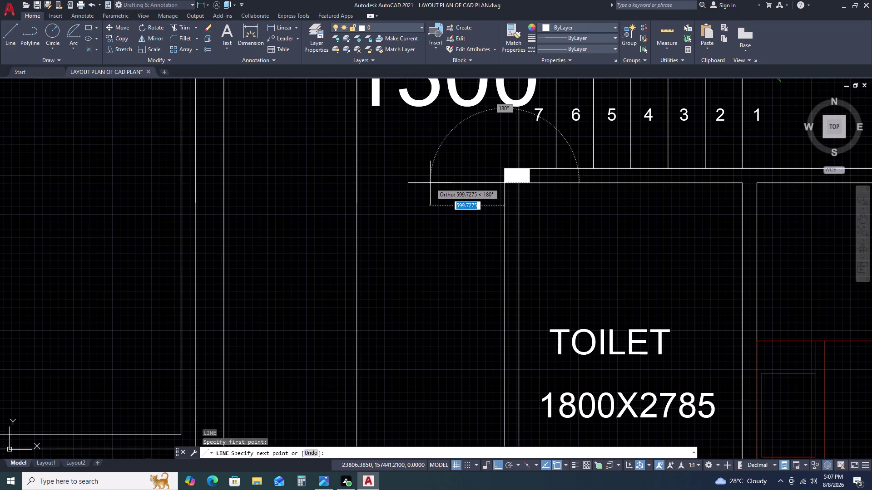
key(3)
key(0)
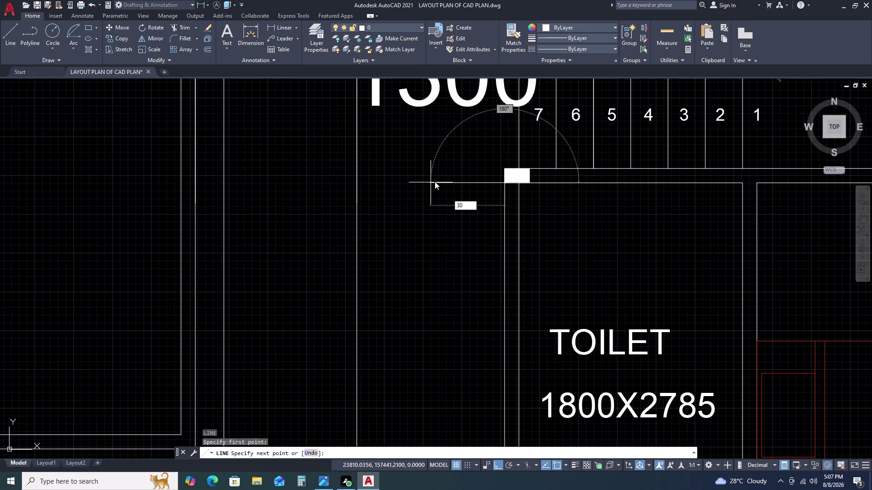
text(0)
key(space)
key(Escape)
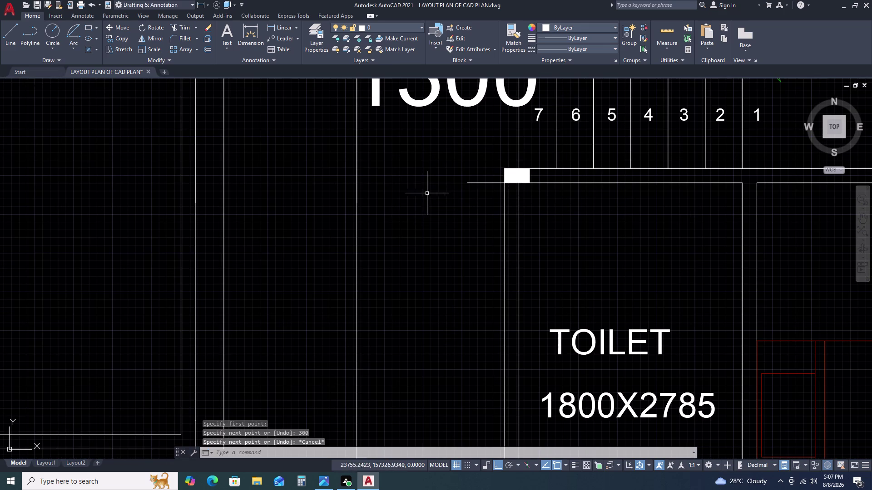
Delete the short 300-long line.
scroll(up, 3)
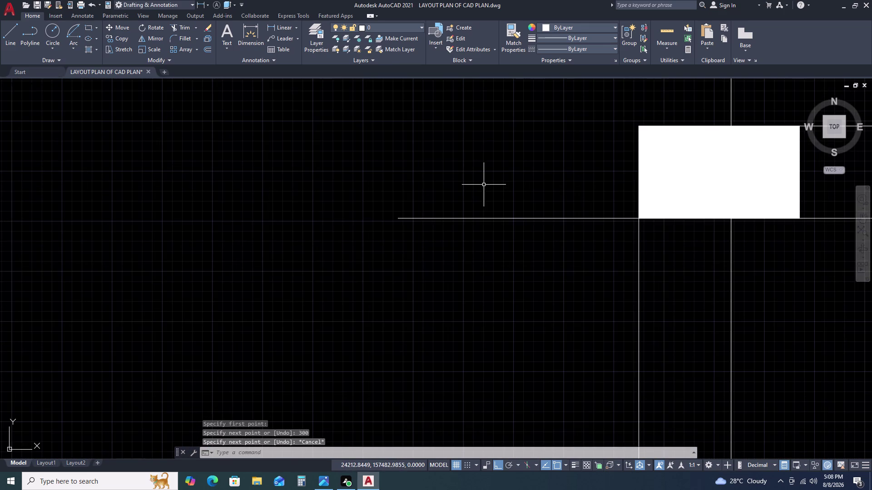
scroll(down, 3)
double_click(490, 188)
click(475, 212)
click(474, 217)
key(Delete)
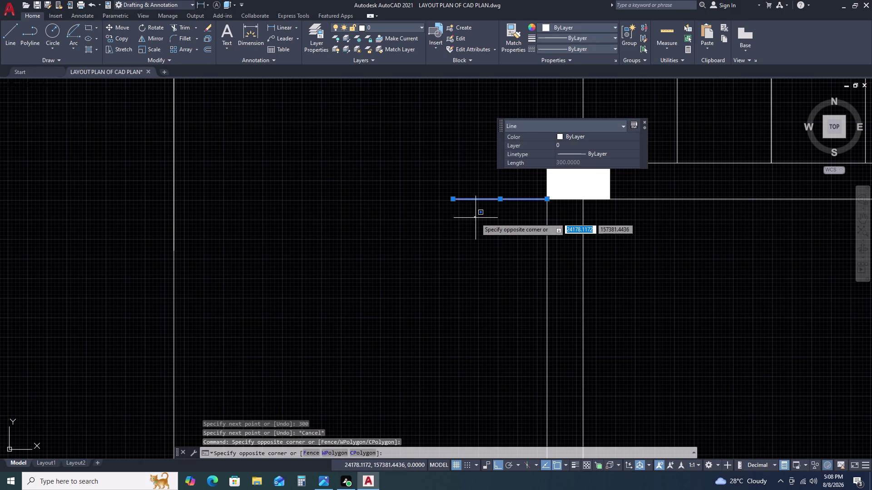
key(Escape)
key(Delete)
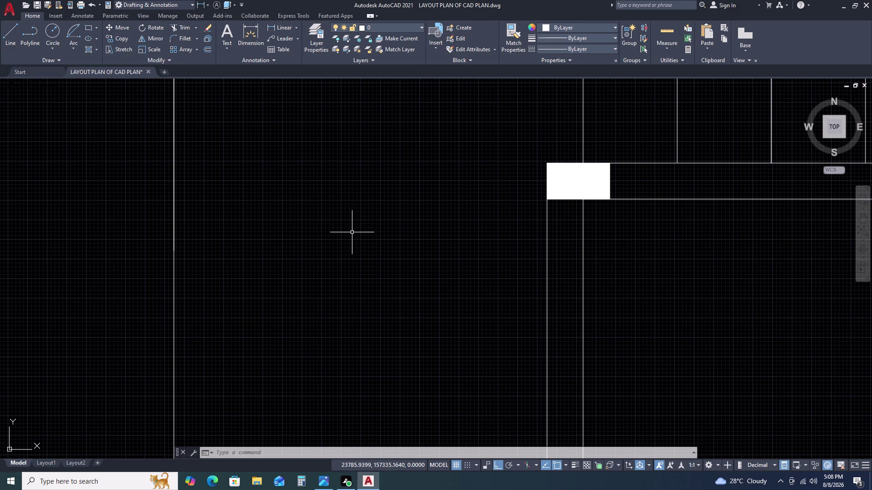
Draw a 1000-long line left from the wall corner and check its length.
key(l)
key(space)
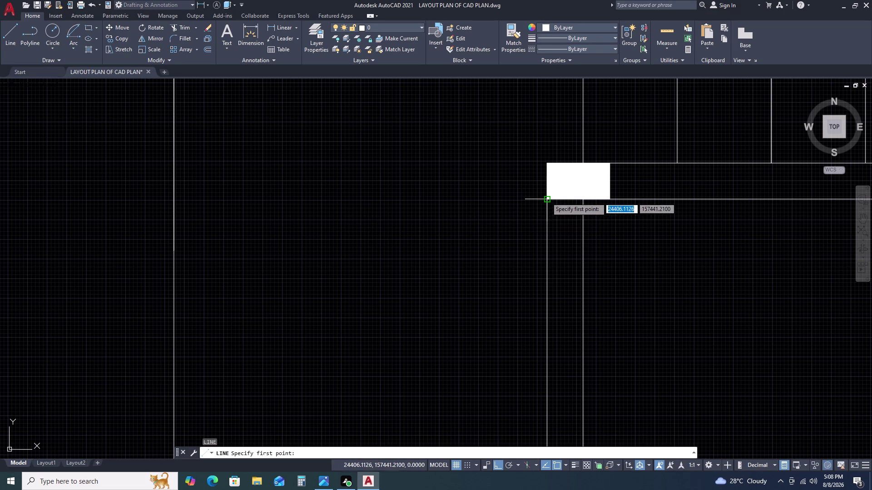
click(546, 197)
text(100)
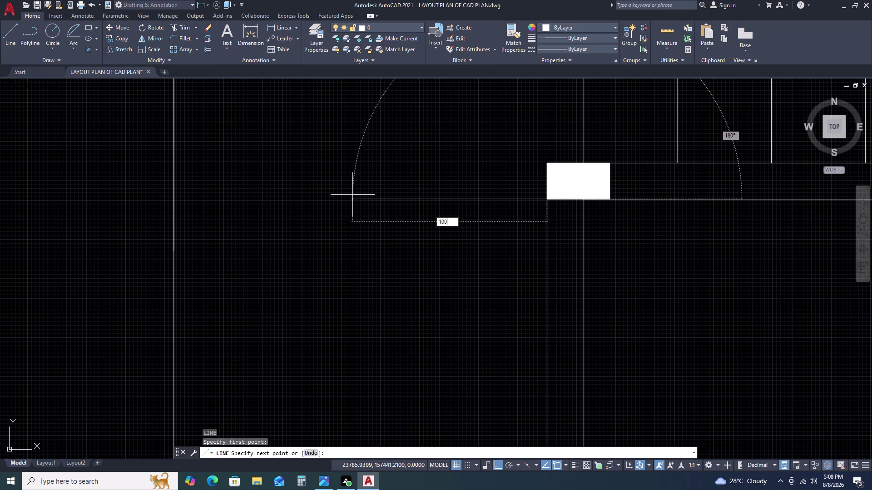
text(0)
key(space)
scroll(down, 3)
key(Escape)
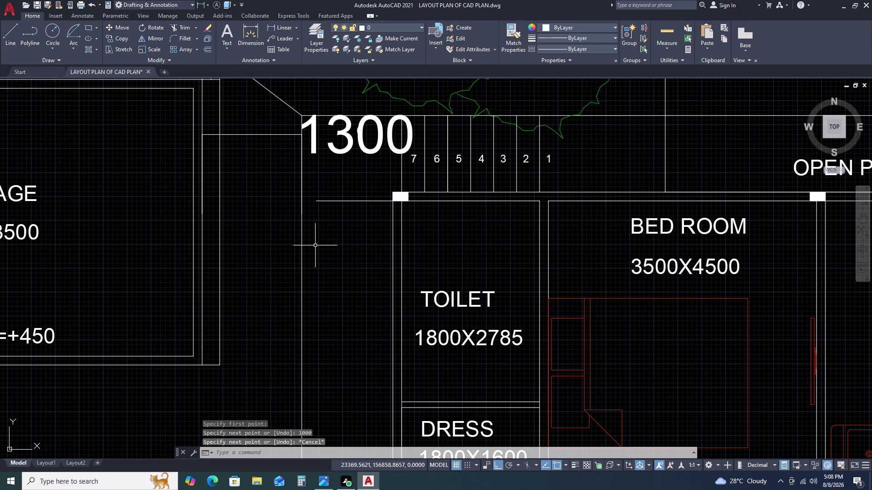
double_click(348, 196)
double_click(340, 220)
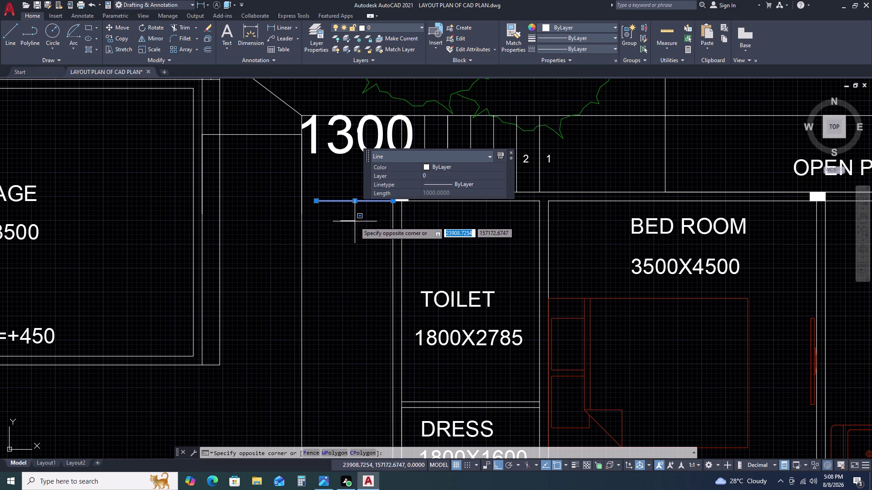
Copy the 1000-long line from its right end as an array of 13.
key(c)
text(O)
key(space)
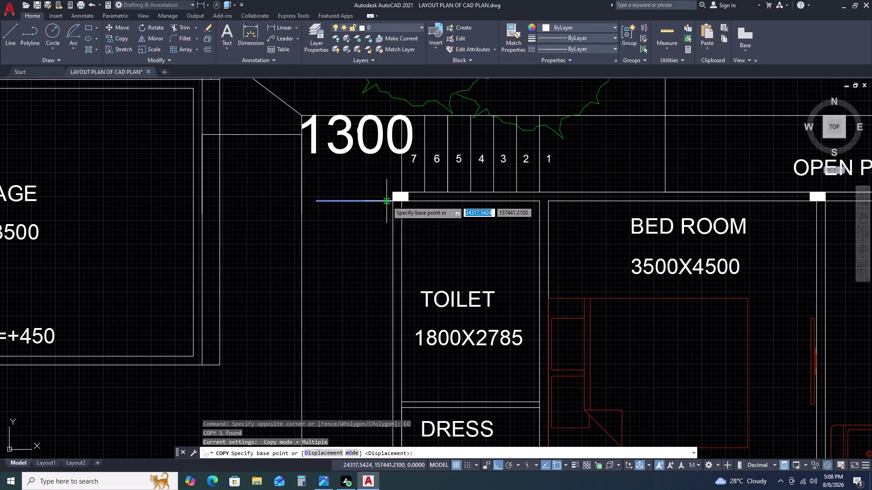
scroll(up, 3)
click(398, 200)
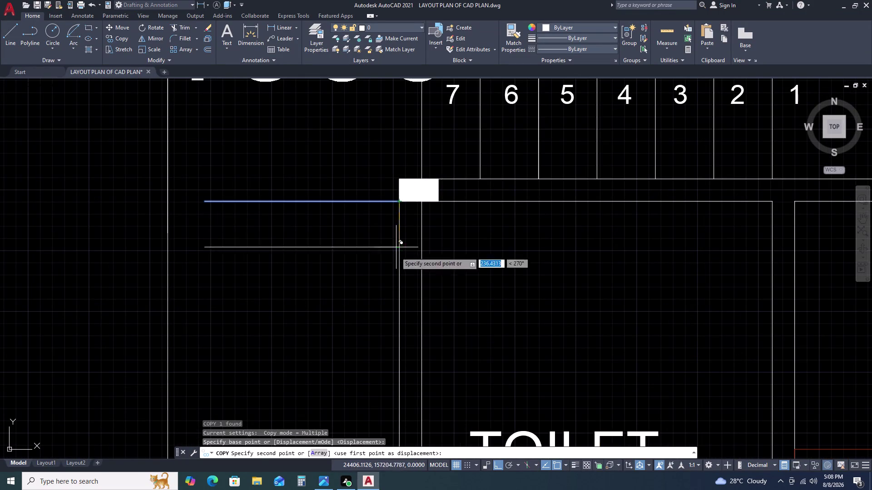
scroll(down, 3)
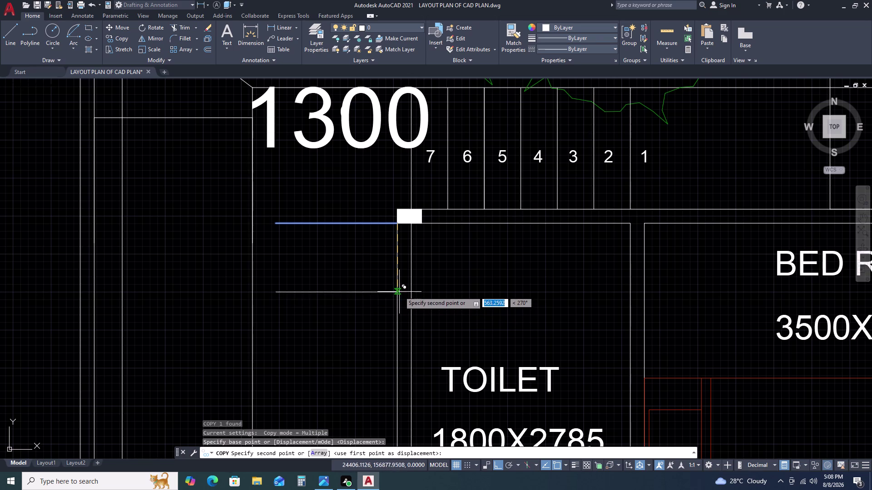
scroll(up, 3)
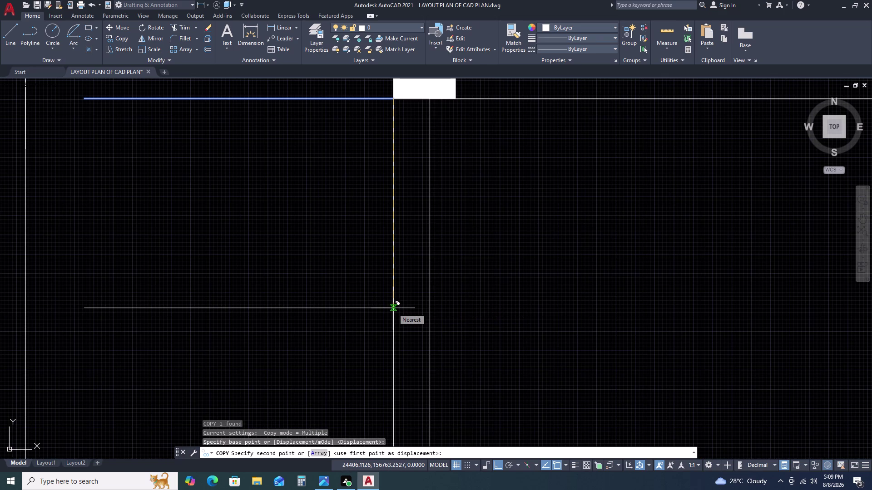
text(A)
key(space)
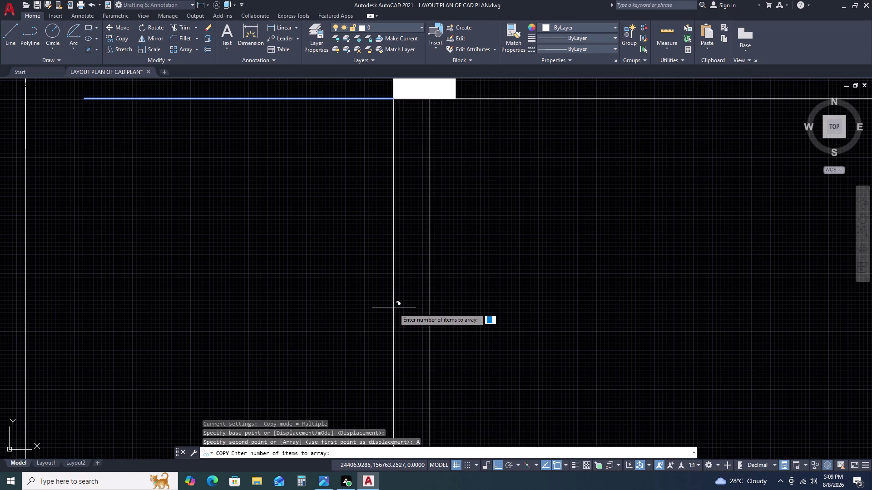
scroll(down, 3)
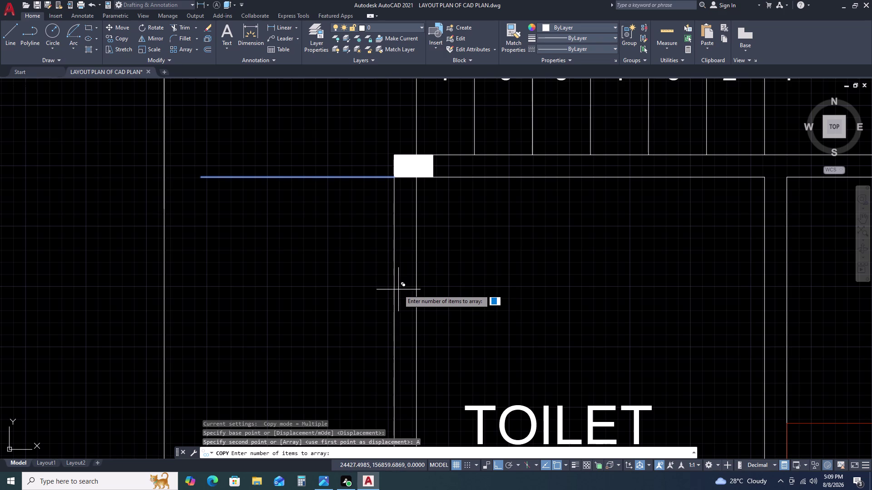
text(13)
key(space)
Fit the 13 copies evenly down to the dress room.
scroll(down, 3)
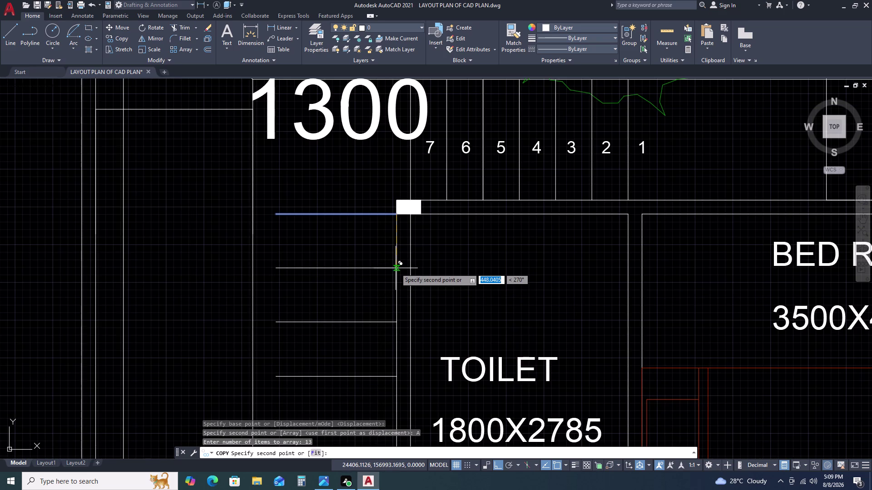
scroll(down, 3)
scroll(down, 3)
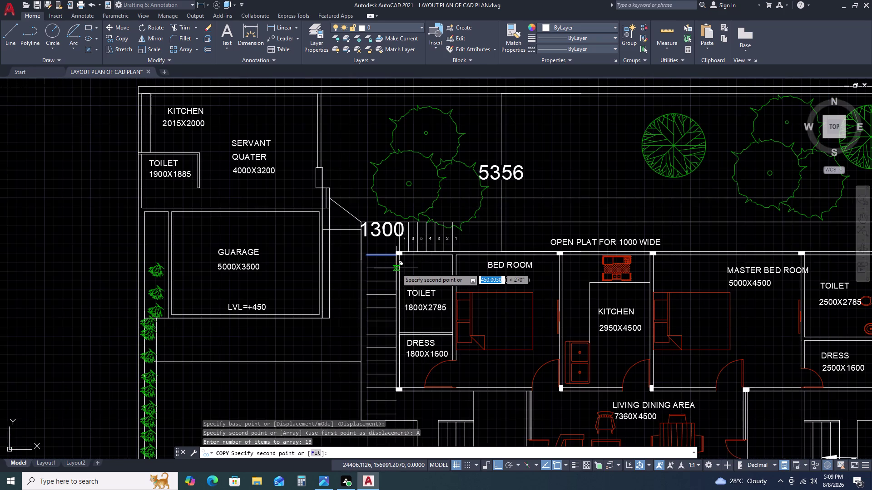
scroll(down, 3)
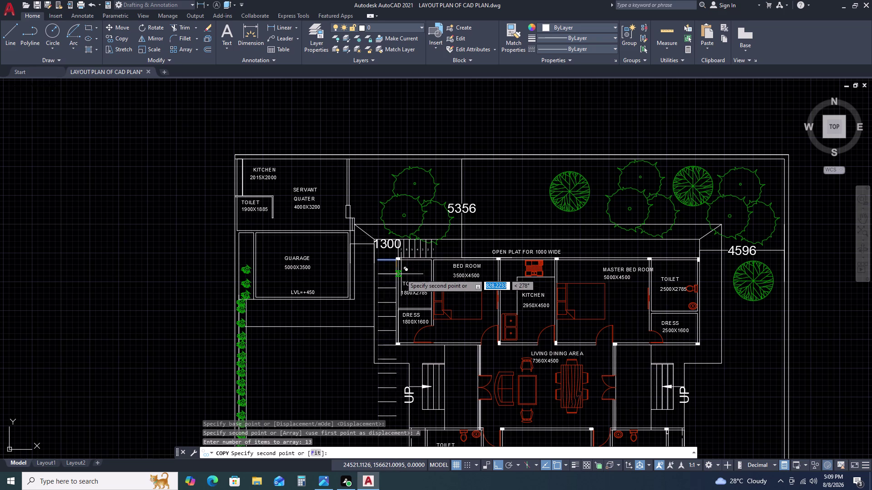
scroll(up, 3)
scroll(up, 3)
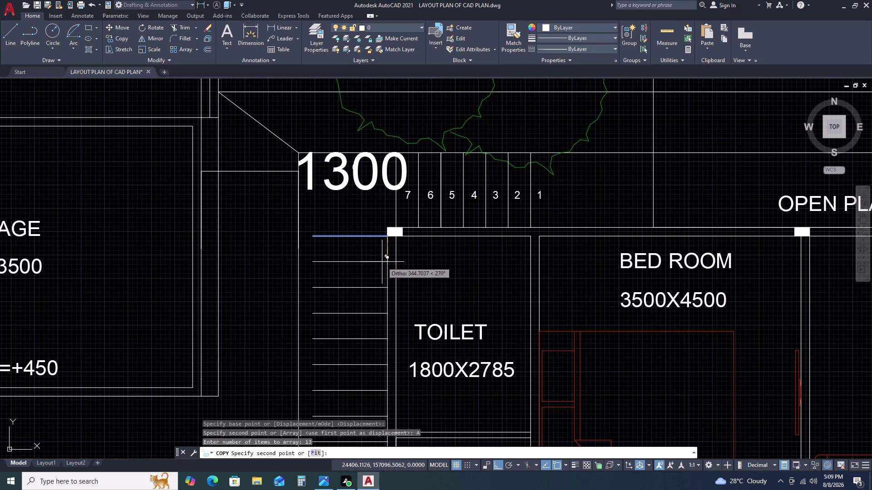
scroll(down, 3)
scroll(down, 3)
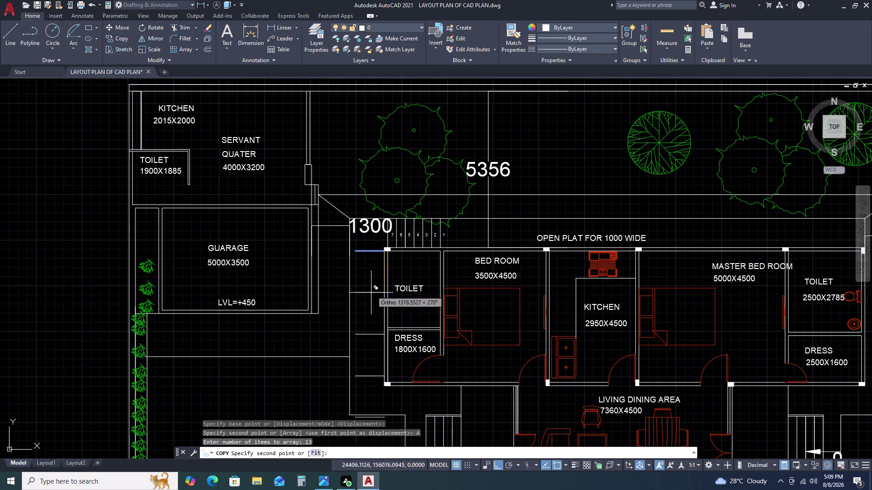
click(316, 450)
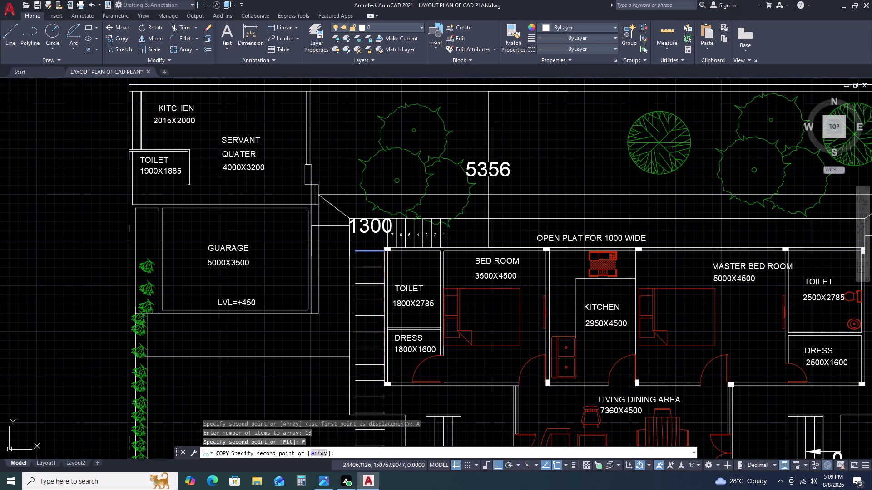
scroll(up, 3)
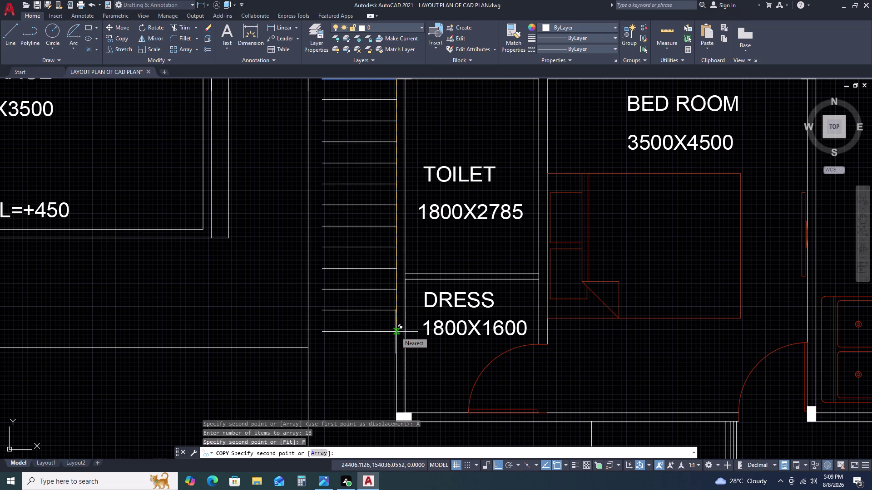
click(395, 332)
key(Escape)
Open step number 7 for editing, then cancel without changes.
scroll(down, 3)
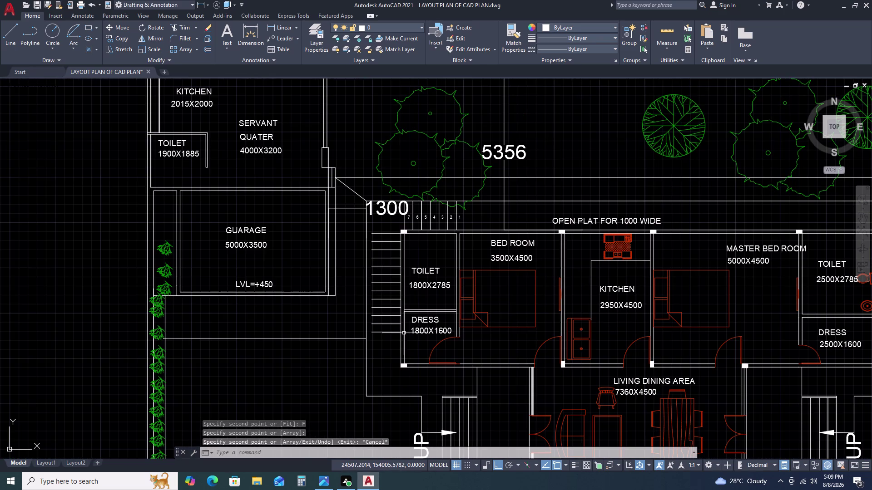
scroll(up, 3)
double_click(403, 230)
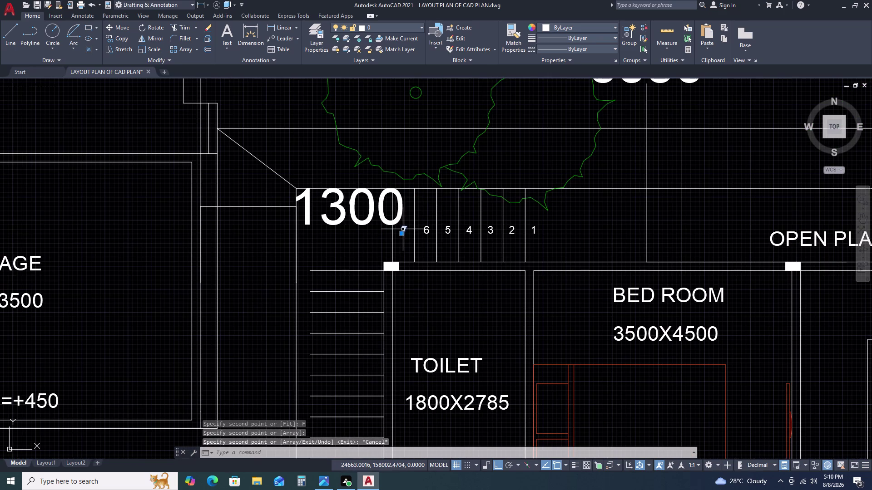
key(Escape)
key(Escape)
Cancel the accidental text edit on step number 7 and clear pending commands.
key(Escape)
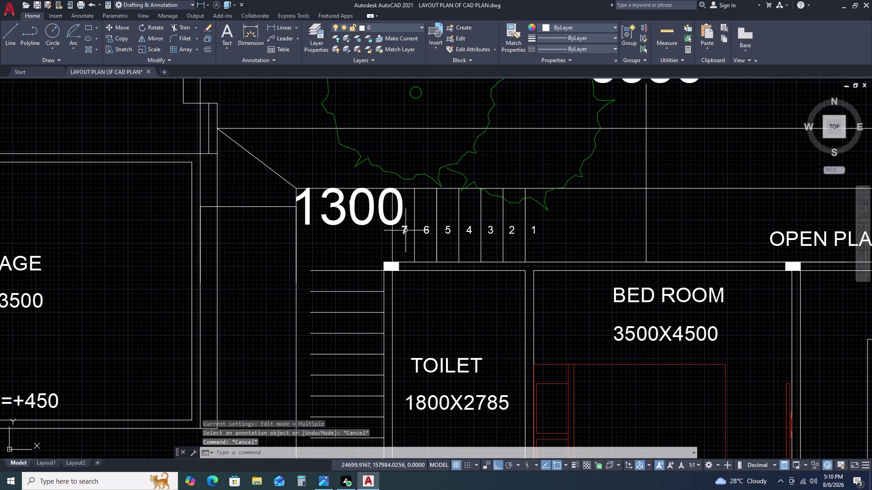
double_click(406, 230)
key(Escape)
key(Escape)
key(Escape)
key(Escape)
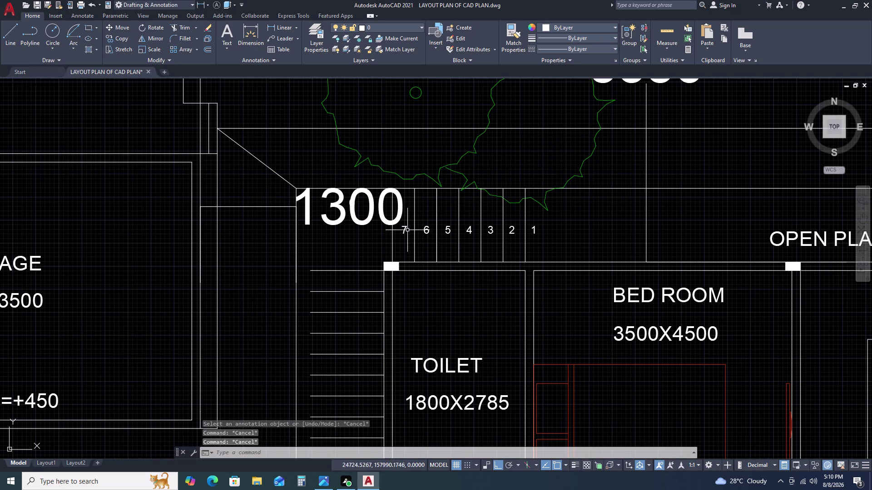
Copy step number 7 with Ortho off to beside the top side-step line.
click(406, 229)
text(CO)
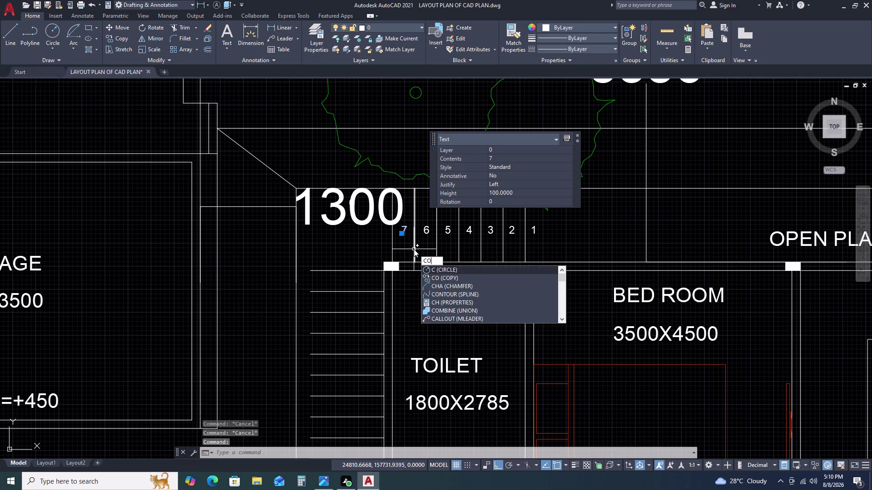
key(space)
click(399, 239)
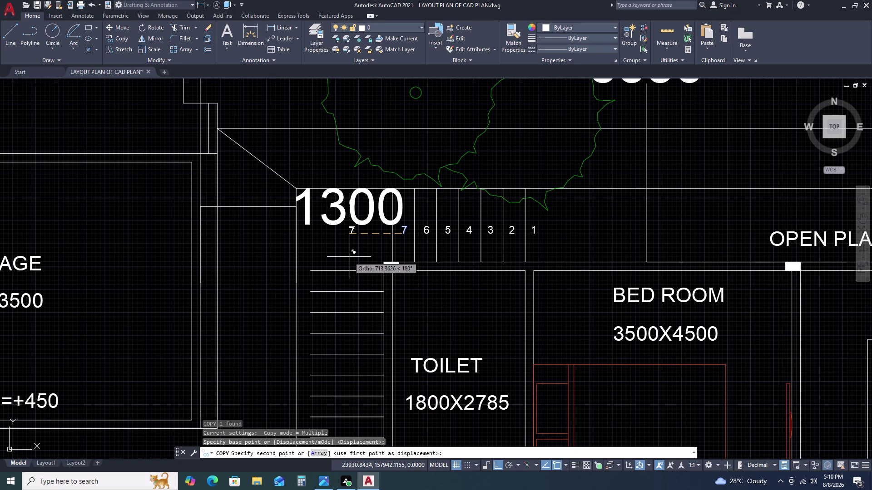
key(F8)
scroll(up, 3)
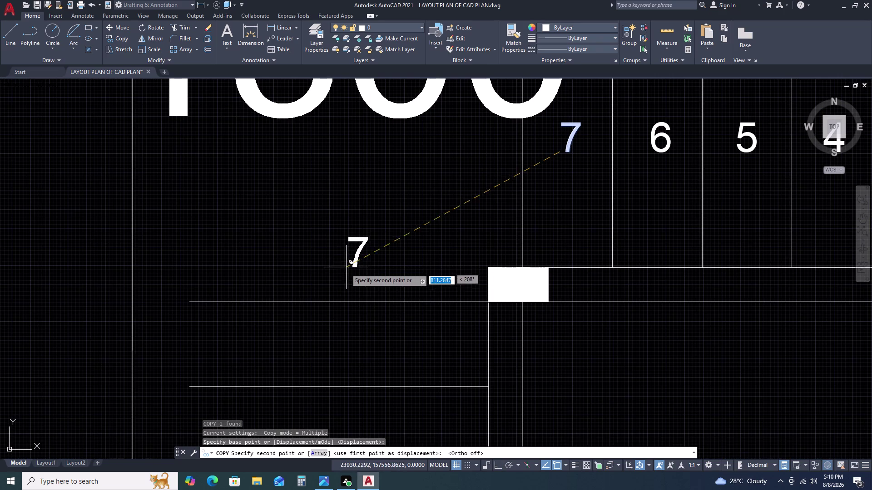
click(339, 287)
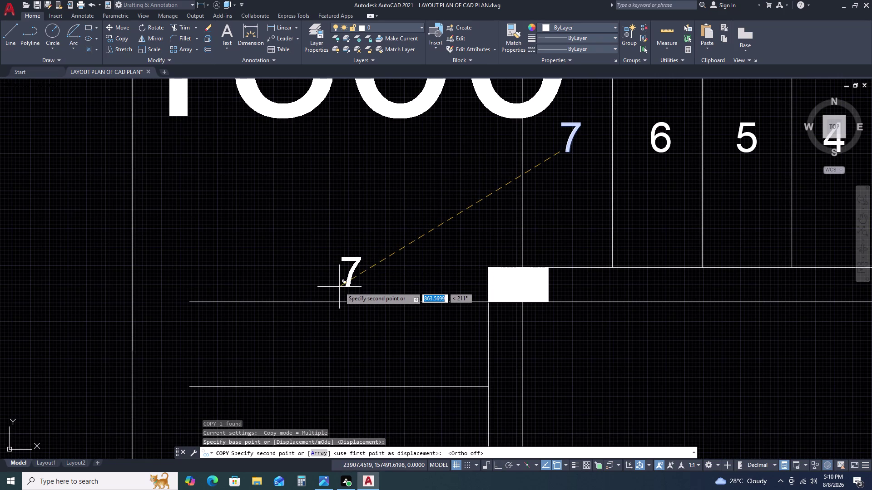
key(Escape)
Select the copied 7 after backing out of its text edit.
triple_click(346, 277)
key(Escape)
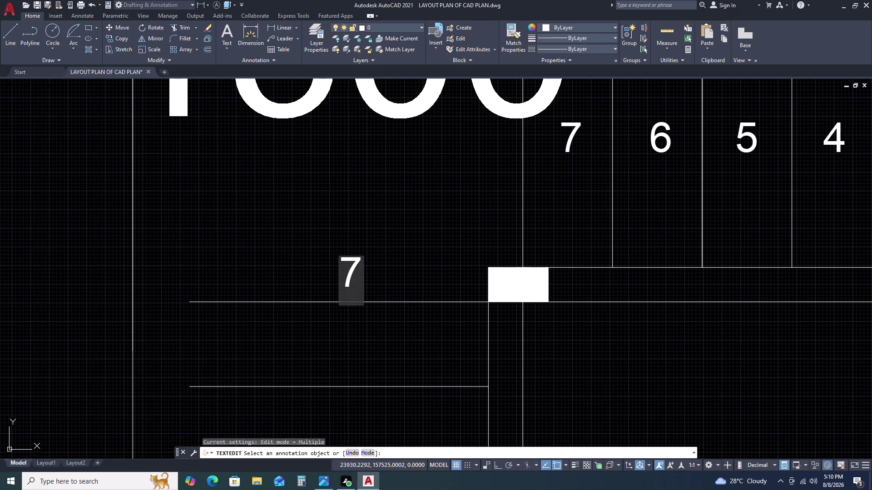
key(Escape)
click(349, 274)
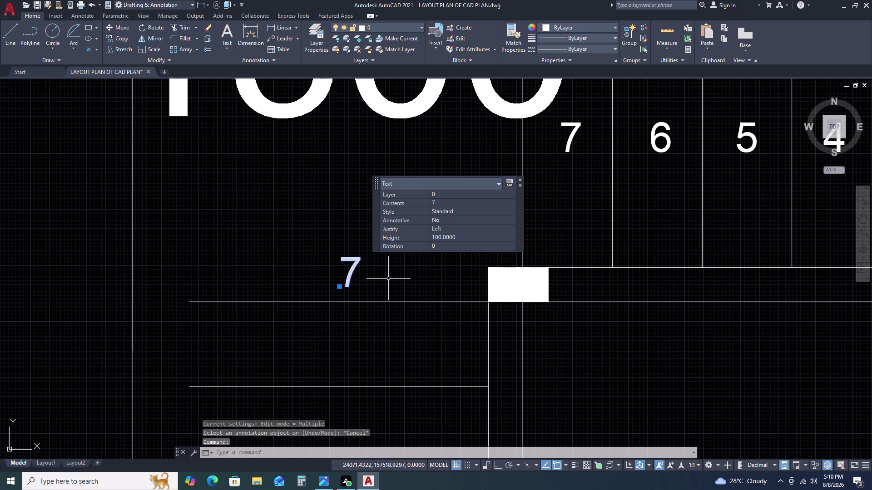
scroll(down, 3)
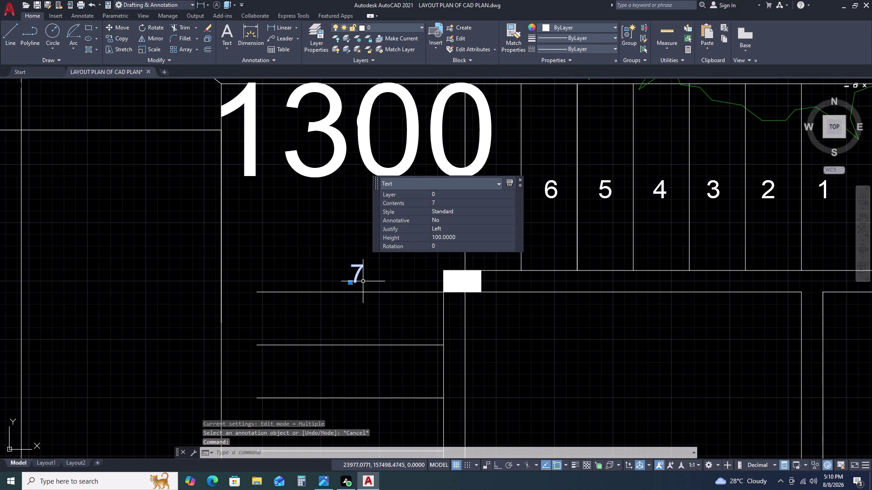
middle_click(364, 281)
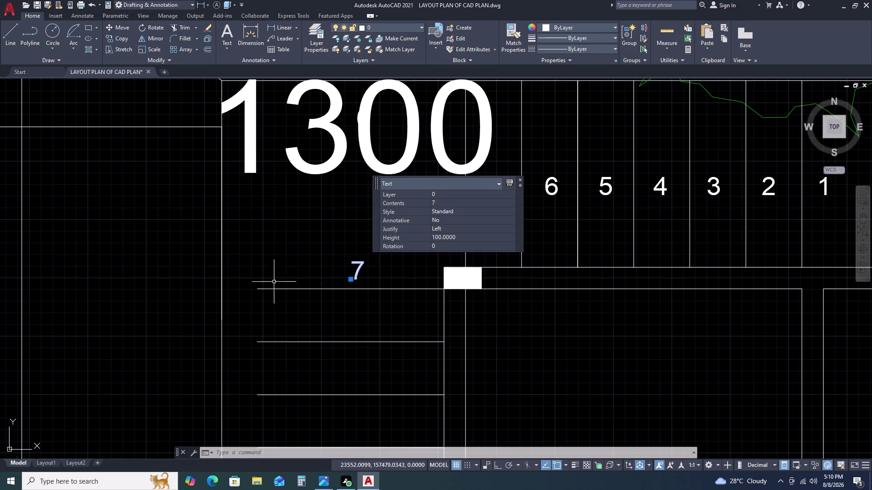
Pan and zoom the plan to bring the staircase beside the toilet into view.
scroll(down, 3)
scroll(down, 3)
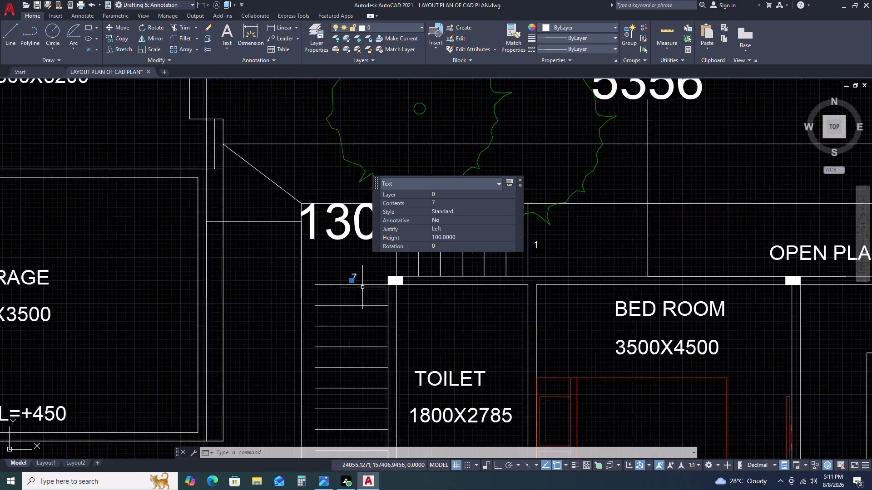
scroll(down, 3)
middle_drag(347, 327, 345, 287)
scroll(up, 3)
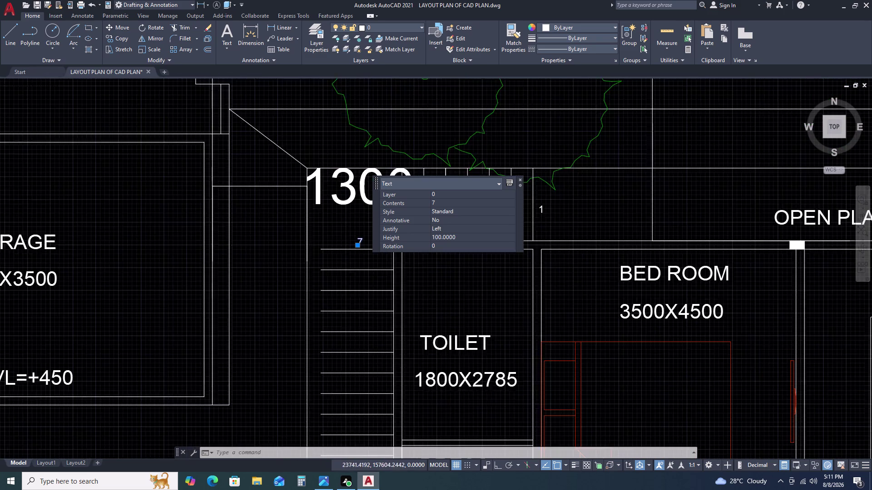
scroll(down, 3)
scroll(up, 3)
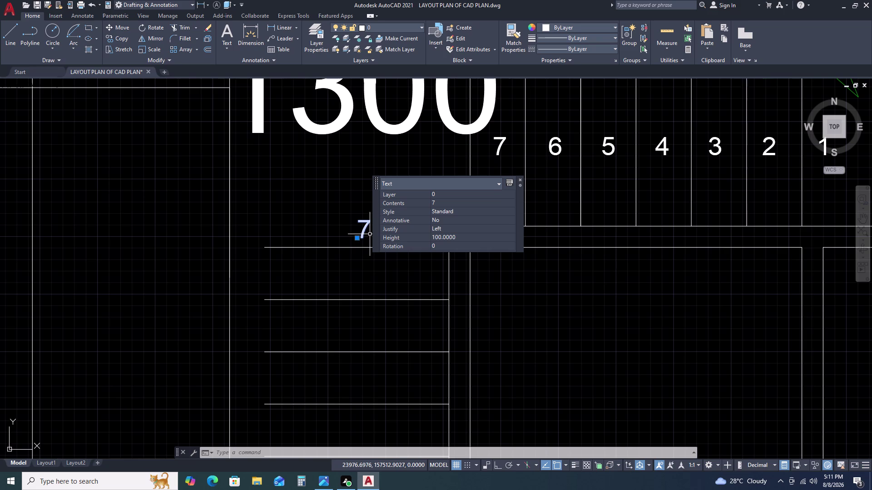
scroll(down, 3)
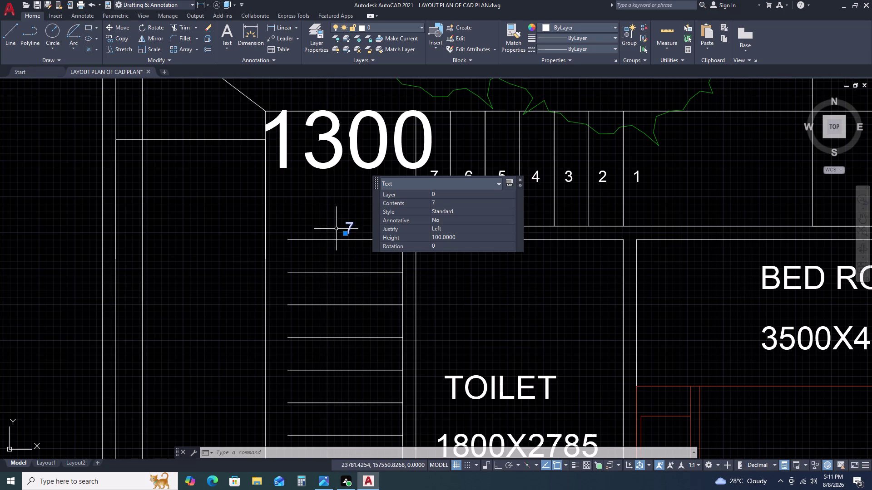
scroll(up, 3)
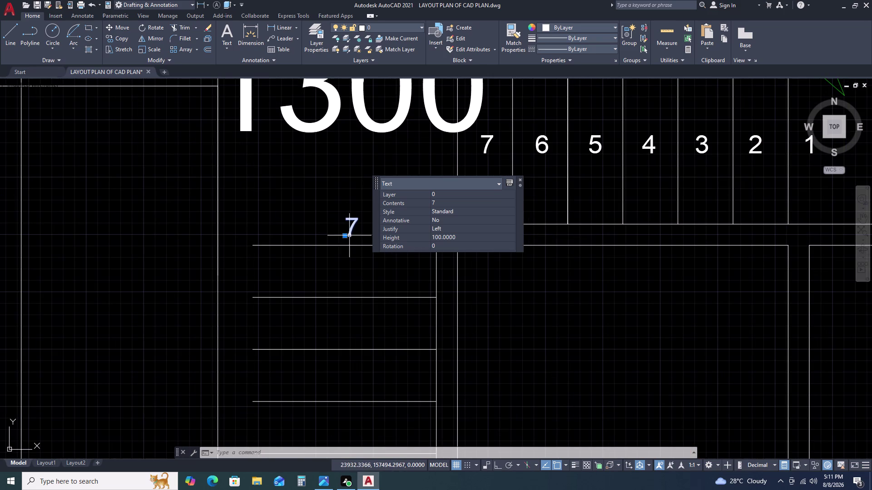
scroll(up, 3)
scroll(down, 3)
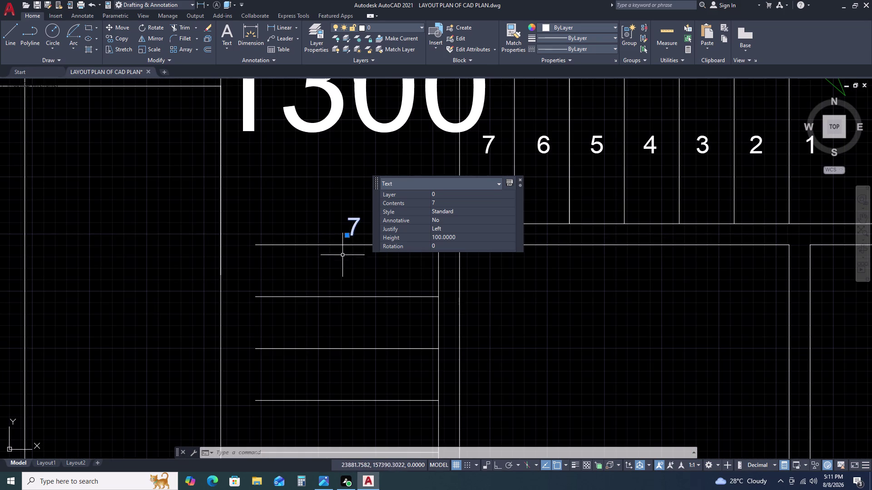
middle_drag(343, 258, 332, 216)
scroll(down, 3)
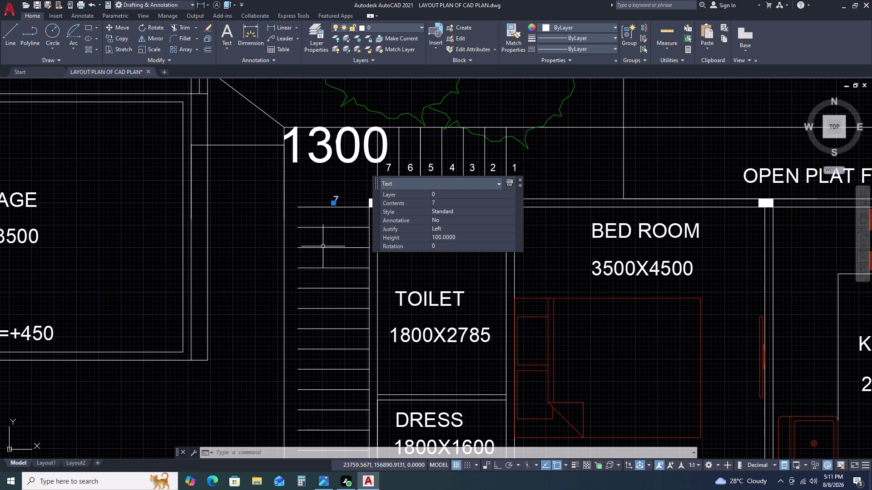
scroll(down, 3)
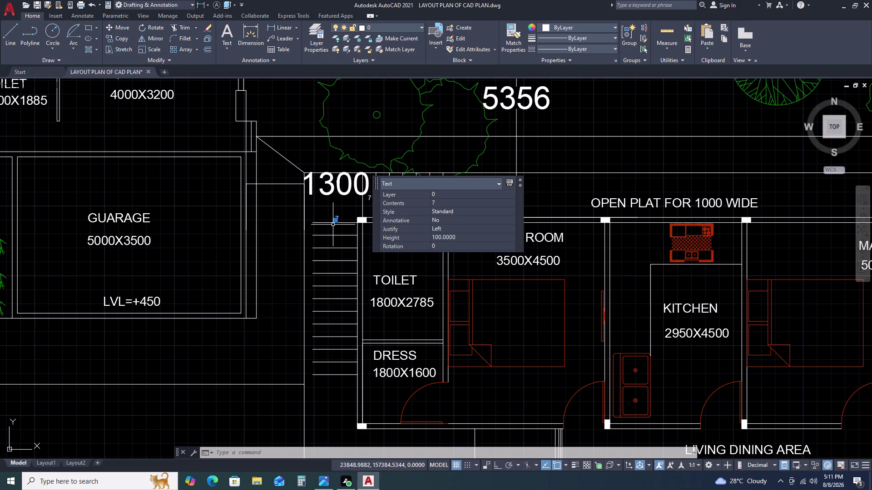
Start copying the 7 label from its base point as an array of 13.
text(CO)
key(space)
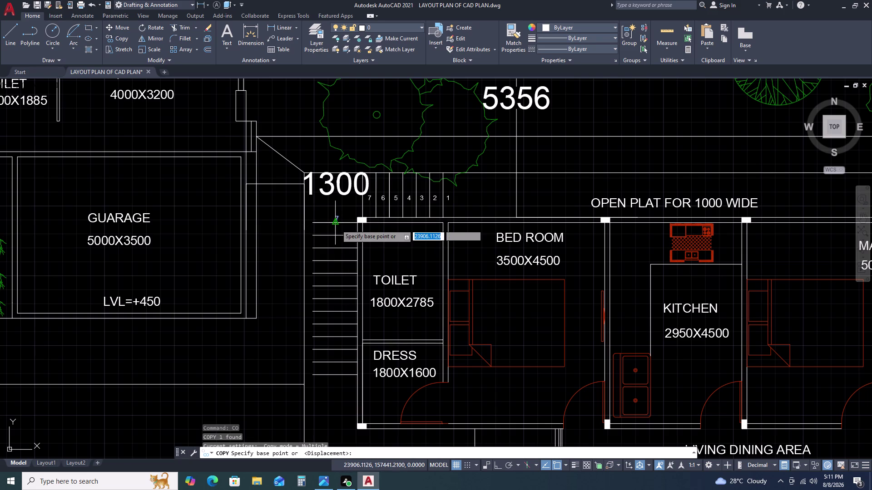
scroll(up, 3)
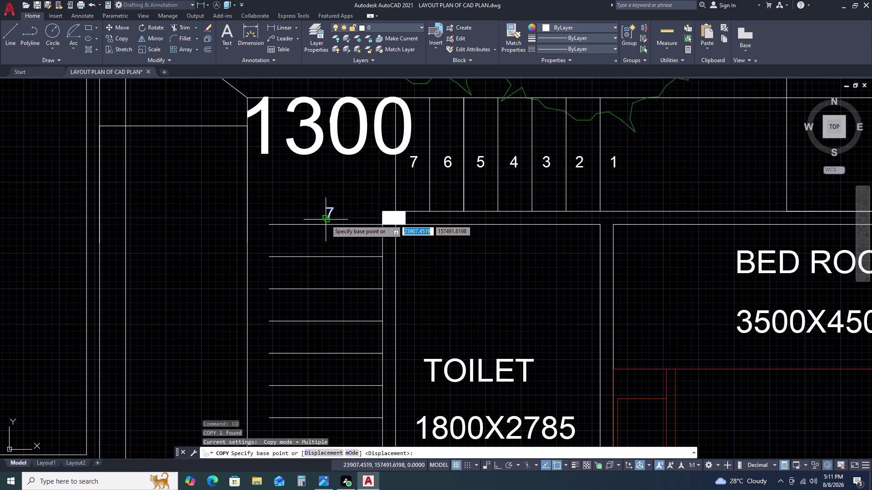
click(325, 220)
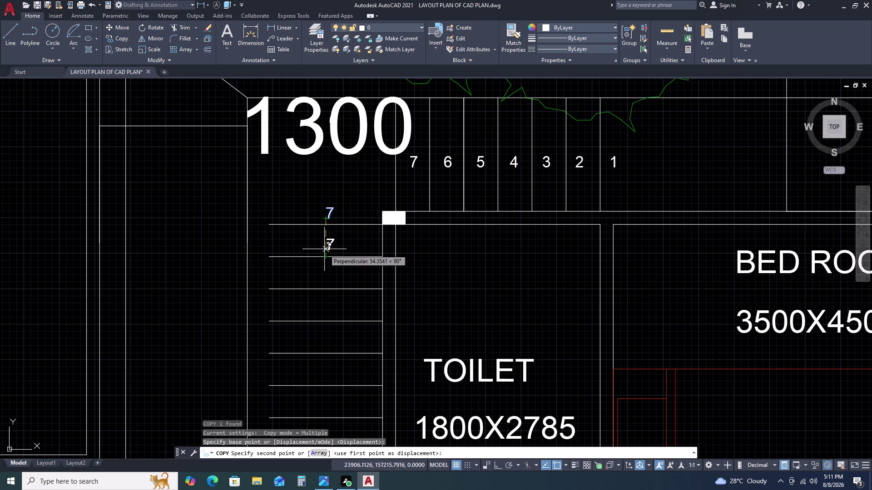
text(A)
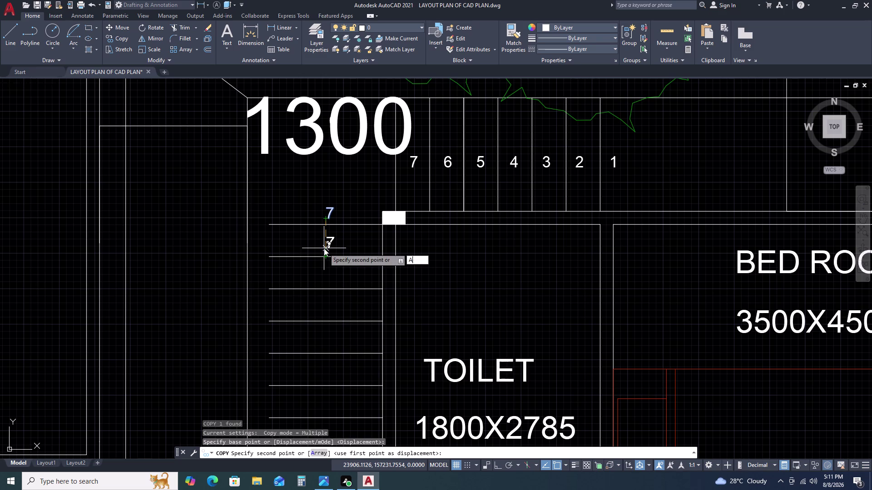
key(space)
text(13)
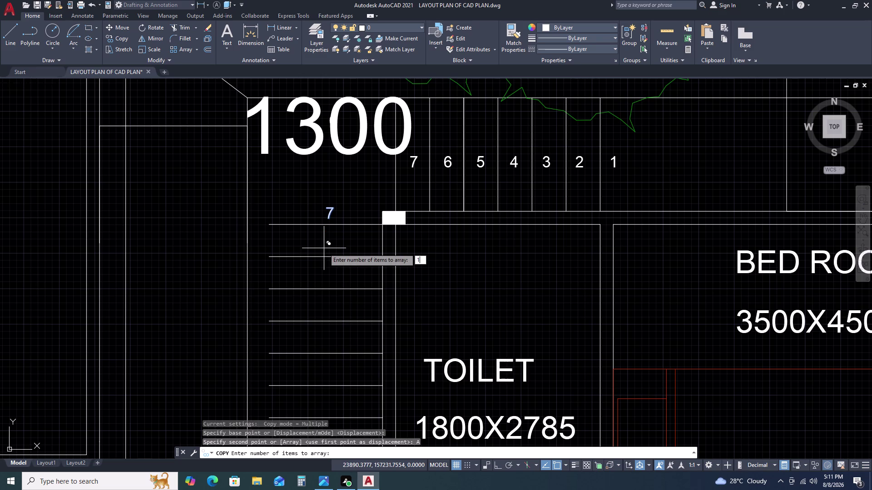
key(space)
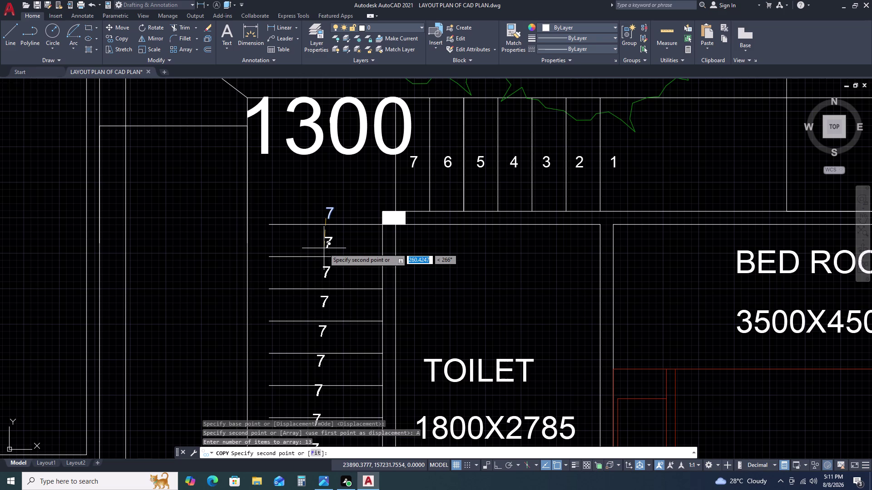
Preview the 13 copies straight down to the bottom tread with Ortho on, then cancel.
middle_drag(324, 249, 334, 210)
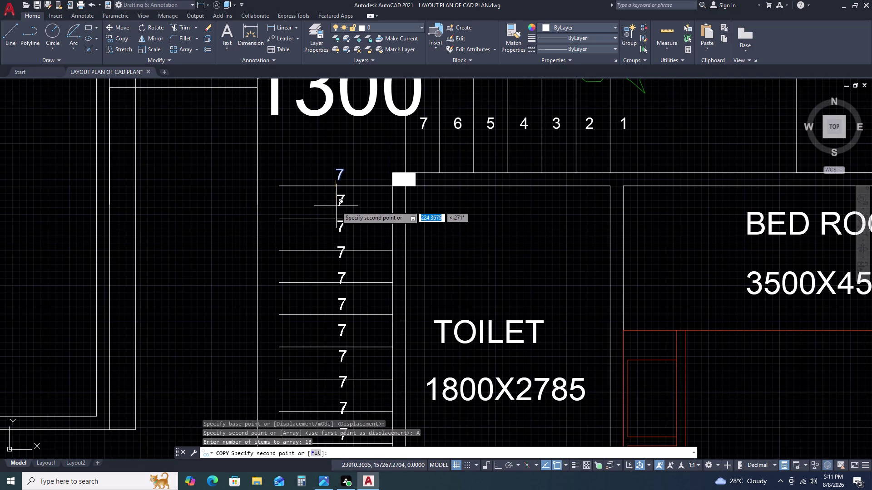
key(F8)
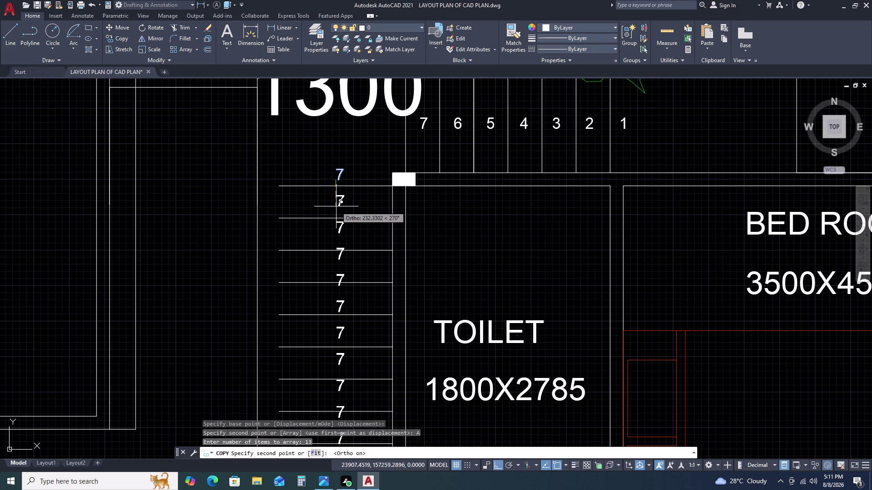
scroll(down, 3)
scroll(down, 3)
scroll(down, 3)
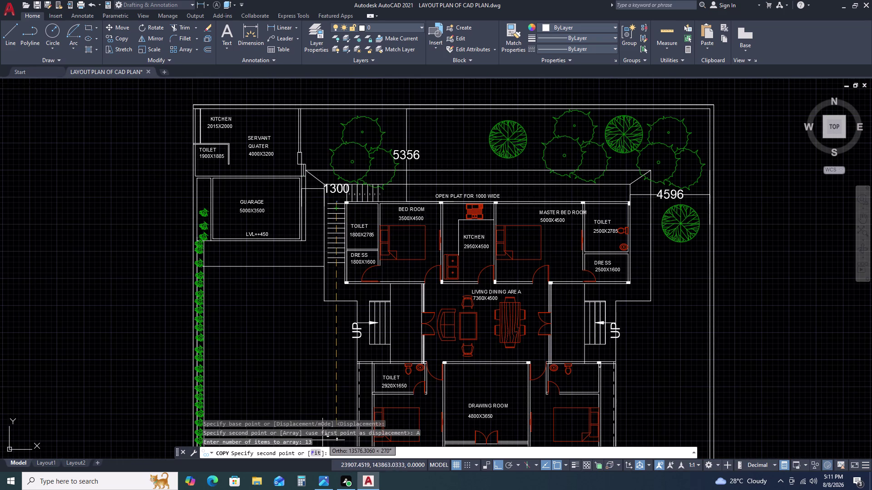
double_click(313, 452)
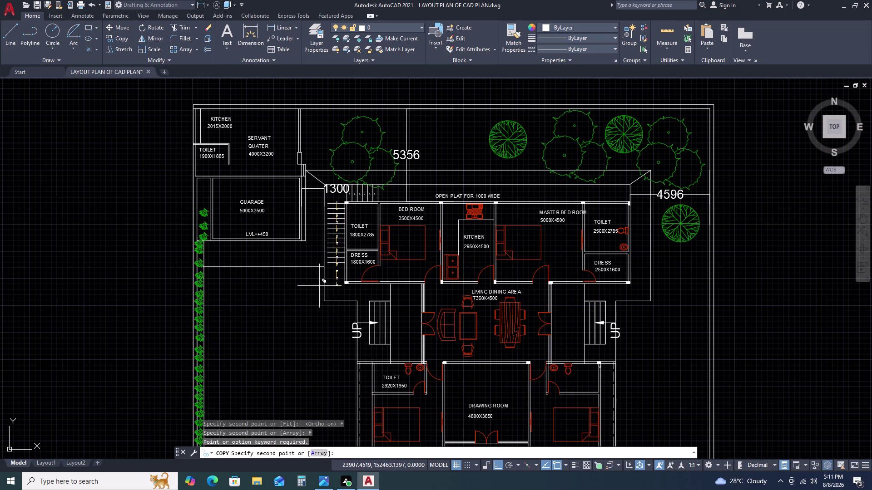
scroll(up, 3)
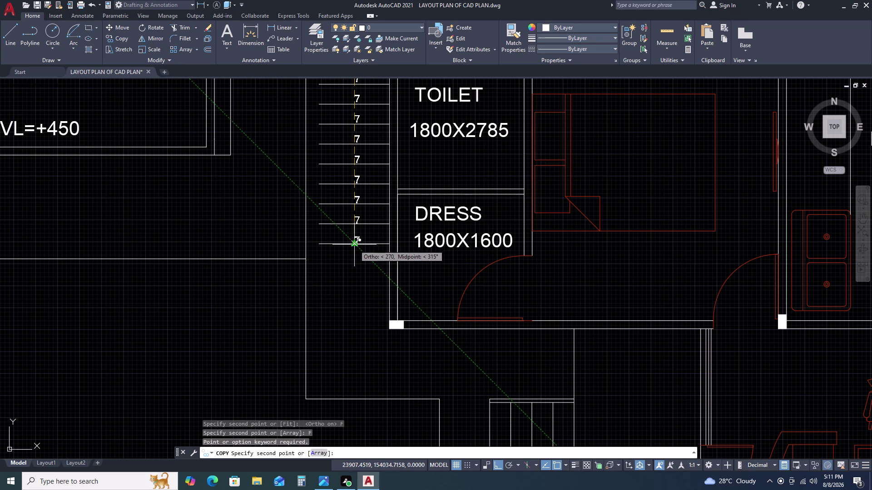
click(354, 245)
key(Escape)
scroll(down, 3)
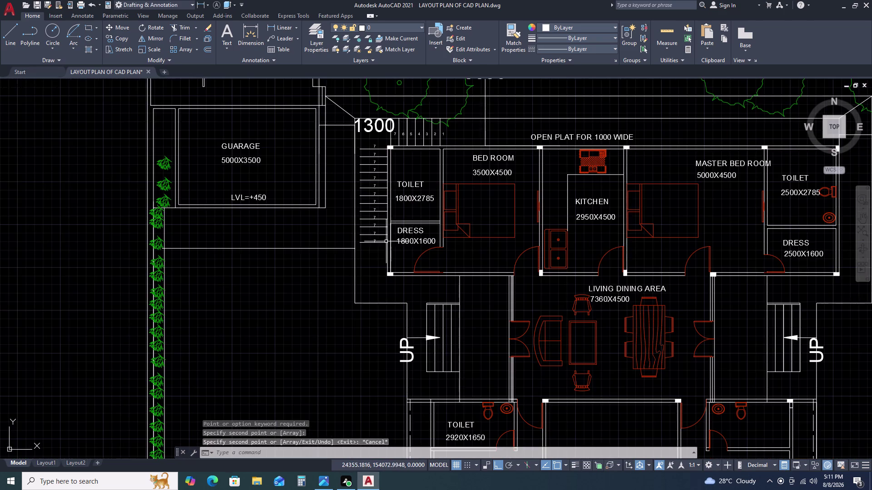
scroll(up, 3)
scroll(down, 3)
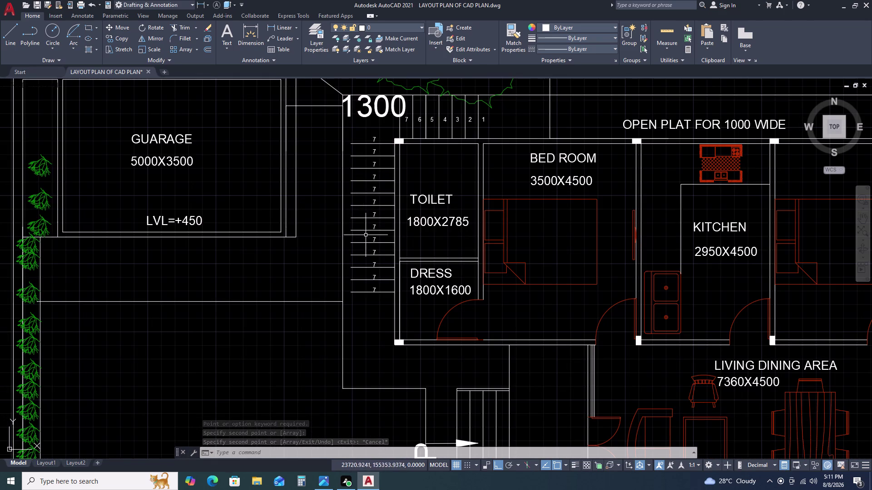
double_click(362, 132)
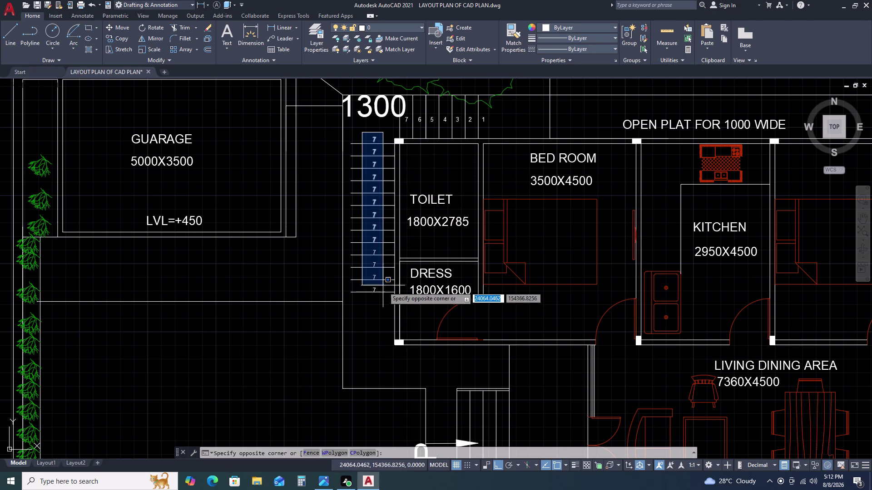
click(384, 297)
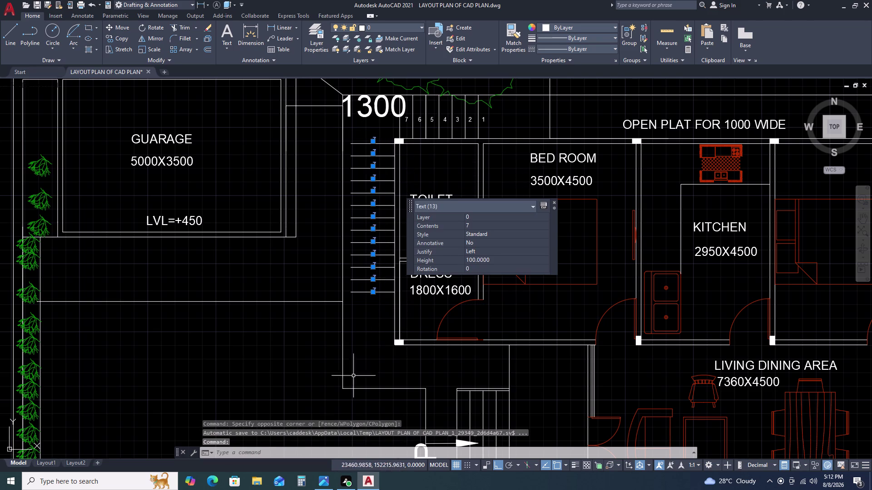
key(t)
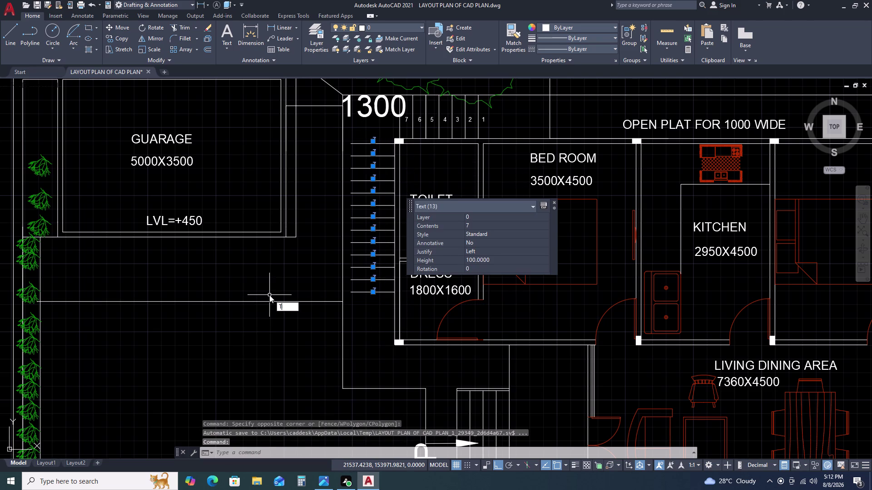
key(c)
key(space)
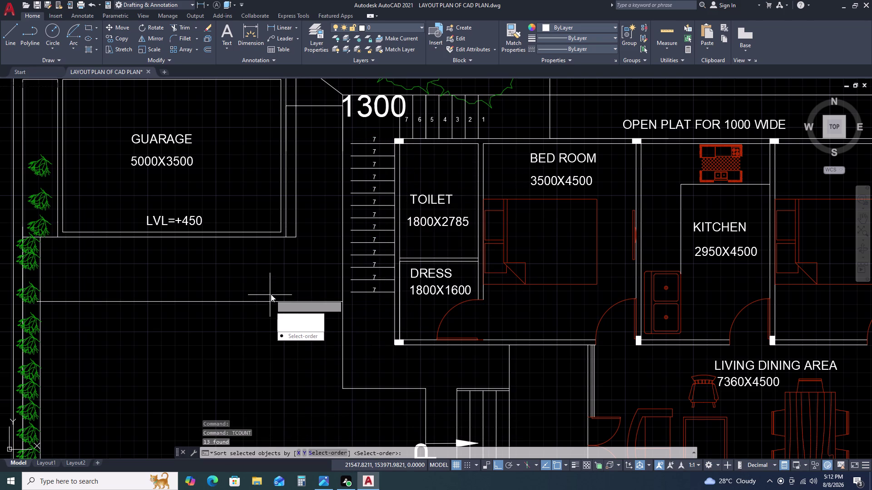
drag(303, 338, 270, 295)
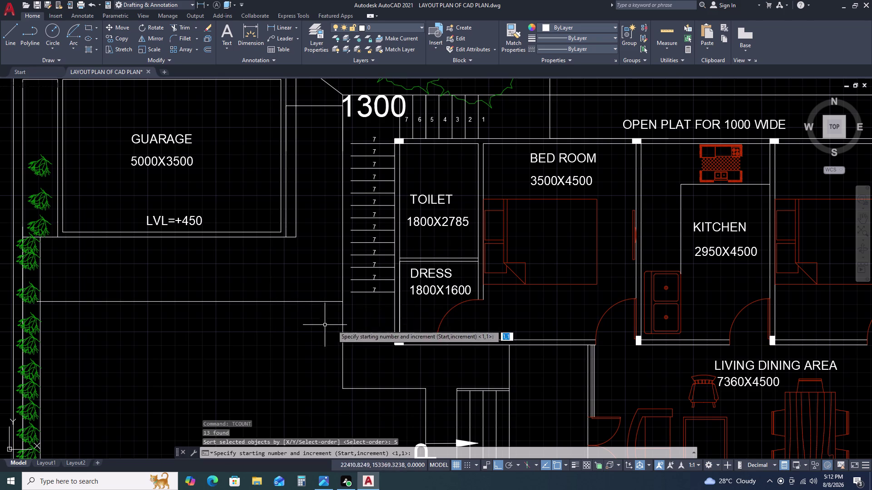
key(7)
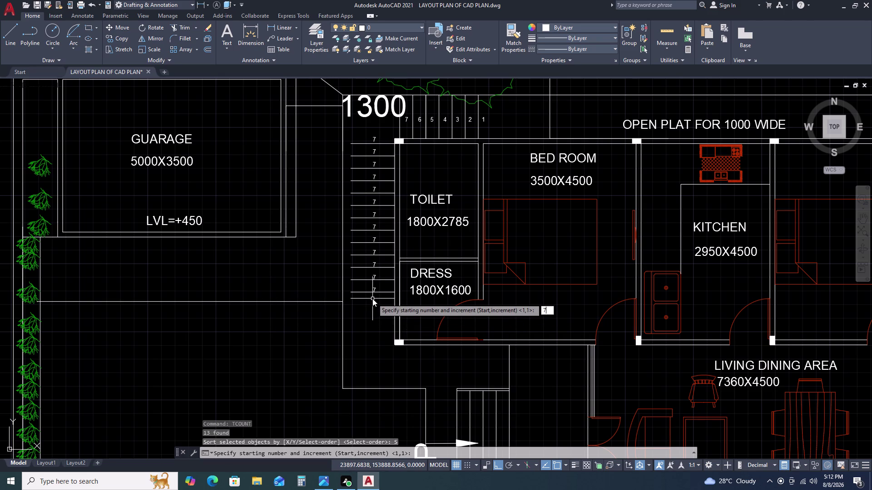
key(comma)
key(1)
key(space)
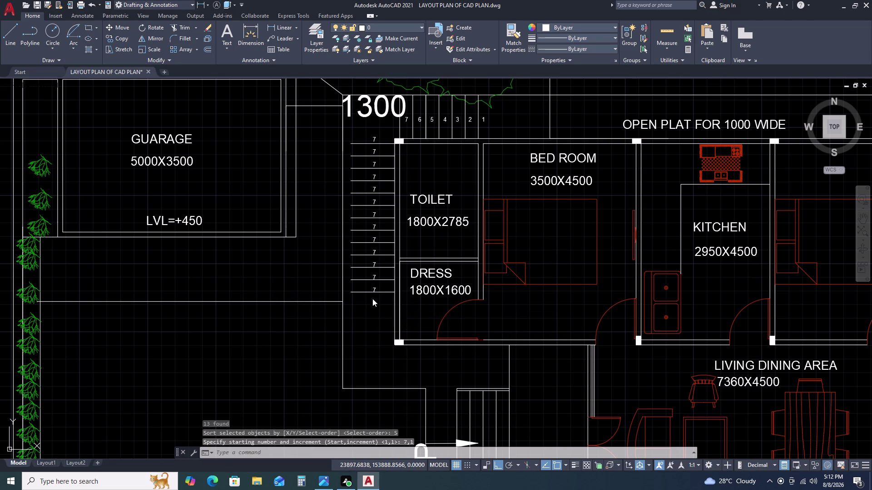
drag(396, 322, 373, 299)
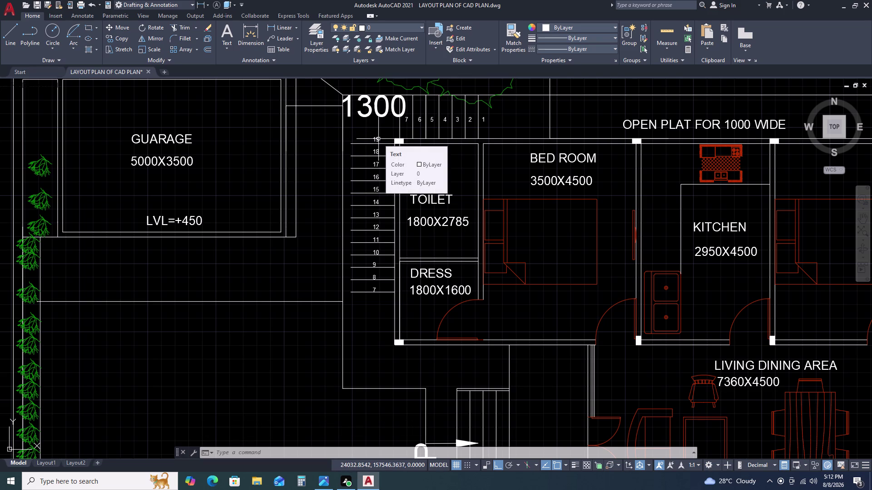
key(ctrl+z)
click(372, 138)
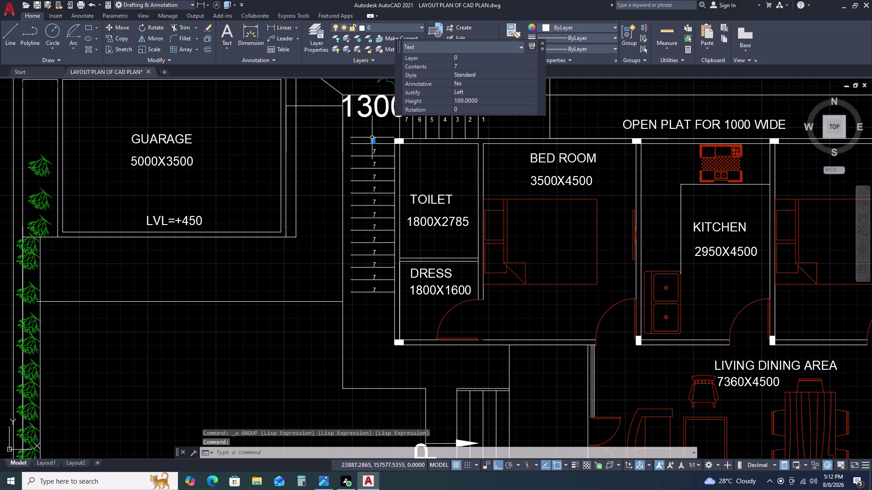
double_click(374, 138)
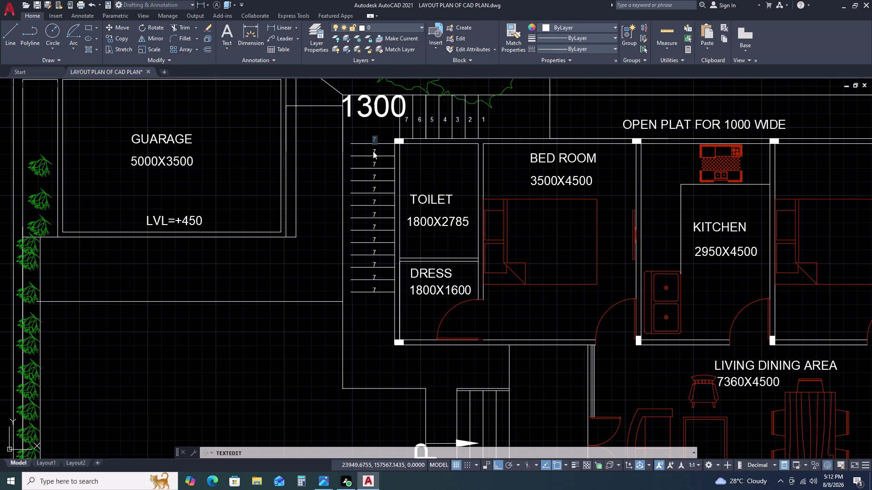
Renumber the first repeated stair labels to 8, 9 and 10.
key(Escape)
click(373, 149)
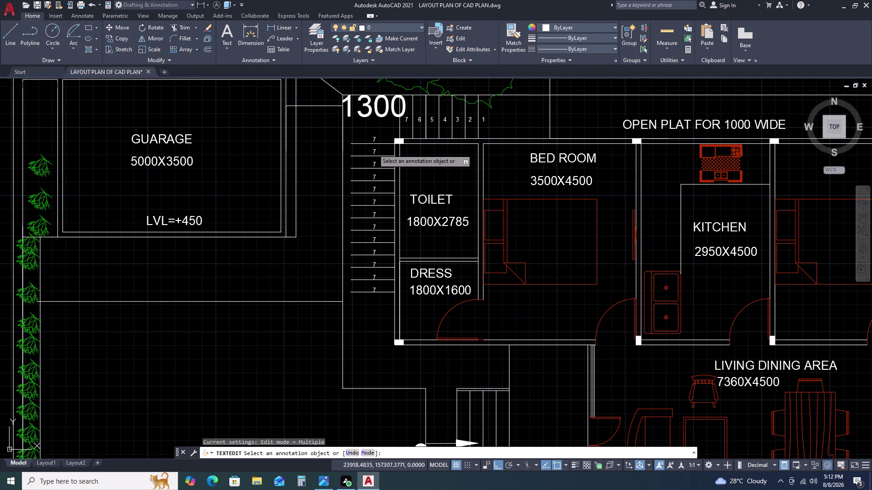
key(8)
key(space)
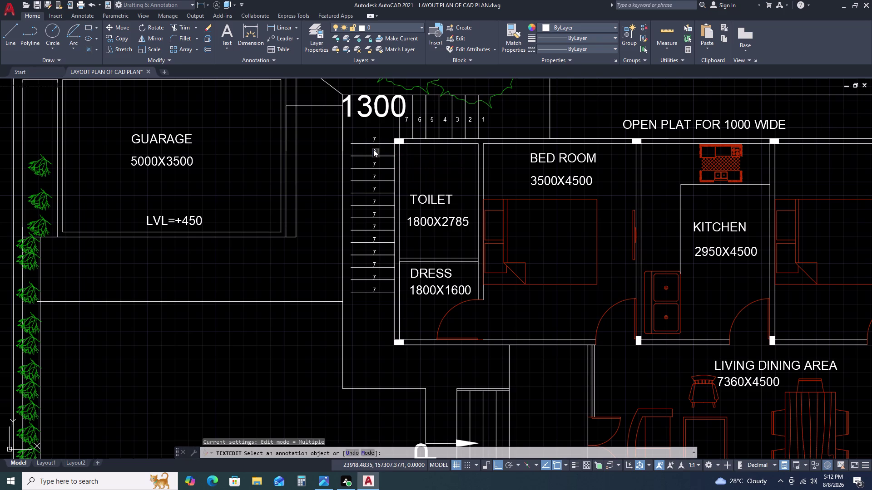
click(374, 160)
click(373, 165)
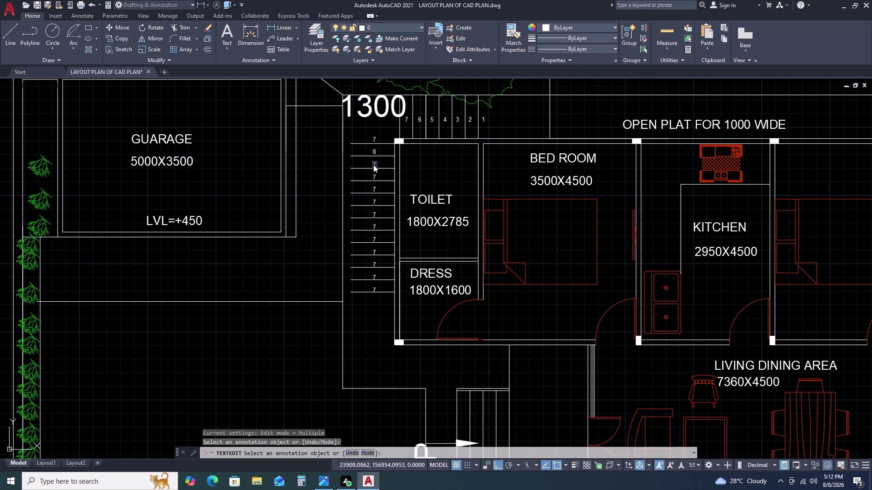
key(9)
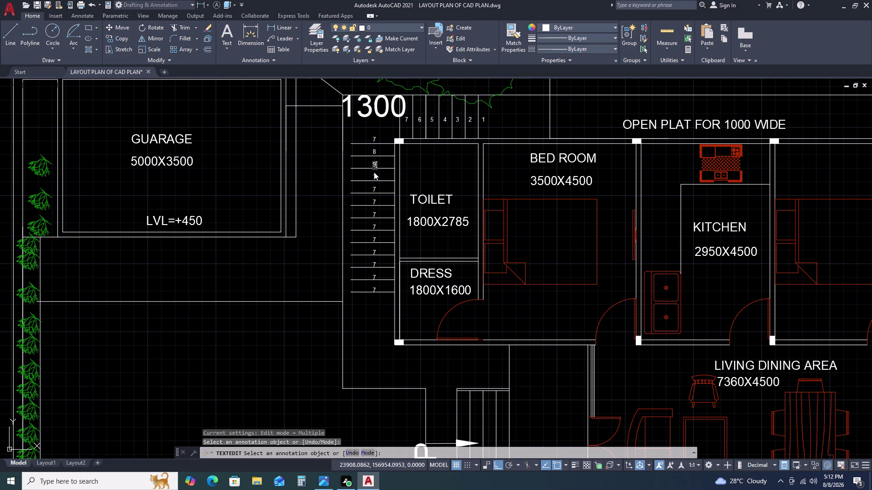
click(374, 172)
click(374, 175)
key(1)
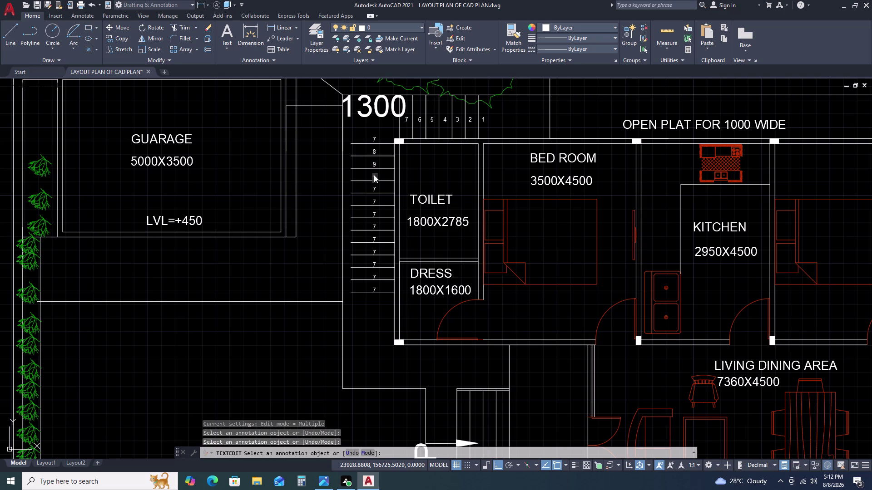
key(0)
click(375, 188)
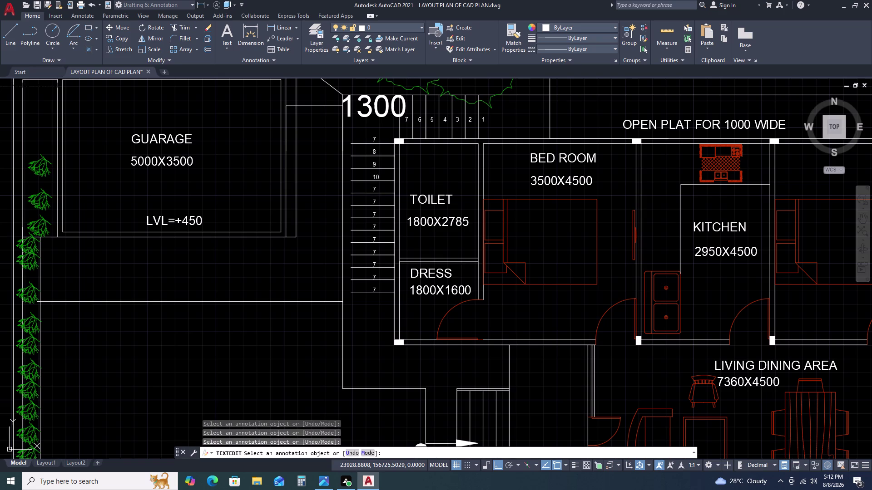
Renumber the next stair labels to 11, 12 and 13.
click(374, 188)
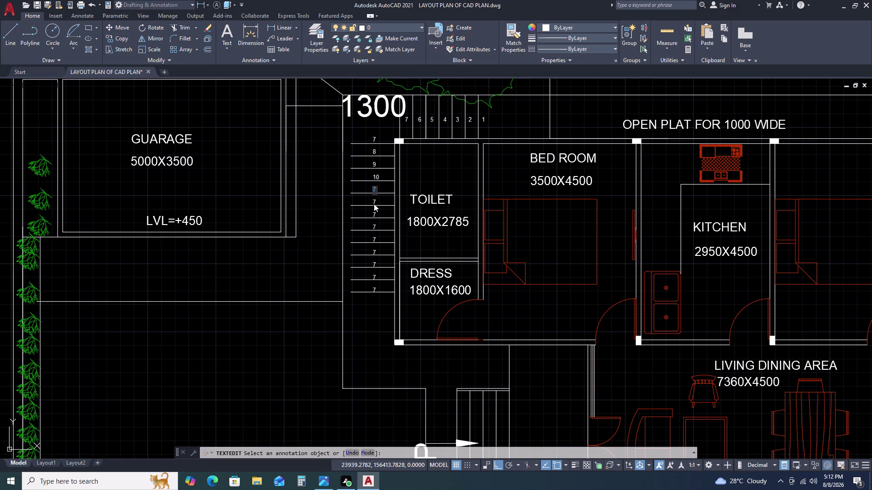
text(1)
text(1)
key(space)
scroll(up, 3)
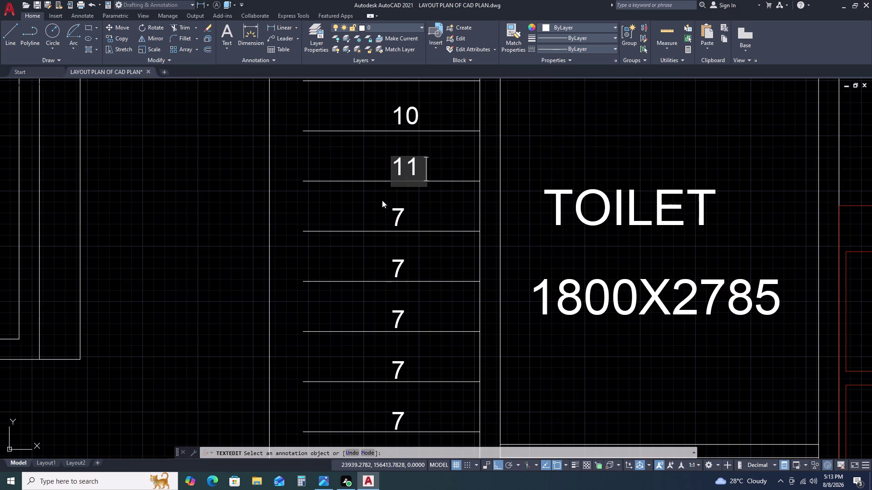
click(395, 220)
click(395, 221)
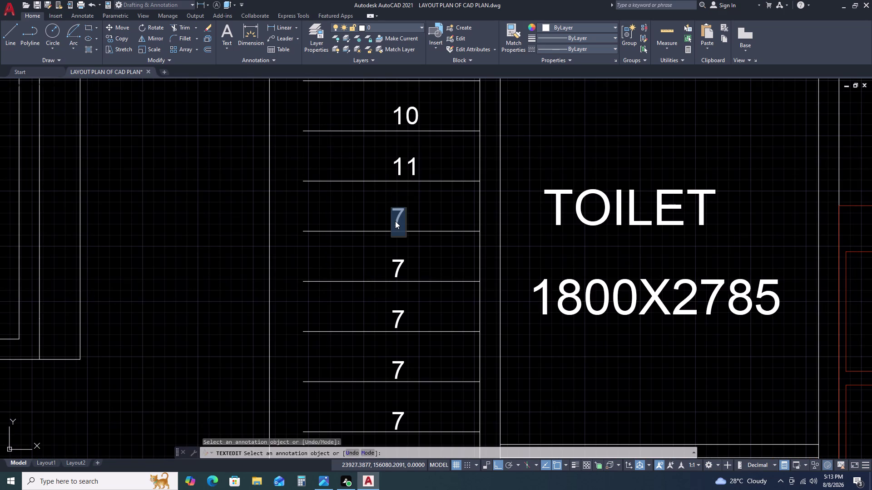
text(12)
key(space)
double_click(400, 268)
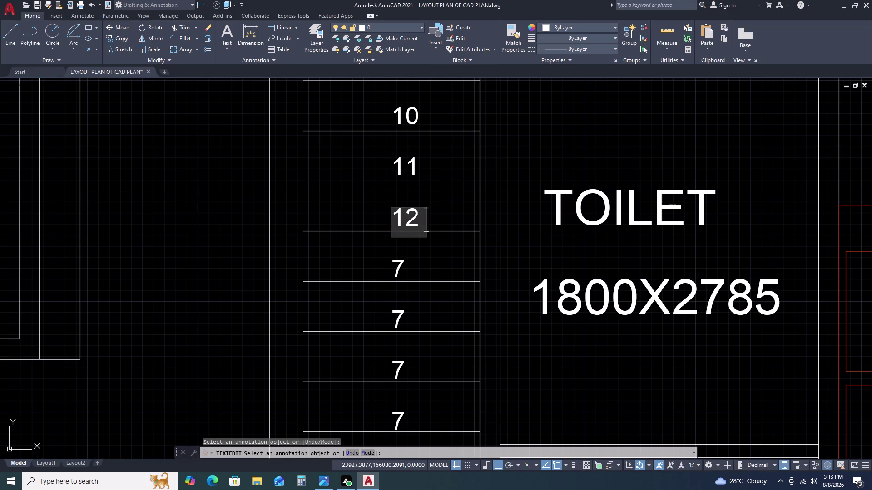
text(13)
key(space)
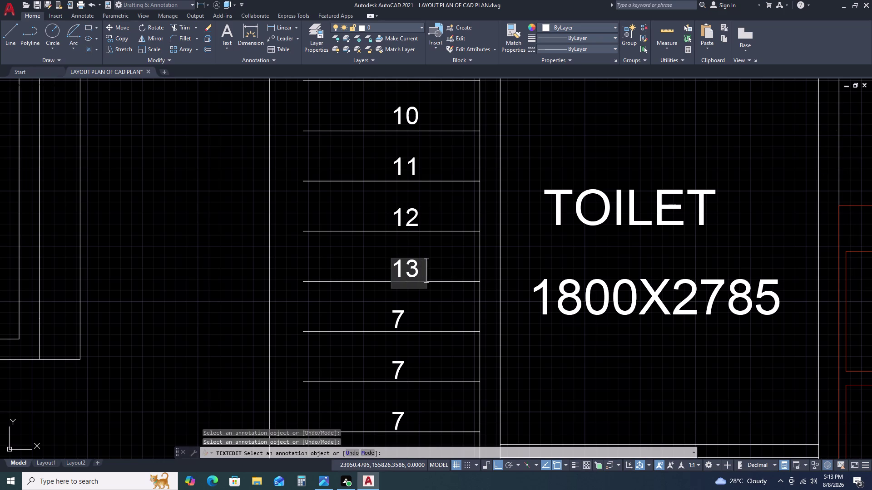
Renumber the following stair labels to 14 and 15.
click(397, 314)
click(398, 317)
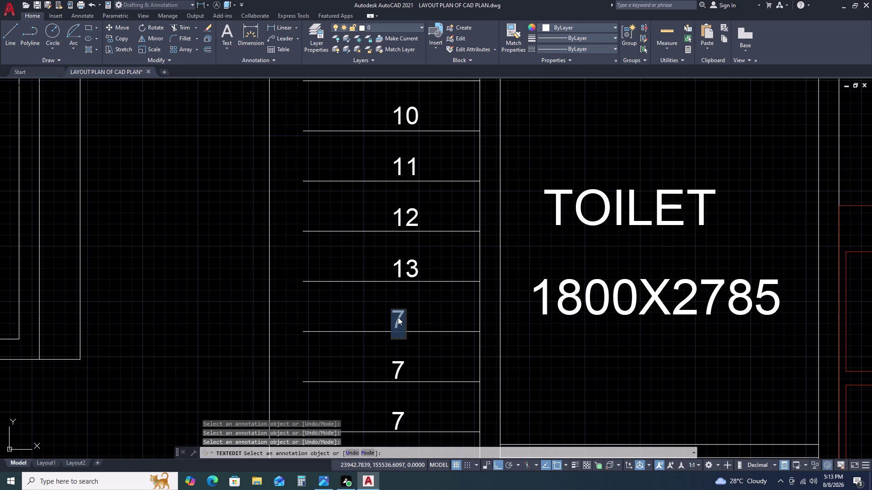
text(14)
scroll(down, 3)
middle_drag(424, 369, 405, 257)
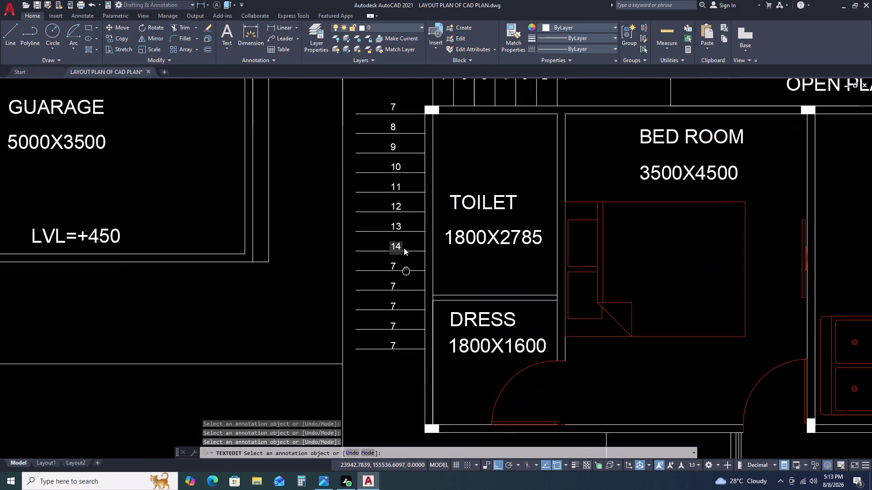
click(390, 248)
click(390, 248)
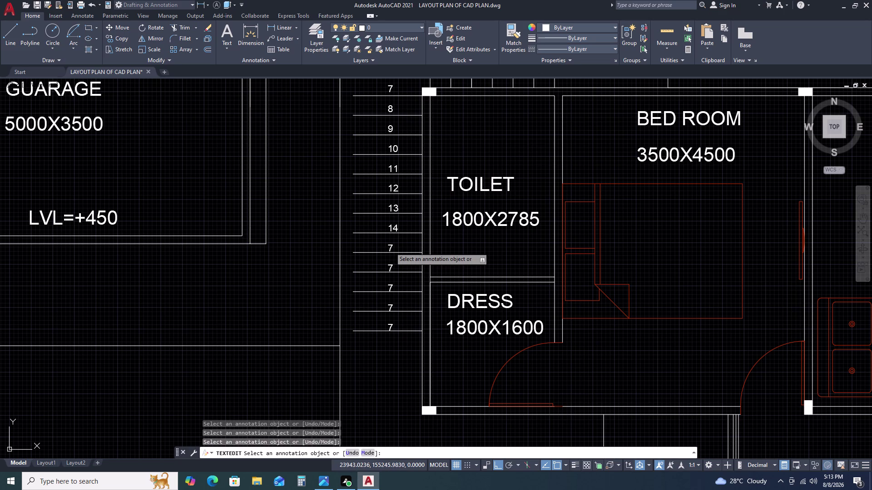
text(15)
key(space)
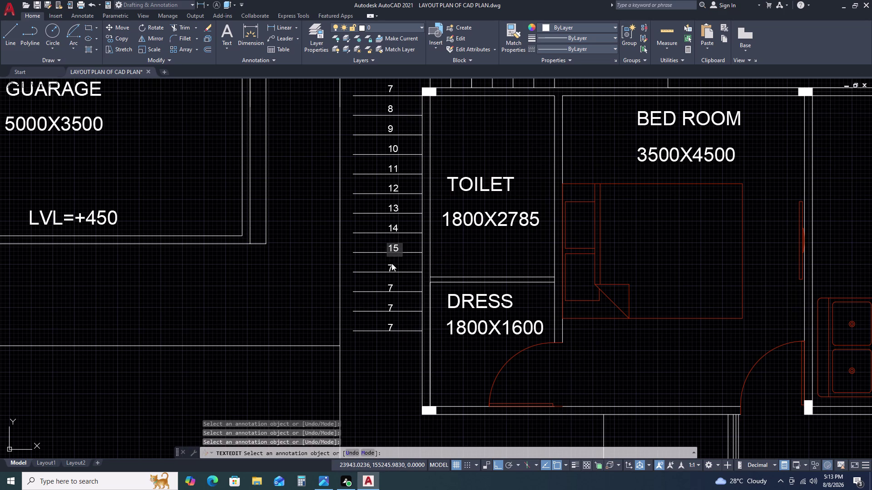
Correct the next stair label so it reads 16.
double_click(389, 266)
click(389, 266)
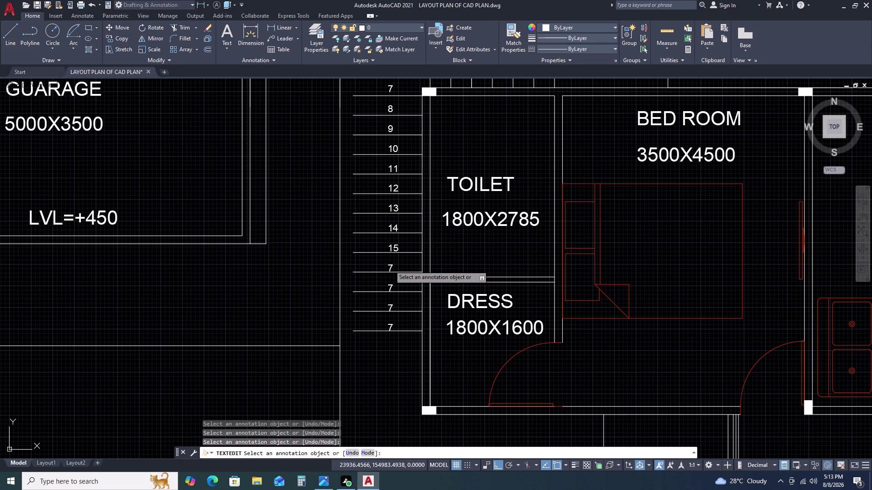
key(1)
key(5)
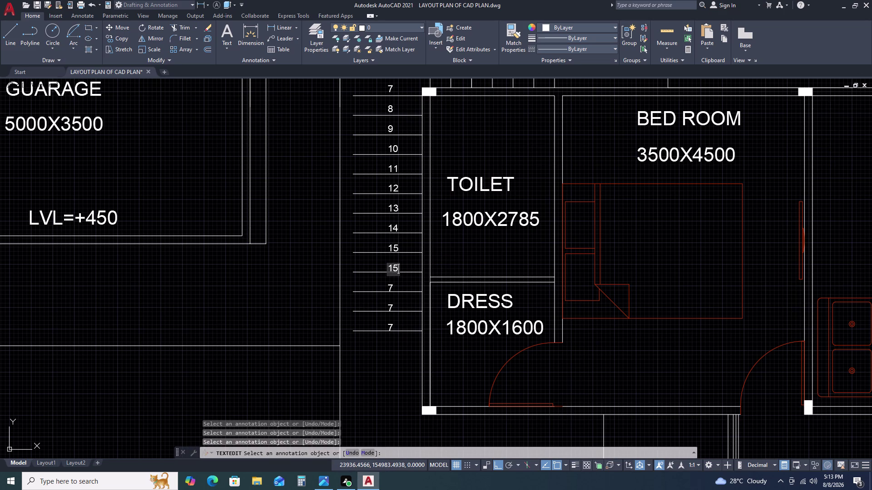
key(space)
key(BackSpace)
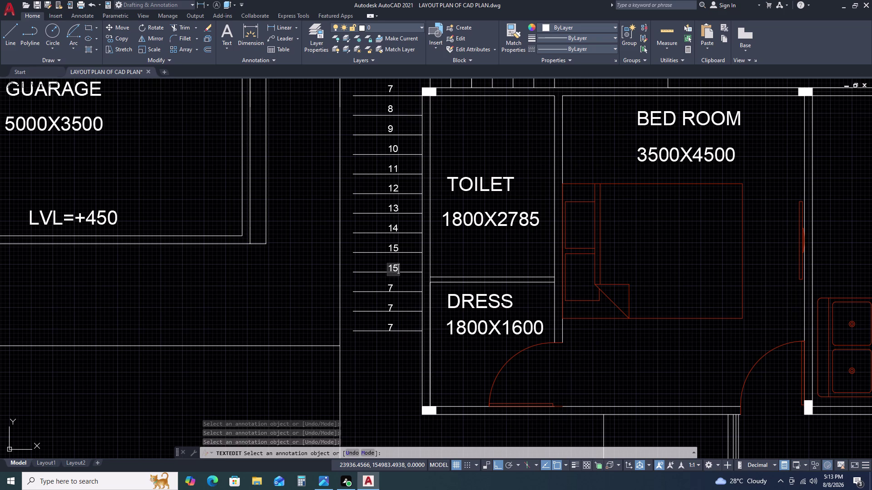
key(BackSpace)
key(6)
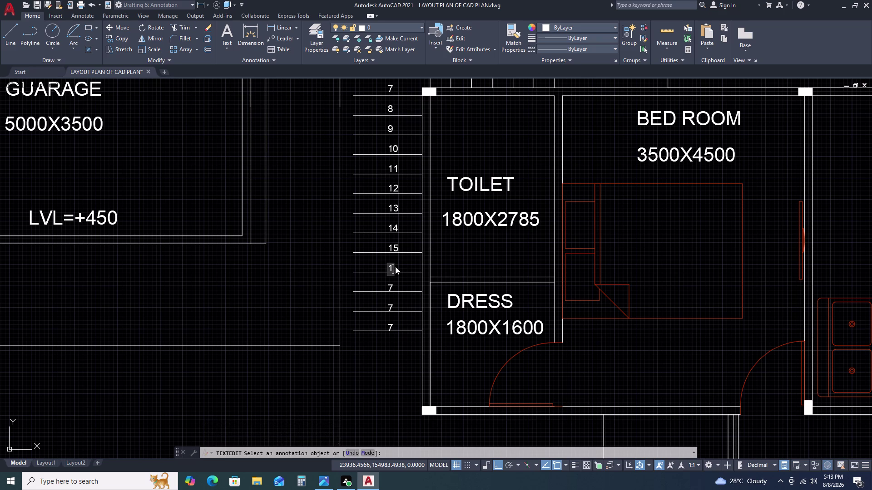
key(space)
Renumber the next two stair labels to 17 and 18.
double_click(389, 284)
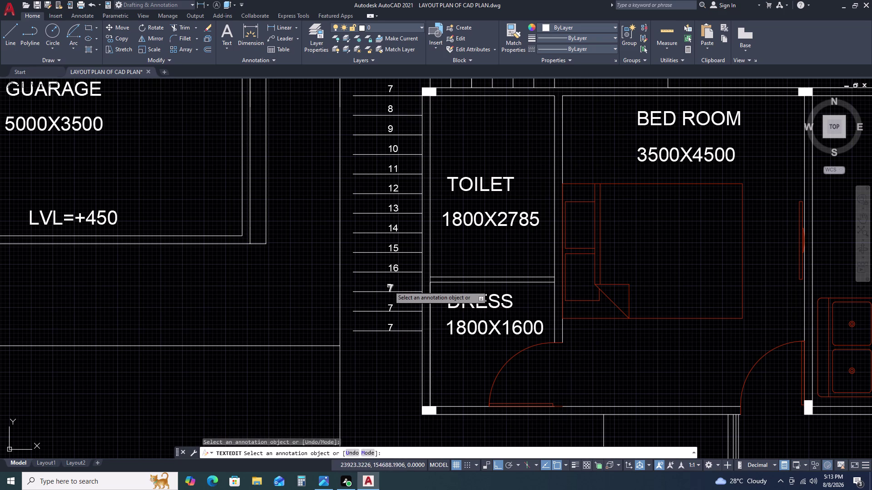
click(390, 288)
text(1)
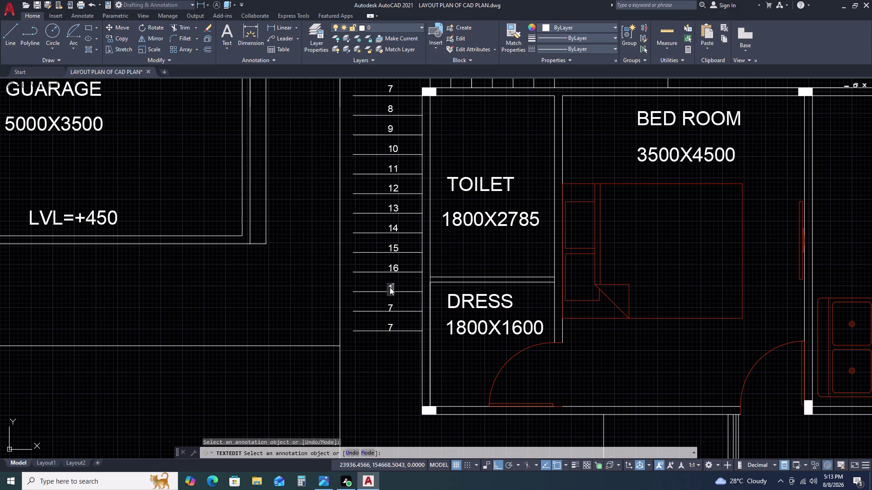
text(7)
key(space)
click(392, 305)
click(393, 306)
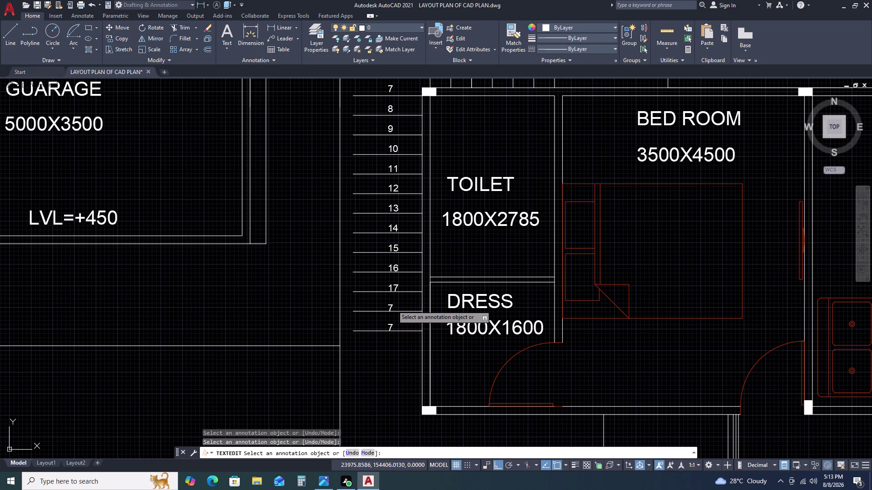
key(1)
key(8)
key(space)
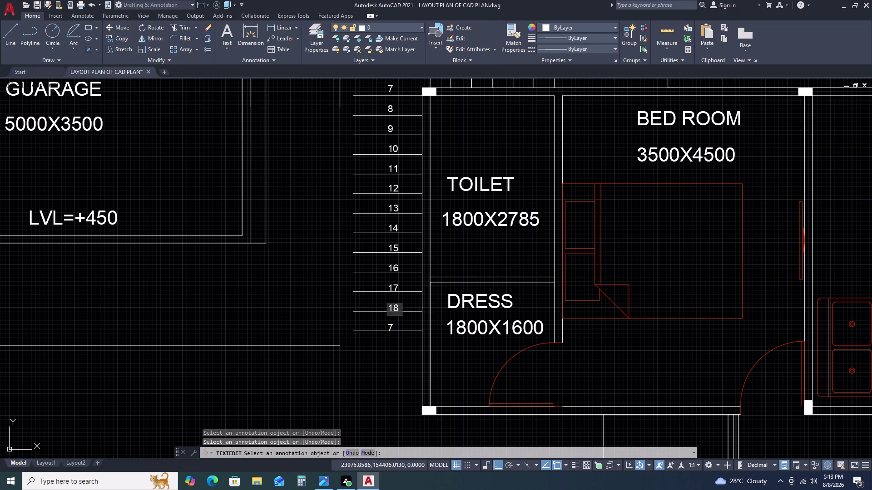
Set the last stair label to 19.
click(391, 325)
double_click(391, 325)
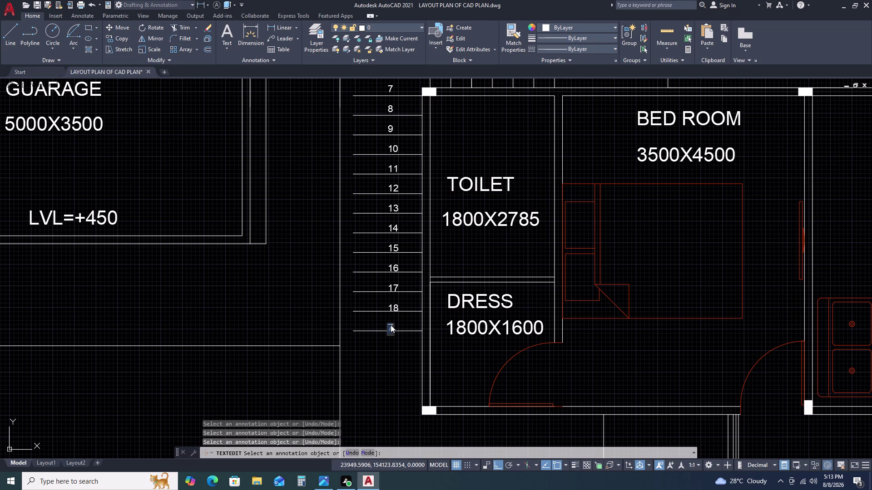
key(1)
key(9)
key(space)
key(Escape)
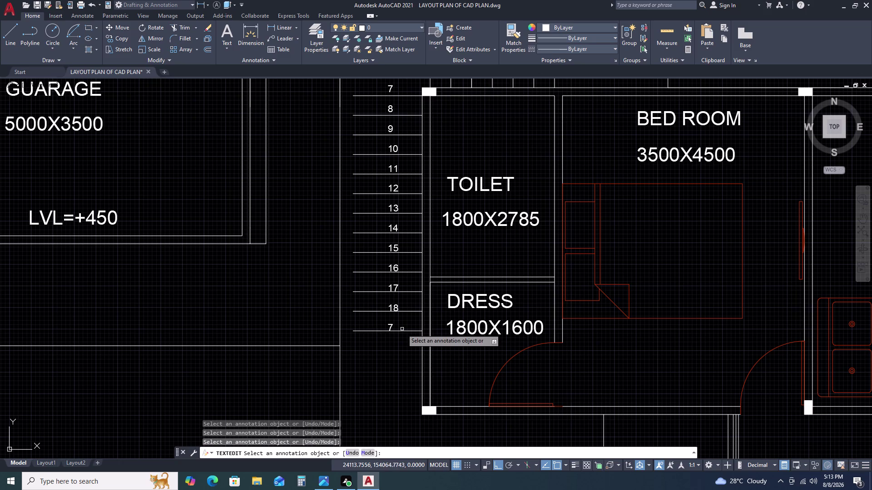
click(392, 327)
key(1)
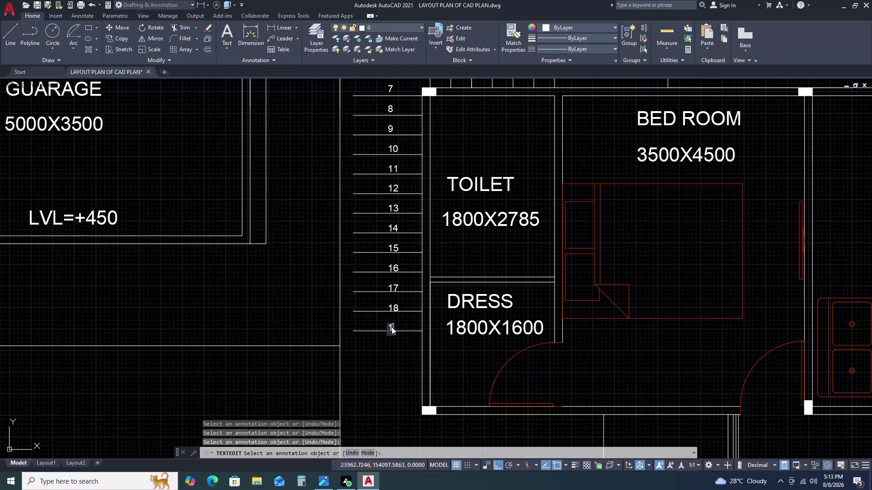
key(9)
key(Return)
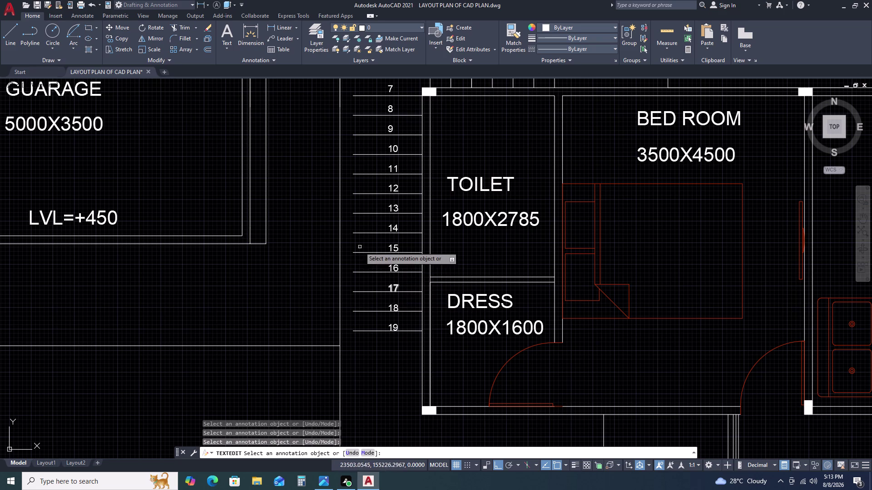
scroll(down, 3)
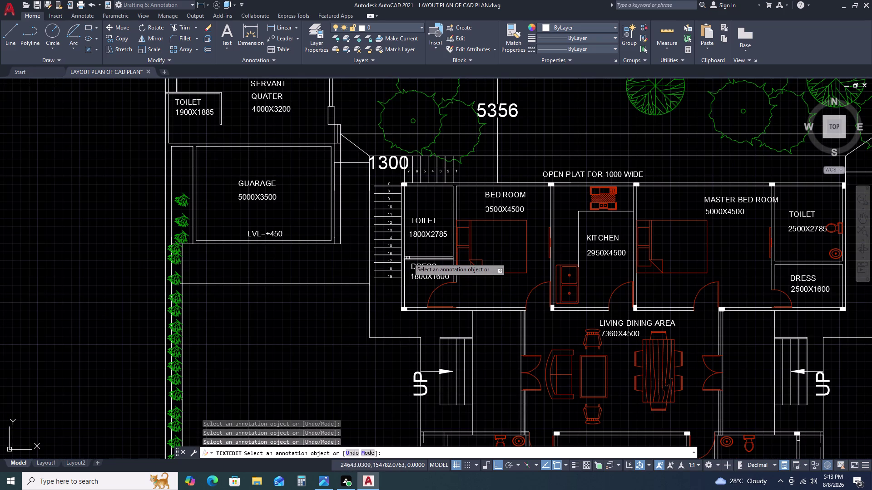
Draw a guide line from beside step 7 down to level with step 19.
key(Return)
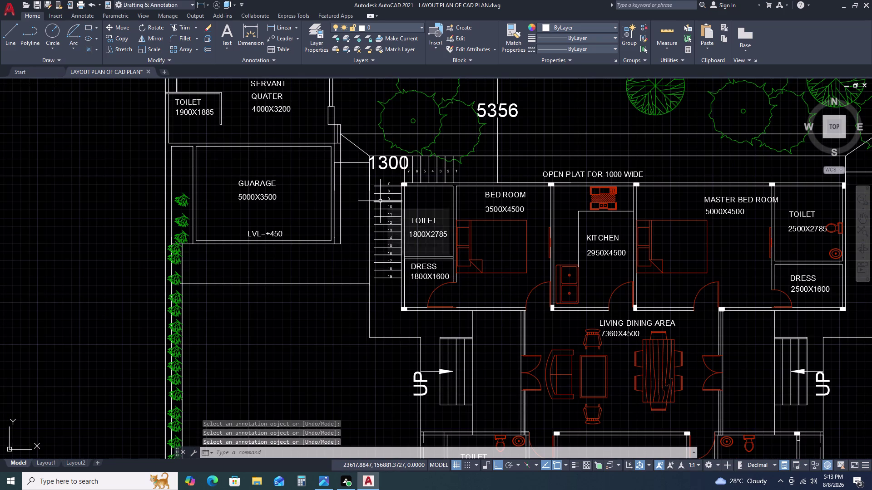
text(L)
key(space)
scroll(up, 3)
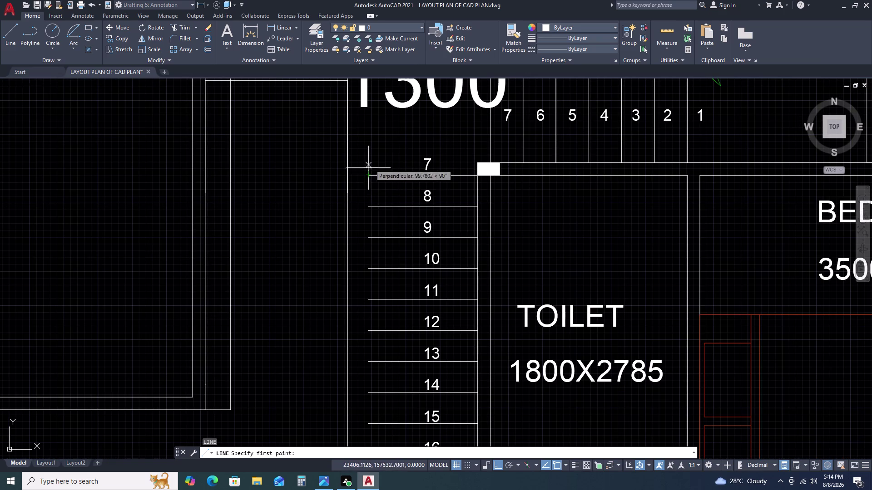
click(367, 176)
scroll(down, 3)
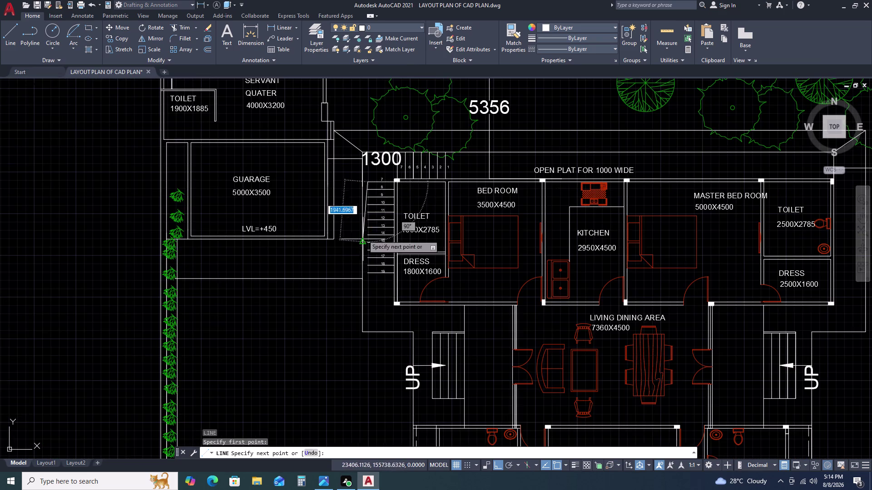
scroll(up, 3)
click(354, 302)
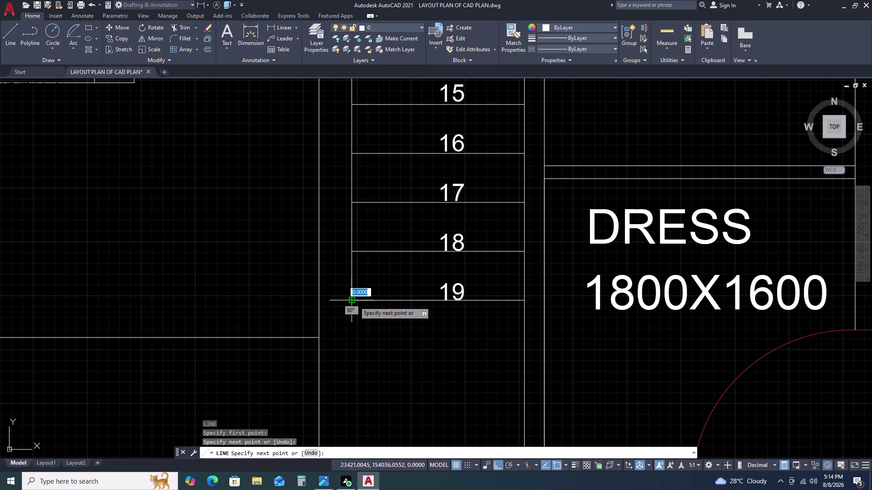
key(Escape)
scroll(down, 3)
Move the step numbers 7 to 19 down into their stair treads.
click(378, 141)
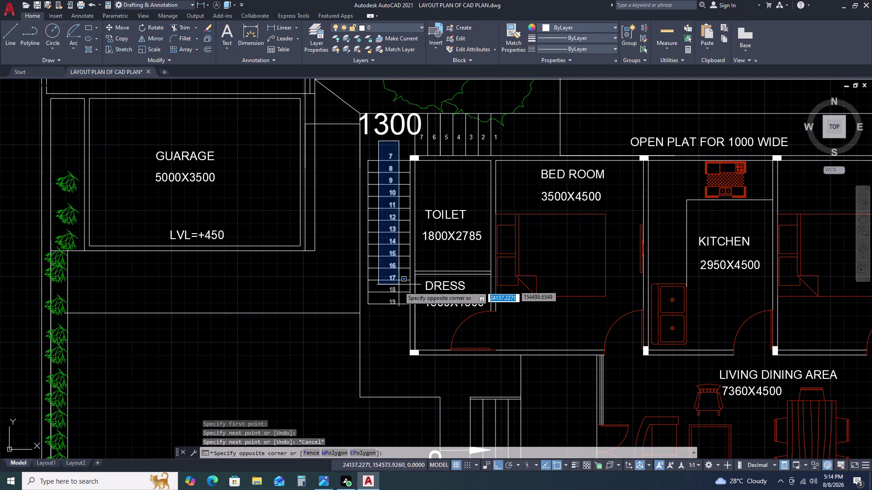
click(400, 318)
text(M)
key(space)
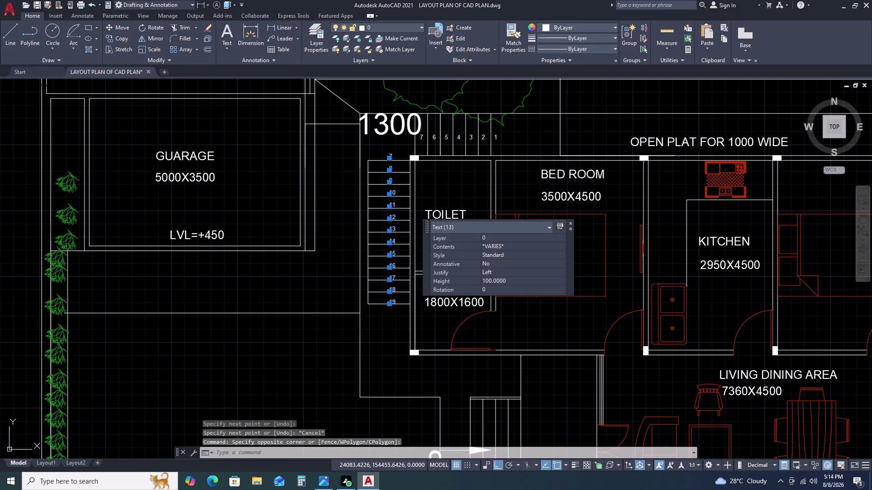
scroll(up, 3)
click(395, 186)
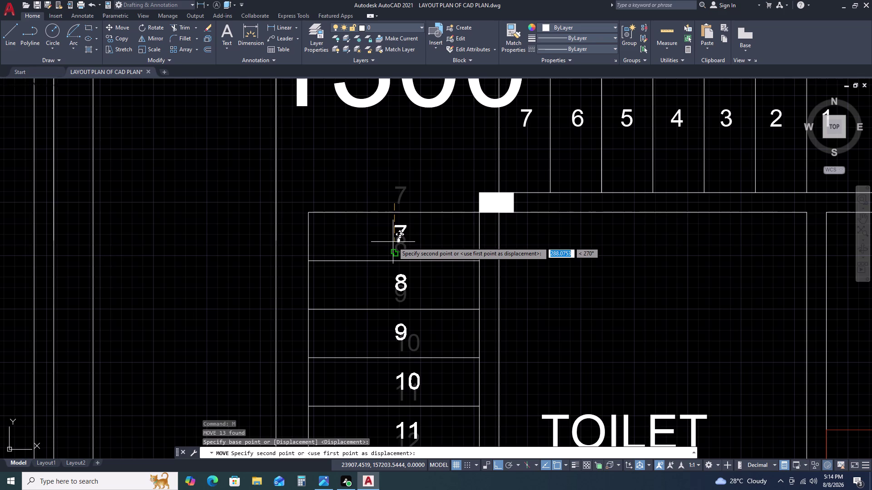
click(393, 242)
scroll(down, 3)
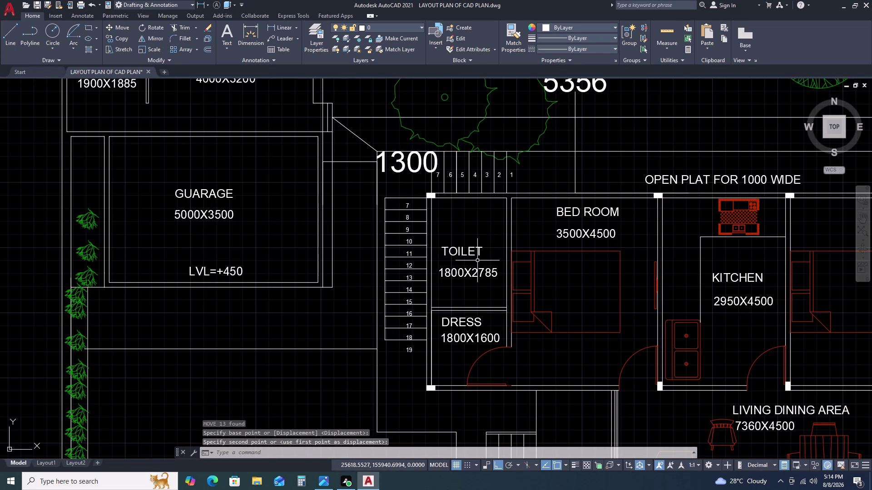
Pan to review the stair and select the 1300 dimension.
middle_drag(477, 259, 467, 228)
middle_click(467, 227)
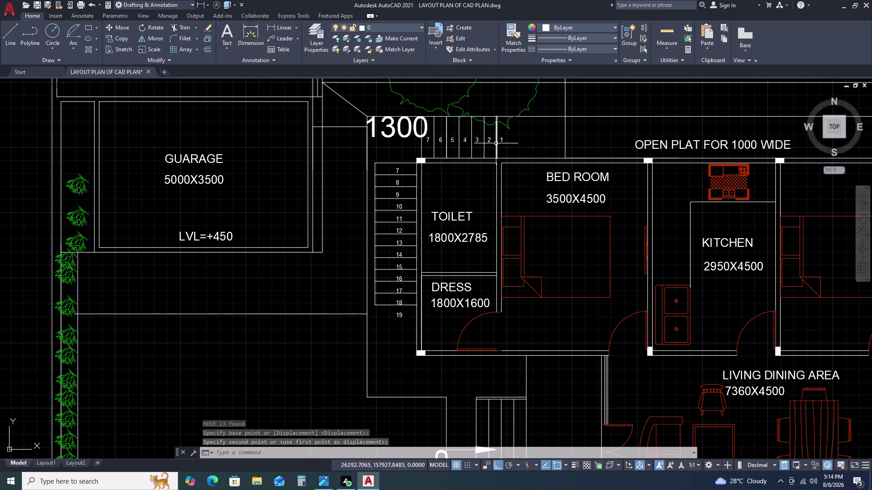
scroll(up, 3)
click(415, 136)
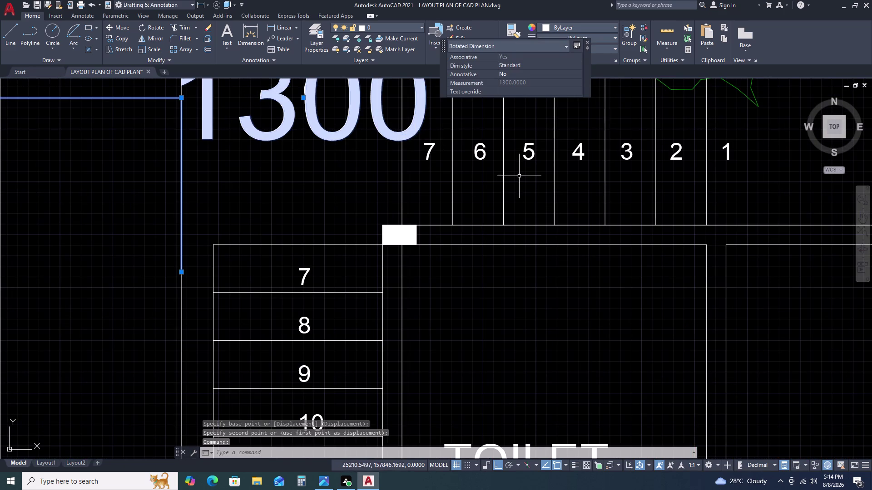
Erase the duplicate step number 7 and its stray line from the top flight.
key(Escape)
click(387, 108)
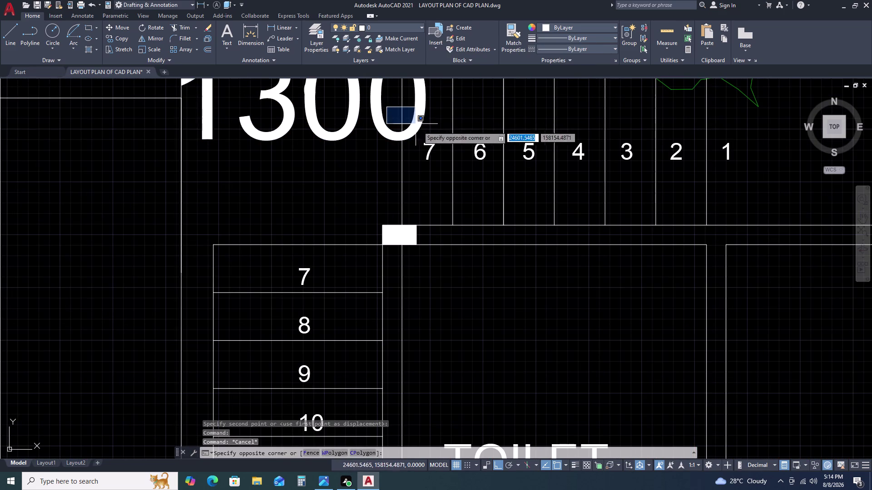
click(740, 186)
scroll(down, 3)
middle_click(588, 194)
middle_drag(589, 195, 551, 164)
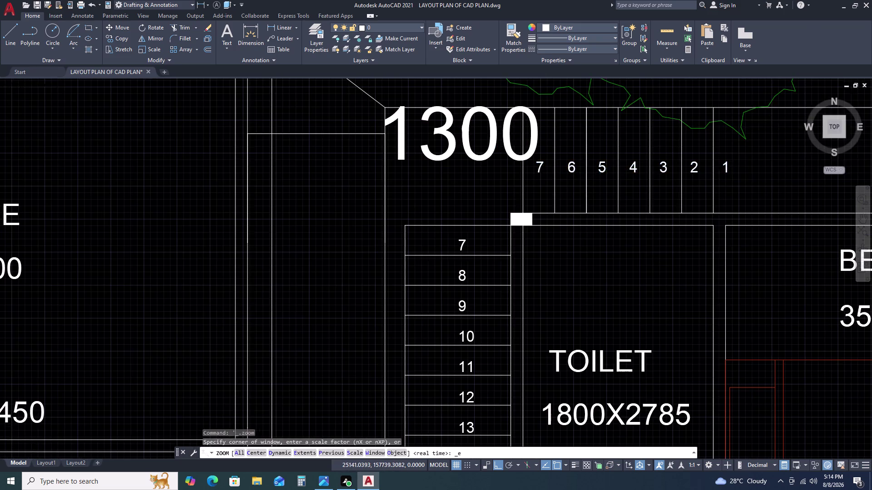
middle_drag(552, 165, 515, 117)
middle_drag(511, 113, 506, 108)
middle_drag(399, 247, 448, 145)
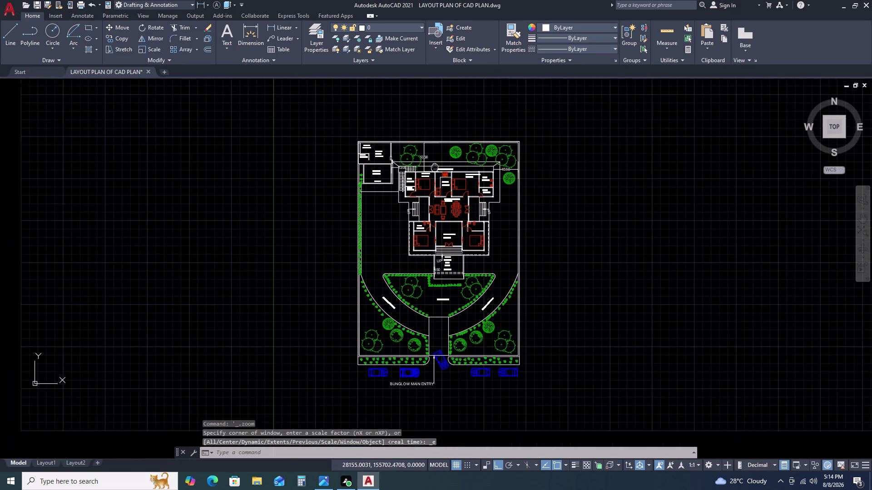
scroll(up, 3)
scroll(up, 3)
key(Escape)
scroll(up, 3)
click(417, 97)
click(389, 126)
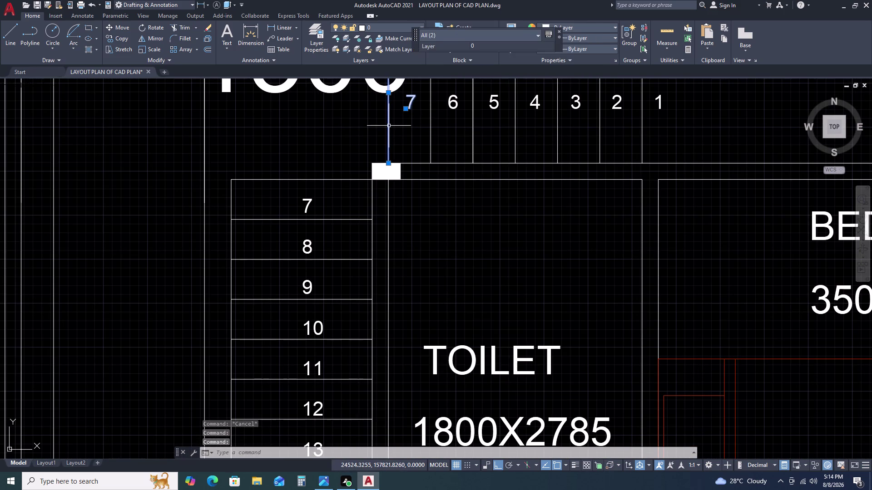
key(Delete)
Select step numbers 1–6 and 7–19 on both stair runs.
scroll(down, 3)
click(407, 96)
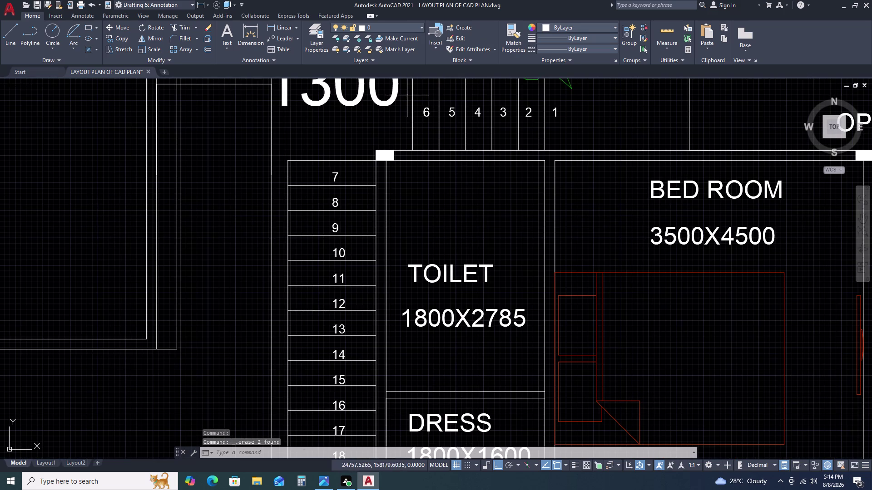
drag(575, 132, 582, 135)
scroll(down, 3)
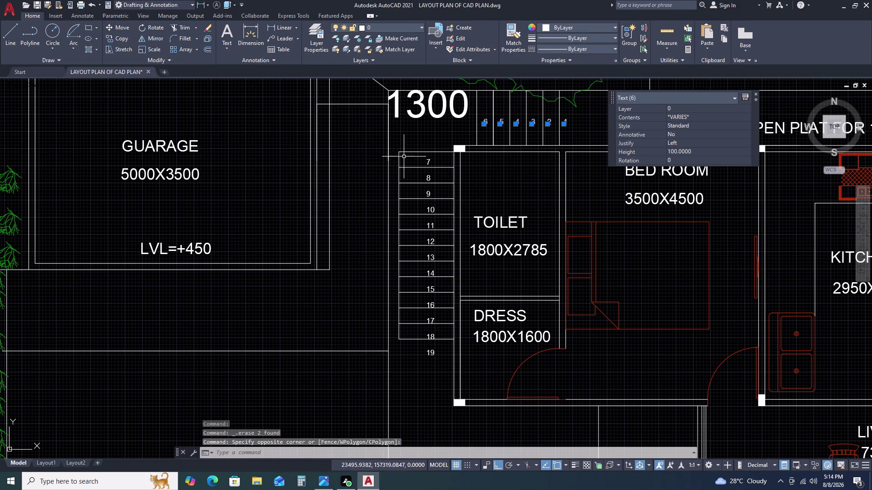
click(413, 141)
click(444, 380)
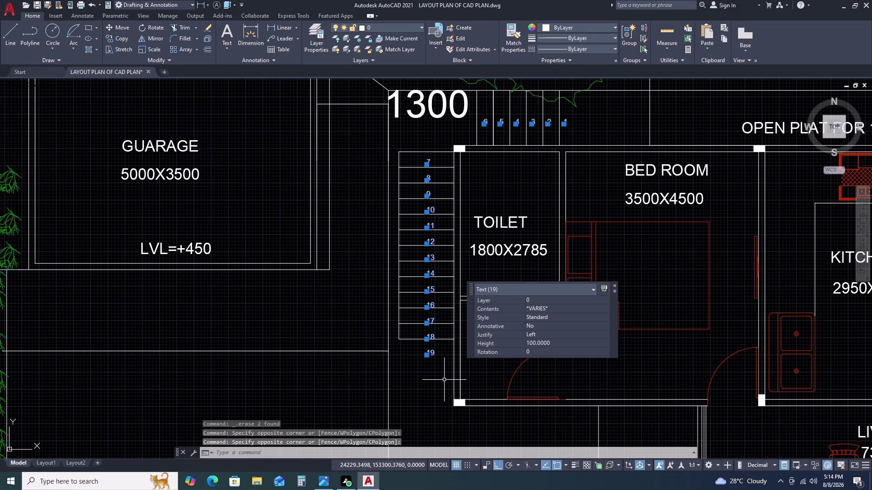
Enclose the selected step numbers with TCIRCLE: default offset, circles, variable size.
key(t)
key(c)
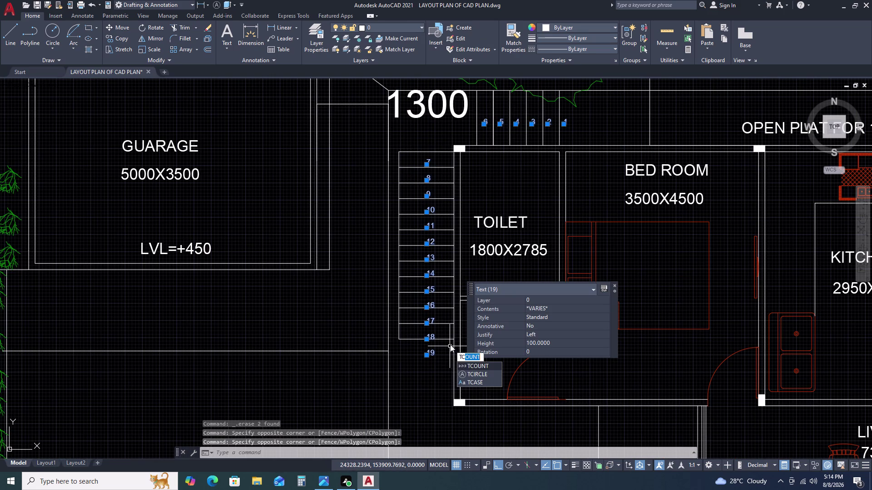
click(473, 376)
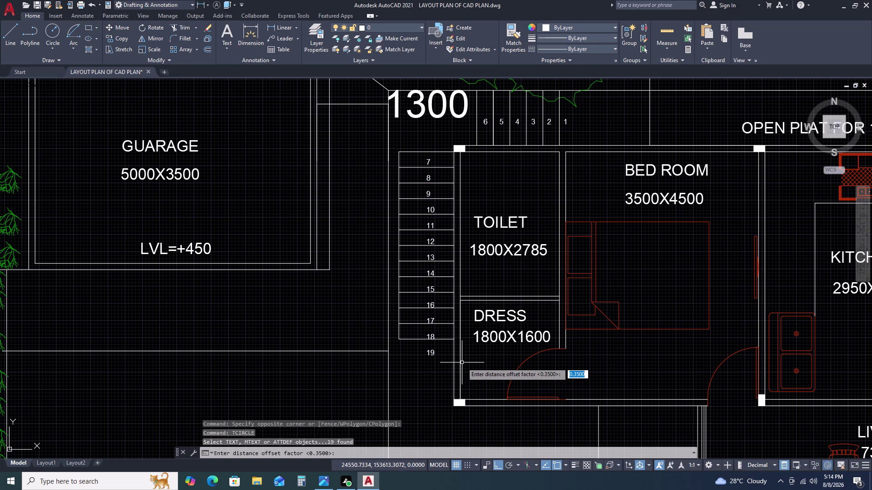
key(space)
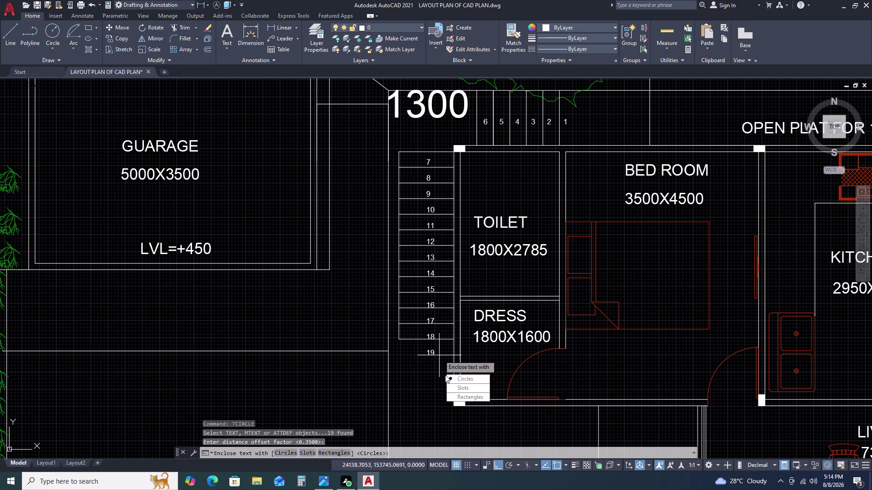
drag(453, 377, 439, 355)
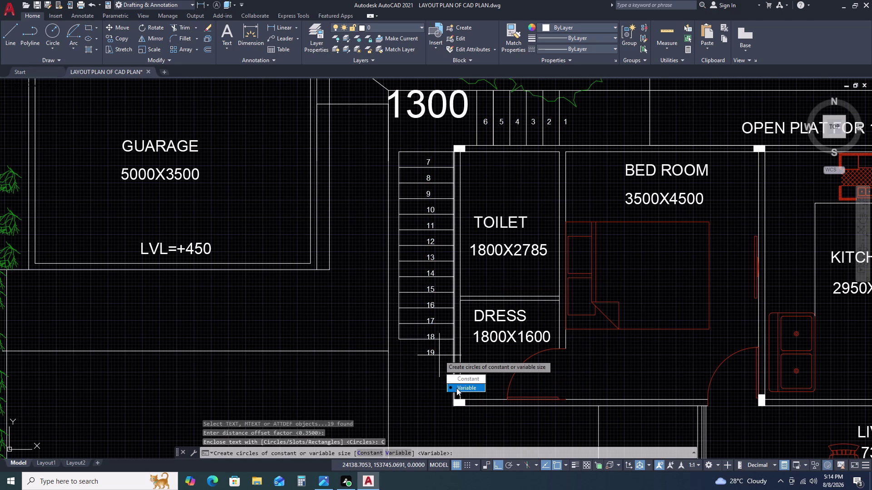
drag(457, 389, 440, 355)
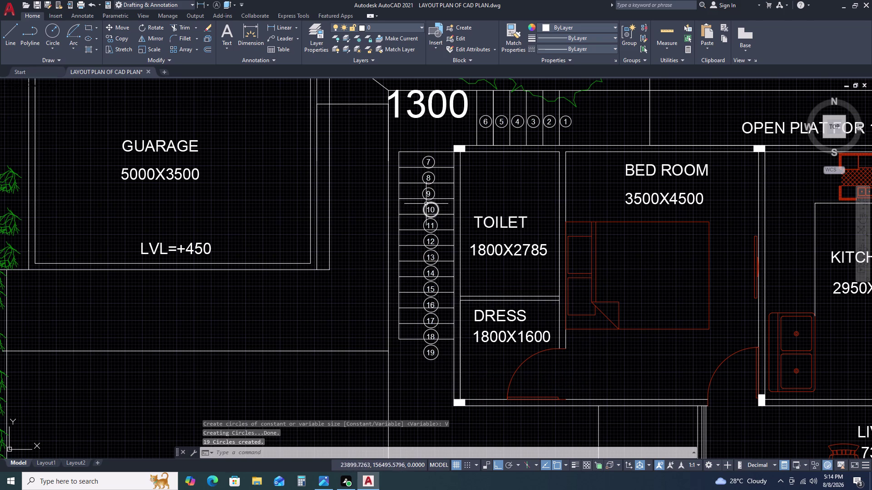
Move the circled numbers 7–19 to the centre of their treads.
click(410, 139)
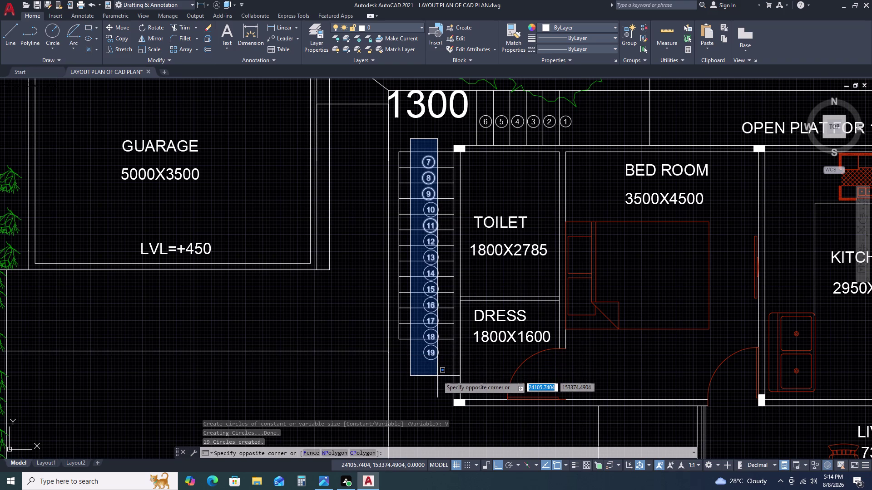
double_click(444, 375)
text(M)
key(space)
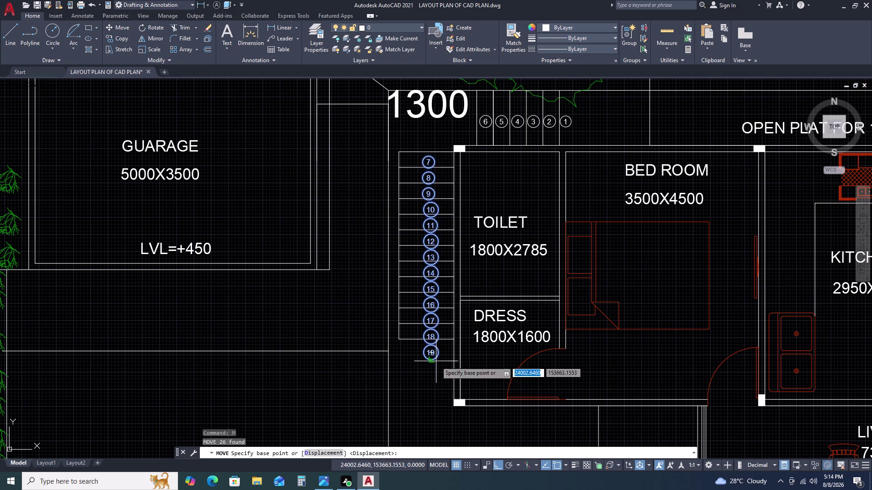
click(429, 157)
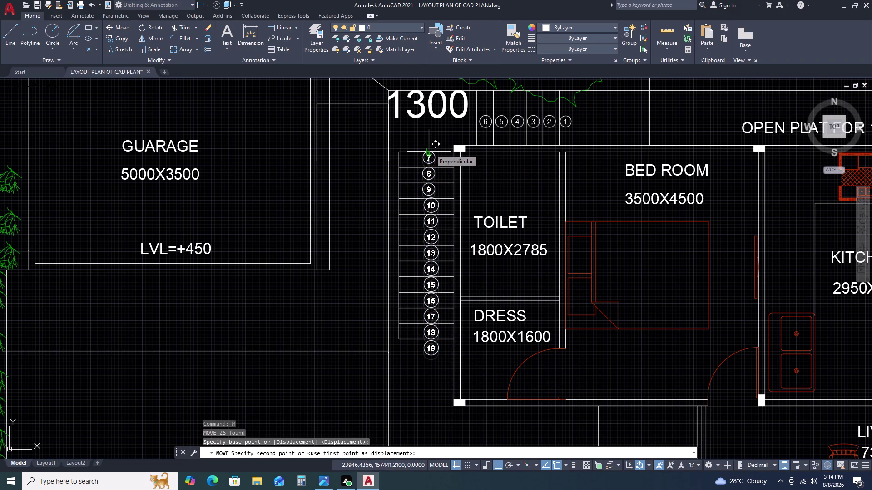
click(430, 150)
scroll(down, 3)
middle_drag(543, 206, 461, 217)
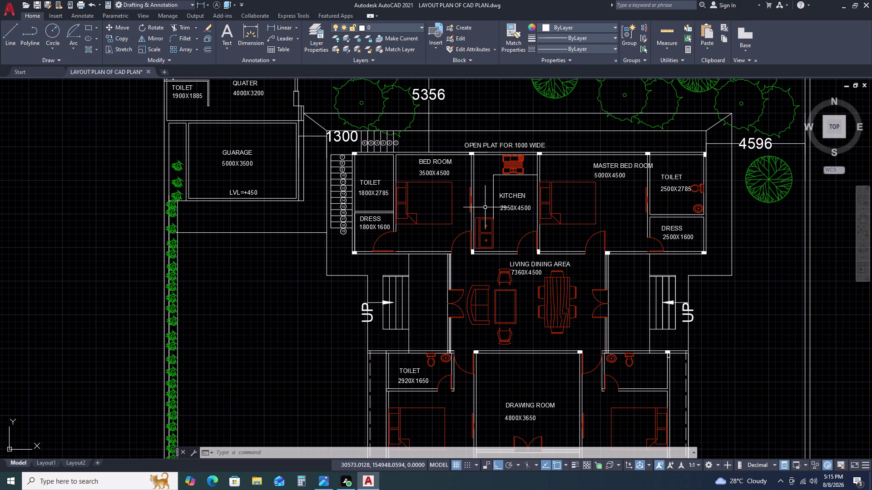
Start a line near the top flight, cancel it, and pan back there.
scroll(up, 3)
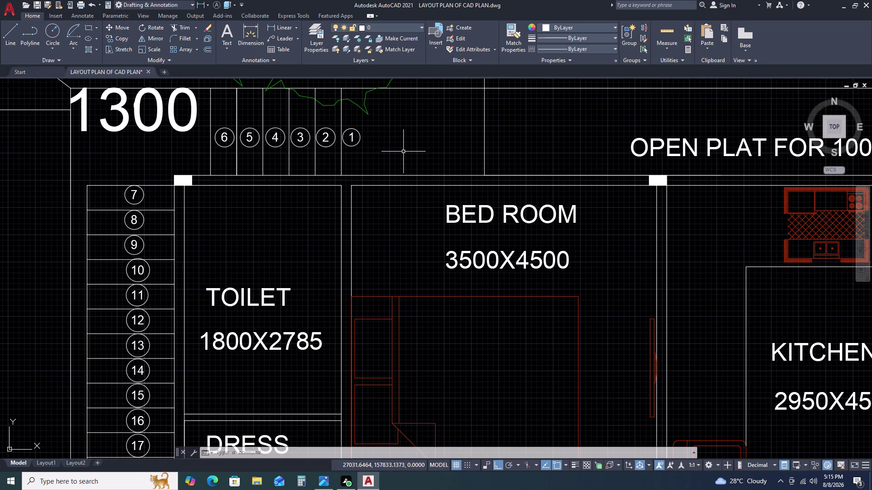
text(L)
key(space)
drag(404, 174, 404, 166)
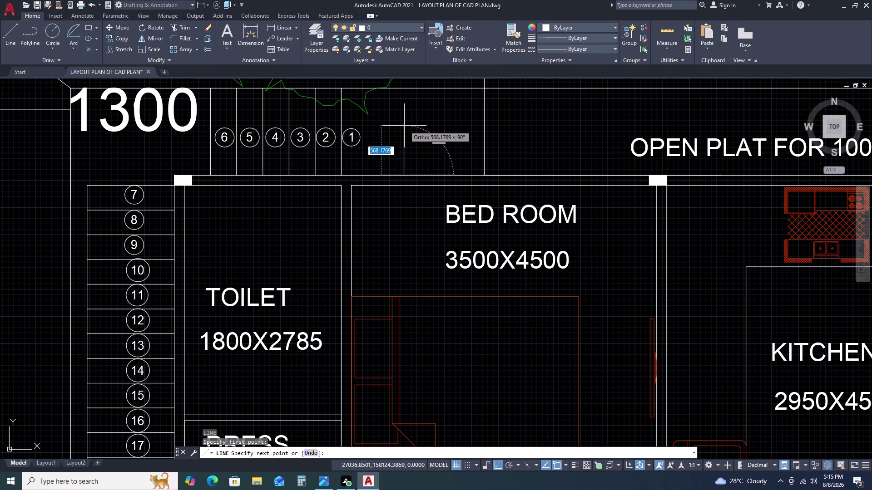
key(Escape)
scroll(down, 3)
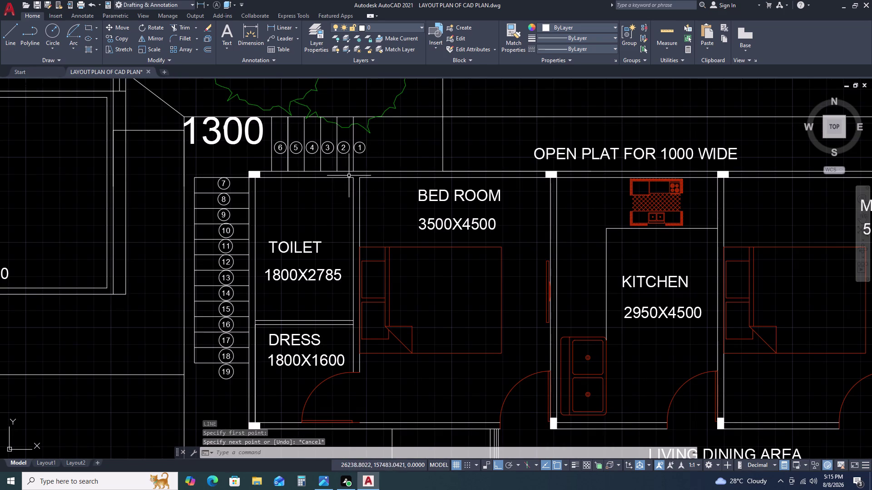
middle_drag(347, 168, 433, 192)
middle_drag(443, 191, 463, 192)
scroll(down, 3)
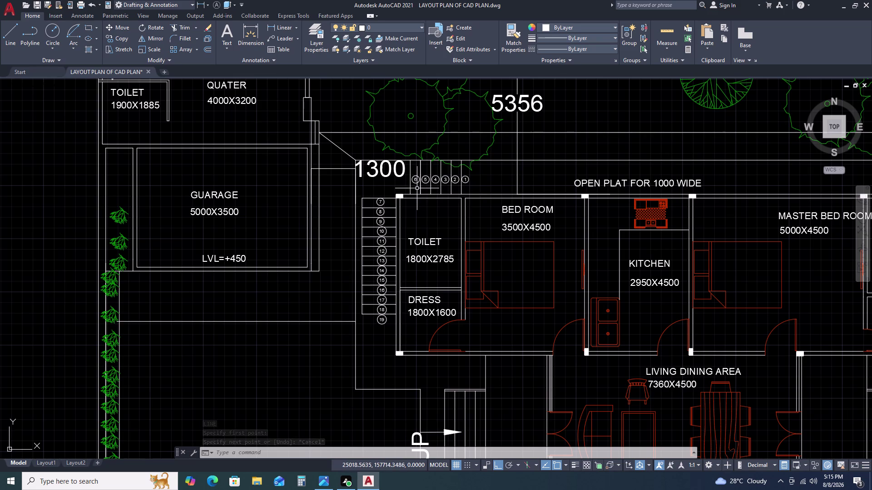
scroll(up, 3)
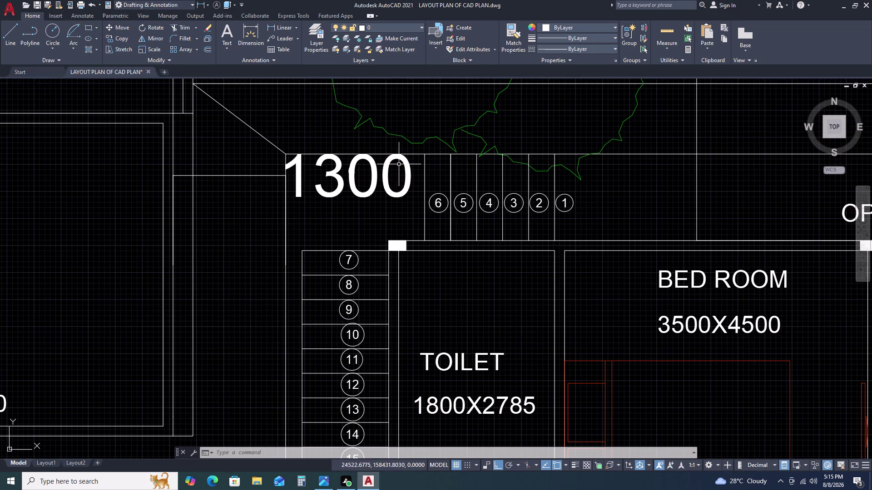
Shift the circled step numbers 1–6 slightly to the left.
click(410, 148)
double_click(580, 246)
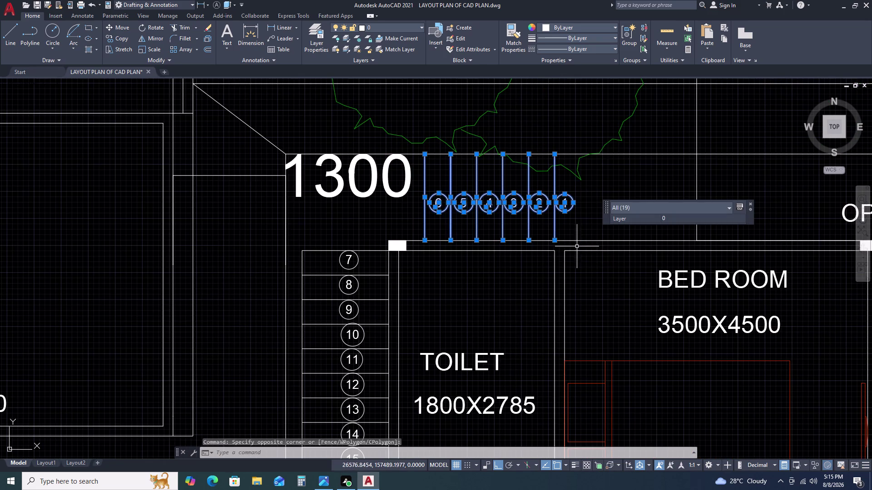
text(M)
key(space)
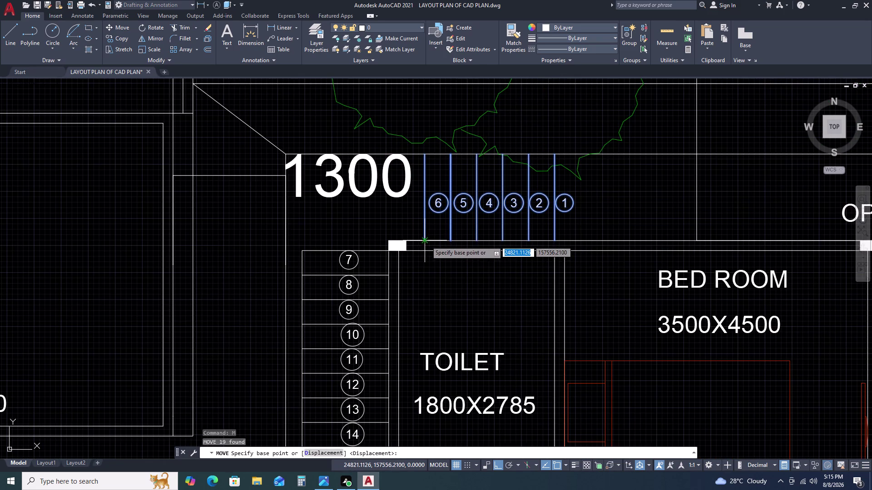
click(426, 242)
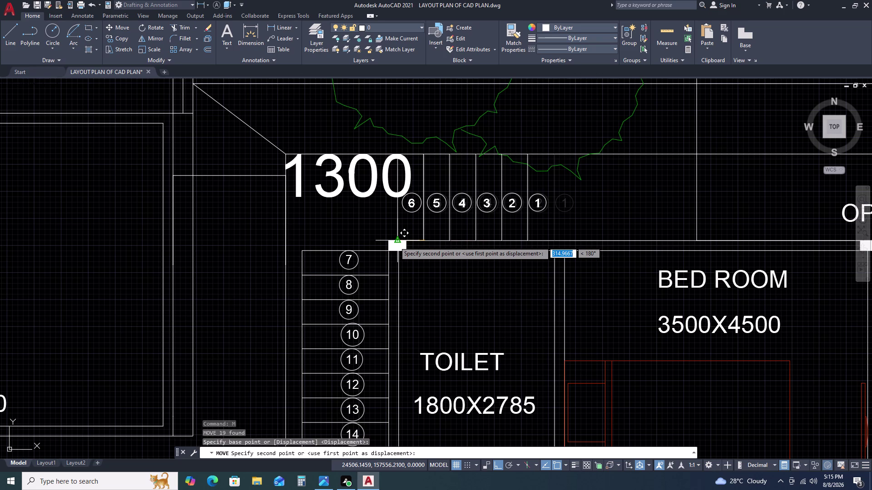
click(391, 242)
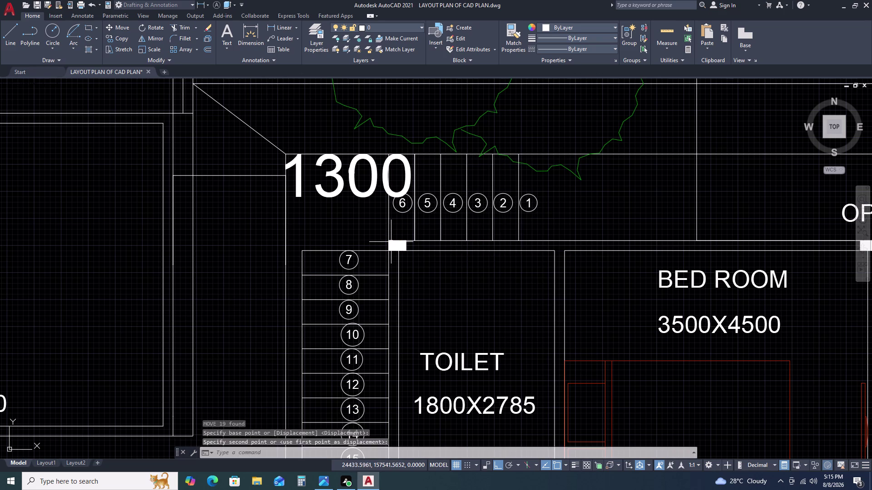
key(Escape)
Draw two short vertical lines on the bed room's top wall, after one abandoned attempt.
text(L)
key(space)
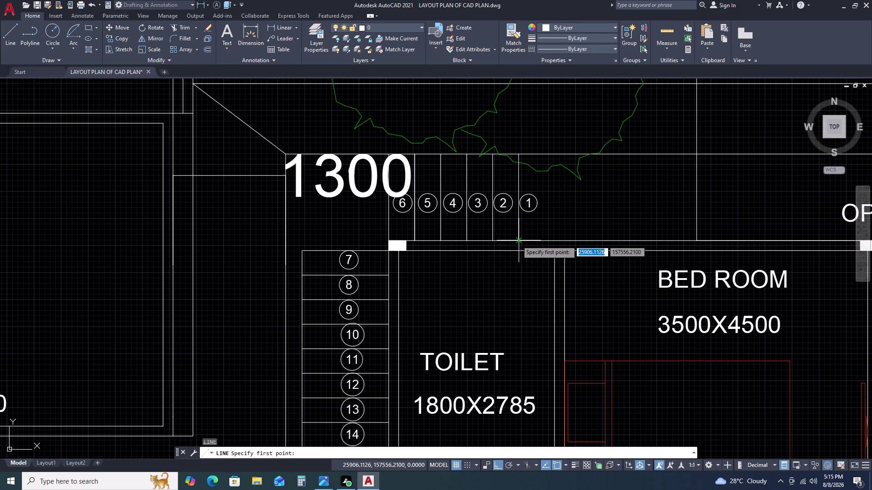
double_click(517, 241)
click(516, 250)
key(Escape)
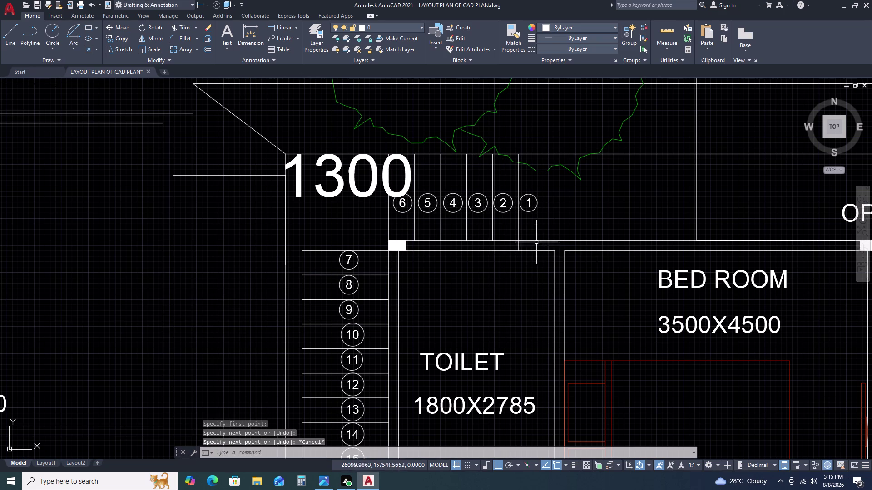
text(L)
key(space)
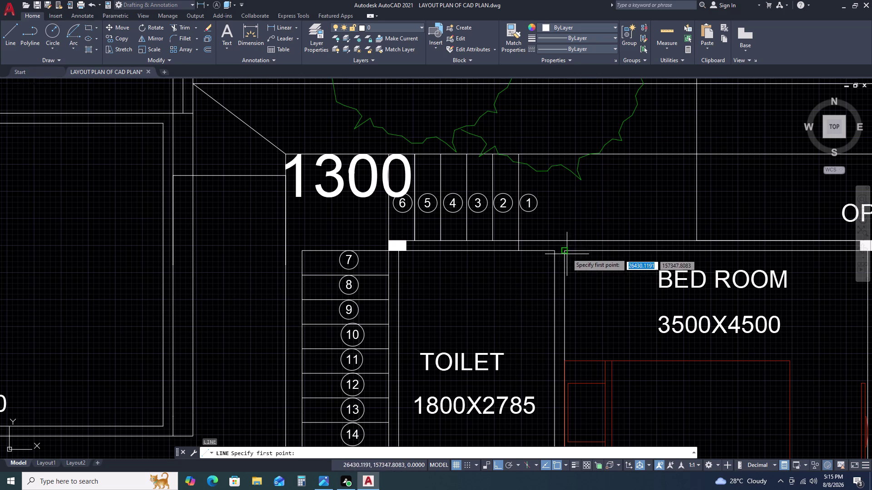
click(595, 241)
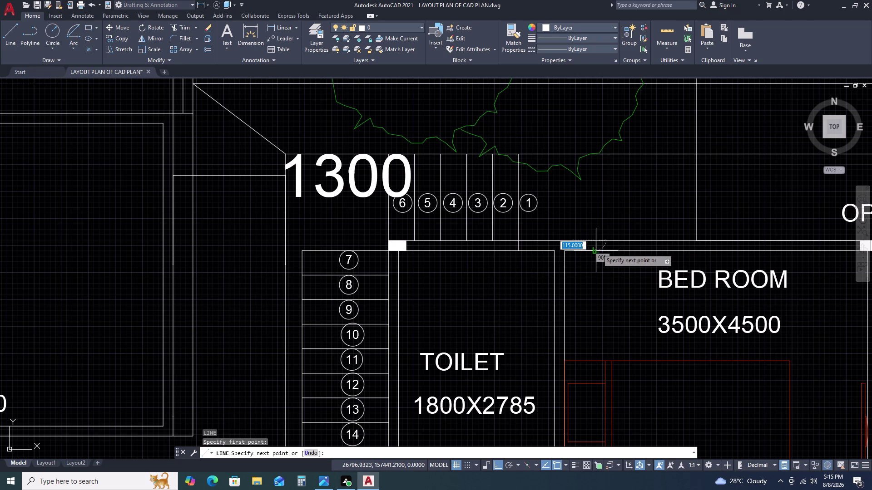
click(597, 248)
key(Escape)
key(space)
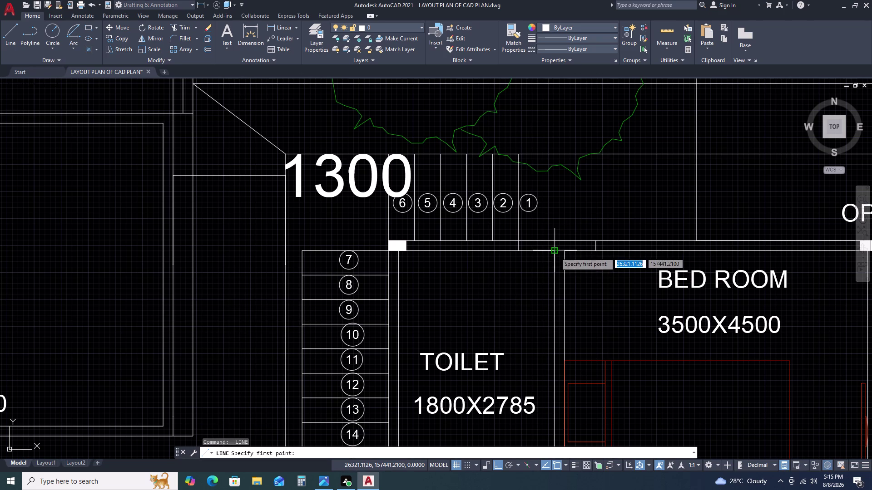
click(555, 252)
click(554, 242)
key(Escape)
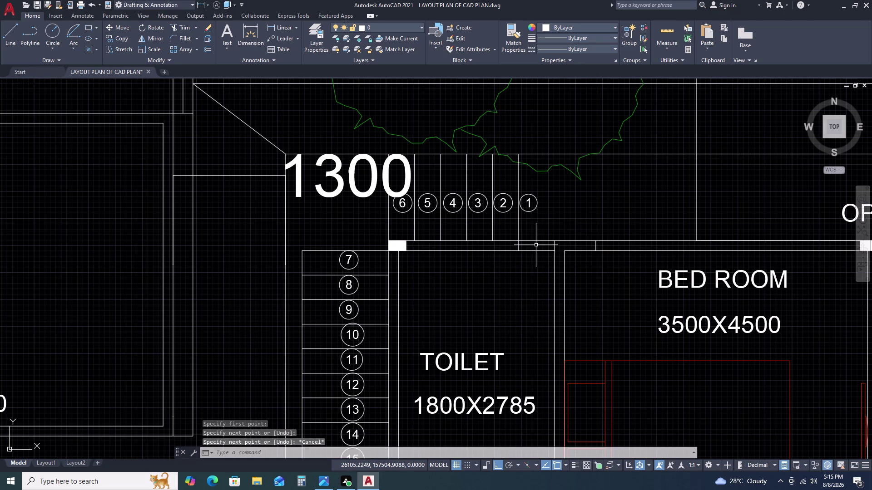
Trim the wall segment between the two new lines to form the notch.
text(TR)
key(space)
click(539, 232)
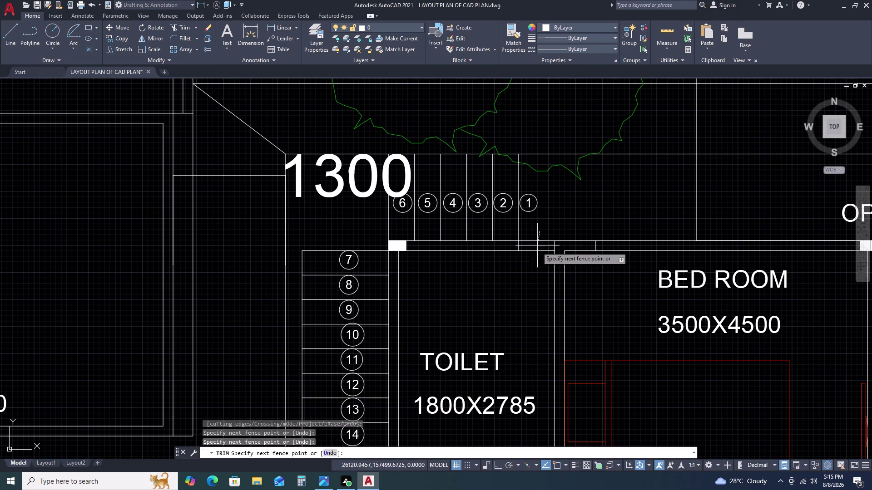
click(534, 273)
click(618, 231)
drag(618, 231, 618, 250)
click(619, 271)
scroll(down, 3)
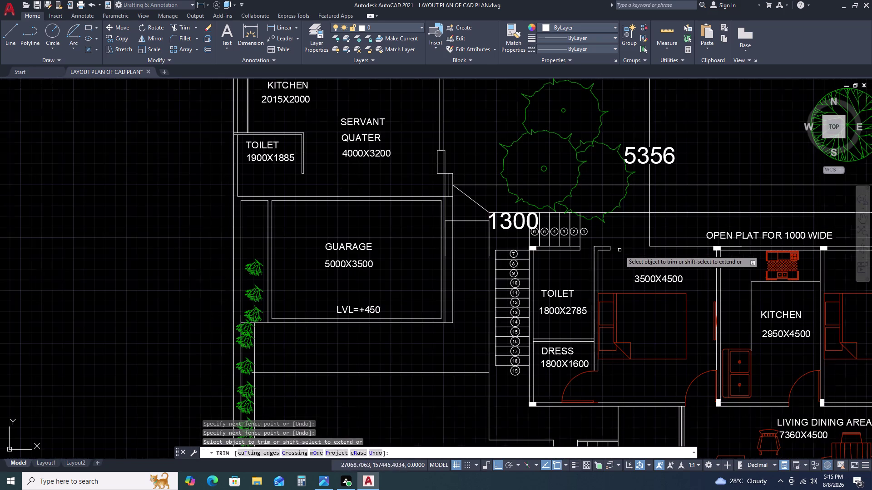
End the trim and place a 1200 linear dimension above the bed room's wall step.
middle_drag(631, 251, 553, 242)
key(Escape)
scroll(up, 3)
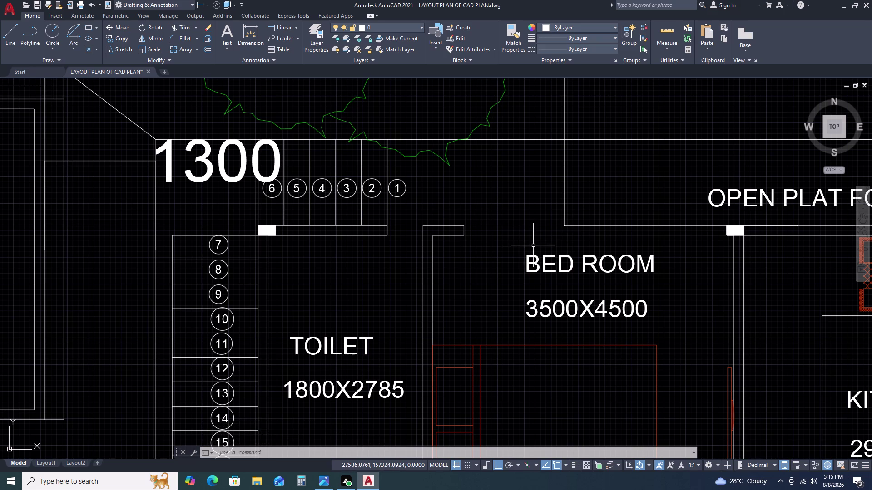
scroll(up, 3)
key(d)
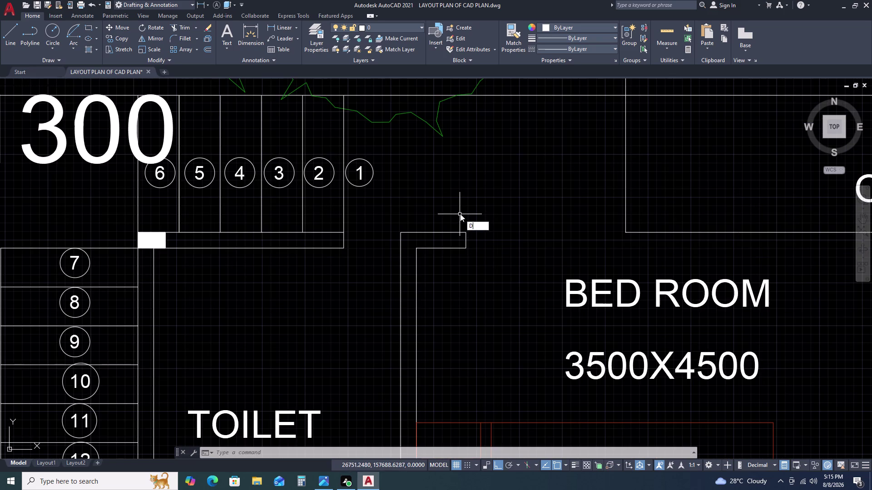
text(LI)
key(space)
click(465, 229)
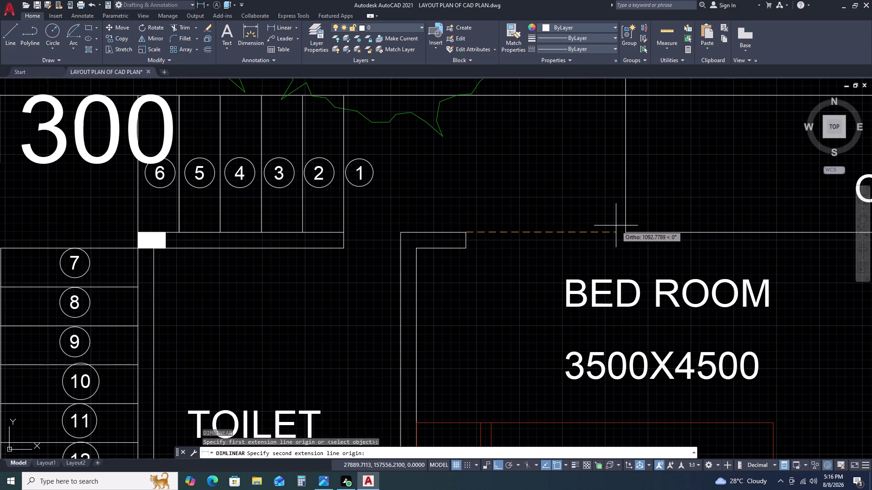
text(1200)
key(space)
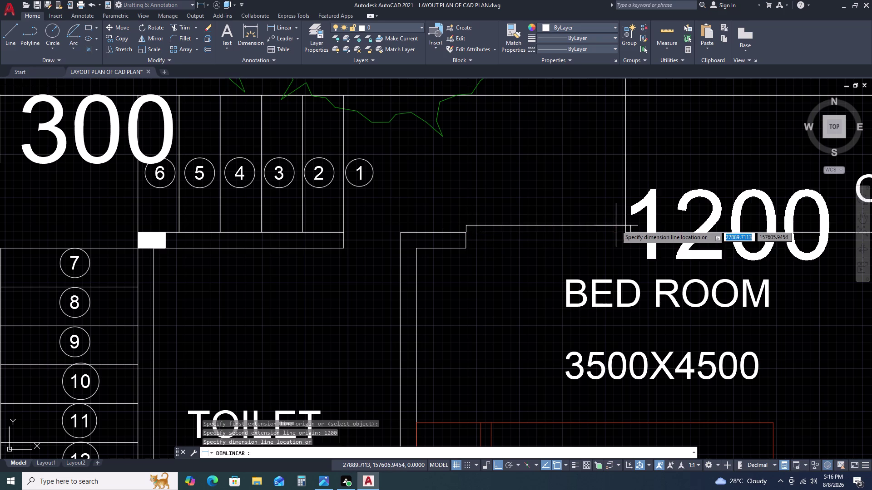
click(595, 202)
Exit the dimension command and pan around the bed room to check it.
scroll(down, 3)
middle_drag(610, 222, 566, 215)
scroll(up, 3)
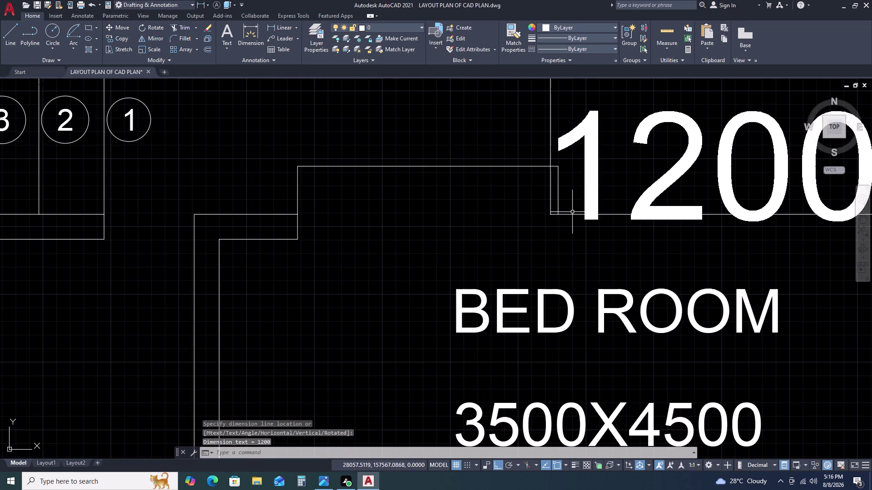
click(570, 215)
key(Escape)
scroll(down, 3)
middle_drag(550, 209, 482, 215)
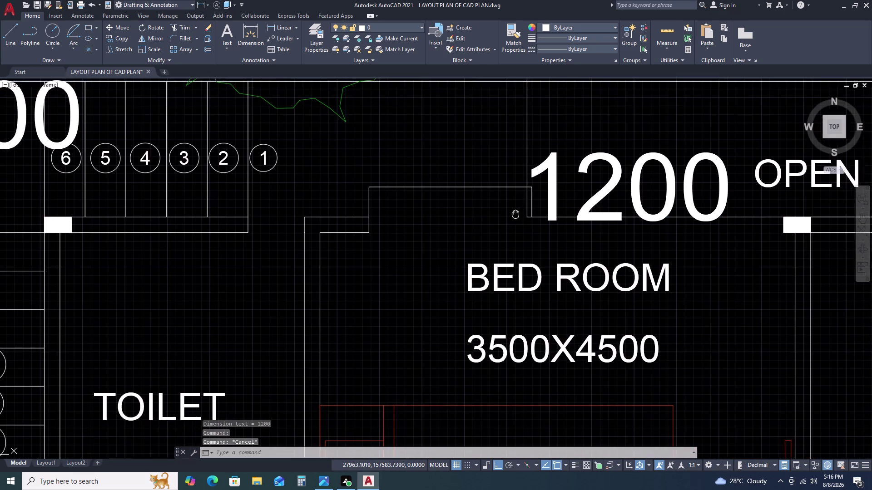
middle_drag(481, 214, 459, 215)
scroll(down, 3)
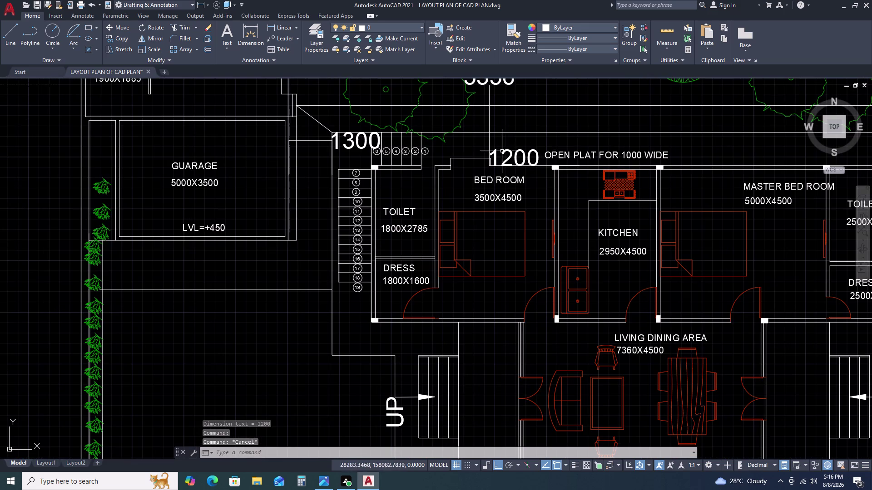
Draw a new line along the bed room's top wall from the wall step.
scroll(up, 3)
key(l)
key(space)
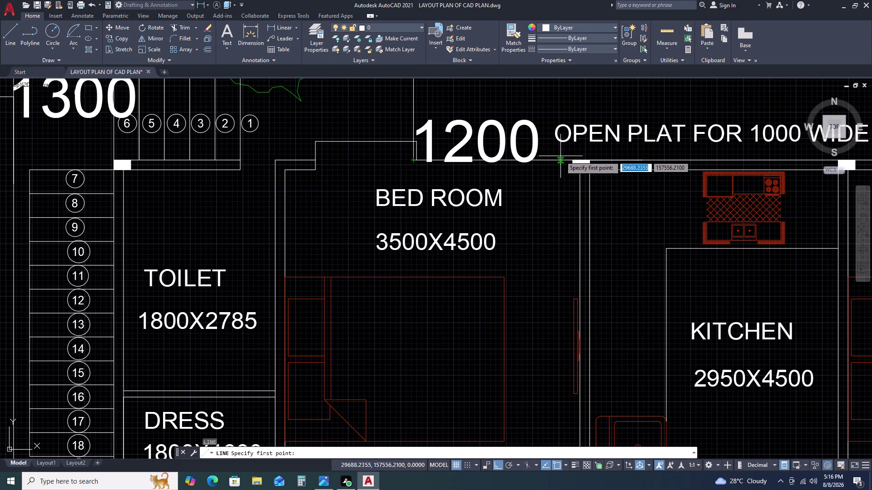
click(572, 161)
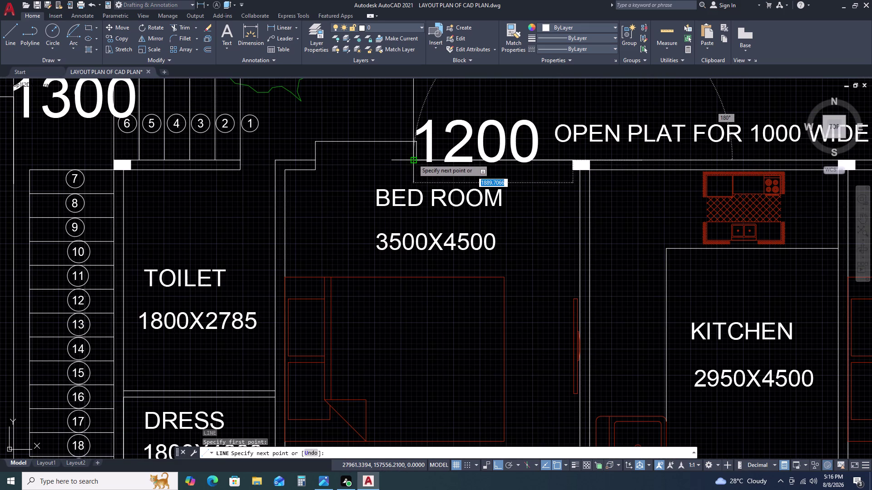
click(412, 159)
key(Escape)
double_click(426, 159)
key(Escape)
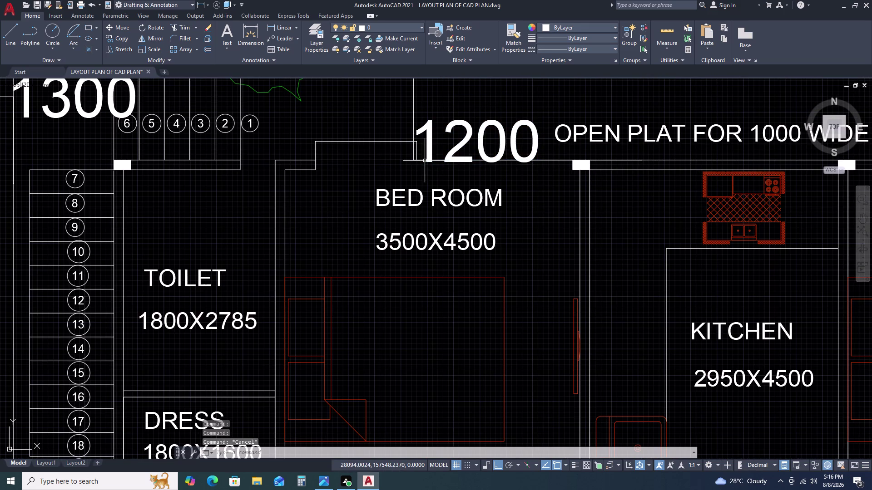
key(Escape)
click(424, 161)
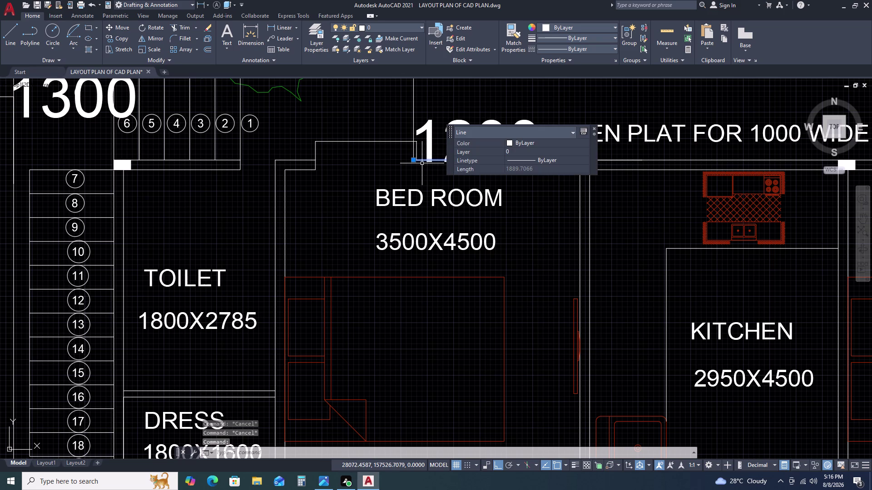
Offset the new wall line by 115.
text(O)
key(space)
text(11)
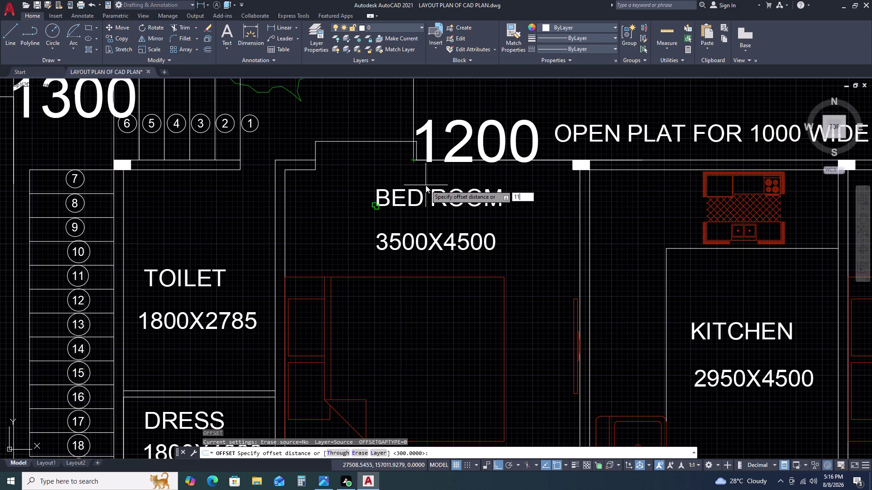
text(5)
key(space)
click(425, 185)
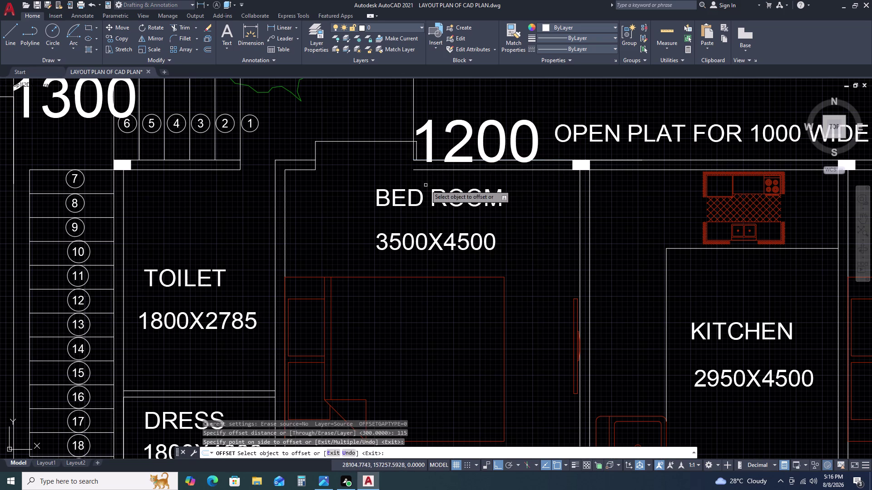
key(Escape)
Extend the offset line up to the wall, then clear a stray dimension selection.
text(EX)
key(space)
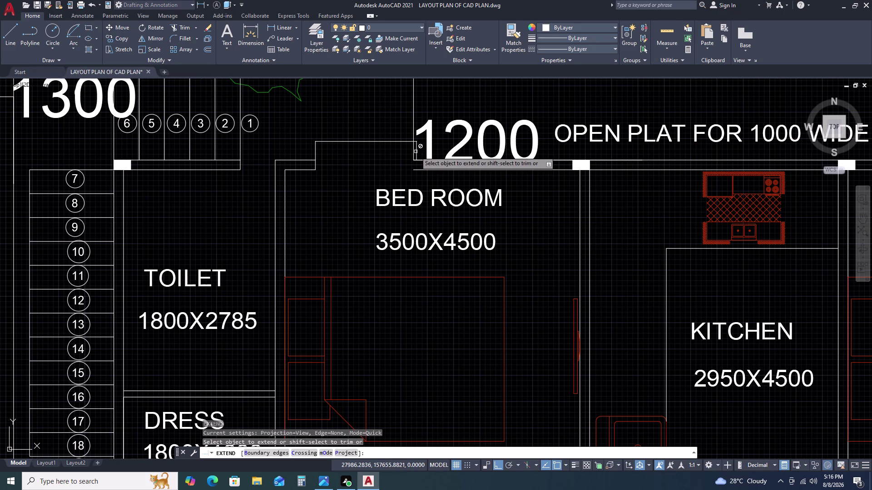
click(416, 152)
key(Escape)
click(416, 151)
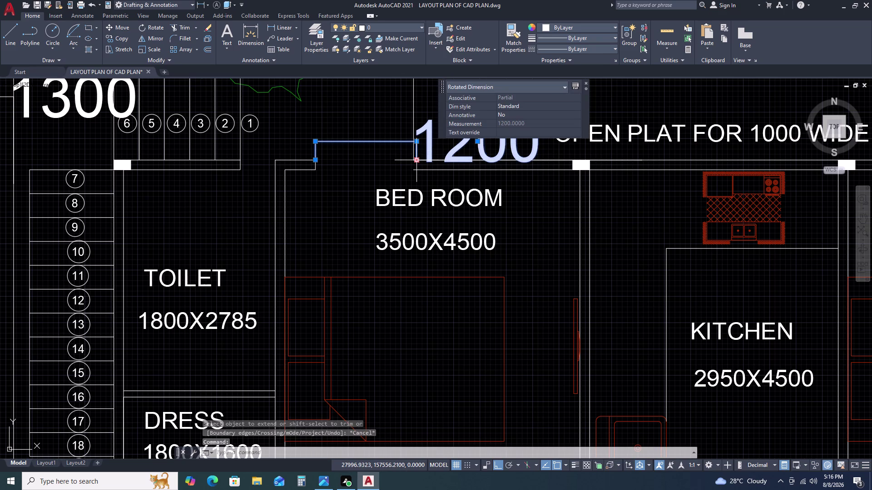
click(415, 162)
key(Escape)
click(412, 126)
key(Escape)
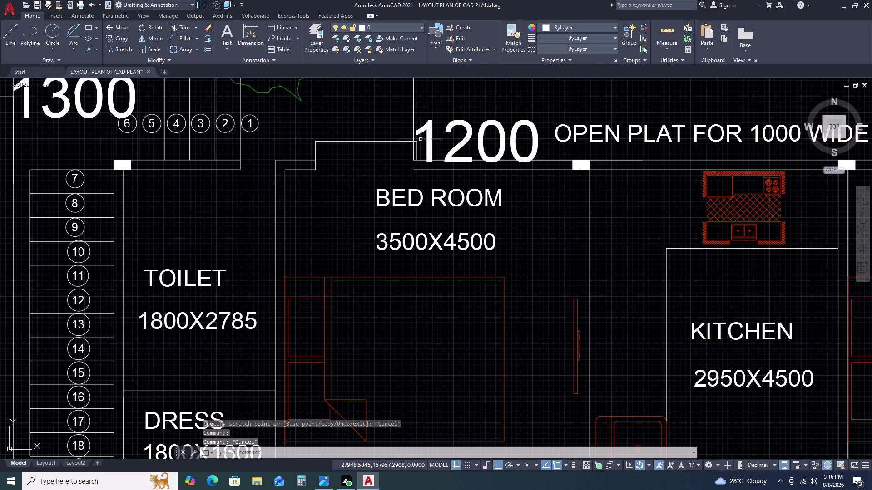
Draw a short line closing the wall step.
text(L)
key(space)
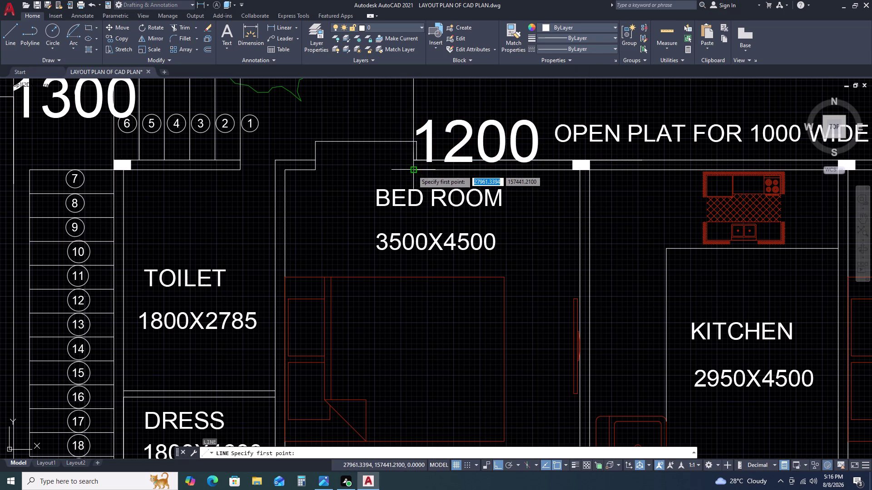
click(413, 170)
click(413, 161)
key(Escape)
scroll(down, 3)
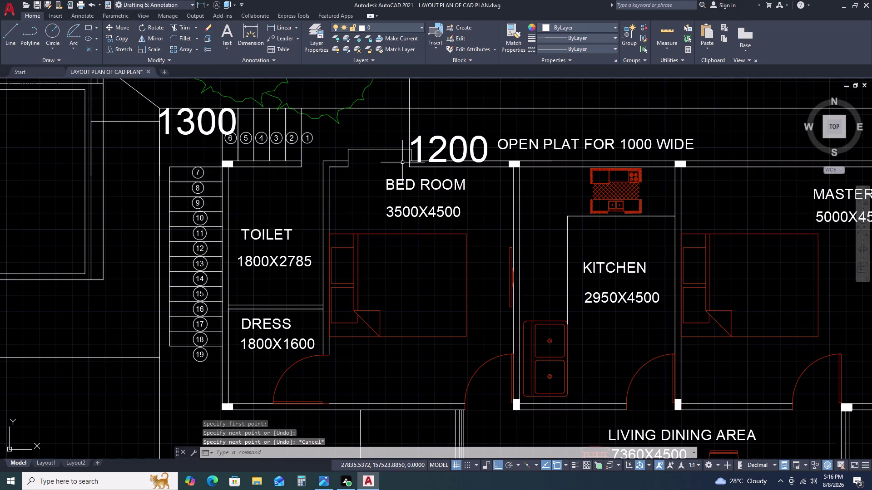
Erase the 1200 dimension above the bed room.
click(435, 148)
click(431, 134)
key(Delete)
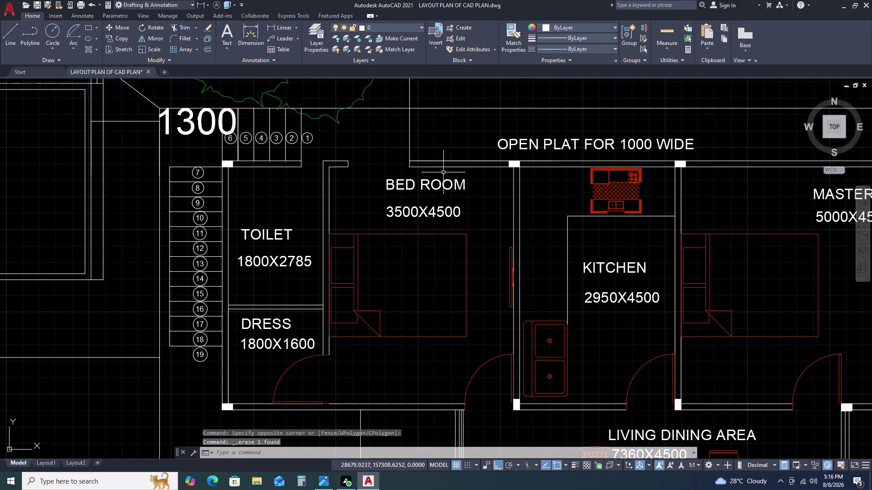
scroll(down, 3)
scroll(up, 3)
scroll(down, 3)
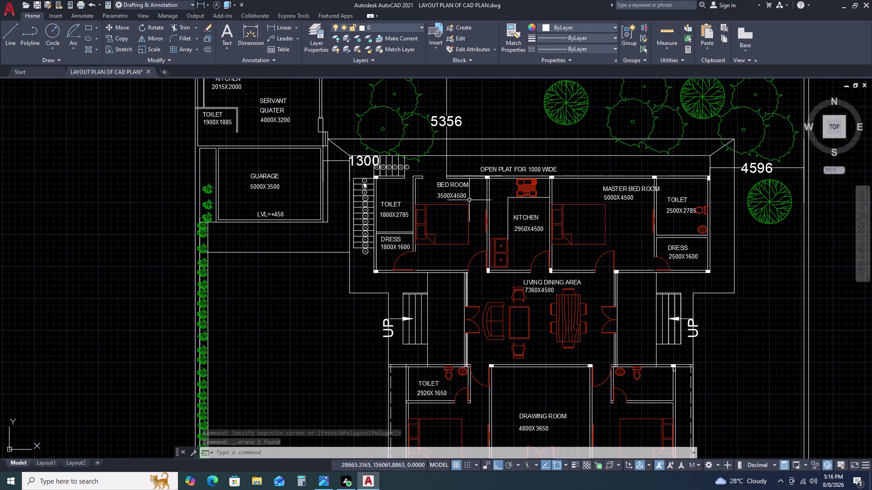
Draw a rectangle on the bed room's top wall and start a line along it, then cancel the line.
scroll(up, 3)
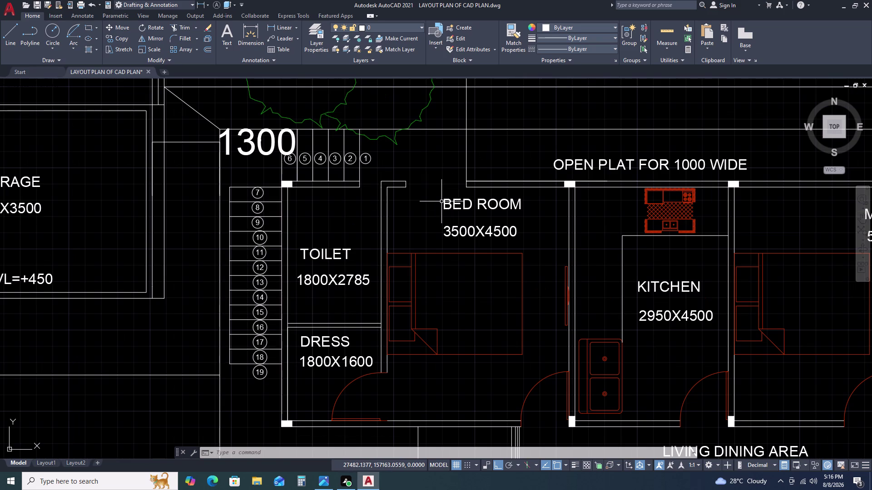
text(REC)
key(space)
scroll(up, 3)
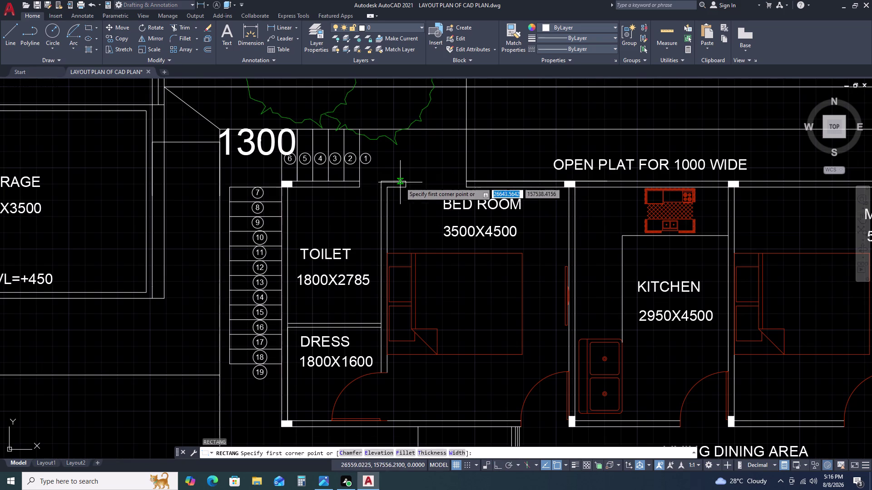
scroll(up, 3)
click(415, 177)
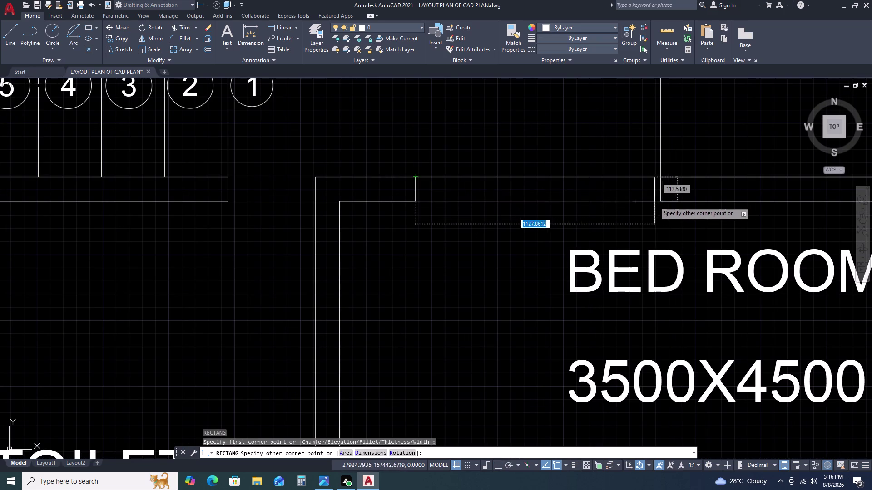
click(662, 204)
text(L)
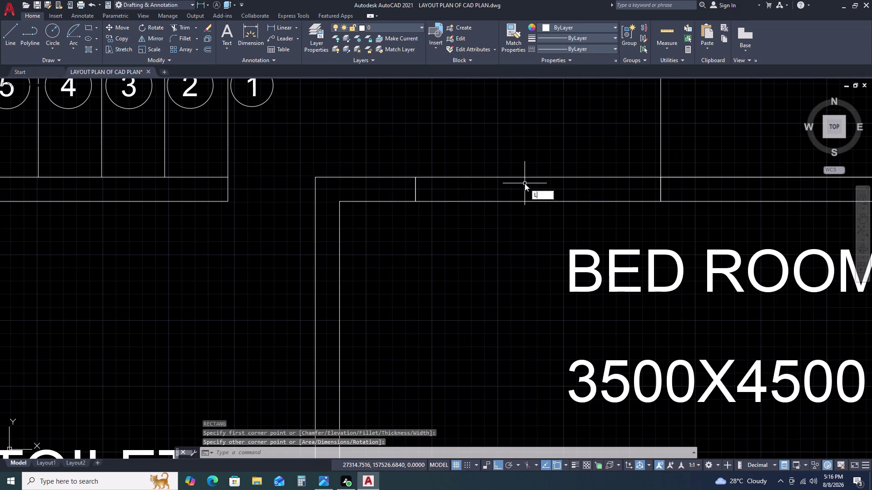
key(space)
click(662, 190)
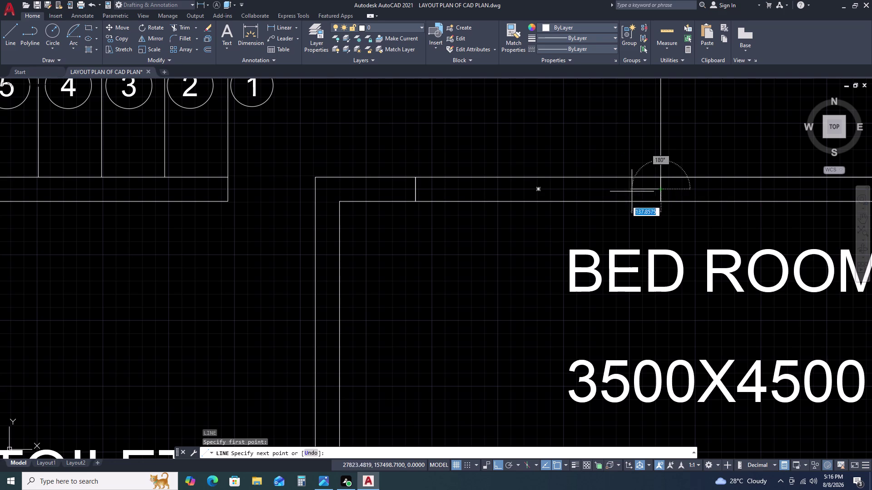
click(417, 190)
key(Escape)
Copy the bed room window onto the kitchen's top wall.
scroll(down, 3)
middle_drag(509, 184, 432, 191)
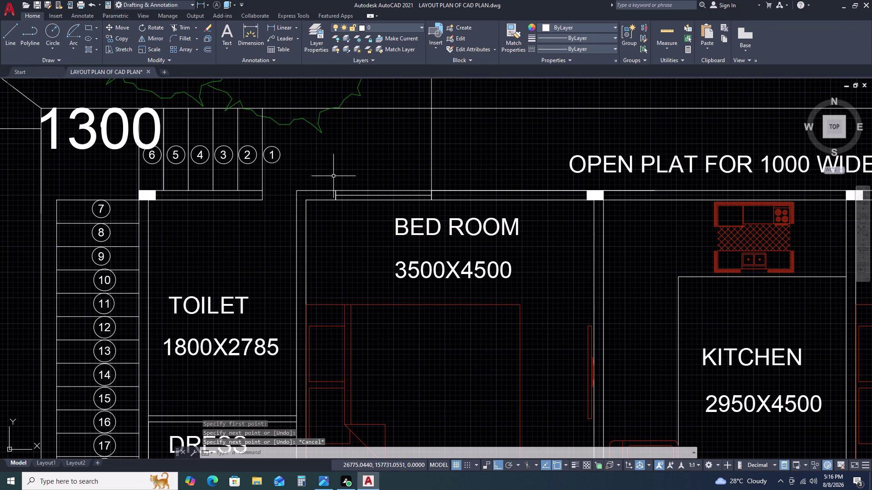
double_click(333, 176)
click(440, 202)
text(CO)
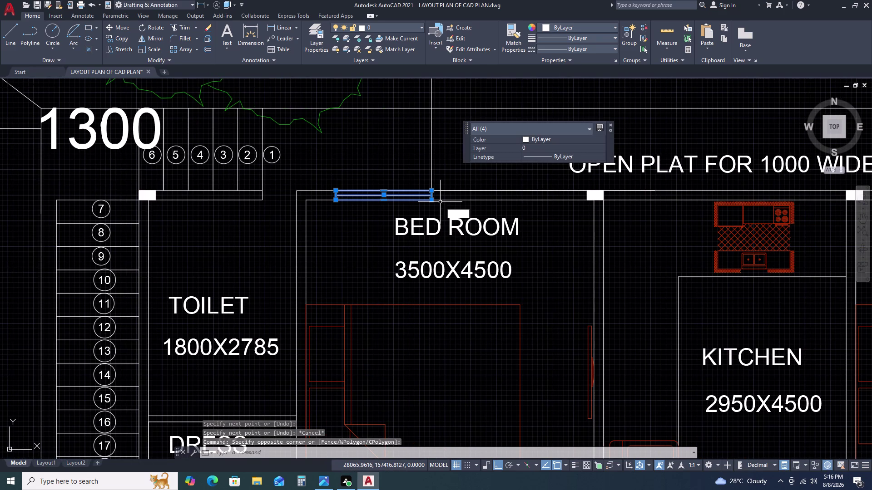
key(space)
click(336, 189)
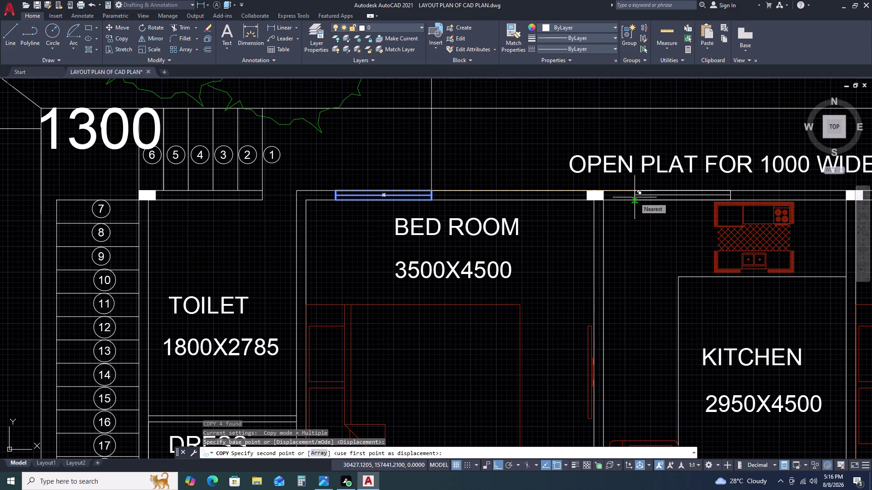
scroll(up, 3)
click(597, 180)
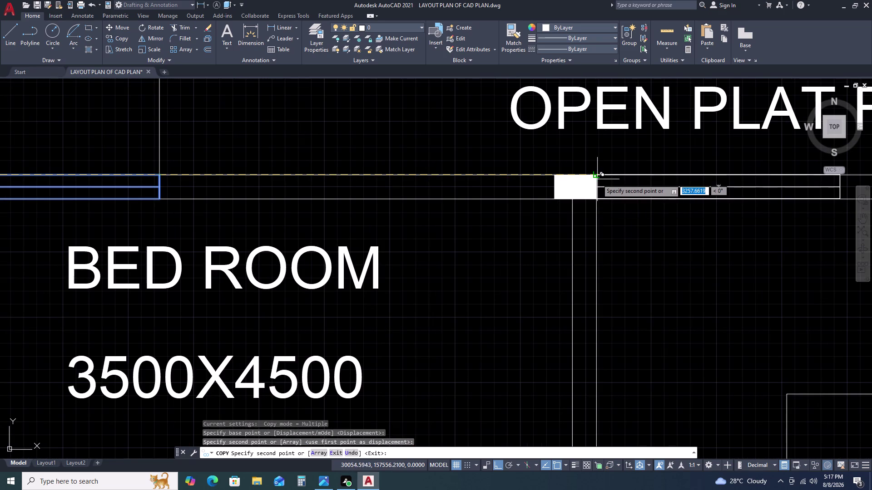
Place another window copy on the master bed room's top wall and select that copy.
scroll(down, 3)
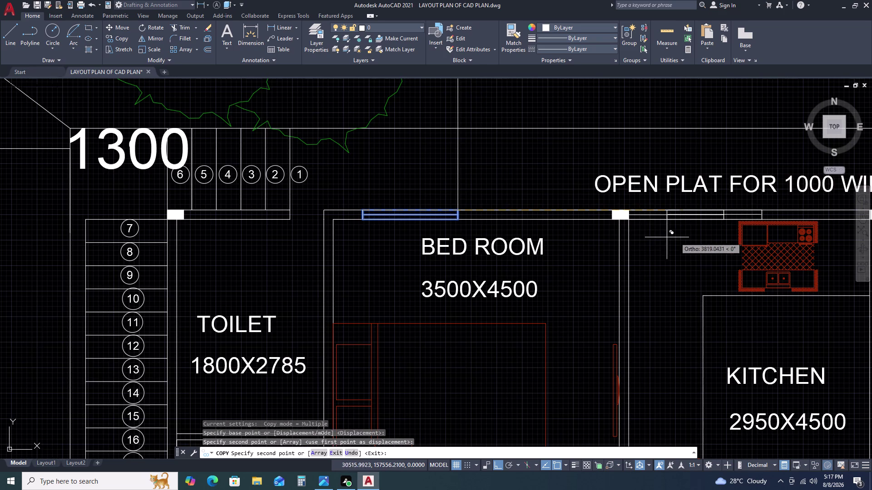
middle_drag(714, 237, 478, 243)
scroll(down, 3)
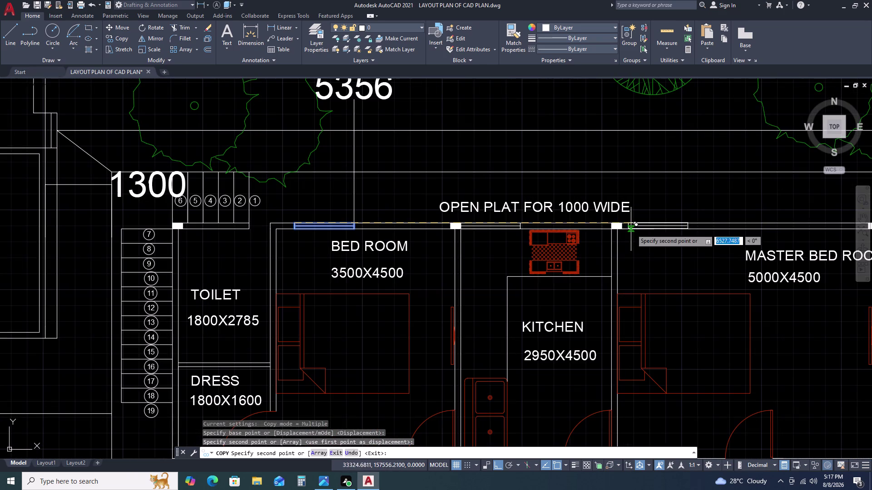
scroll(down, 3)
middle_drag(684, 229, 637, 232)
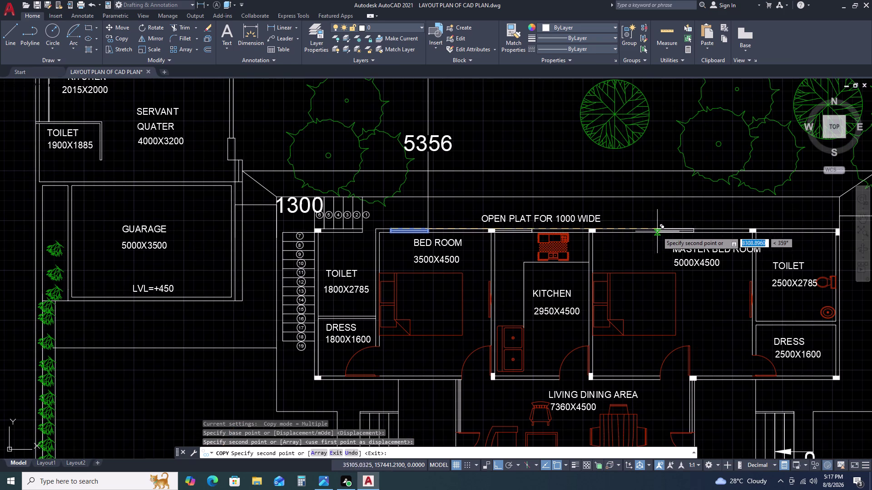
scroll(up, 3)
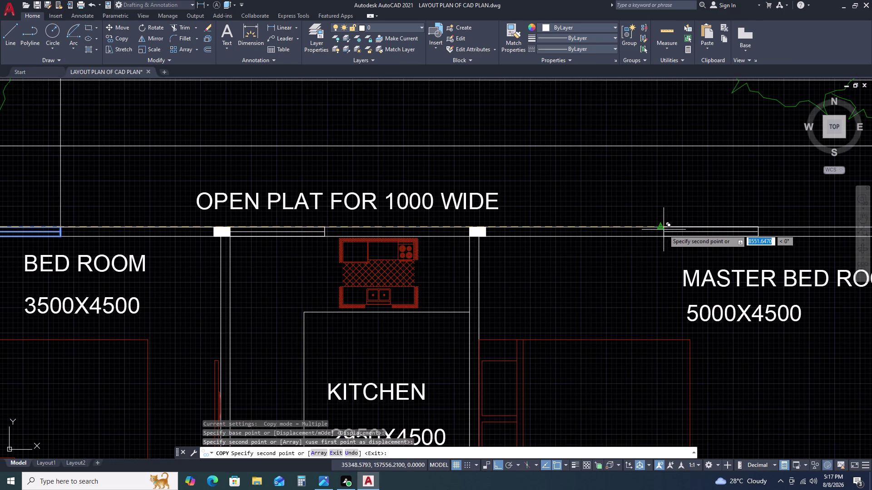
click(613, 232)
scroll(down, 3)
scroll(up, 3)
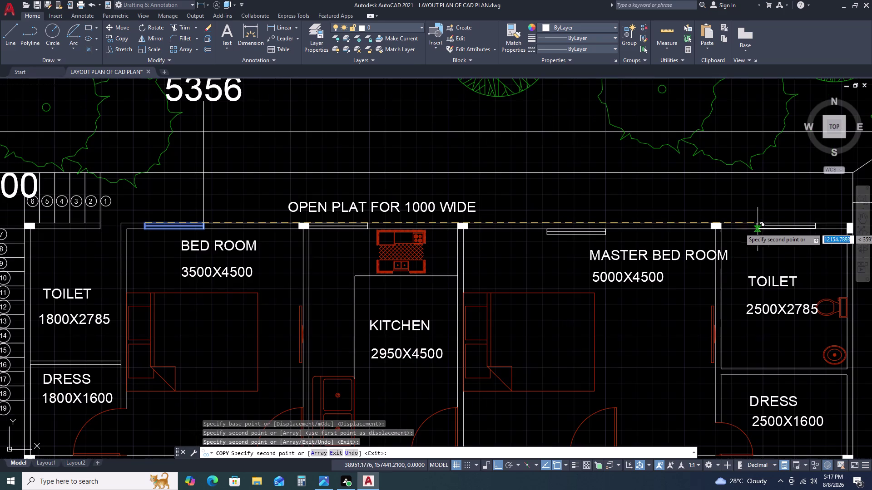
key(Escape)
drag(540, 216, 544, 223)
click(613, 249)
text(M)
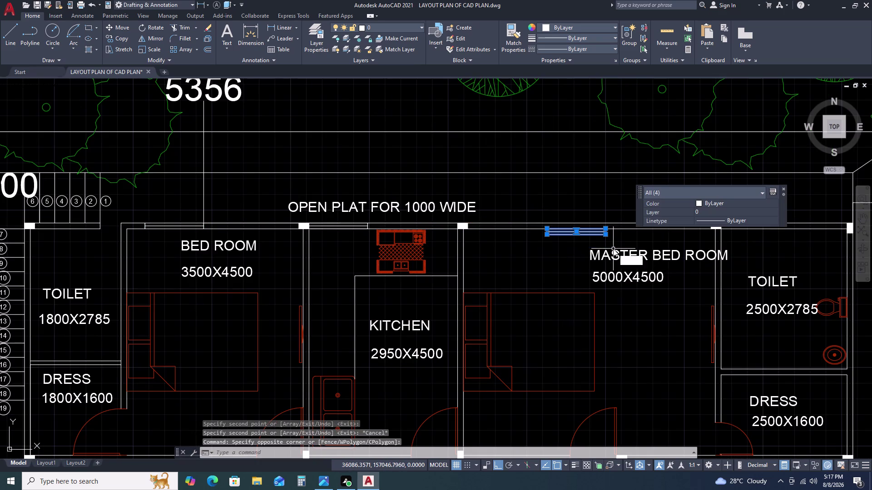
Move the selected window to just above the wall with Ortho turned off (F8).
key(space)
scroll(up, 3)
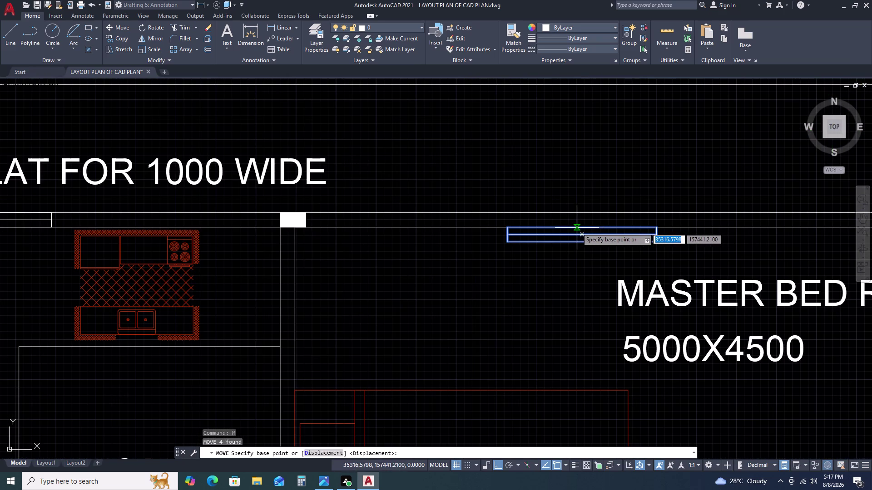
click(577, 228)
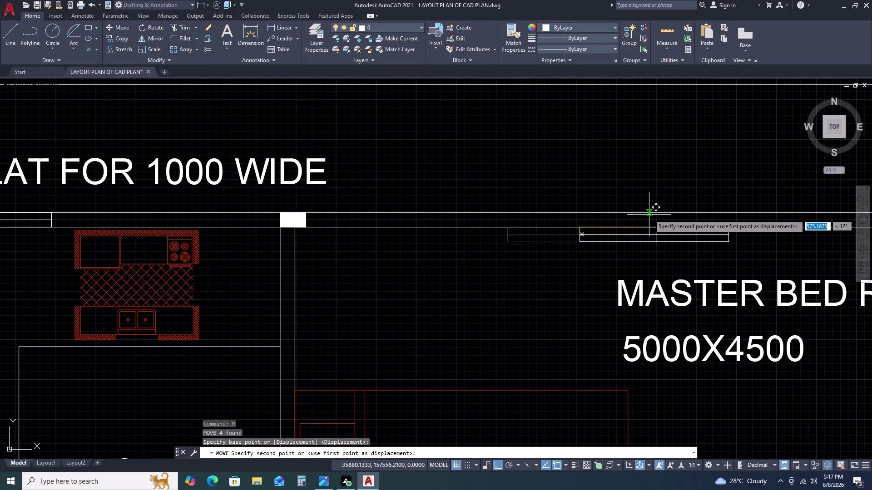
key(F8)
scroll(down, 3)
middle_drag(678, 218, 674, 221)
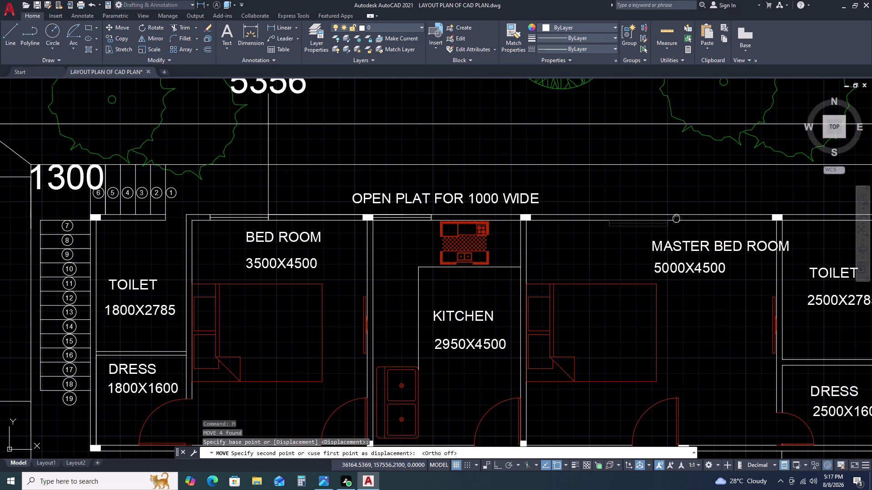
middle_drag(674, 220, 623, 227)
scroll(up, 3)
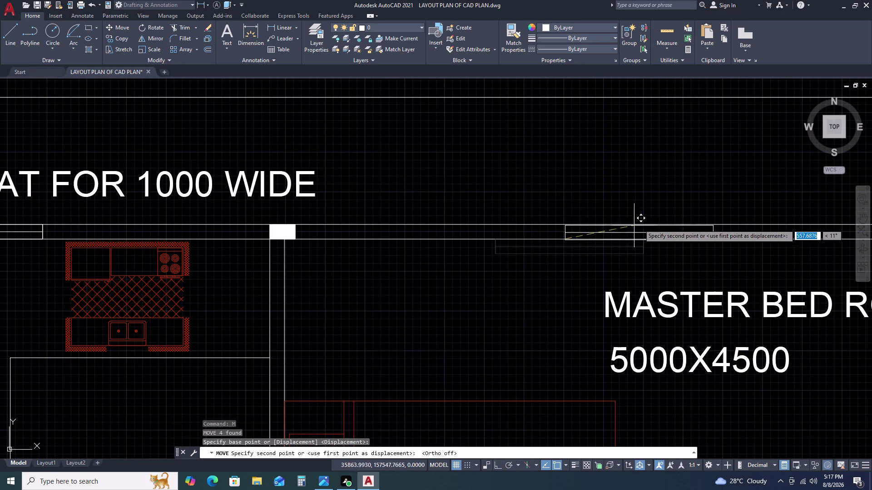
click(595, 189)
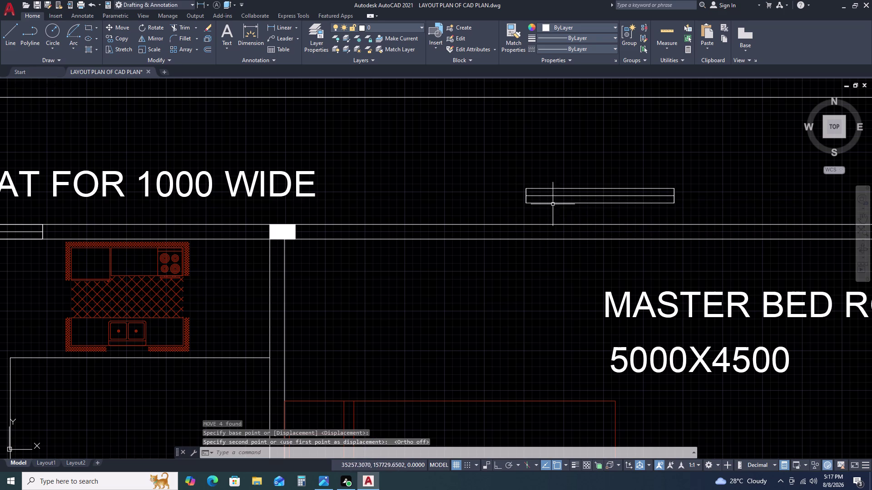
click(538, 225)
key(Escape)
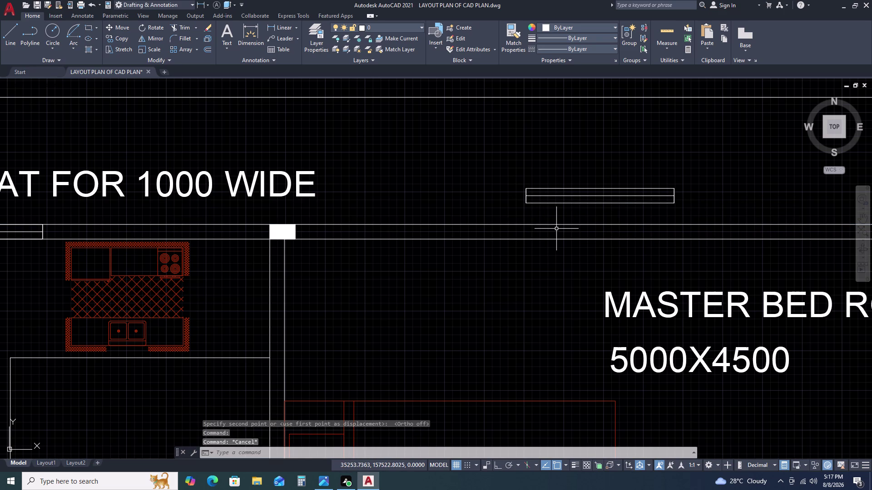
Draw a temporary helper line along the master bed room's top wall.
text(L)
key(space)
click(295, 226)
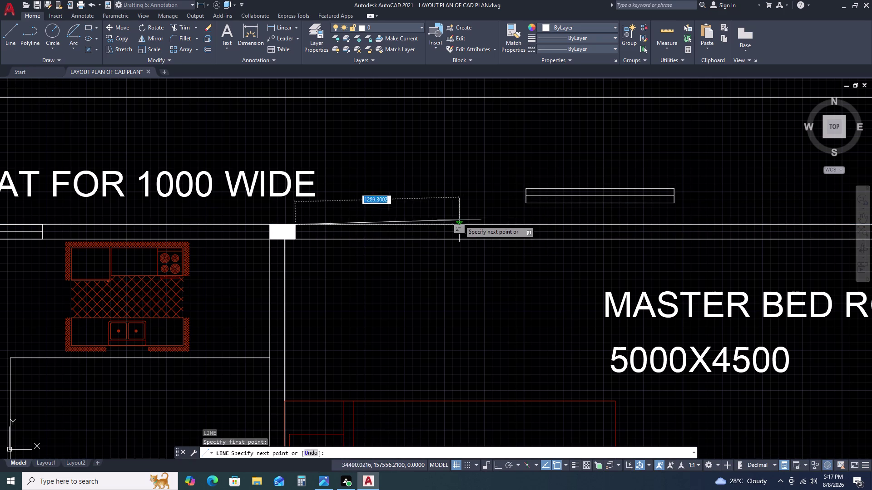
middle_drag(499, 223, 263, 242)
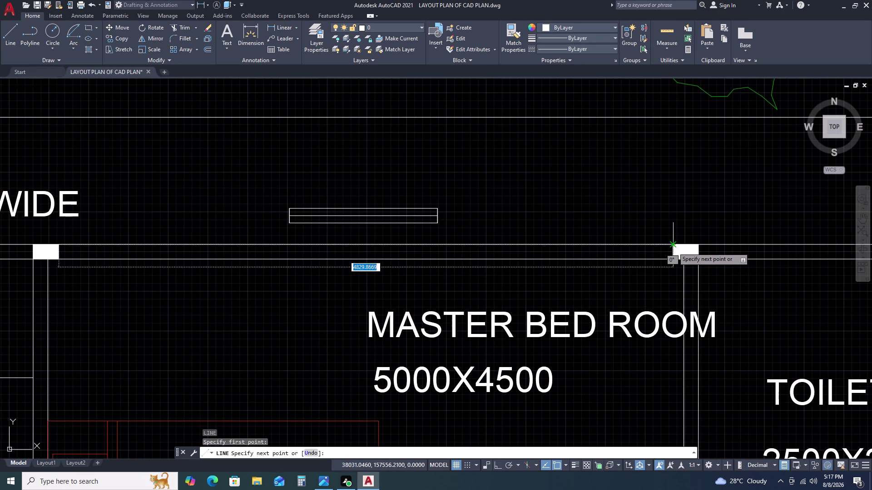
click(673, 247)
key(Escape)
Reselect the whole window and move it down onto the helper line.
drag(479, 188, 465, 200)
click(419, 234)
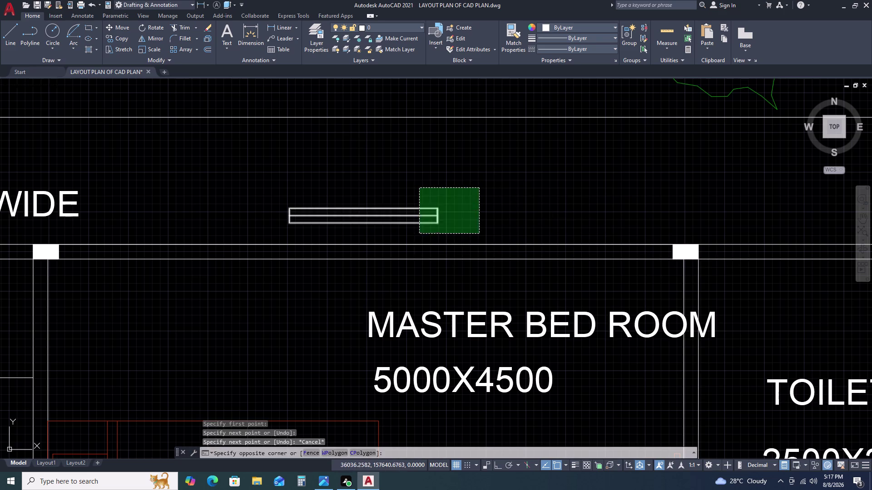
text(M)
key(space)
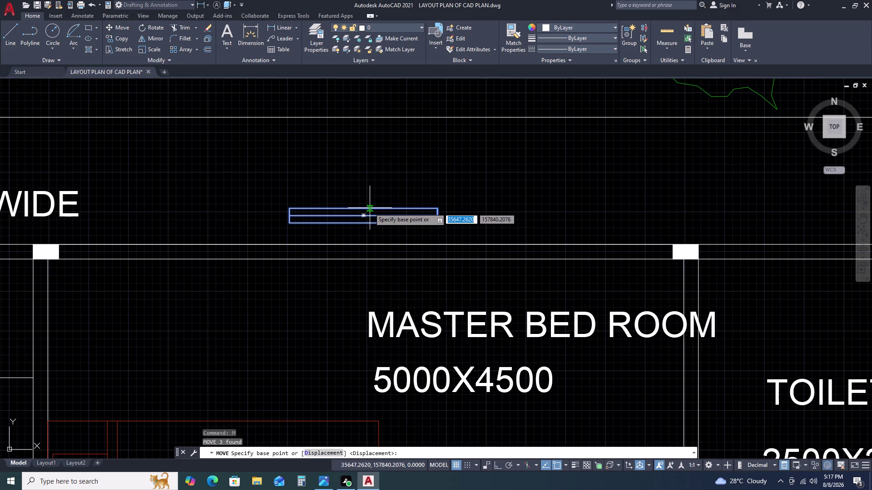
drag(364, 209, 369, 220)
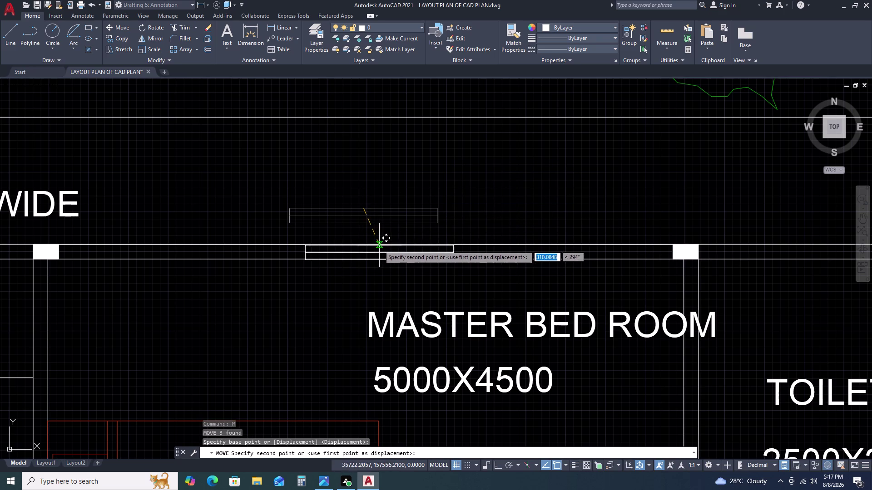
key(Escape)
drag(256, 200, 300, 215)
click(485, 228)
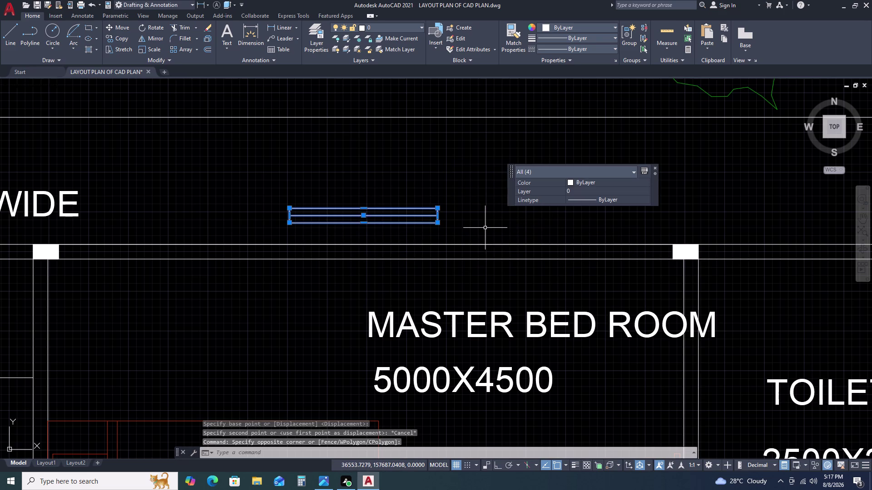
text(M)
key(space)
click(366, 207)
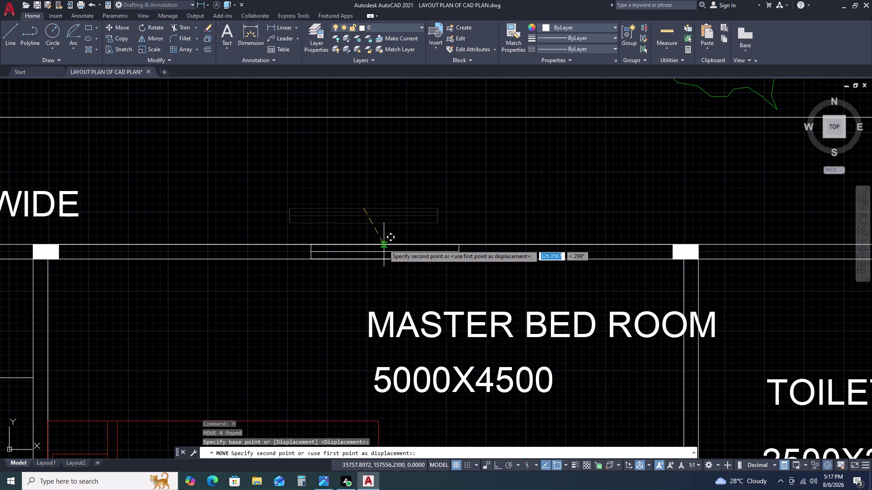
click(365, 244)
key(Escape)
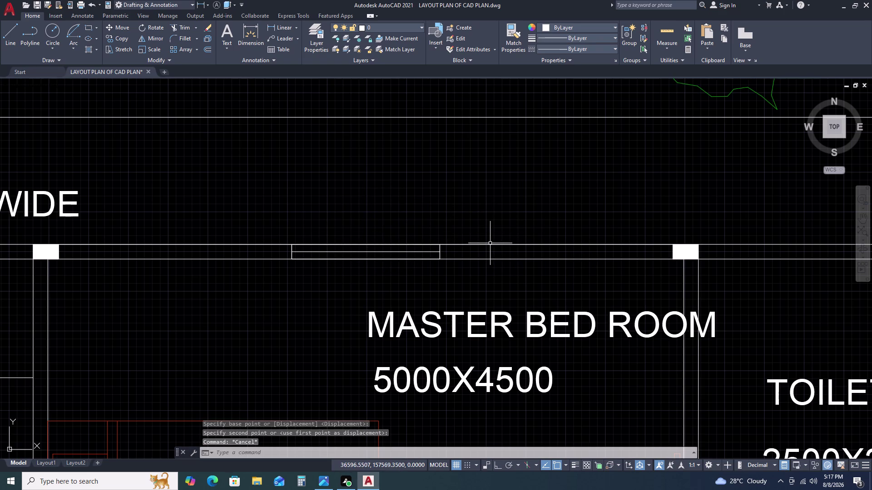
Delete the helper line, then select the repositioned window and cancel a copy attempt.
click(490, 243)
key(Delete)
scroll(down, 3)
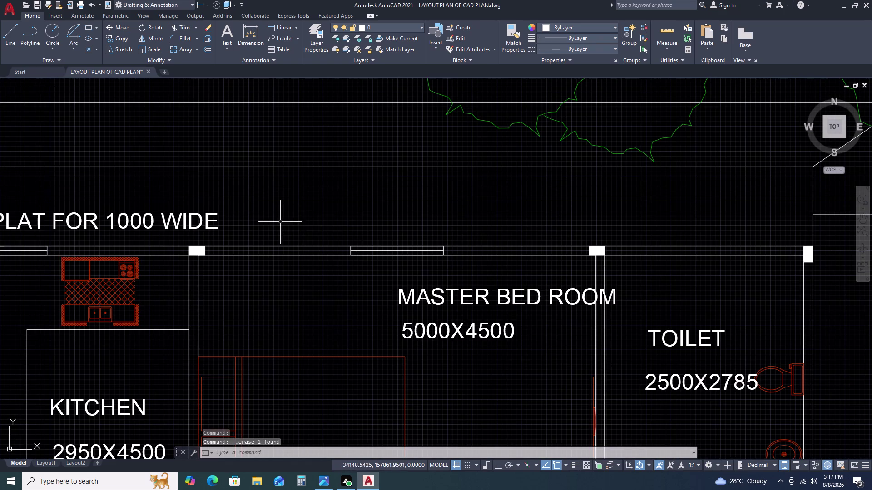
drag(330, 223, 332, 227)
click(492, 277)
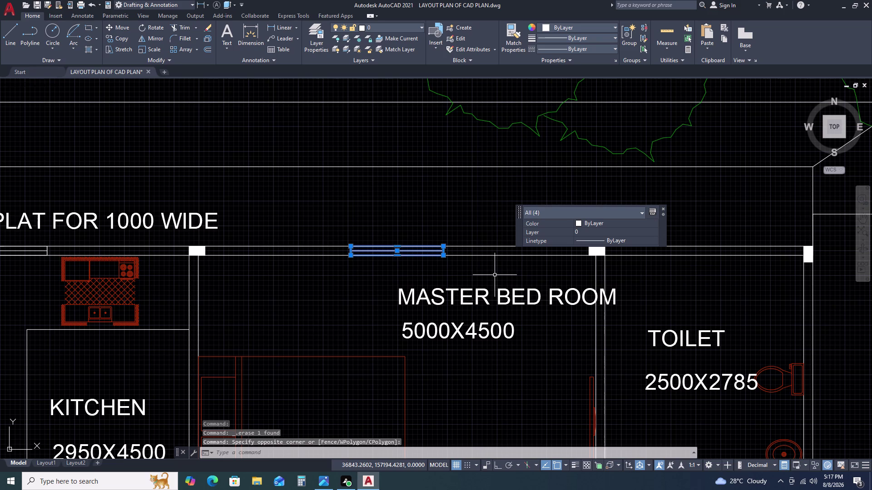
text(CO)
key(space)
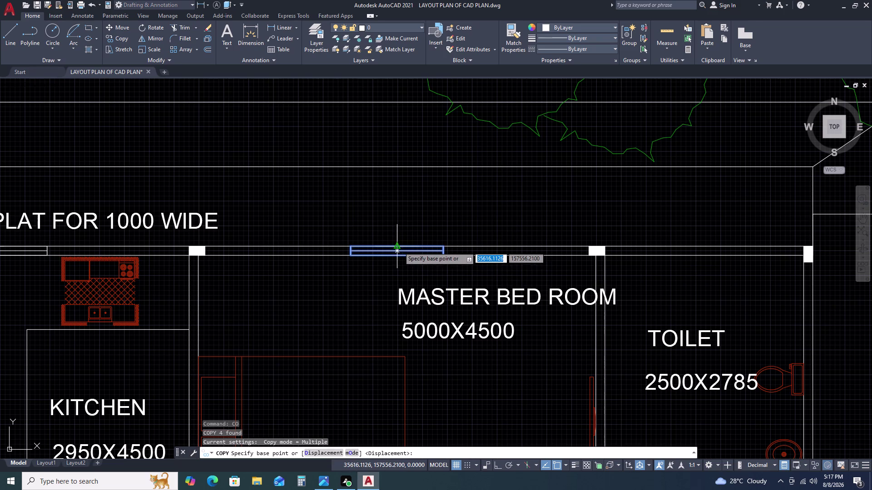
click(398, 247)
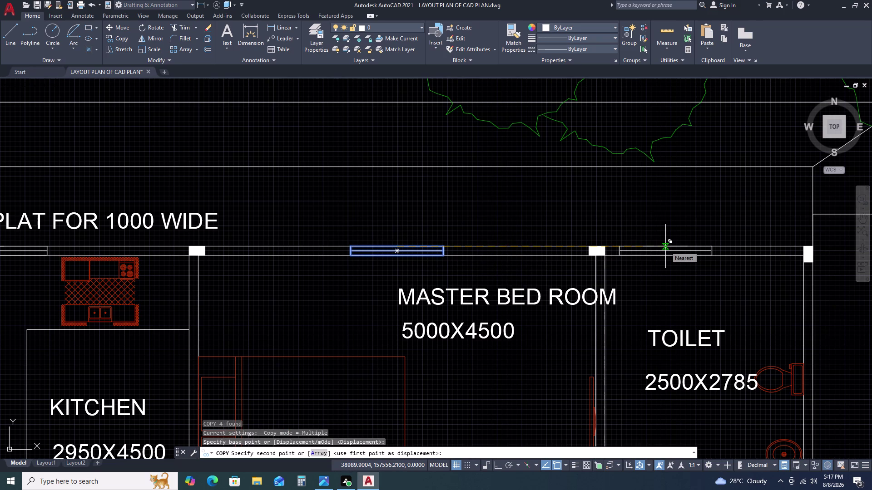
key(Escape)
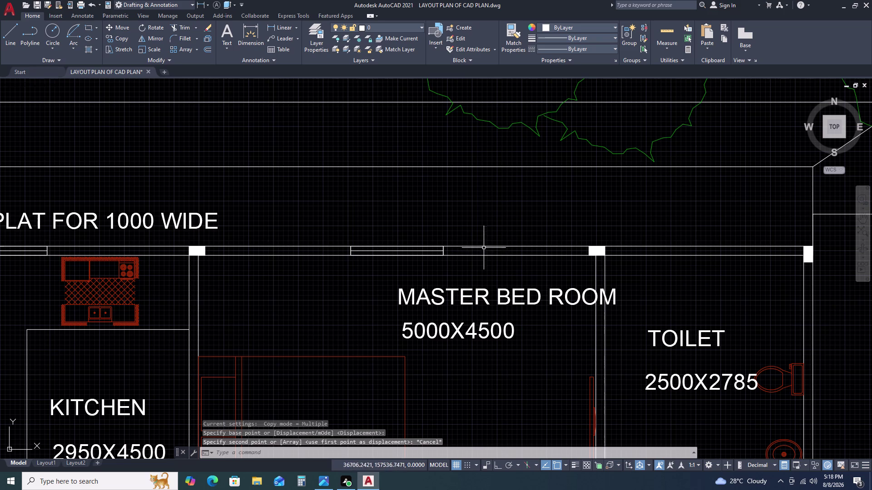
middle_drag(684, 278, 657, 276)
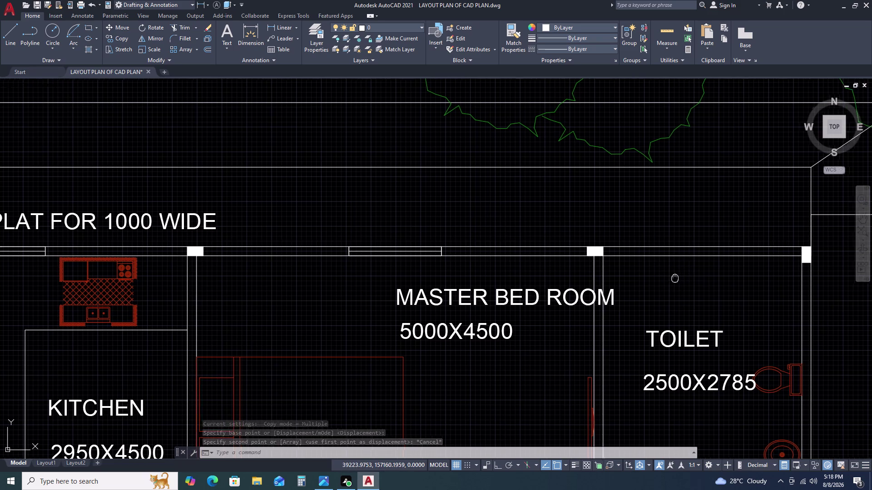
Draw a 600-long window frame rectangle starting at the square column corner.
text(RE)
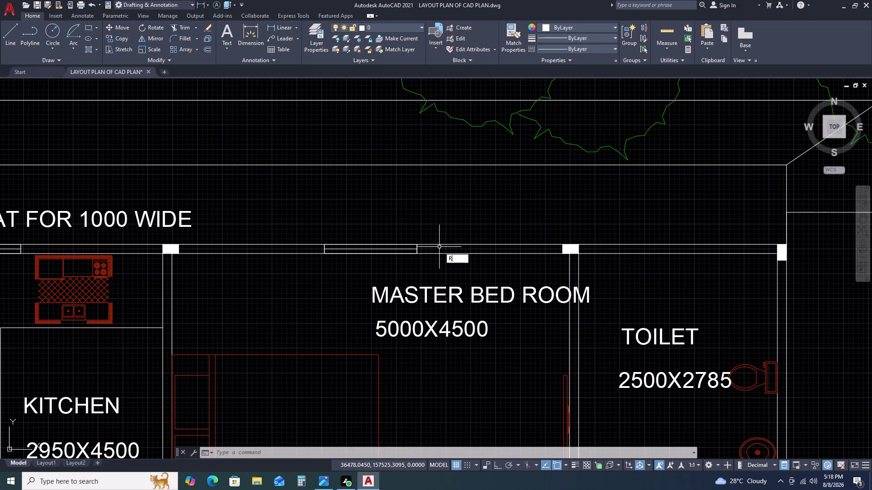
text(C)
key(space)
scroll(up, 3)
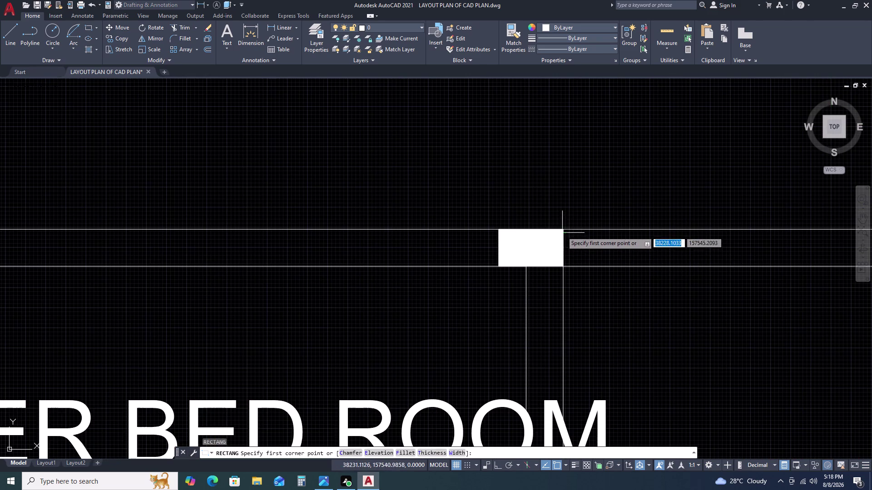
click(562, 230)
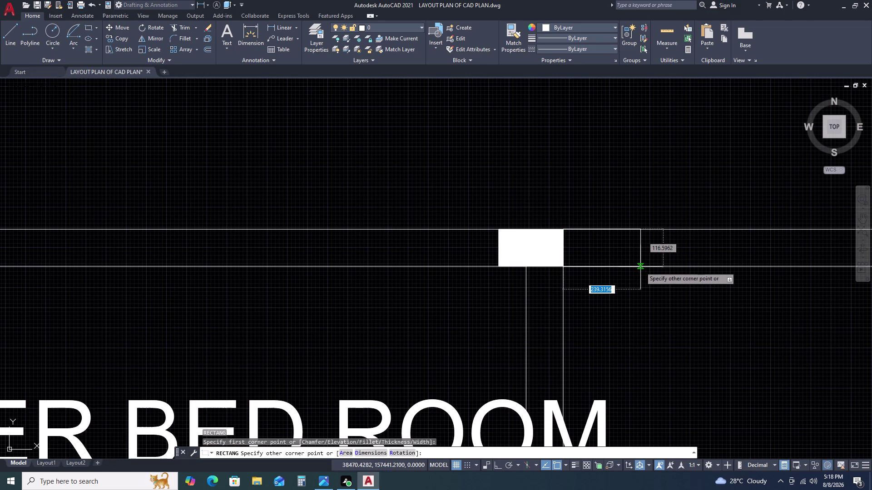
text(6)
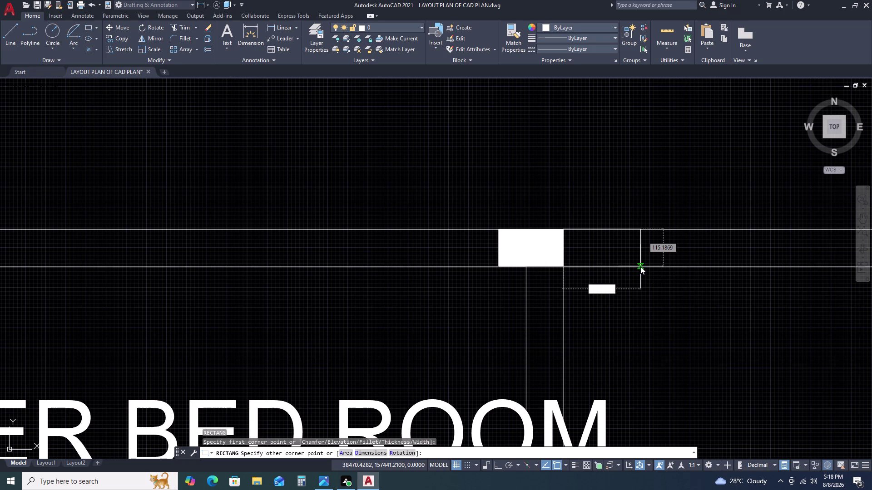
text(0)
key(0)
key(space)
scroll(down, 3)
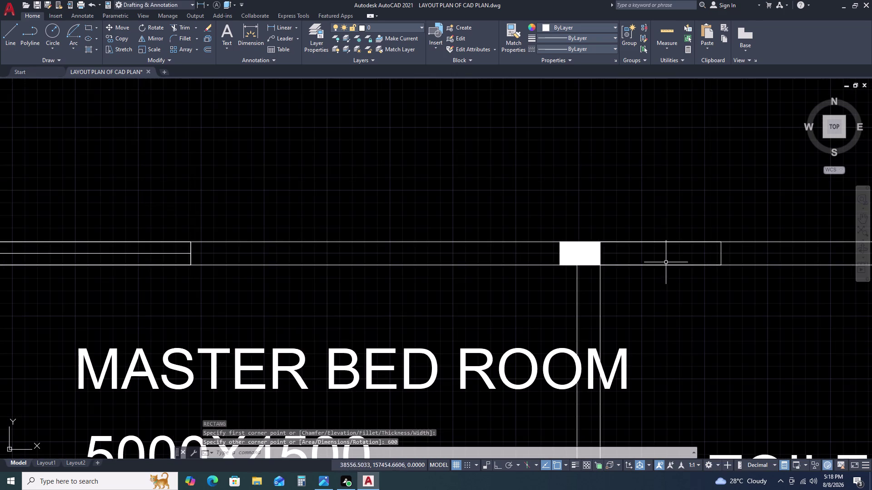
middle_drag(626, 267, 622, 266)
scroll(down, 3)
Start and cancel a line on the top wall, then pan out to the whole layout plan.
text(L)
key(space)
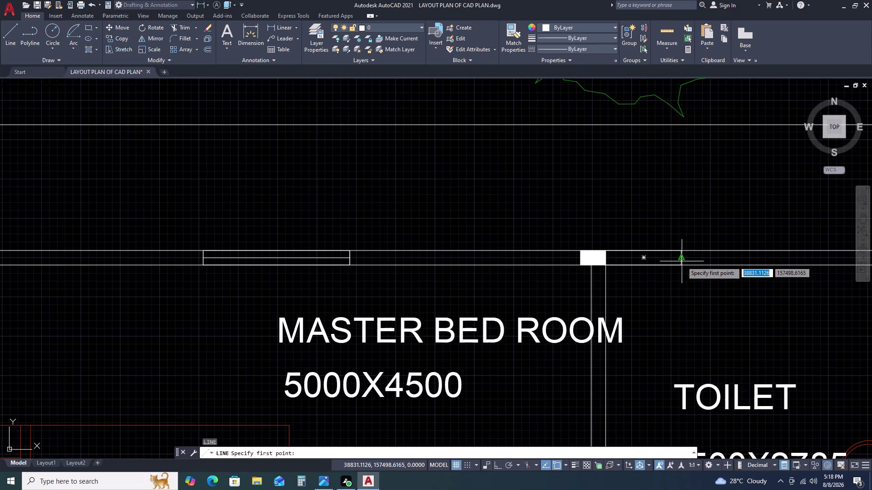
click(682, 259)
click(604, 257)
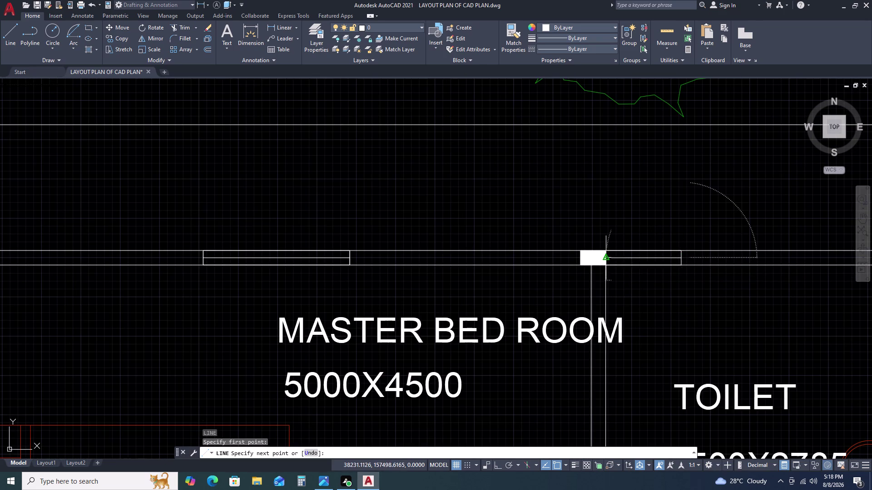
key(Escape)
scroll(down, 3)
middle_drag(697, 305, 658, 250)
middle_drag(489, 319, 528, 262)
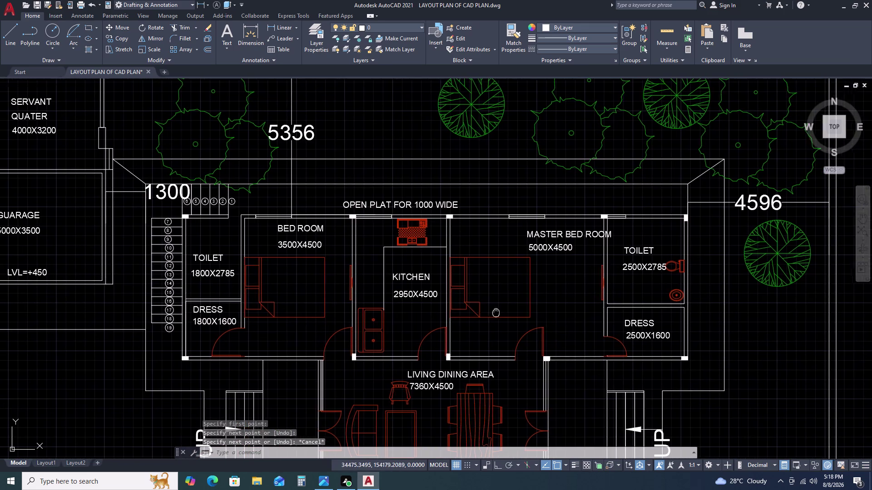
middle_drag(528, 263, 535, 250)
middle_click(535, 249)
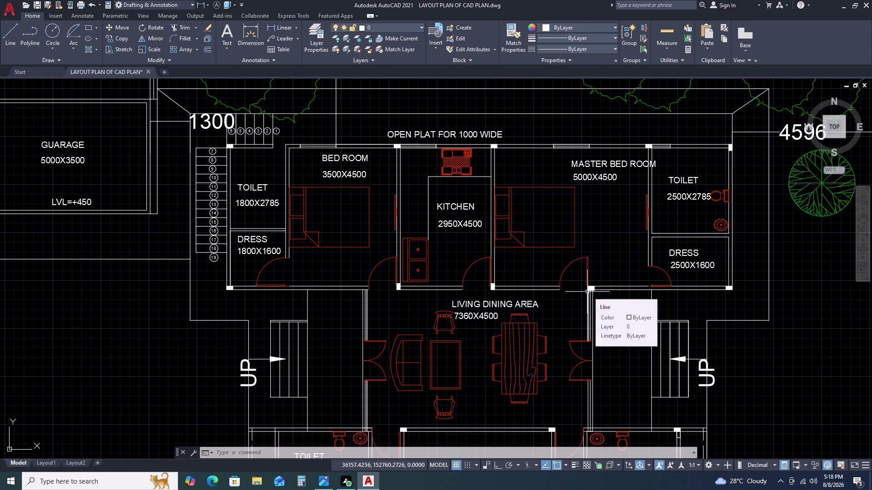
scroll(up, 3)
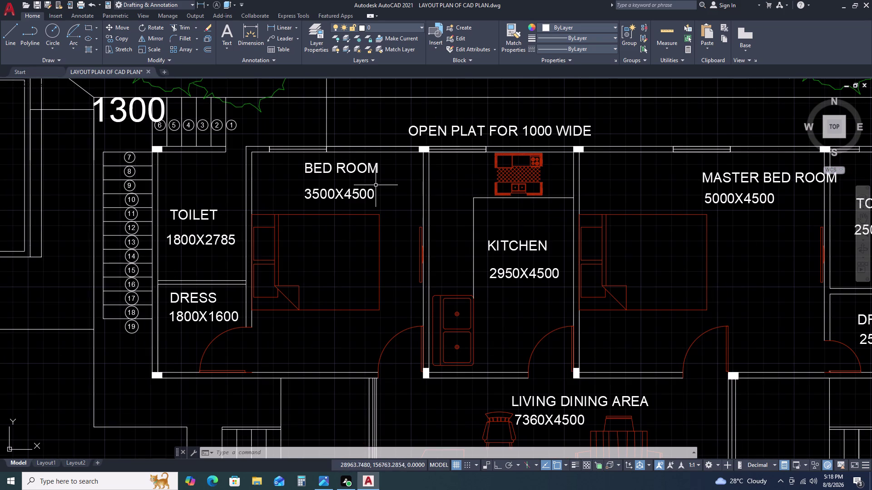
Move the bedroom window lines further right along the wall.
drag(260, 135, 262, 139)
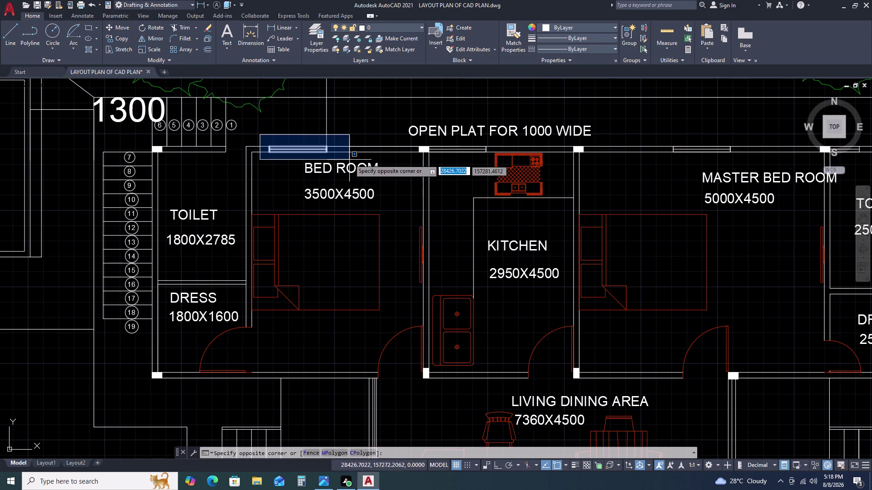
click(346, 155)
text(M)
key(space)
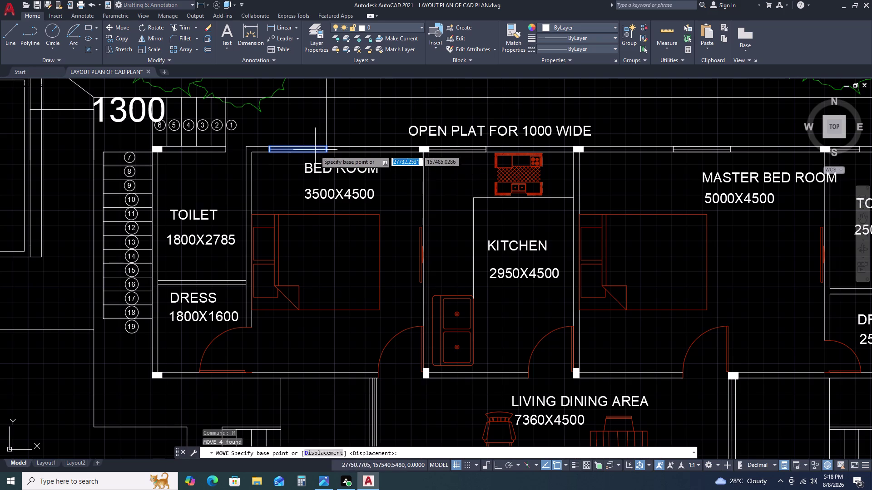
scroll(up, 3)
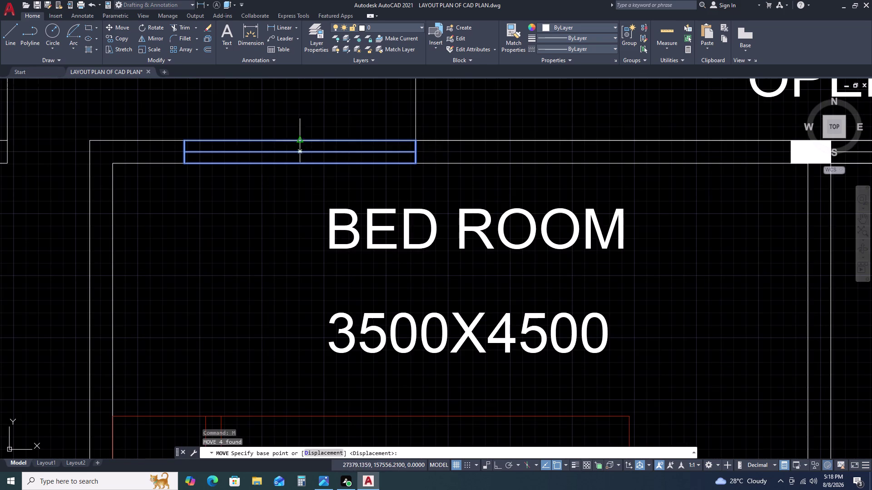
click(300, 140)
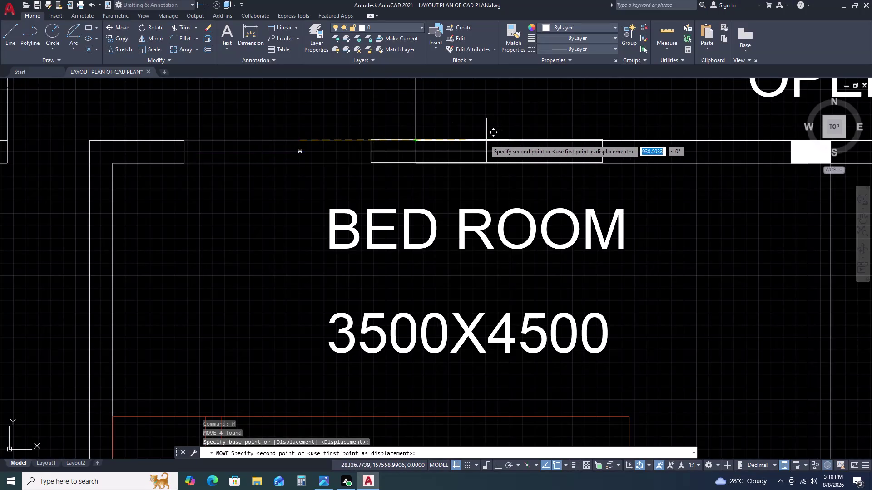
scroll(down, 3)
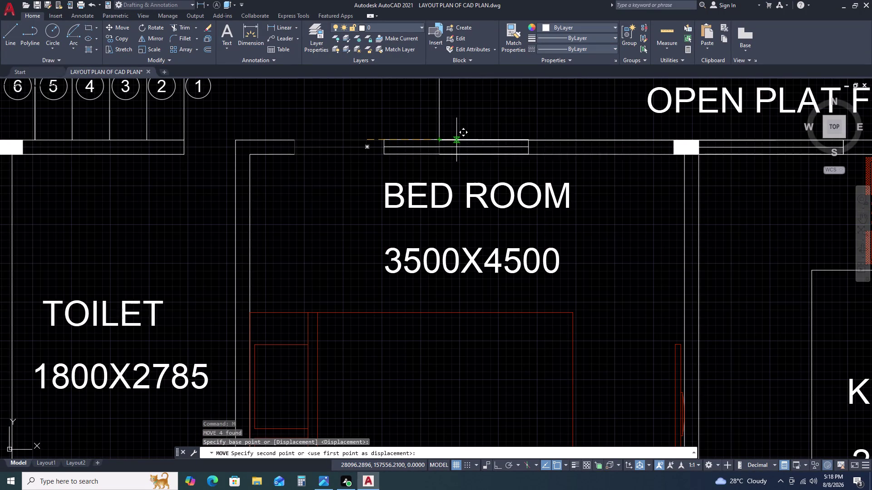
double_click(472, 141)
key(Escape)
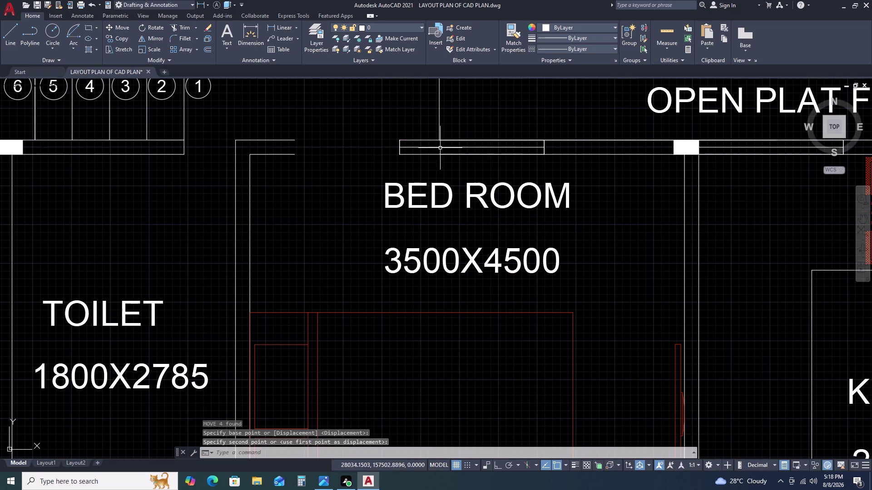
Start a line at the bedroom wall corner, then cancel it.
key(l)
key(space)
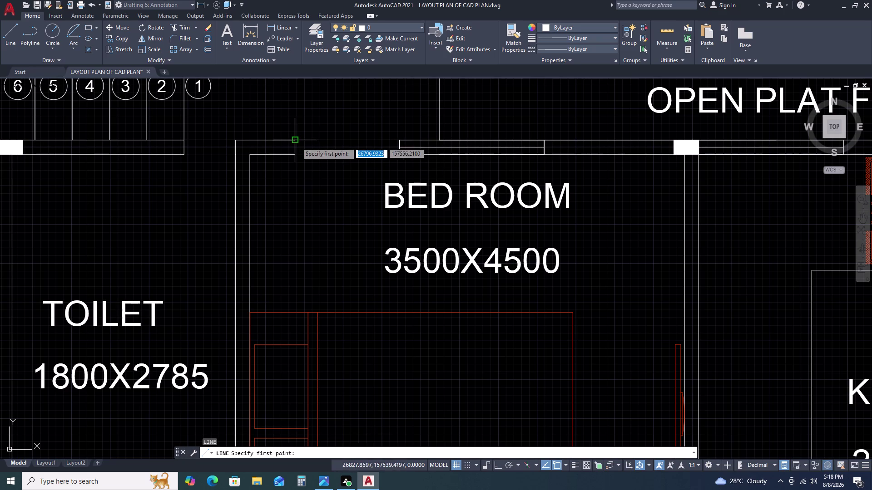
click(296, 142)
click(294, 155)
key(Escape)
scroll(down, 3)
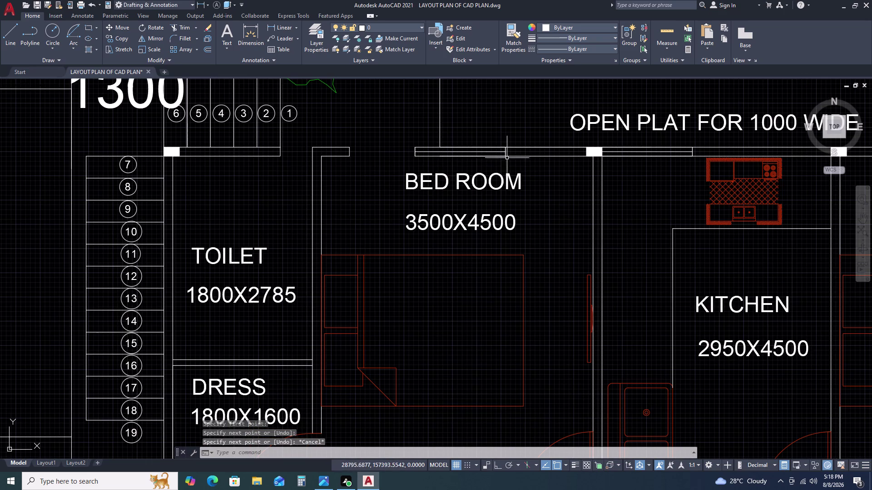
scroll(up, 3)
Abandon a line beside the window and undo back past the window move.
text(L)
key(space)
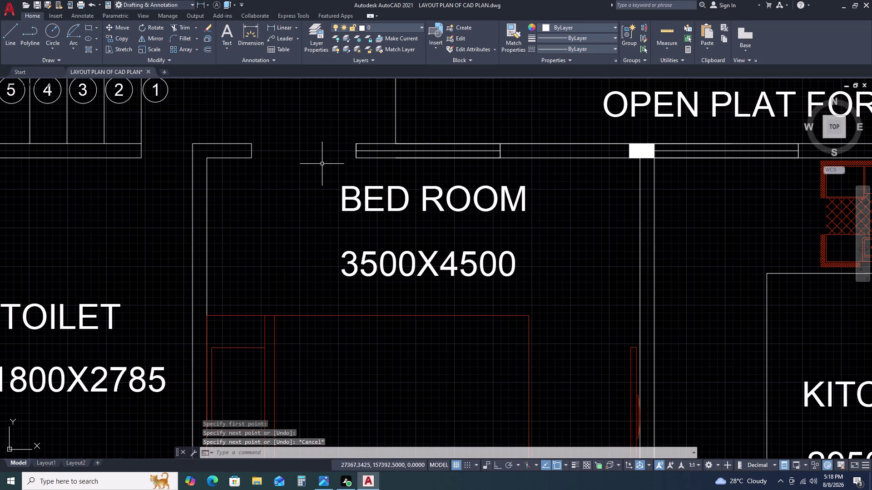
click(250, 156)
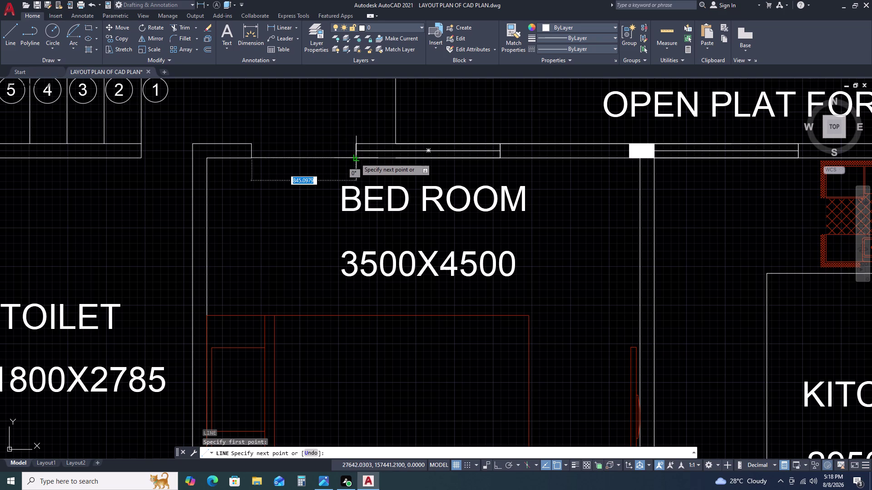
key(Escape)
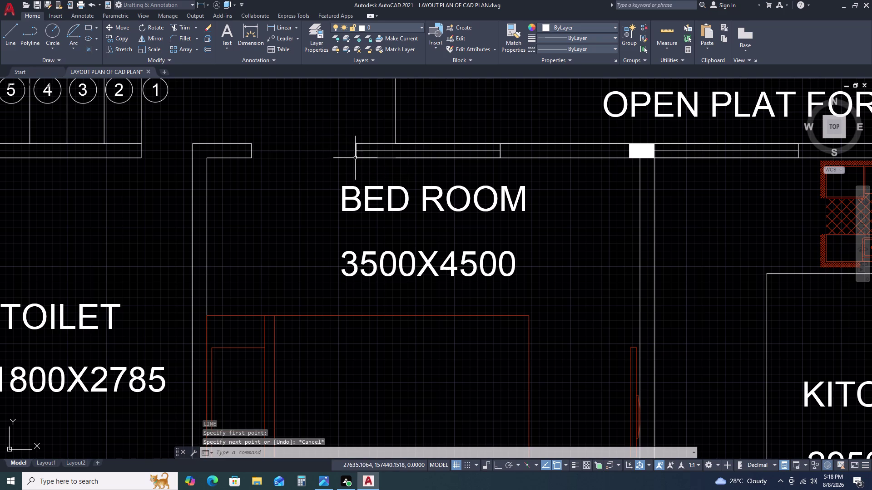
key(ctrl+z)
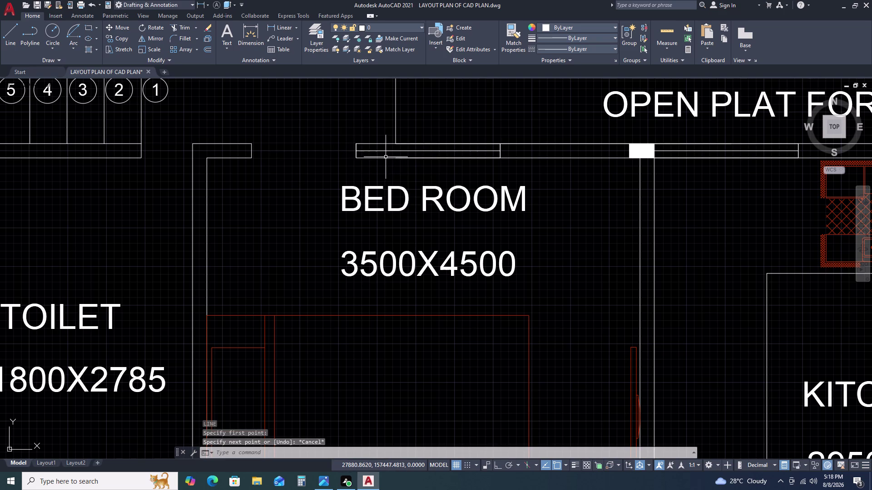
key(ctrl+z)
key(ctrl+z)
key(ctrl+z)
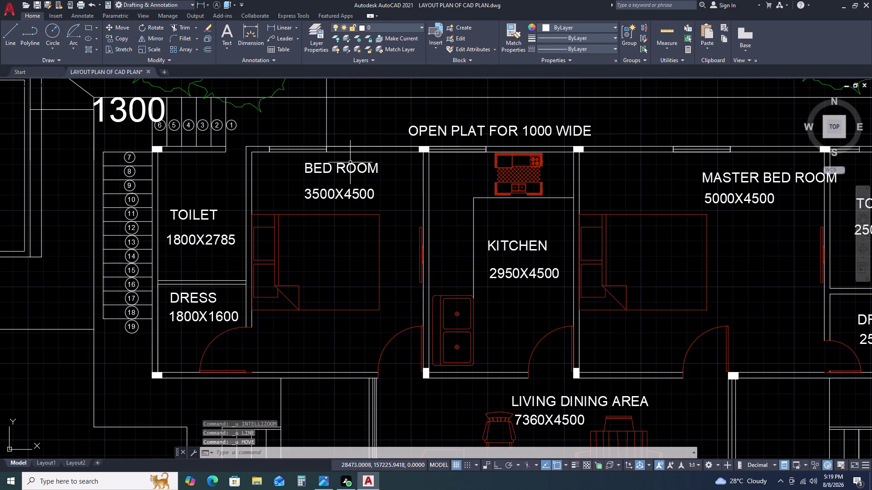
Draw a line from the wall corner along the bedroom's top wall.
text(L)
key(space)
scroll(up, 3)
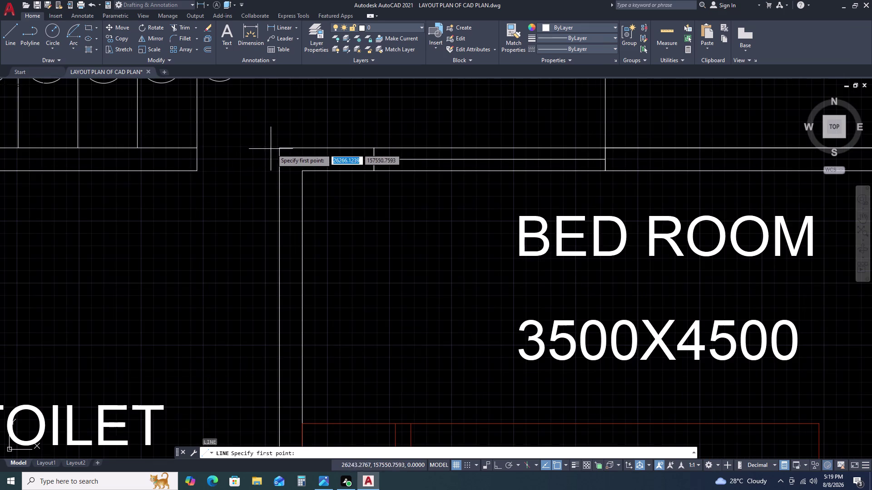
click(282, 147)
scroll(down, 3)
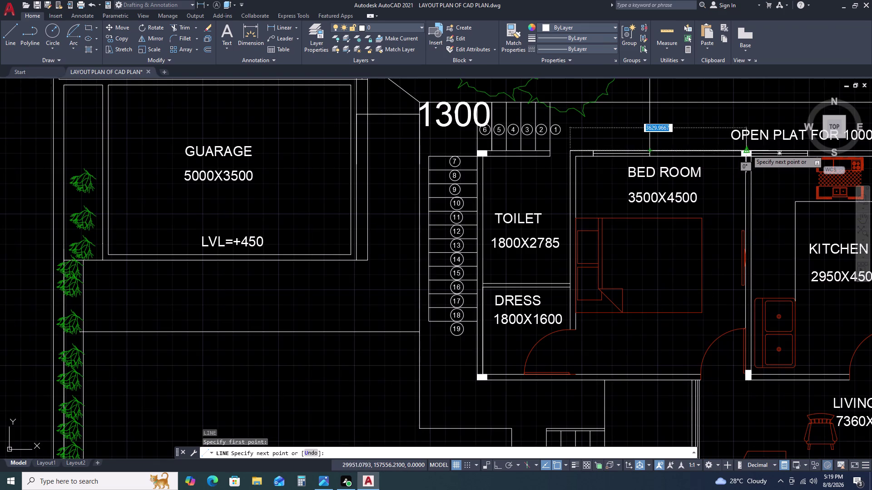
scroll(up, 3)
click(725, 150)
key(Escape)
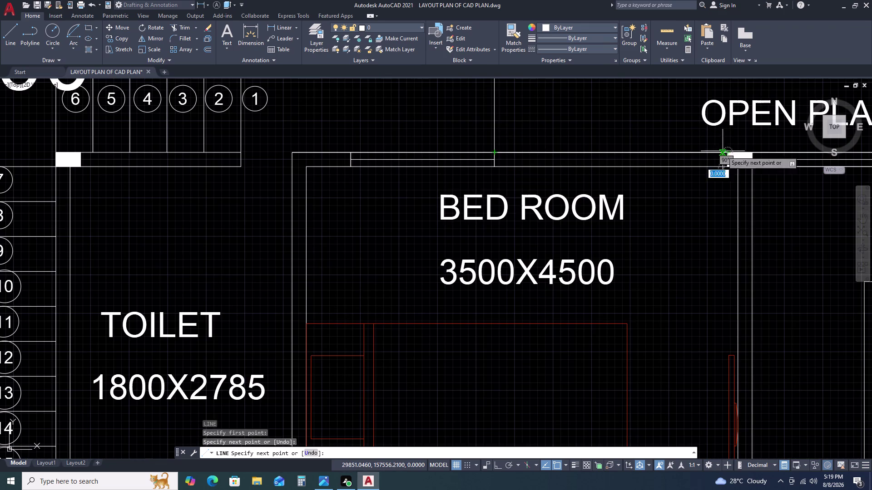
Move the bedroom window lines further right again.
drag(326, 136, 355, 157)
click(515, 174)
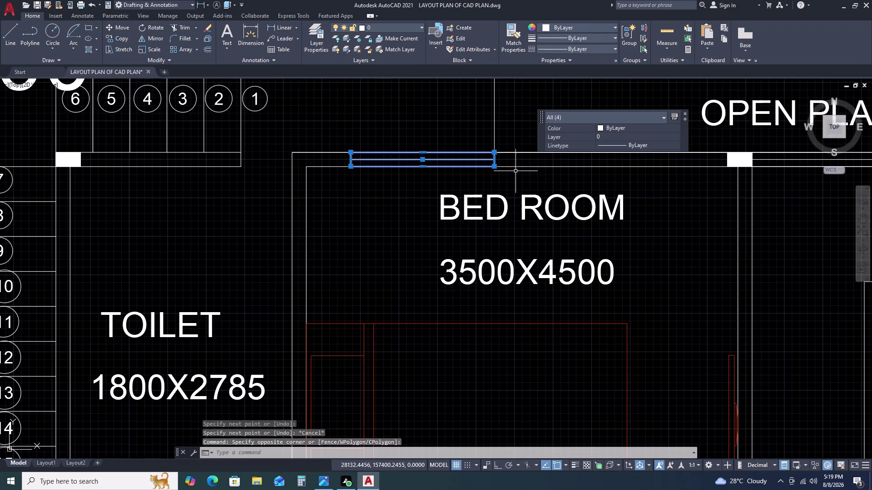
key(m)
key(space)
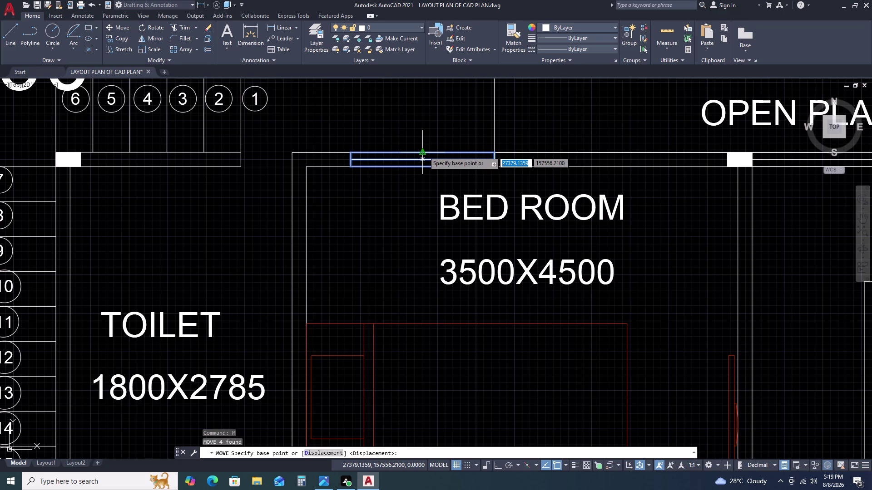
drag(424, 152, 428, 151)
click(508, 153)
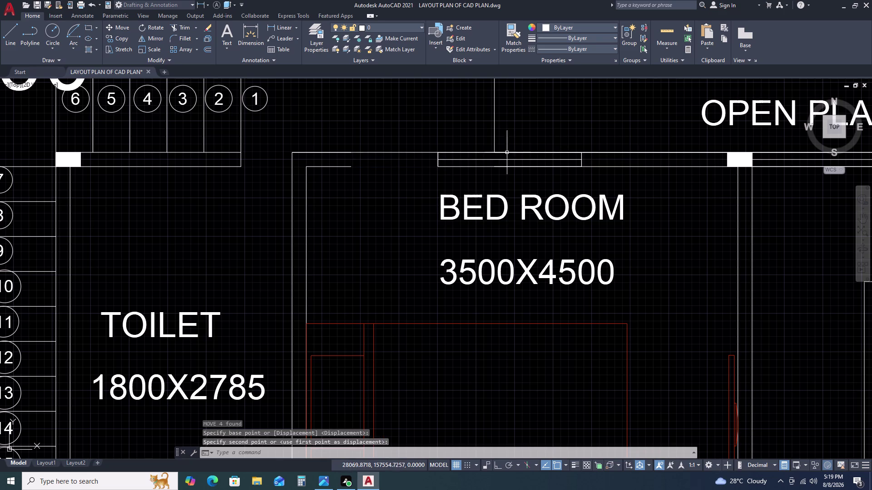
key(Escape)
Erase the stray line segments above the bed room.
click(417, 143)
click(403, 168)
key(Delete)
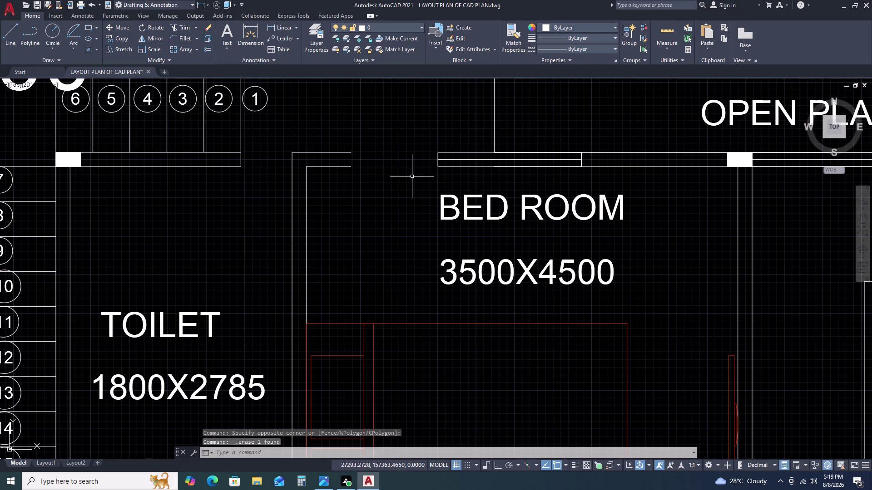
key(l)
key(space)
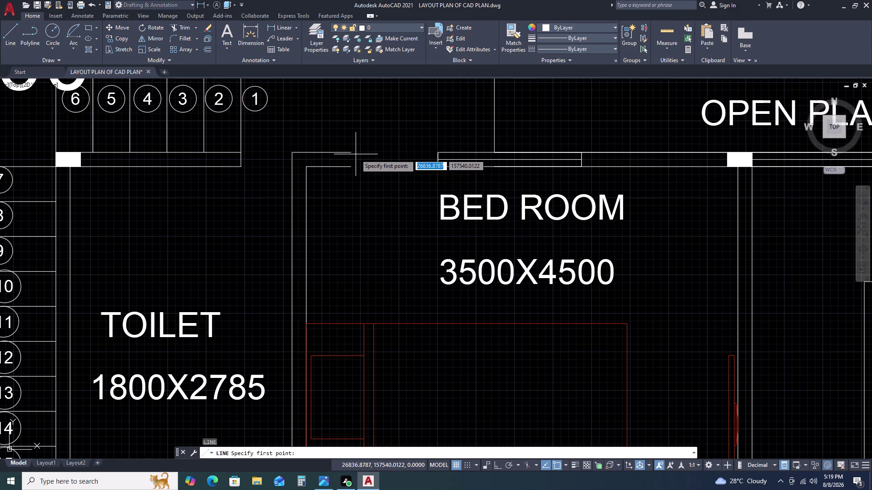
click(353, 154)
click(352, 165)
key(Escape)
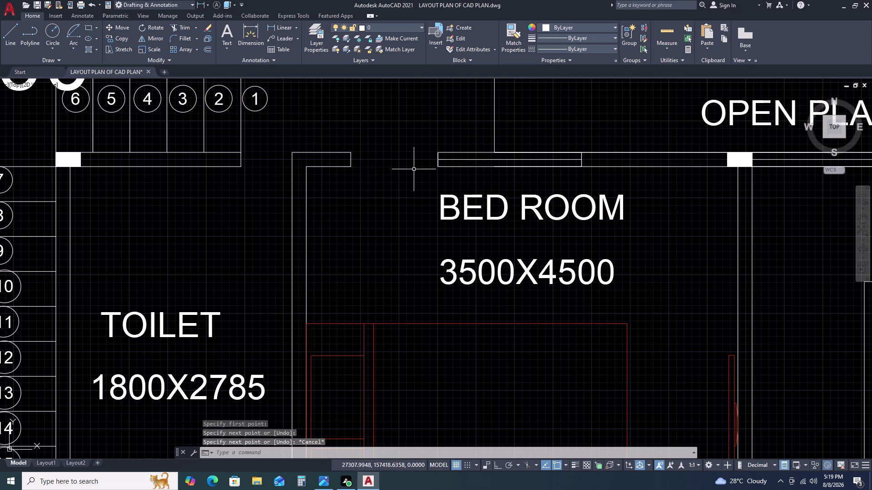
click(603, 153)
key(Delete)
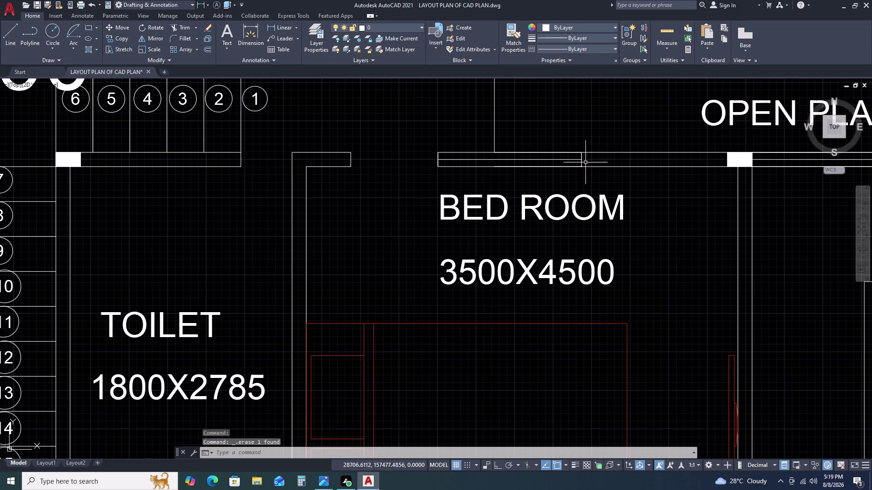
Pan along the bed room's top wall to inspect its left corner.
scroll(down, 3)
middle_drag(618, 169, 554, 169)
scroll(up, 3)
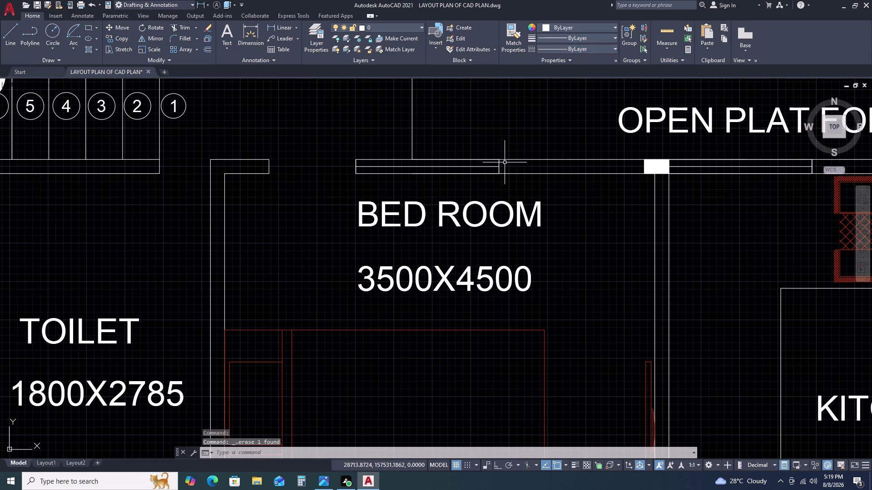
scroll(up, 3)
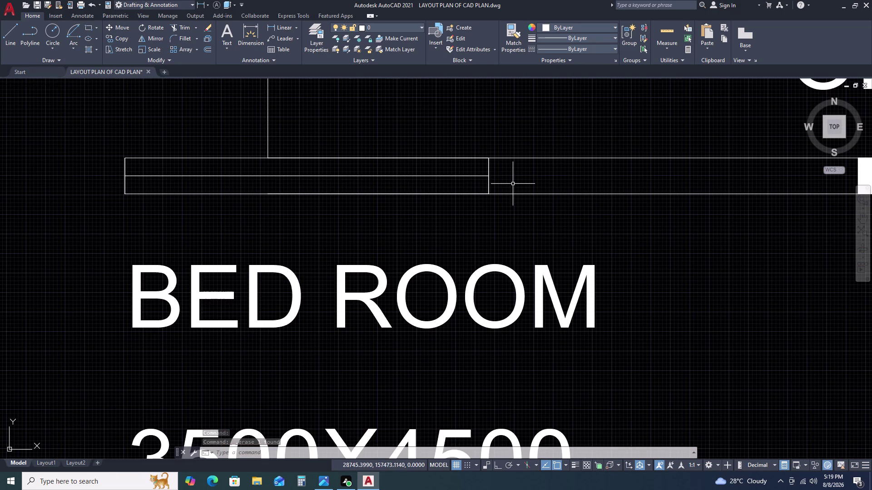
scroll(down, 3)
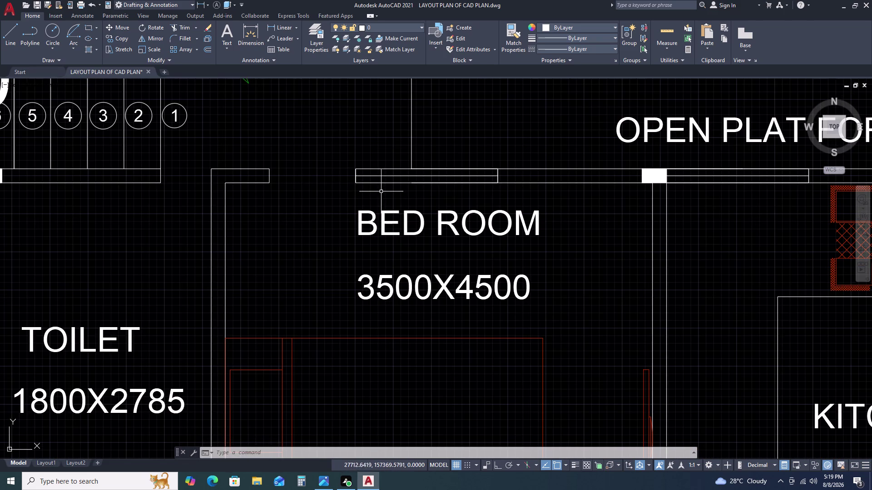
scroll(down, 3)
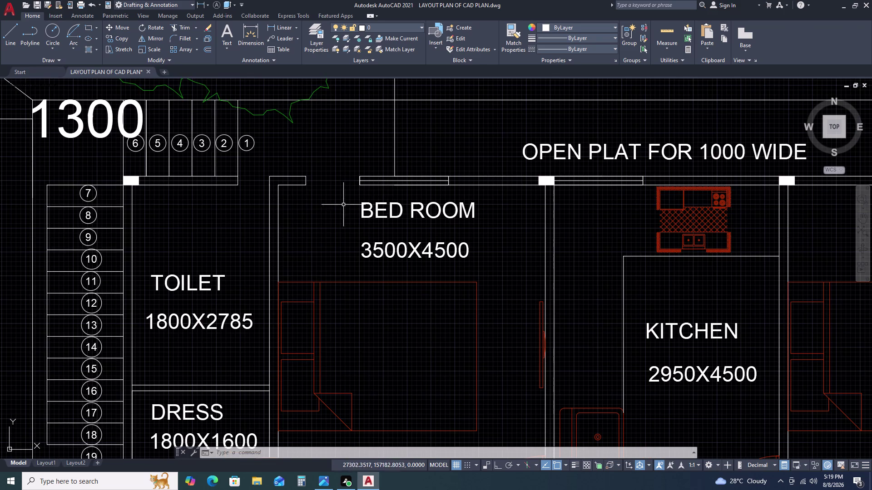
scroll(up, 3)
click(316, 174)
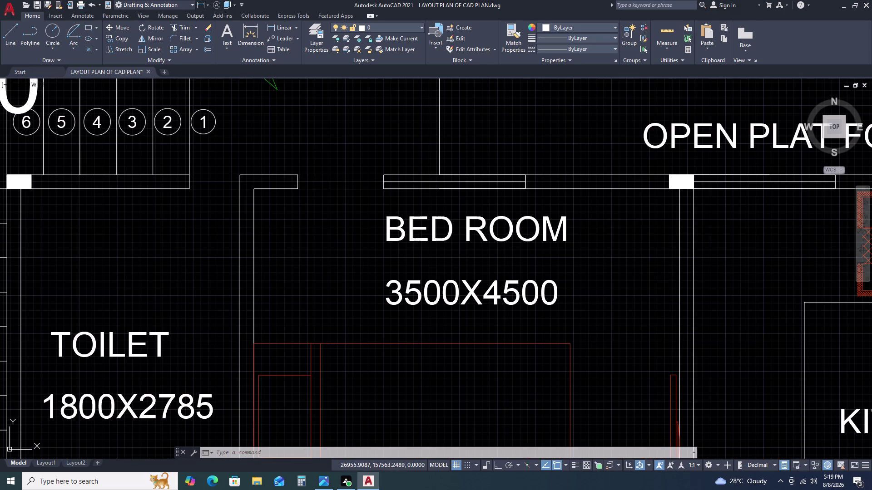
click(294, 191)
scroll(up, 3)
key(Escape)
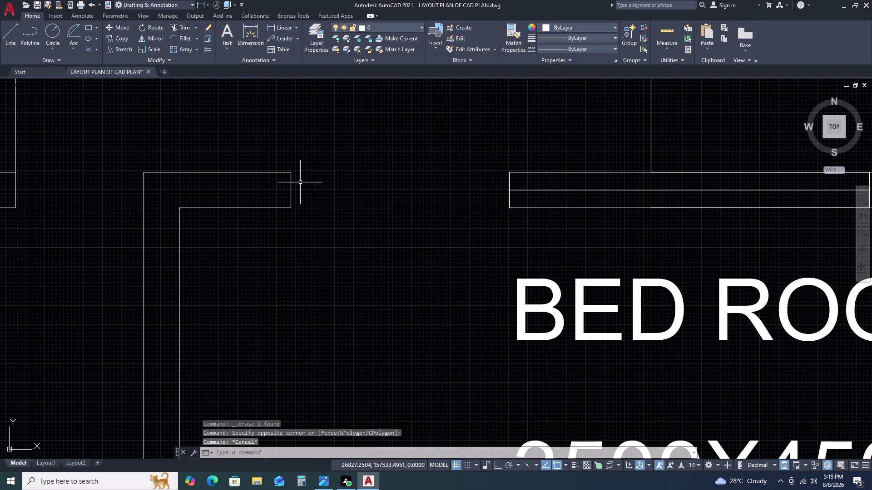
Erase the short leftover wall segment at the bedroom's top-left corner.
click(295, 184)
click(284, 187)
key(Delete)
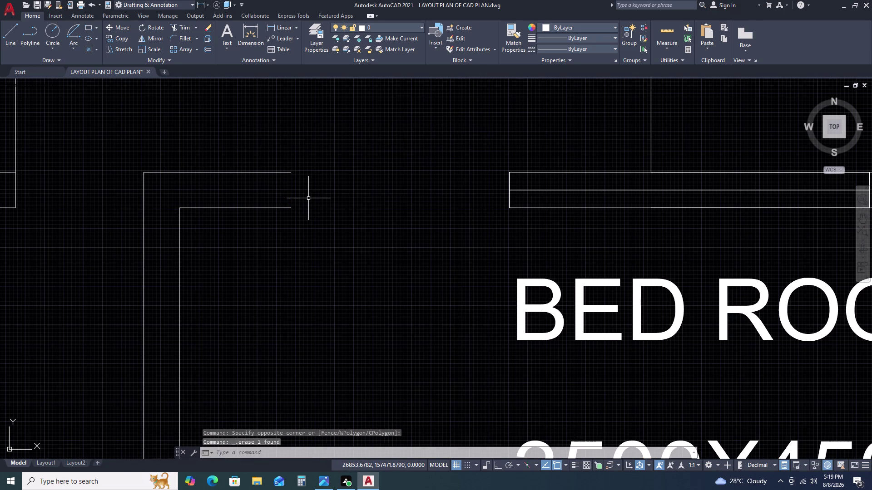
Extend the wall line across the gap using a fence, then view the whole plan.
text(EX)
key(space)
drag(275, 158, 273, 168)
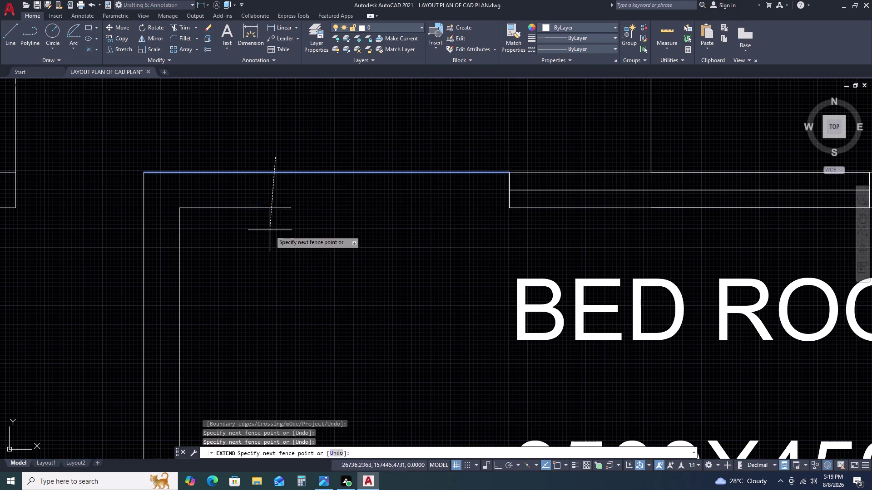
click(269, 232)
scroll(down, 3)
key(Escape)
scroll(down, 3)
middle_drag(535, 233, 474, 199)
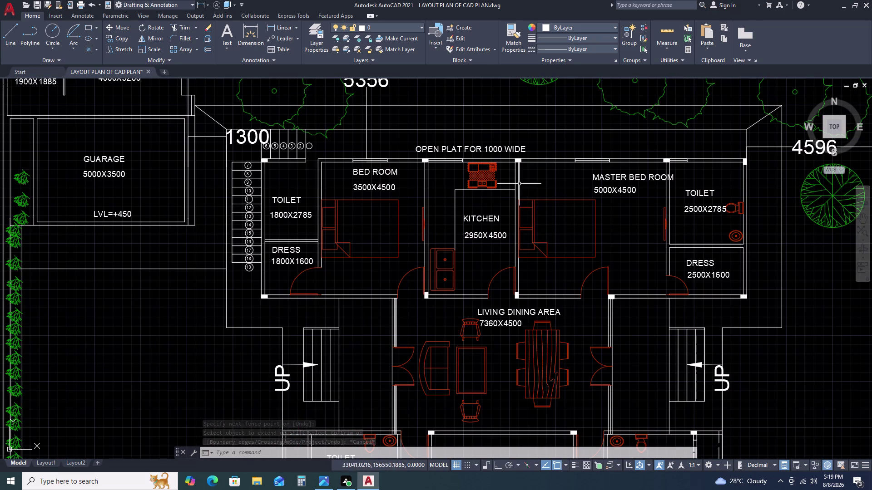
Move the kitchen counter block against the top wall.
scroll(up, 3)
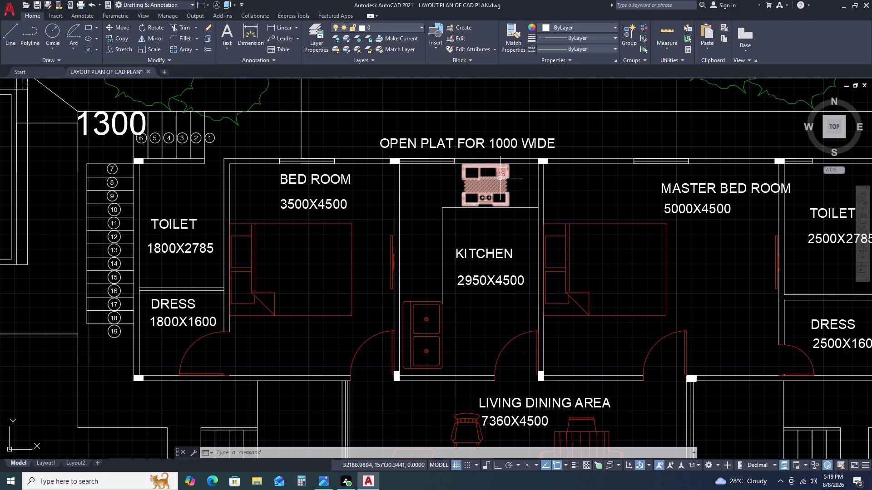
click(460, 162)
click(510, 206)
key(m)
key(space)
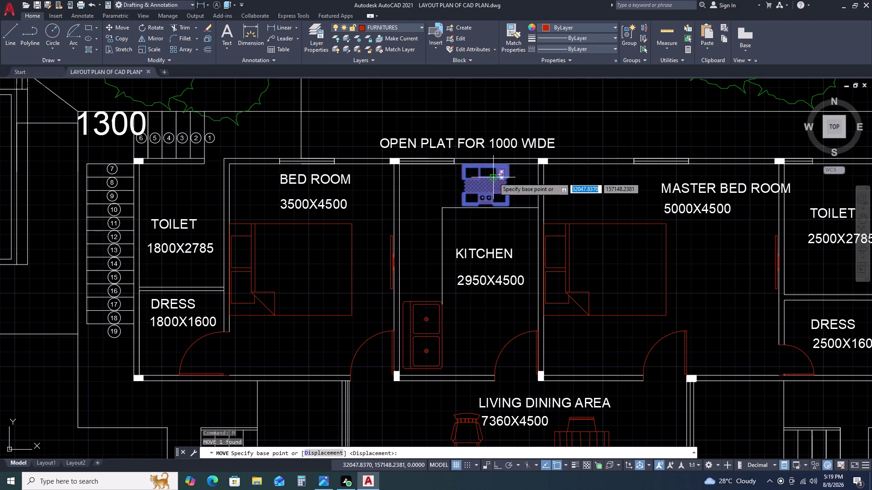
click(493, 178)
click(479, 179)
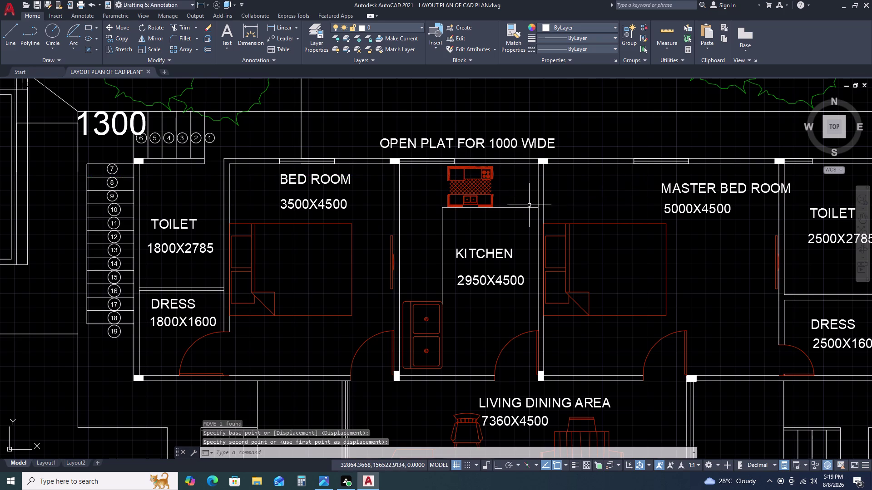
key(Escape)
Draw a vertical line beside the counter up to its corner.
text(L)
key(space)
click(504, 208)
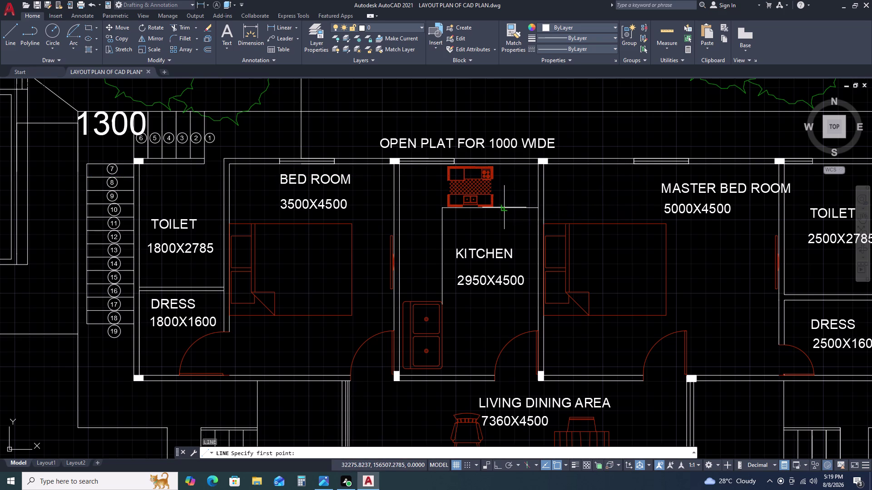
key(Escape)
key(space)
click(493, 210)
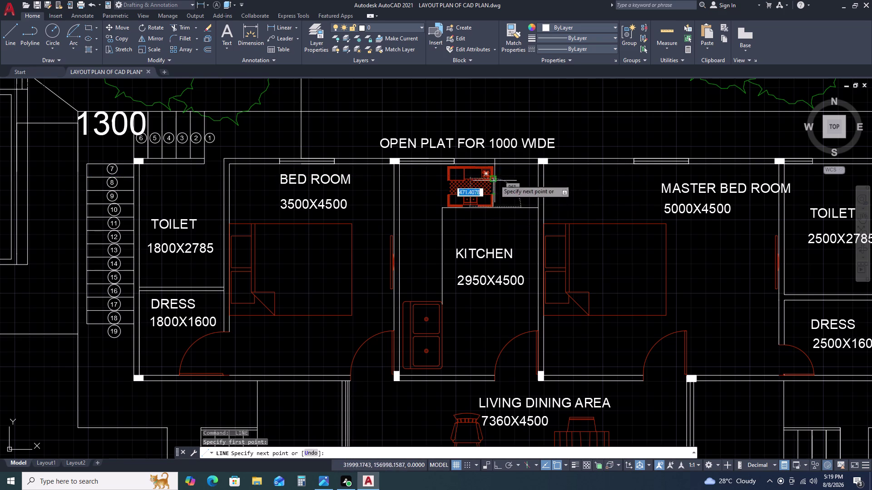
click(494, 162)
key(Escape)
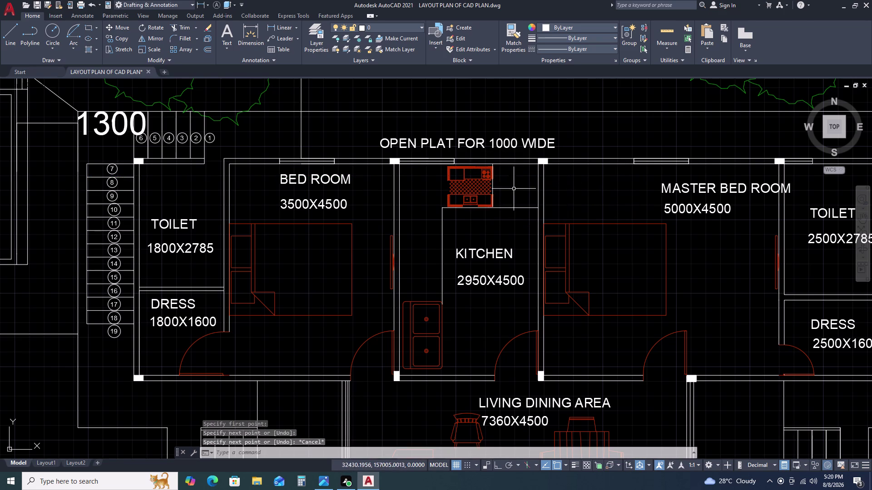
drag(517, 198, 516, 205)
click(511, 216)
scroll(up, 3)
key(Escape)
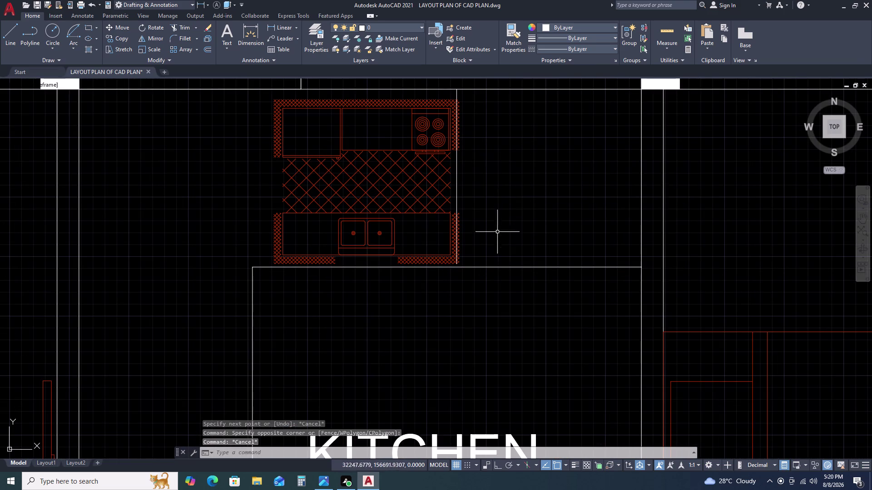
Shift the vertical line just right of the counter.
click(458, 179)
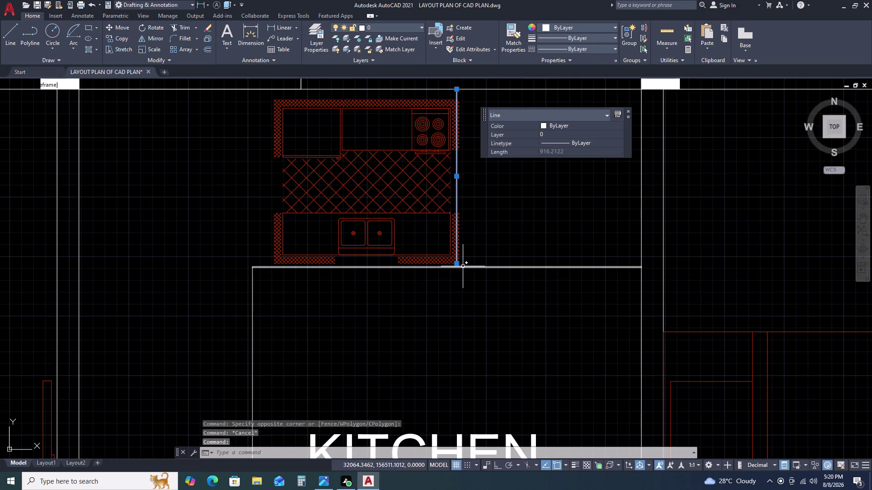
text(M)
key(space)
click(459, 262)
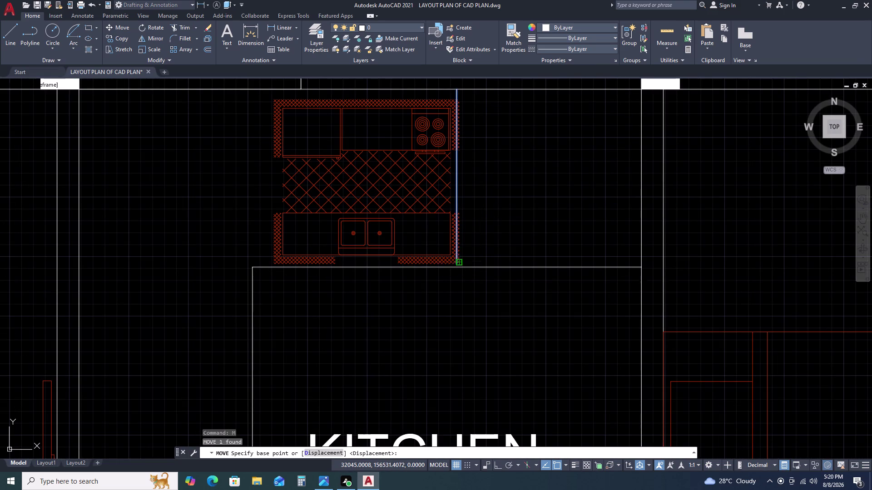
click(469, 268)
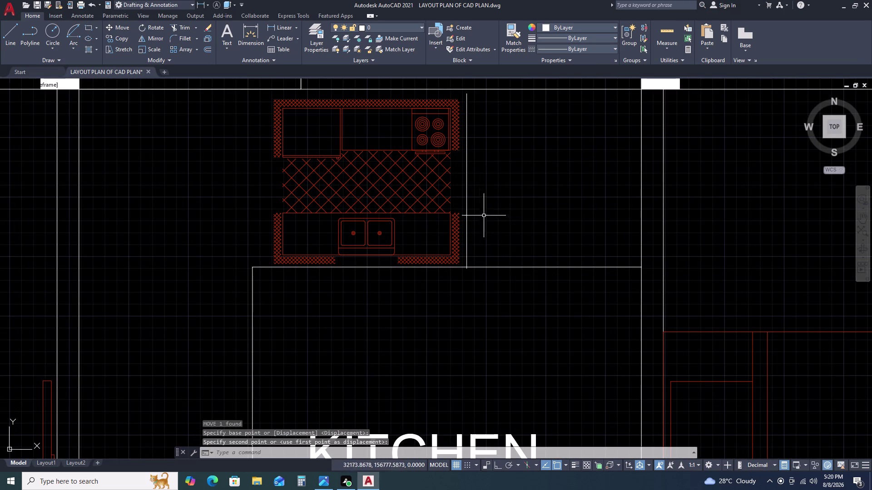
key(Escape)
Grip-stretch the line's top endpoint onto the top wall.
click(467, 133)
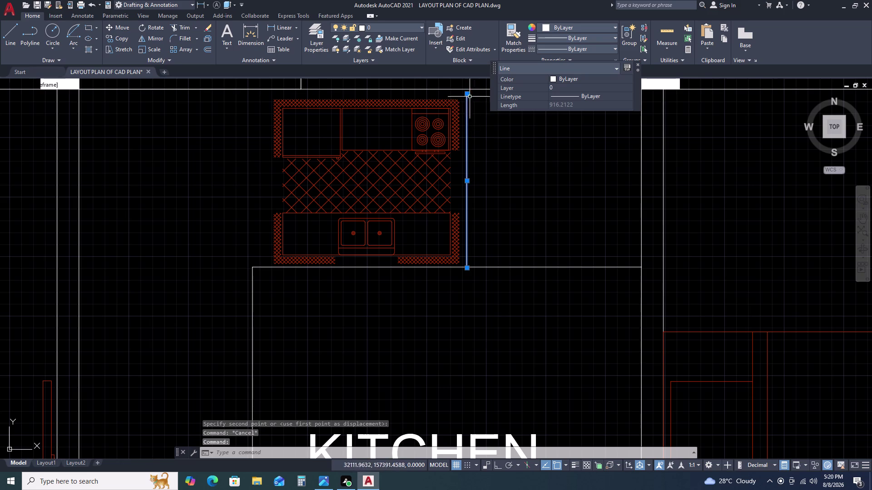
click(466, 95)
click(467, 90)
key(Escape)
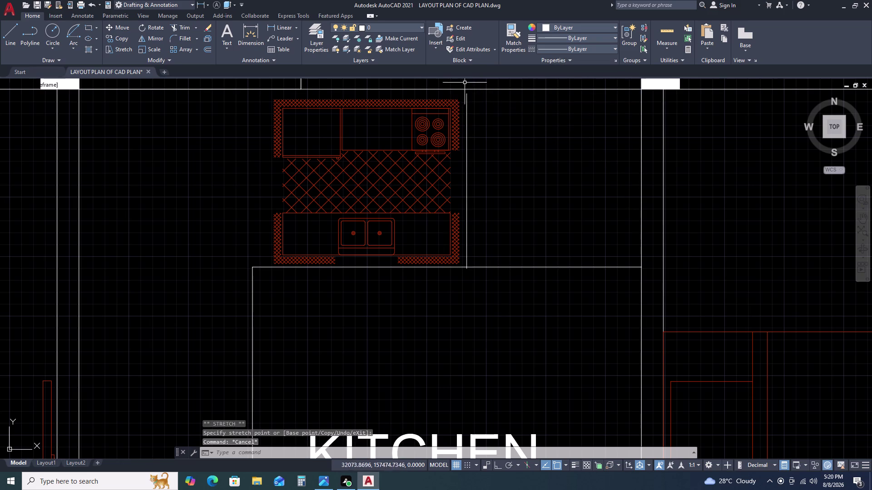
click(468, 95)
click(464, 94)
click(466, 94)
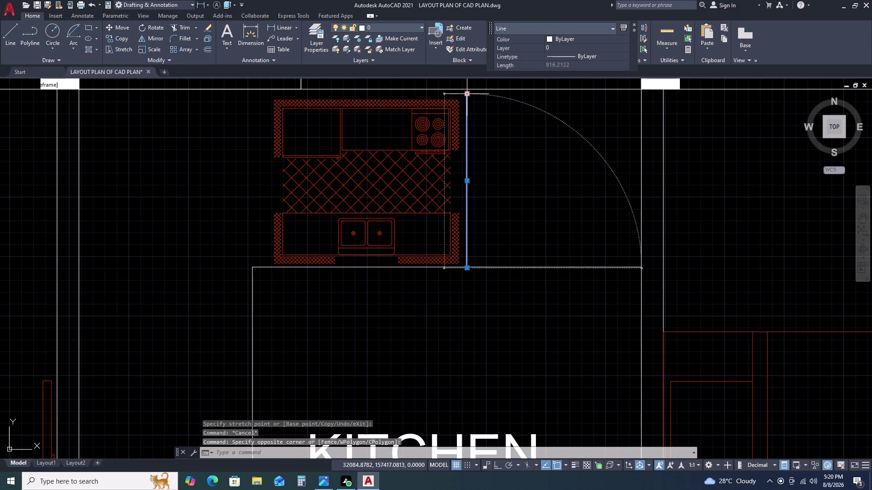
click(467, 90)
key(Escape)
Trim the wall line past the new vertical line.
text(TR)
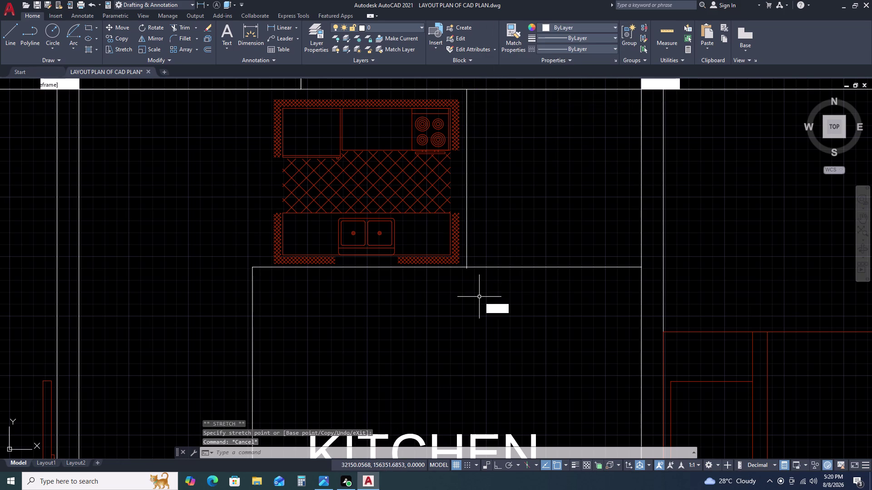
key(space)
scroll(up, 3)
click(471, 303)
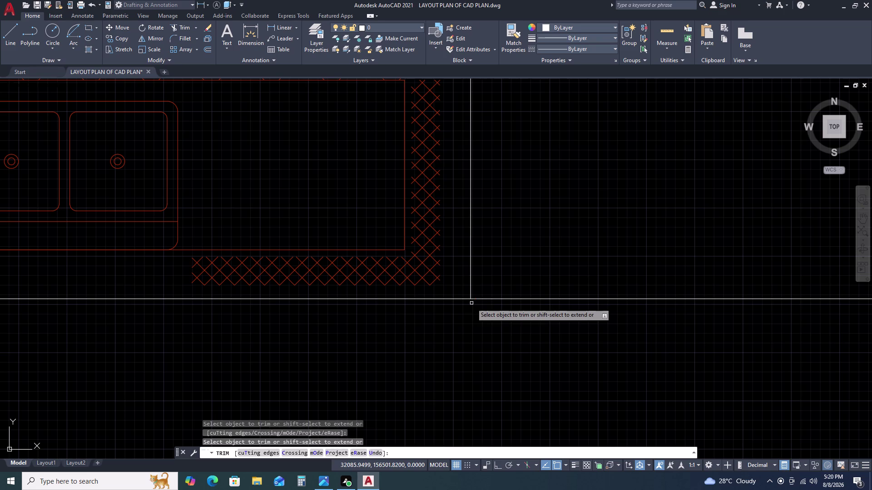
key(Escape)
click(589, 277)
click(560, 315)
key(Escape)
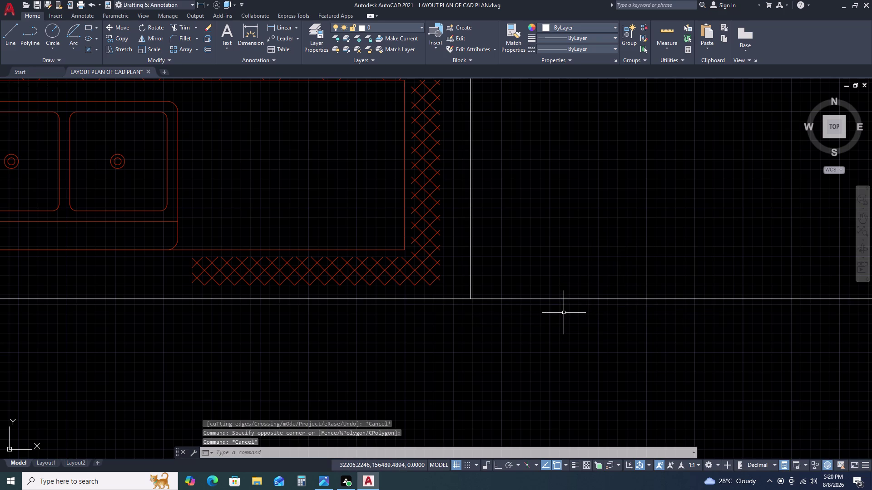
Trim away the remaining extra wall segments with a fence.
text(TR)
key(space)
drag(636, 268, 632, 275)
click(597, 343)
scroll(down, 3)
key(Escape)
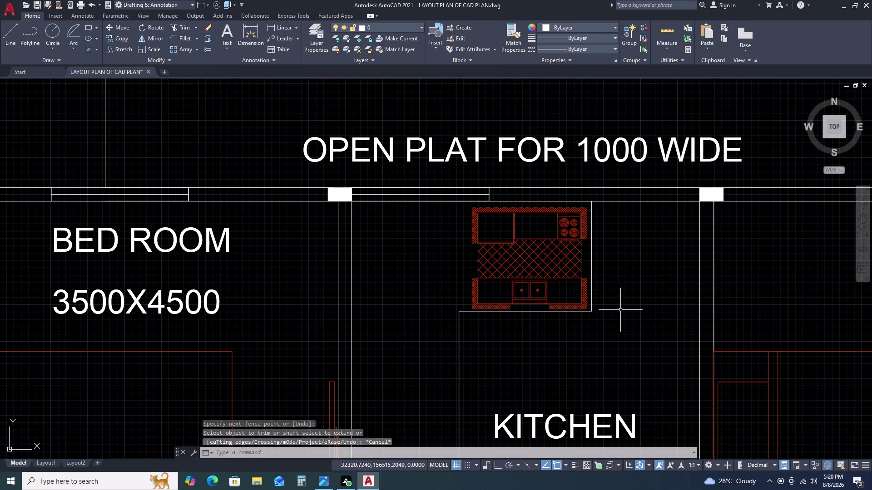
Draw a 600 rectangle on the kitchen's top wall above the counter.
scroll(up, 3)
scroll(down, 3)
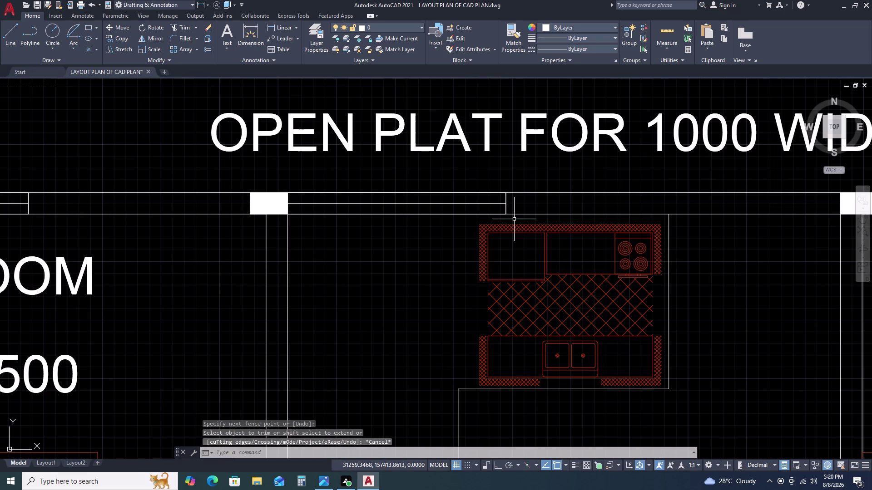
text(REC)
key(space)
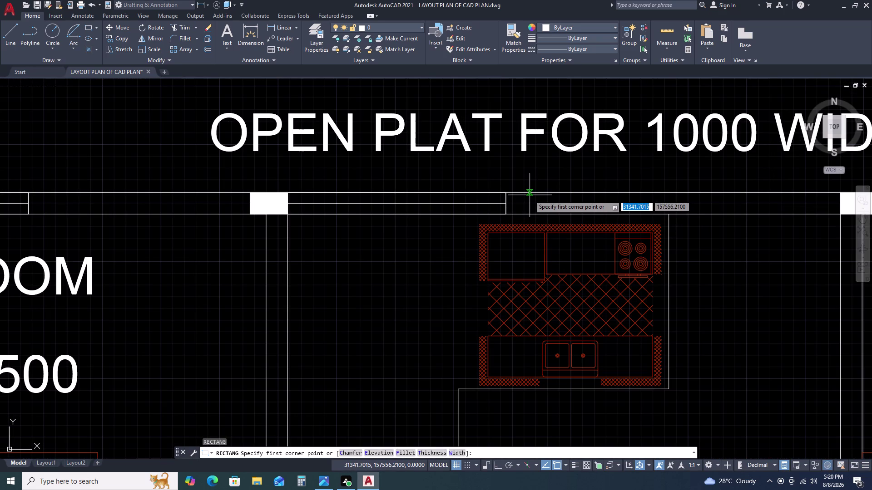
click(506, 193)
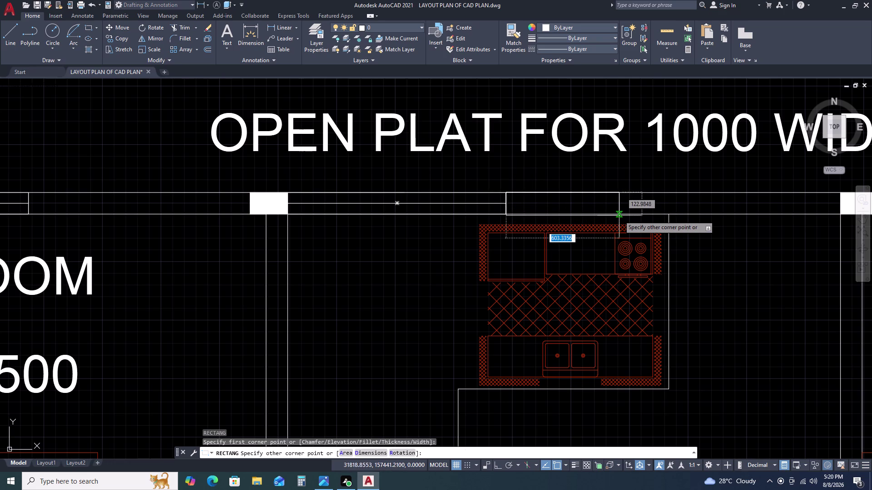
key(6)
text(00)
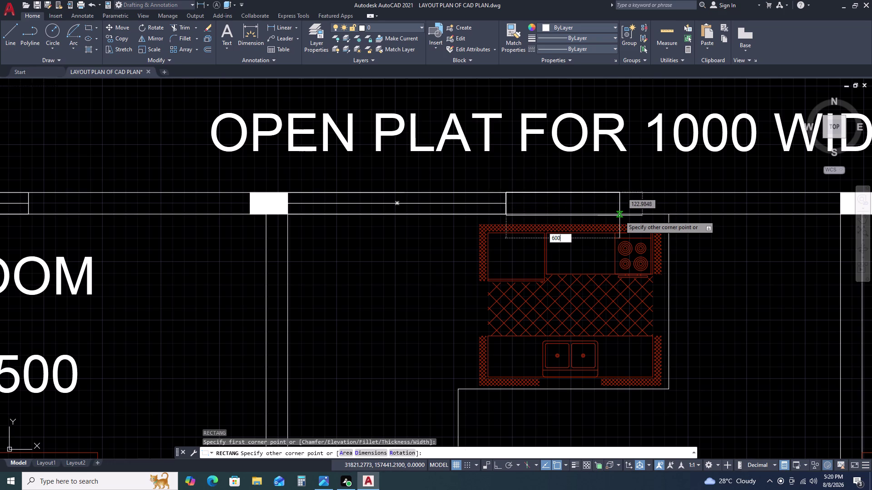
key(space)
Stretch the rectangle's lower edge grip upward to a new position.
scroll(up, 3)
click(606, 215)
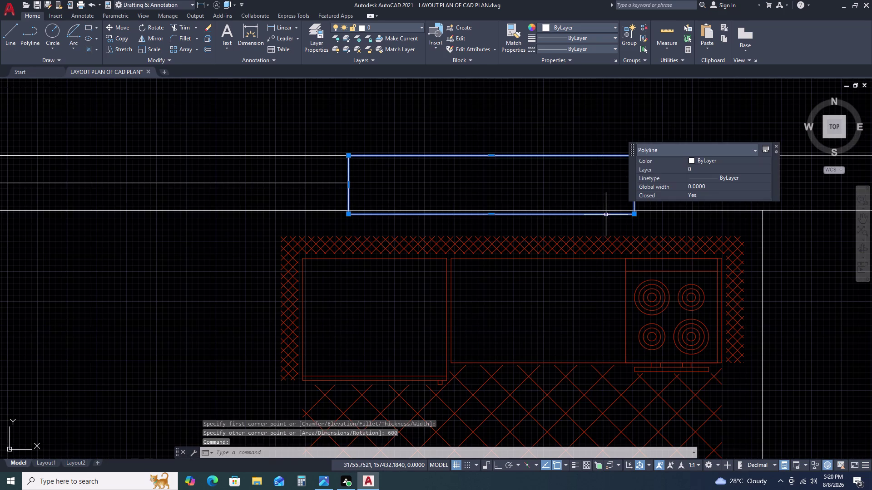
scroll(up, 3)
click(380, 212)
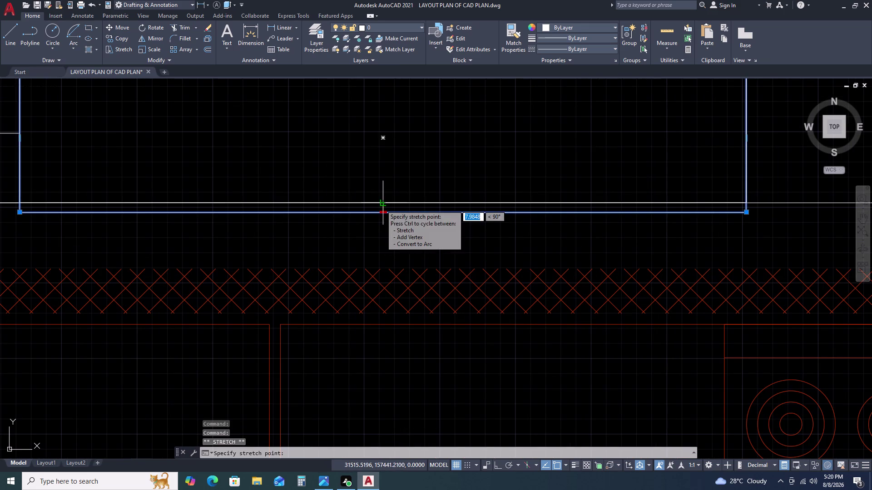
click(381, 205)
key(Escape)
scroll(down, 3)
scroll(down, 3)
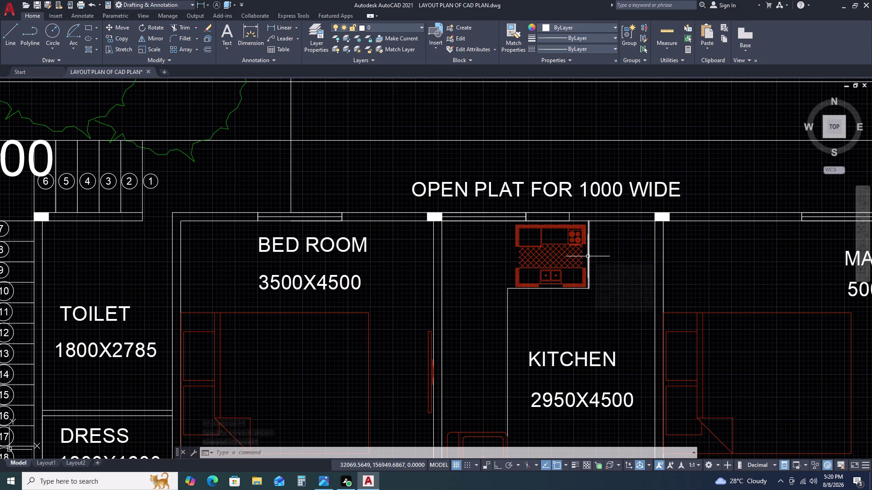
scroll(down, 3)
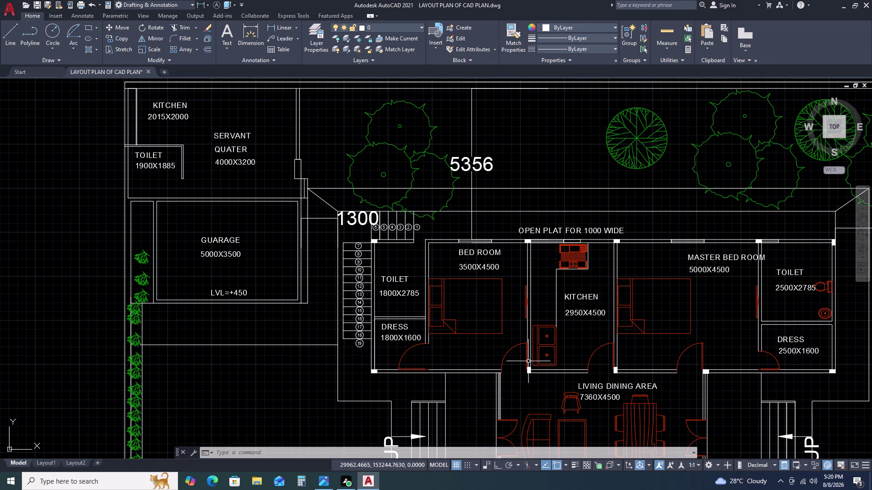
middle_drag(528, 361, 498, 305)
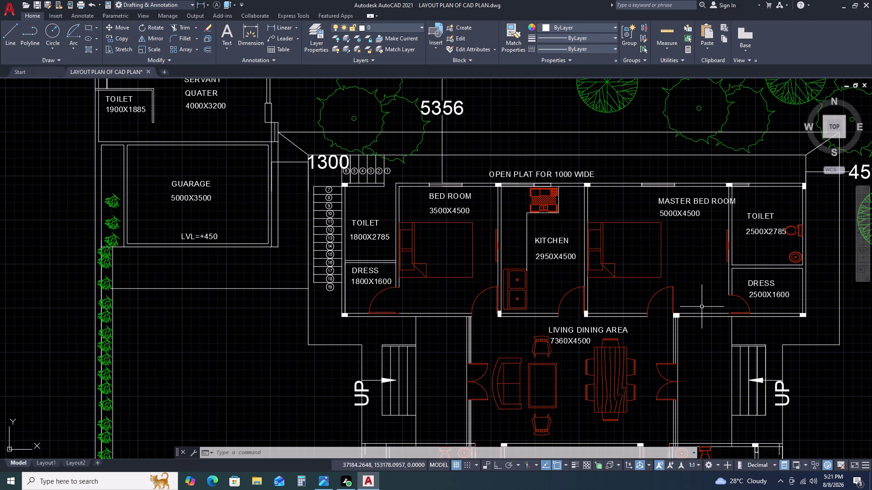
middle_drag(624, 305, 591, 305)
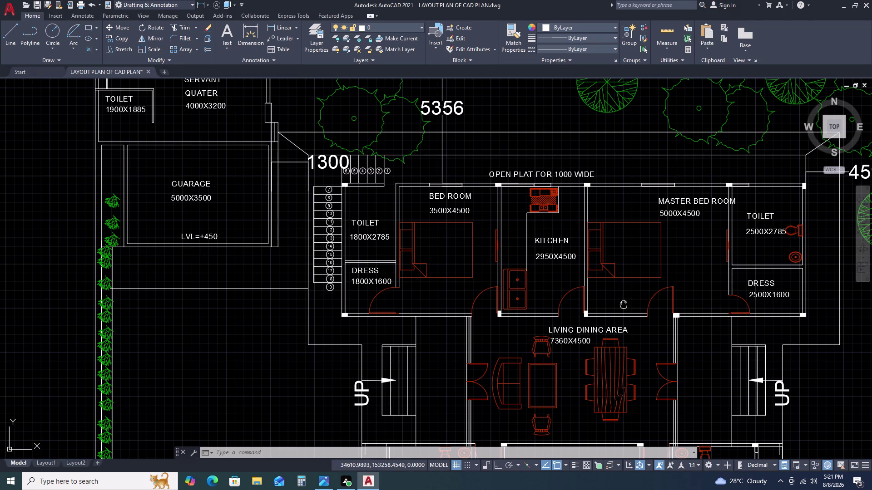
Copy the dress room door into the master bedroom's toilet.
middle_drag(591, 305, 566, 306)
click(688, 305)
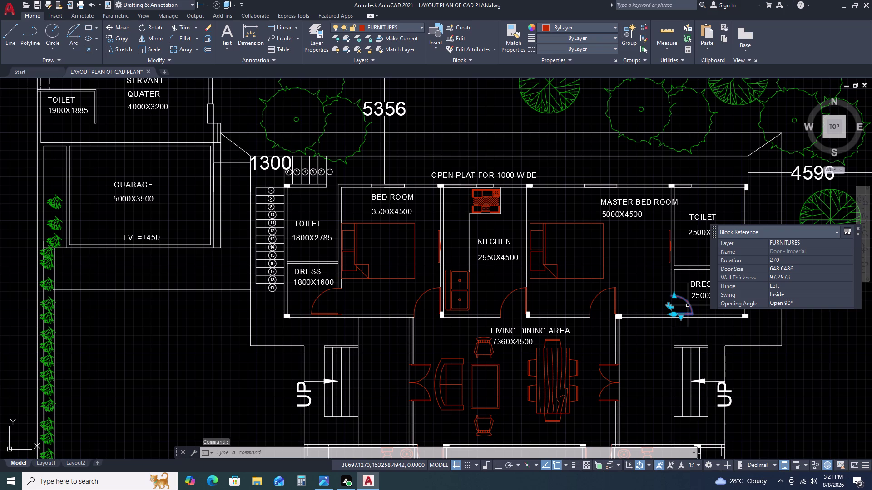
text(CO)
key(space)
click(688, 306)
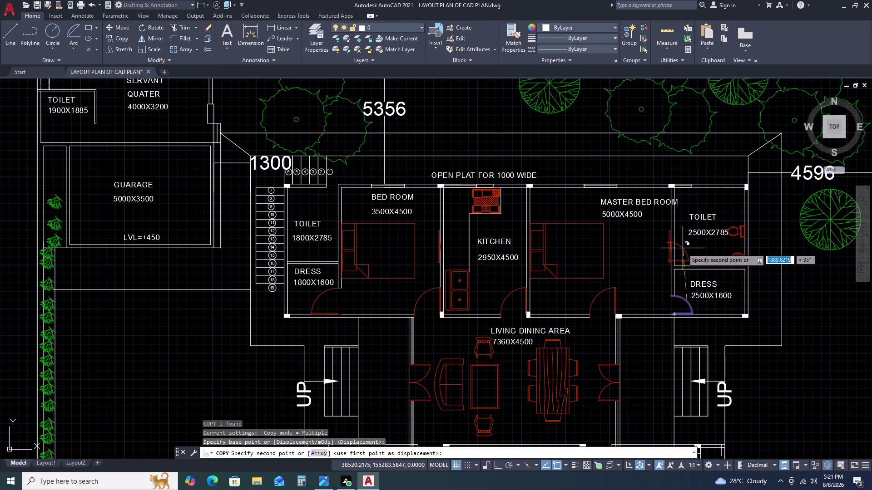
click(709, 247)
key(Escape)
Rotate the copied door by a right angle with ortho mode on.
click(709, 247)
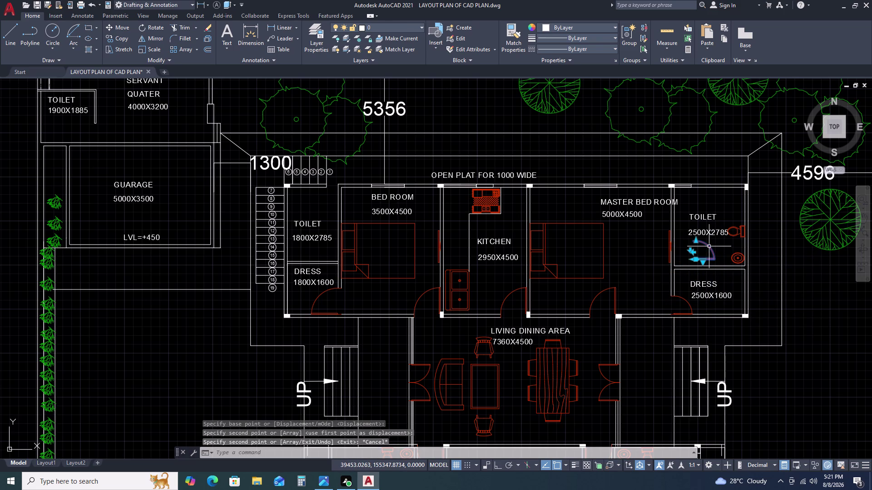
text(RO)
key(space)
click(709, 246)
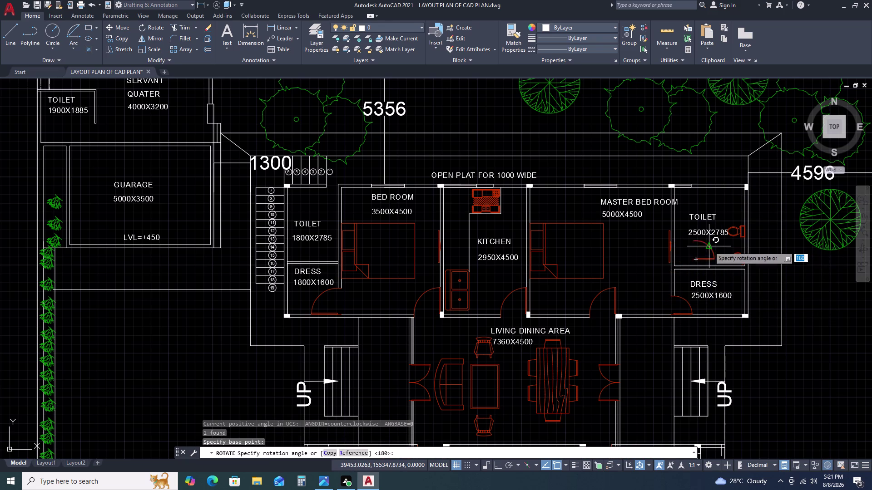
key(F8)
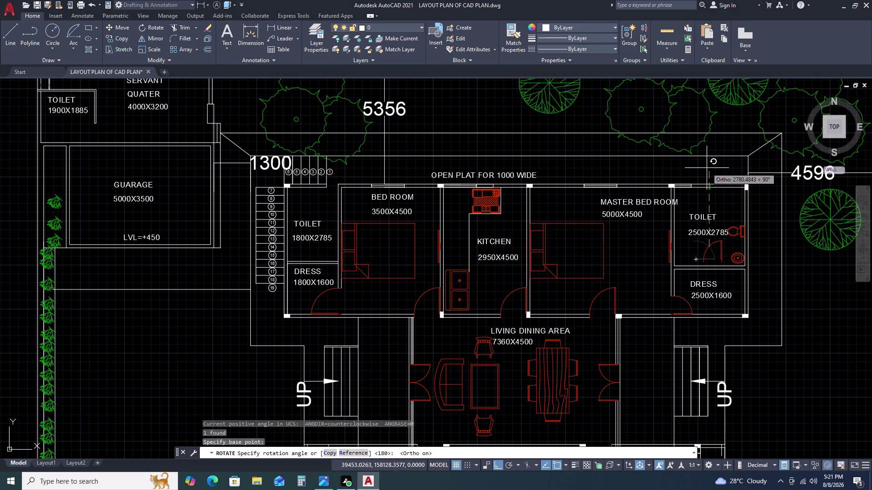
click(706, 168)
Mirror the rotated door with MI, keeping the original.
click(724, 239)
click(709, 247)
text(M)
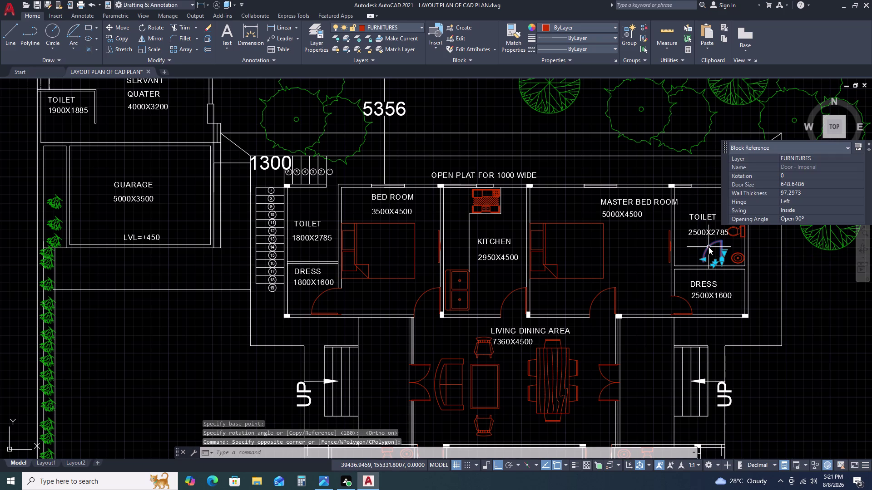
text(I)
key(space)
click(707, 256)
click(700, 176)
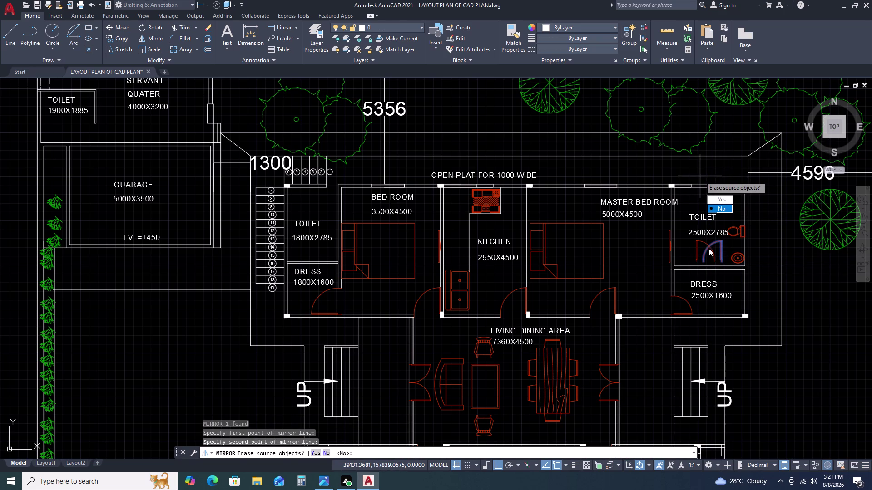
click(721, 197)
Move the mirrored door against the toilet wall.
click(707, 243)
click(686, 254)
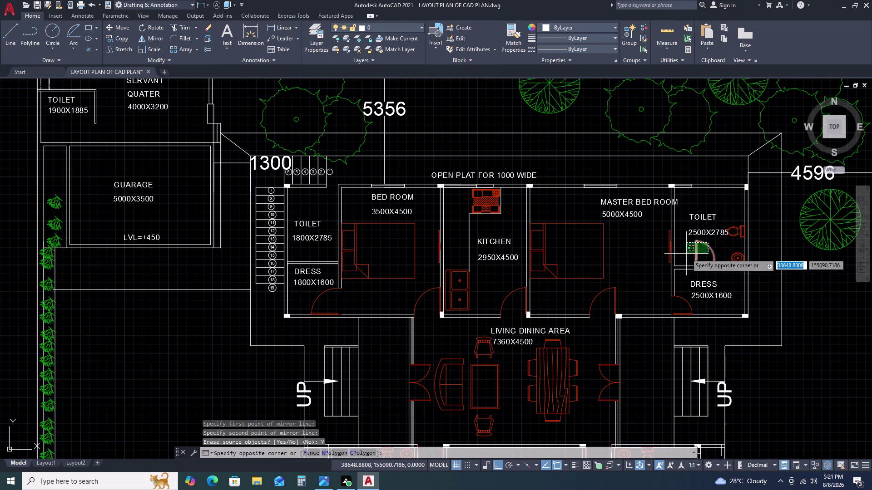
text(M)
key(space)
scroll(up, 3)
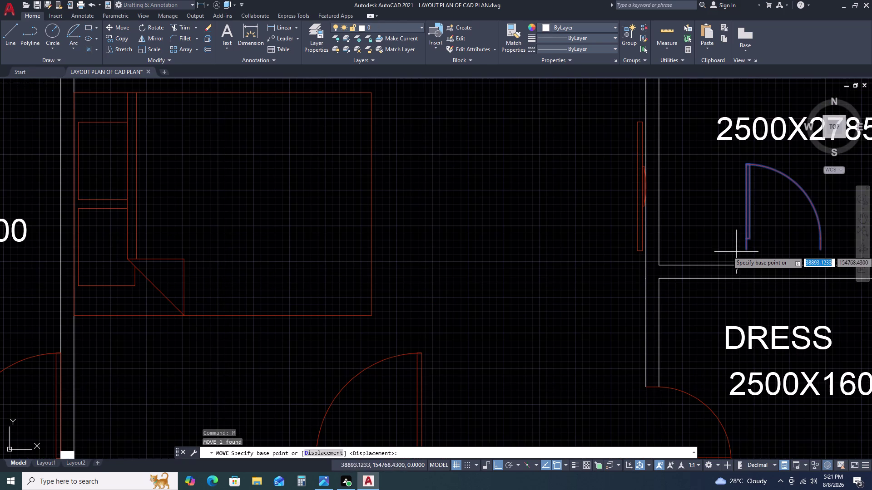
click(746, 251)
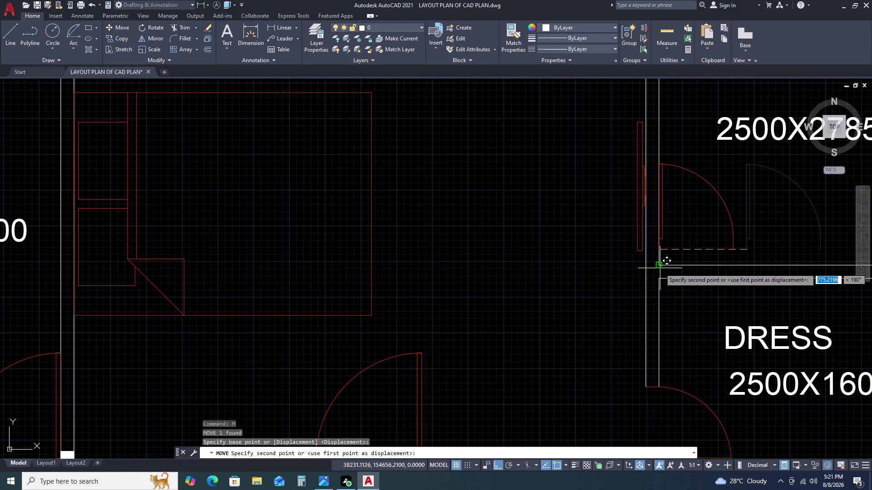
click(660, 268)
scroll(down, 3)
Retry the door move, then undo the two misplaced moves.
middle_drag(757, 269, 714, 243)
scroll(up, 3)
drag(738, 214, 733, 217)
click(699, 233)
key(m)
key(space)
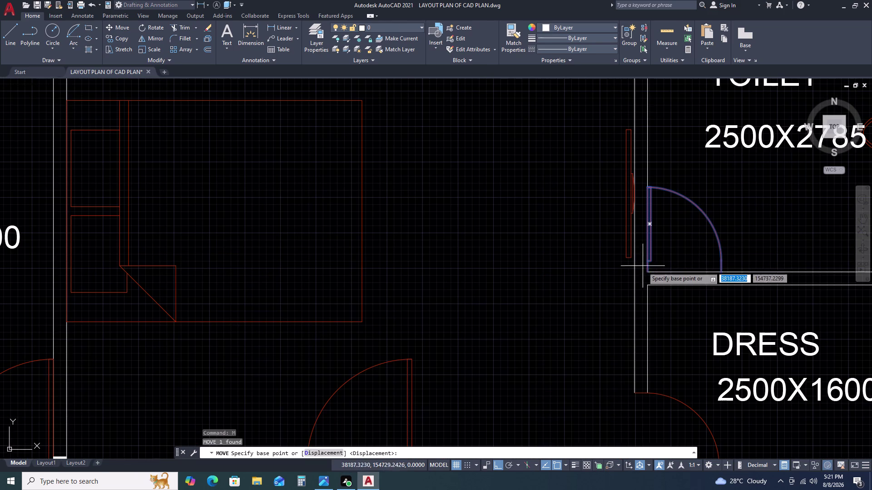
right_click(646, 270)
click(646, 271)
scroll(down, 3)
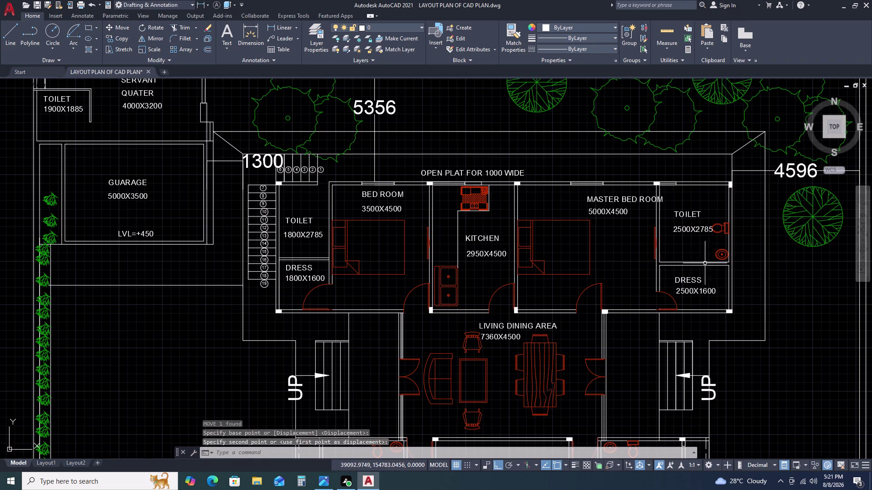
key(ctrl+z)
key(ctrl+z)
Move the door by its corner into the toilet wall opening.
click(729, 221)
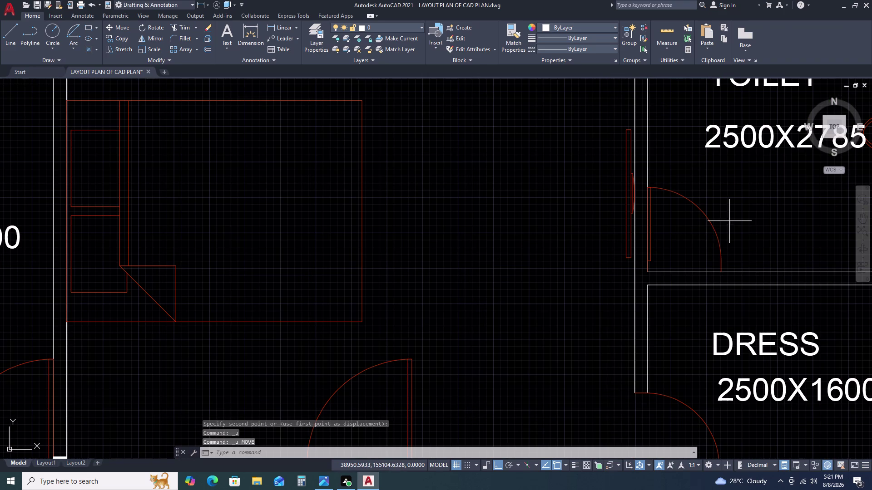
click(708, 234)
text(M)
key(space)
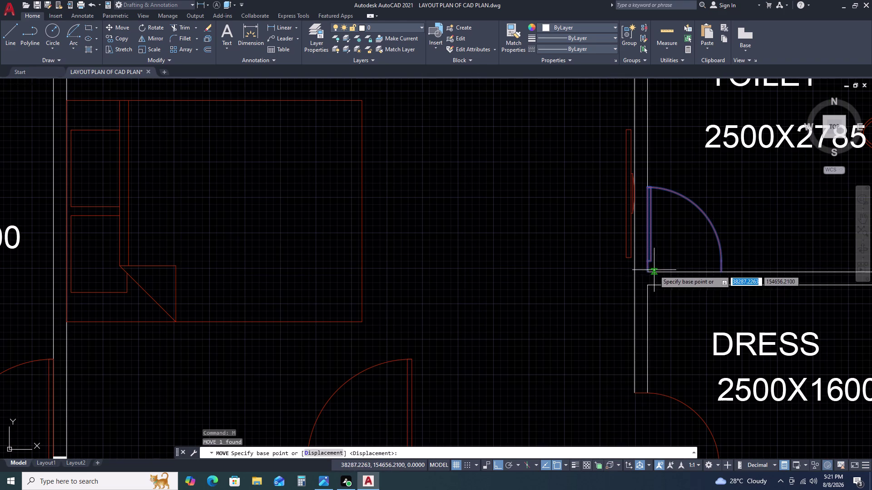
click(648, 273)
click(647, 288)
scroll(down, 3)
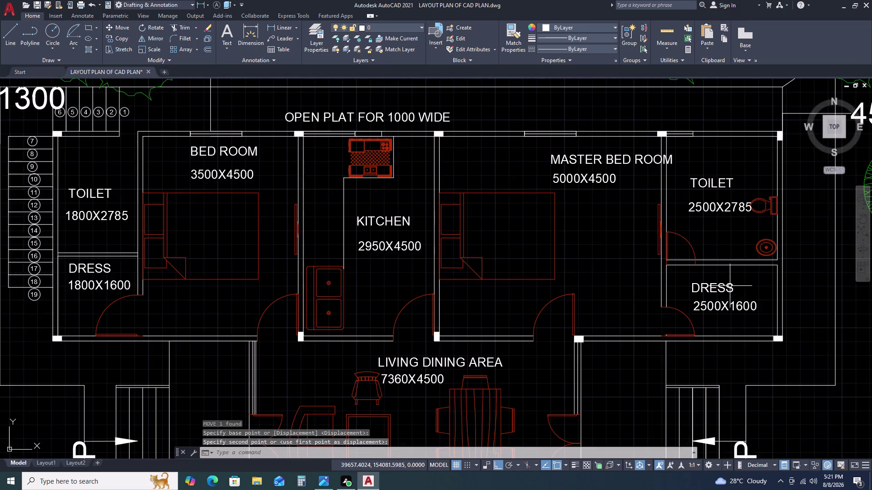
middle_drag(728, 287, 676, 242)
Trim the wall line across the toilet doorway.
text(TR)
key(space)
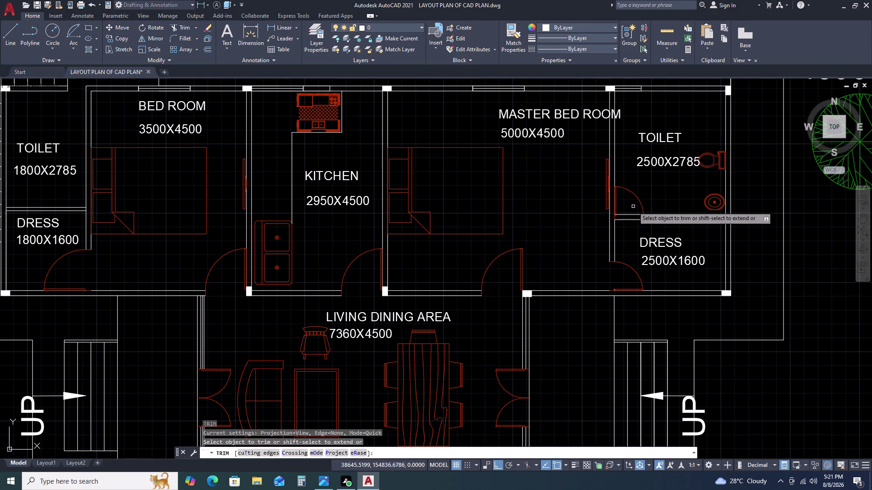
click(633, 207)
click(631, 221)
key(Escape)
Erase the leftover wall segment at the doorway.
scroll(up, 3)
scroll(up, 3)
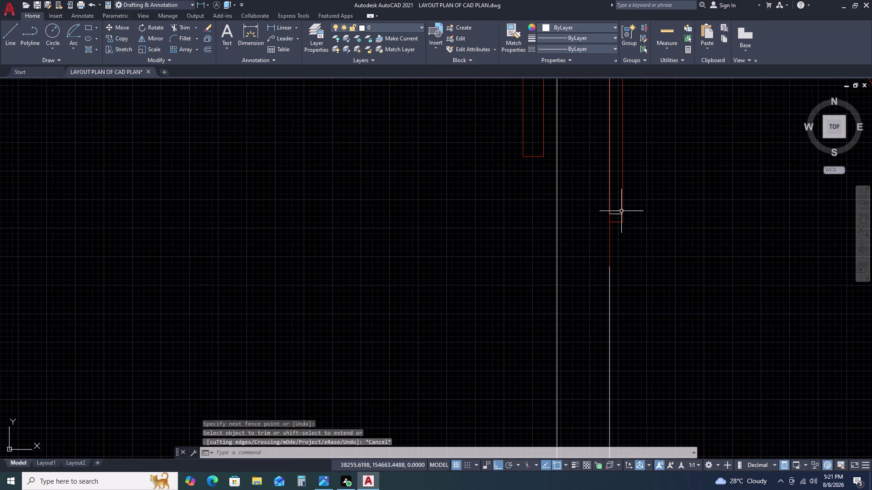
click(621, 215)
key(Delete)
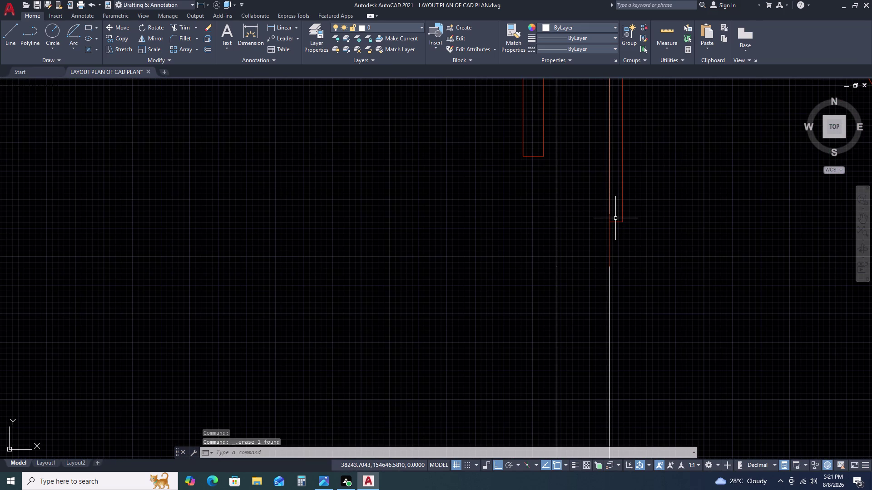
scroll(down, 3)
scroll(down, 3)
scroll(down, 3)
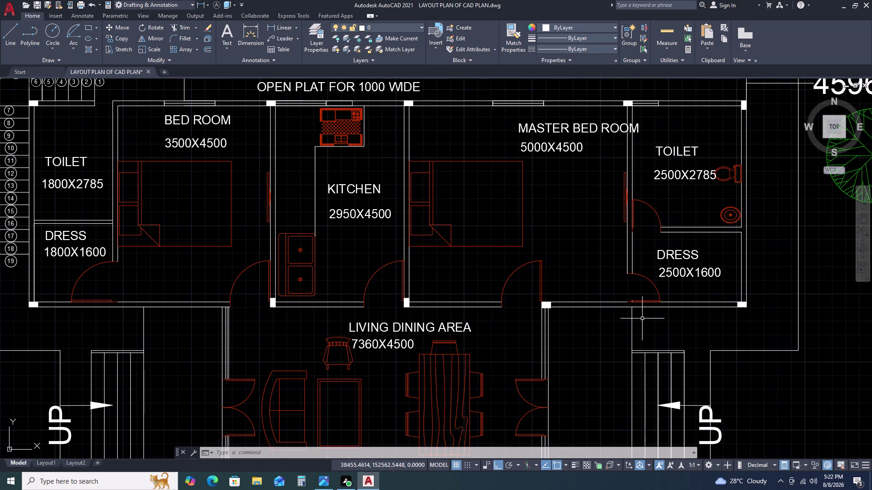
Draw a rectangle with a 1500 length above the plan, then delete it as misdrawn.
scroll(down, 3)
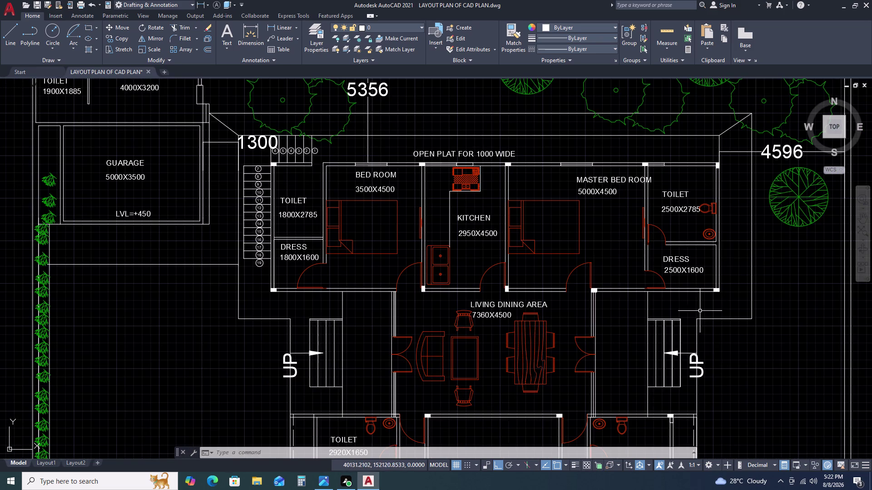
scroll(down, 3)
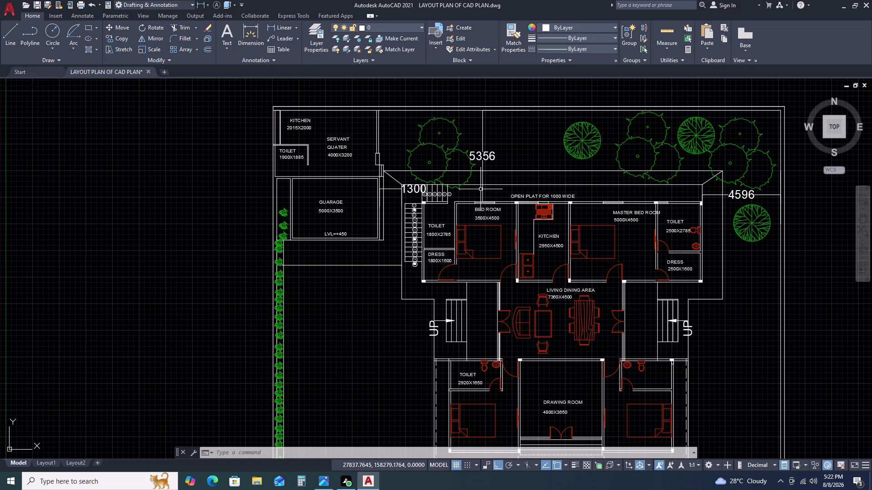
scroll(up, 3)
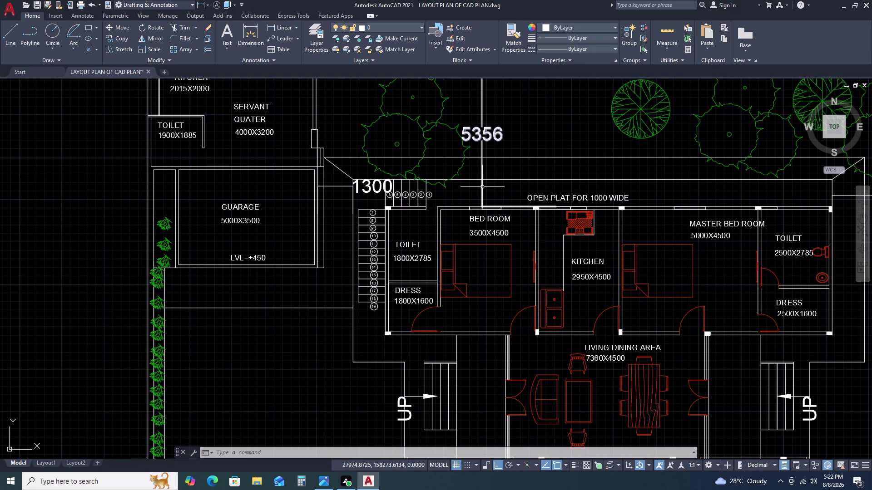
text(RE)
text(C)
key(space)
click(534, 112)
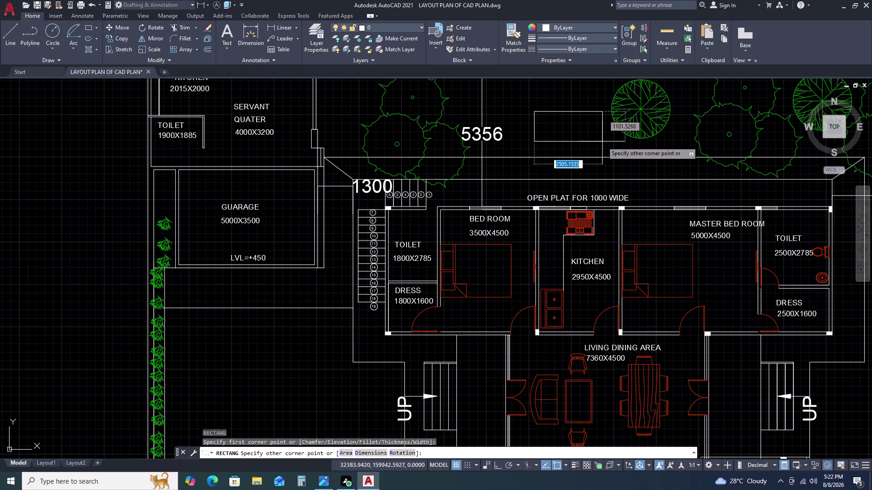
scroll(up, 3)
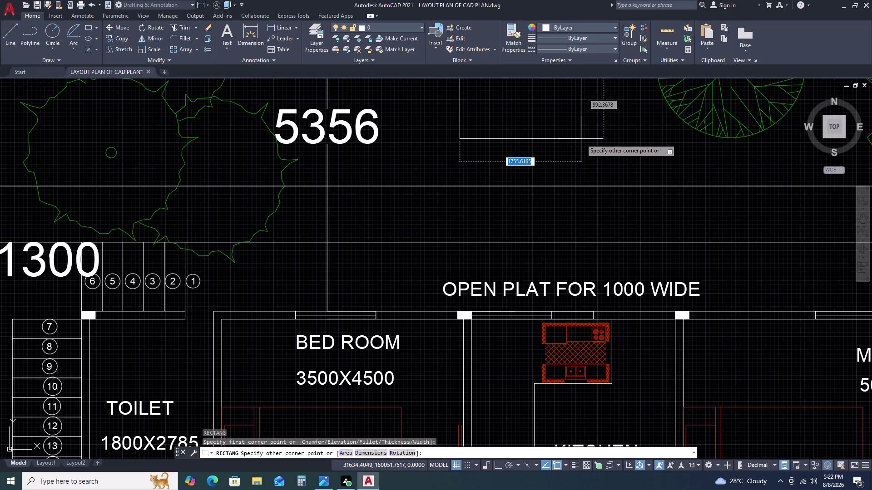
scroll(down, 3)
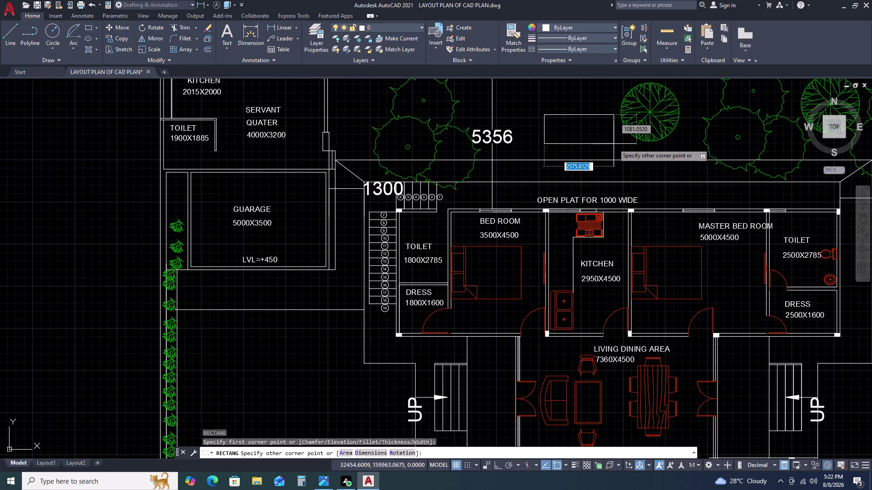
text(1500)
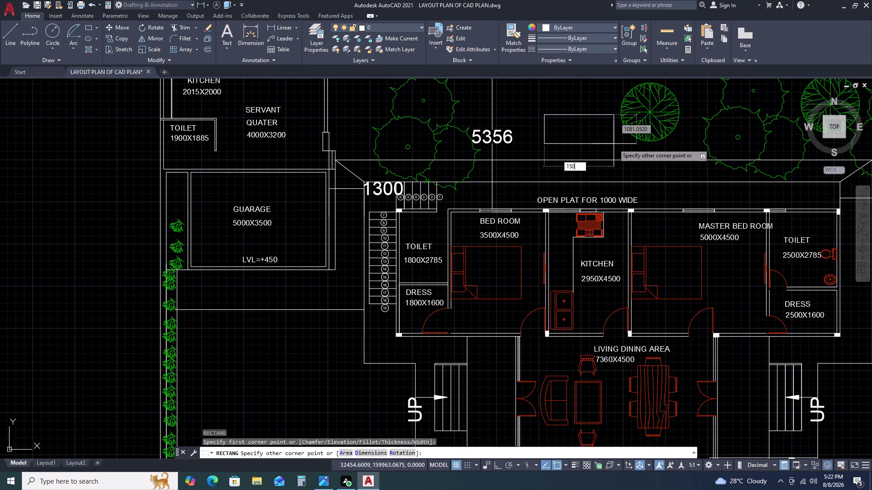
key(space)
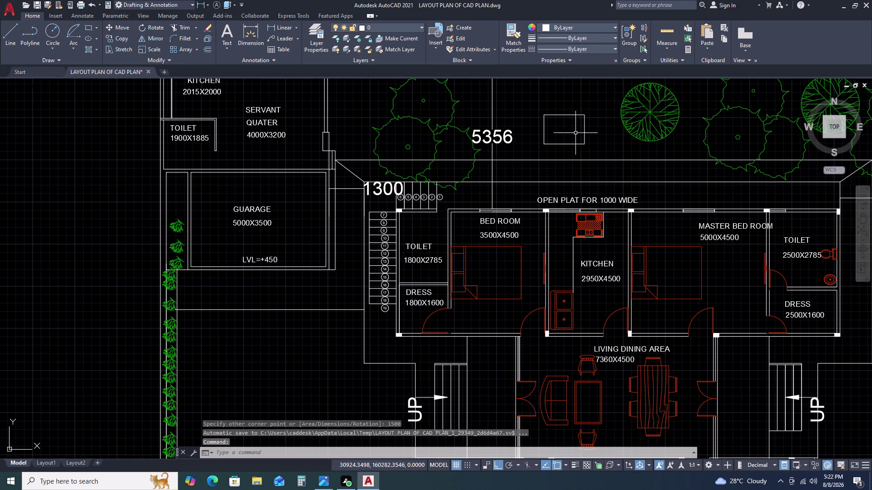
click(587, 127)
click(557, 143)
key(Delete)
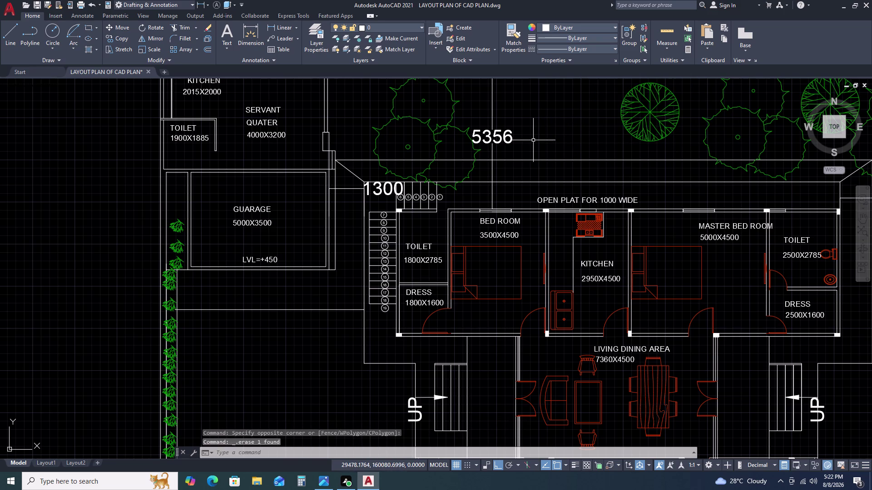
Draw a 1500 by 400 rectangle above the front wall using the Dimensions option.
text(REC)
key(space)
click(526, 109)
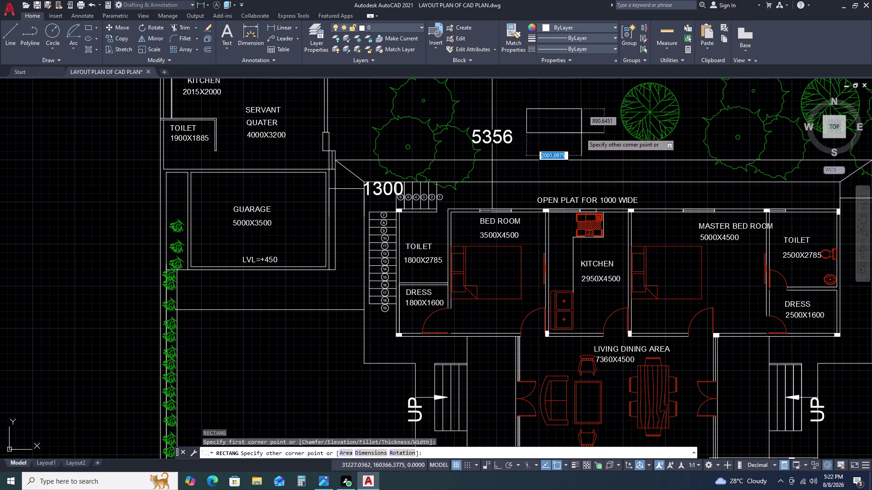
text(D 12)
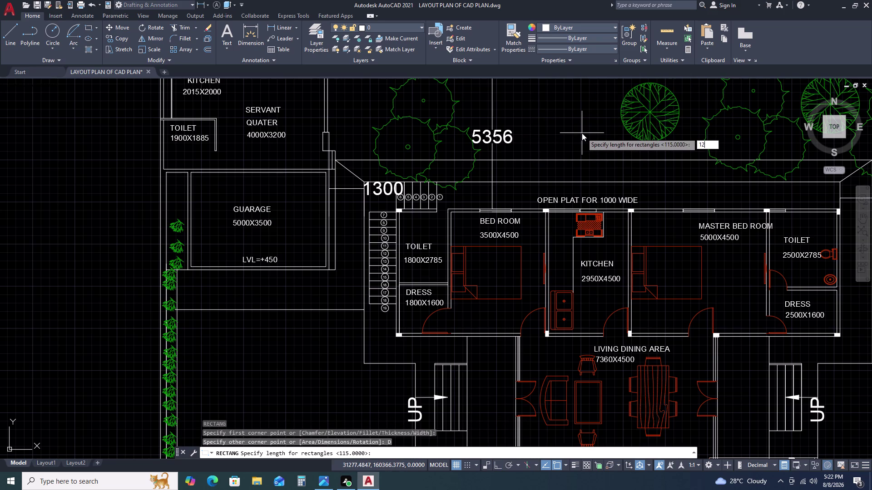
key(BackSpace)
text(50)
text(0)
key(space)
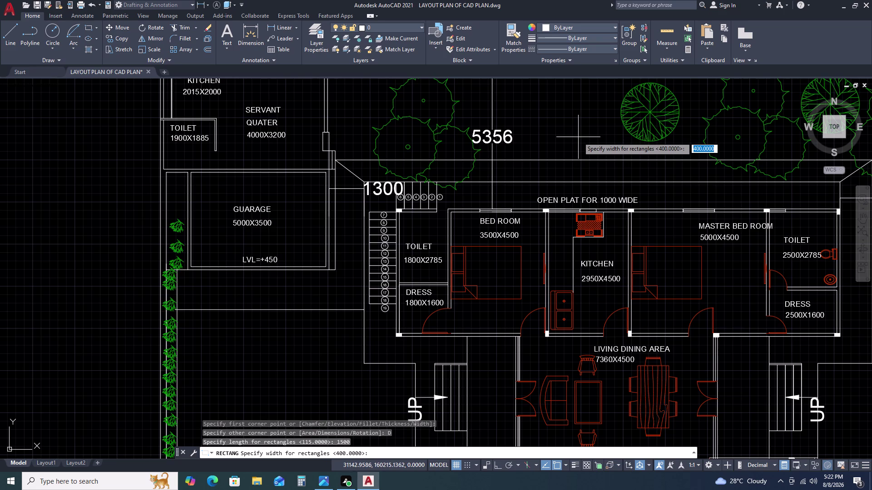
key(space)
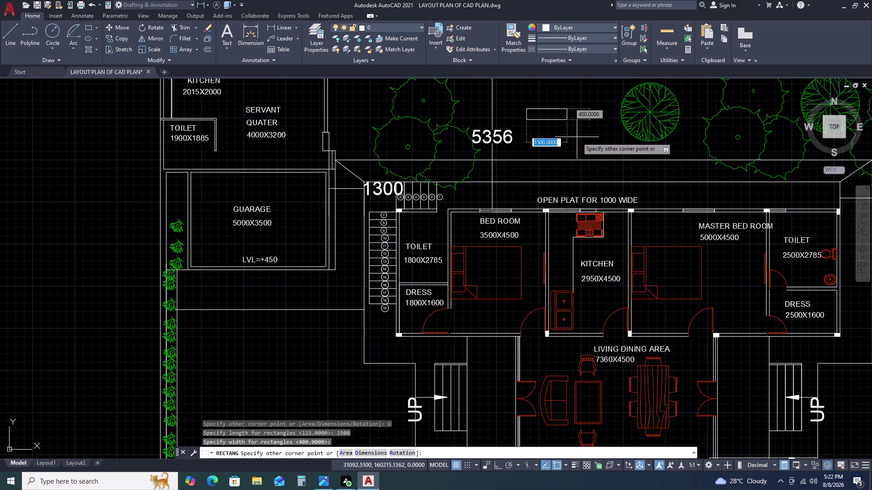
click(577, 137)
Move the rectangle onto the bedroom's front wall line.
click(566, 117)
text(M)
key(space)
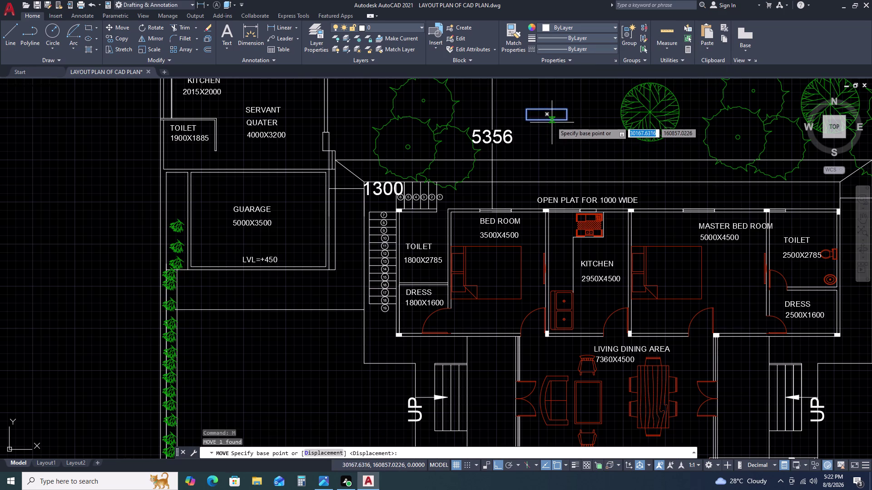
click(546, 120)
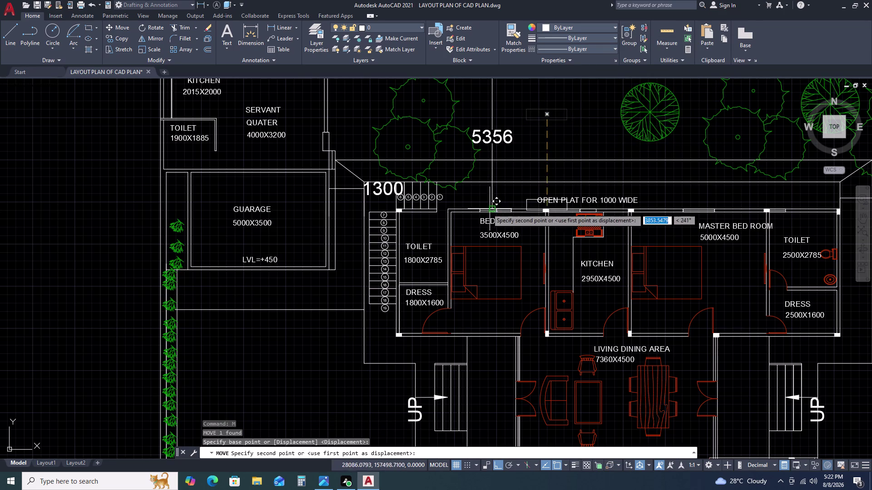
scroll(up, 3)
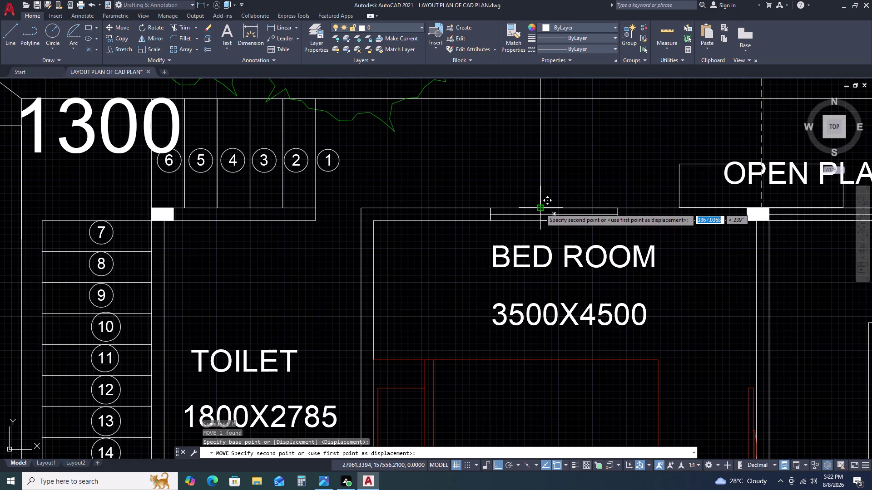
click(540, 209)
scroll(down, 3)
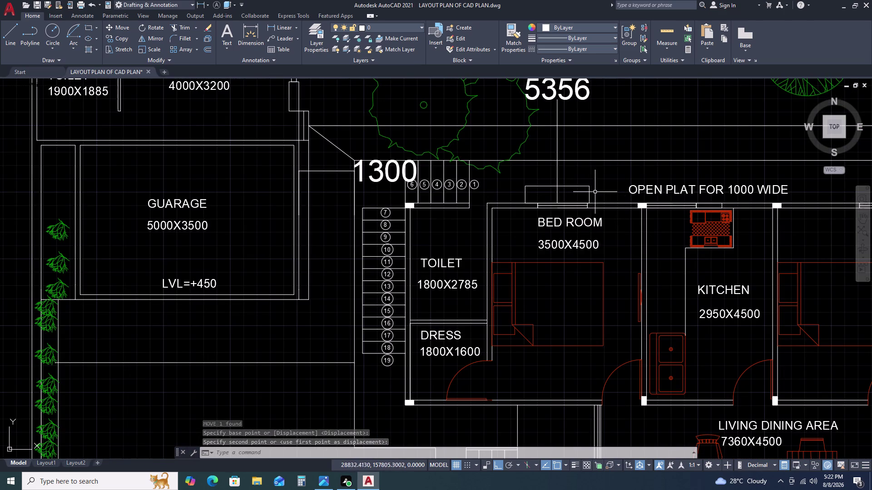
Copy the rectangle onto the master bedroom's front wall.
click(601, 190)
click(570, 179)
text(C)
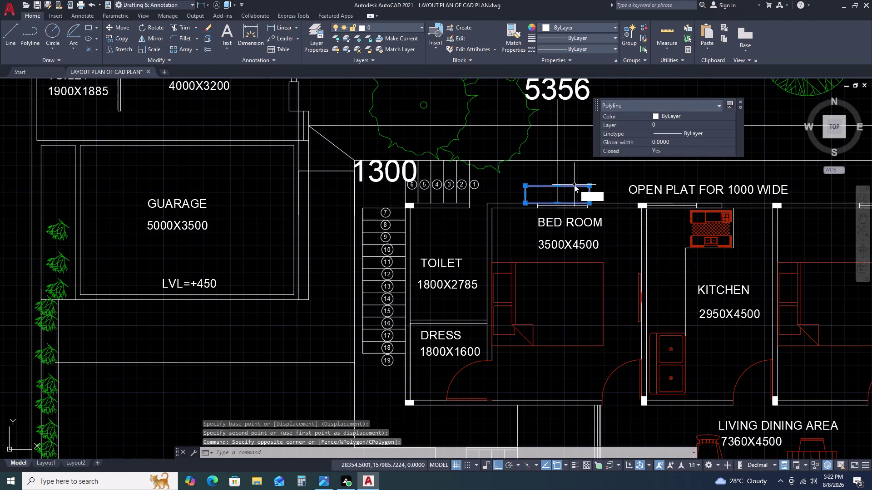
text(O)
key(space)
click(558, 204)
scroll(down, 3)
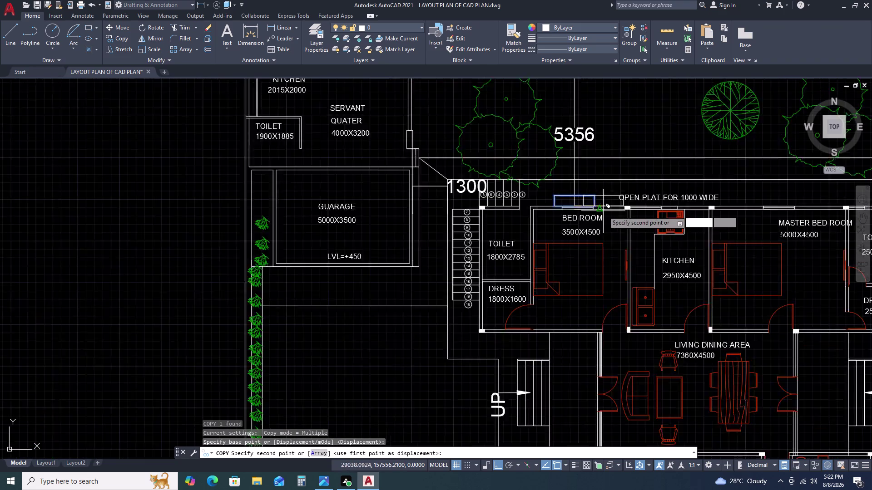
scroll(up, 3)
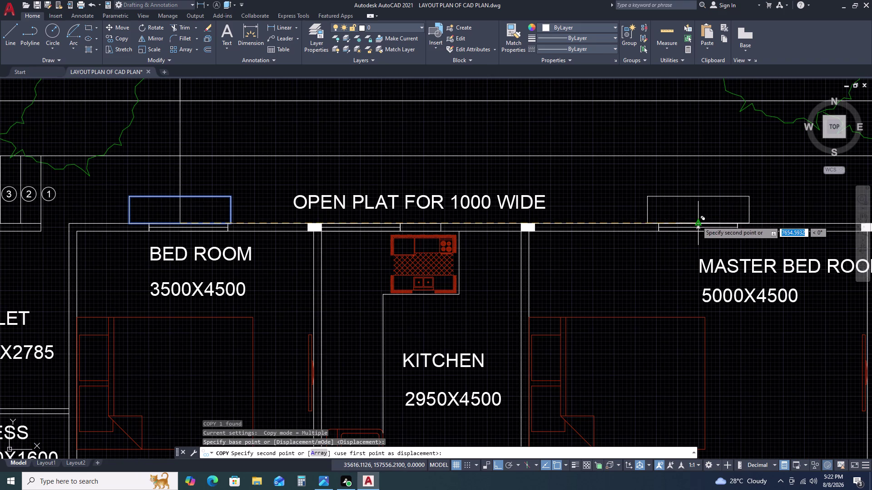
click(697, 221)
key(Escape)
scroll(down, 3)
middle_drag(663, 252, 630, 196)
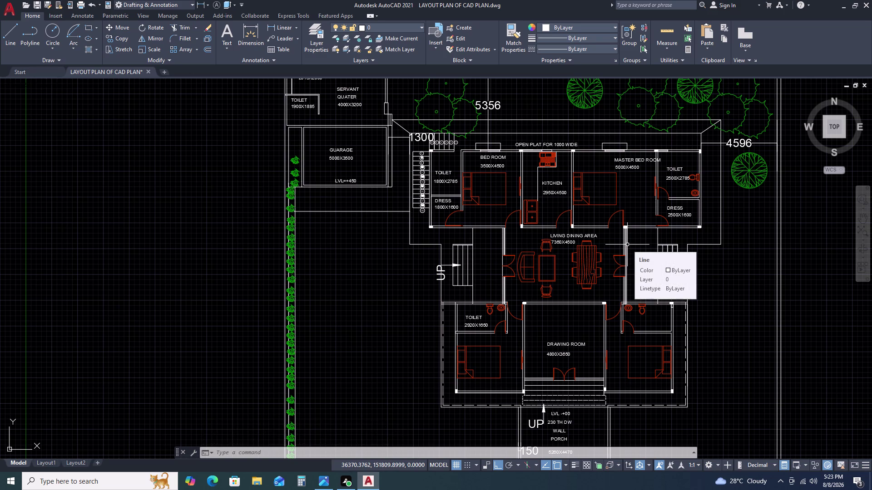
Draw a vertical line down from the dress room partition.
scroll(up, 3)
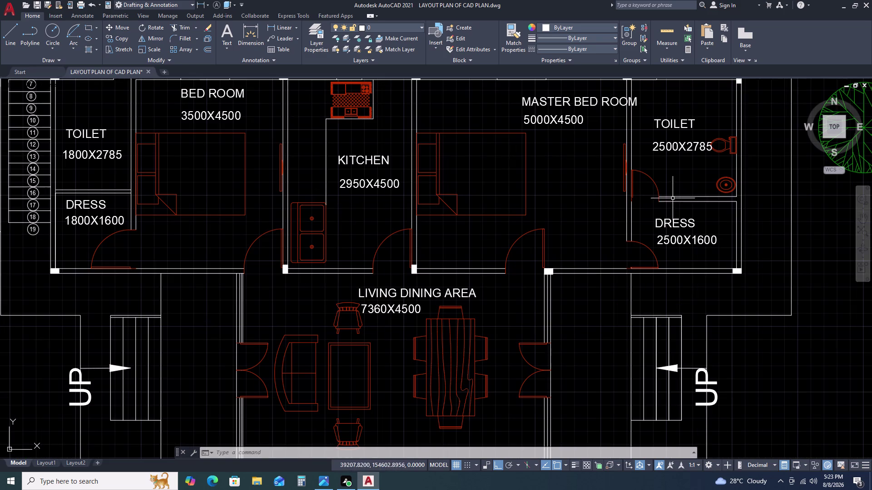
text(L)
key(space)
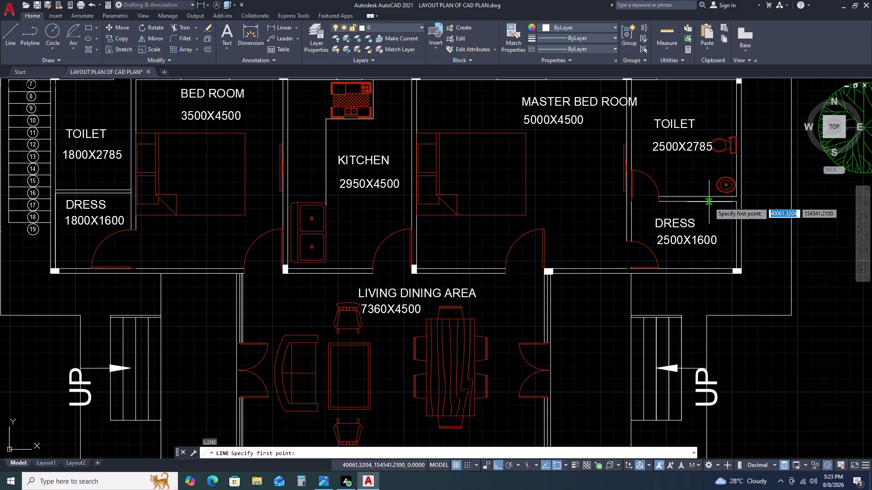
click(710, 202)
double_click(708, 266)
key(Escape)
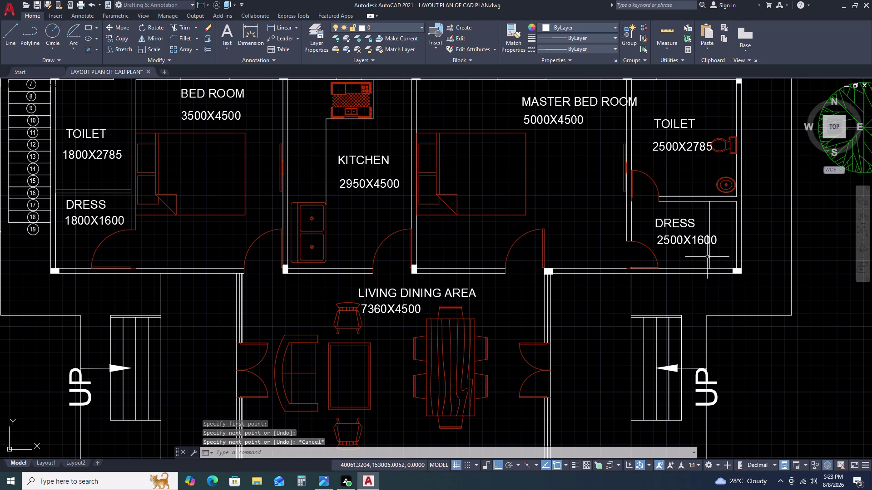
Draw a diagonal line from the partition into the dress room.
key(space)
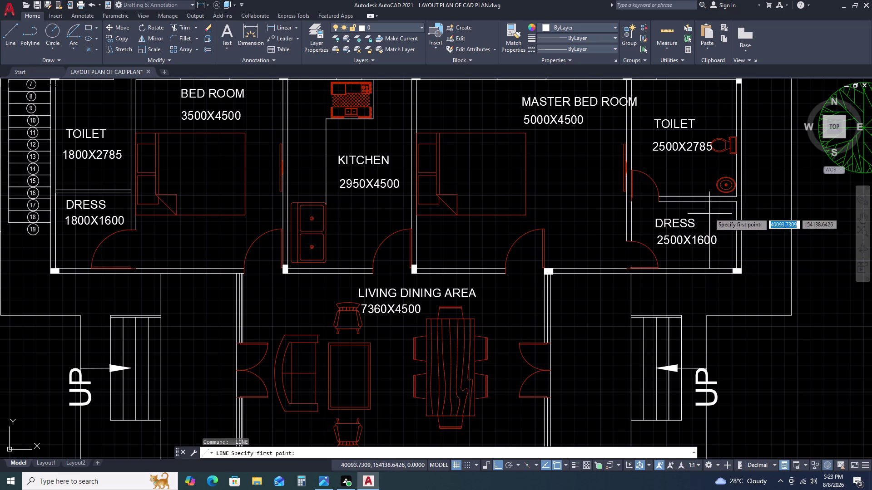
click(710, 203)
click(738, 267)
key(Escape)
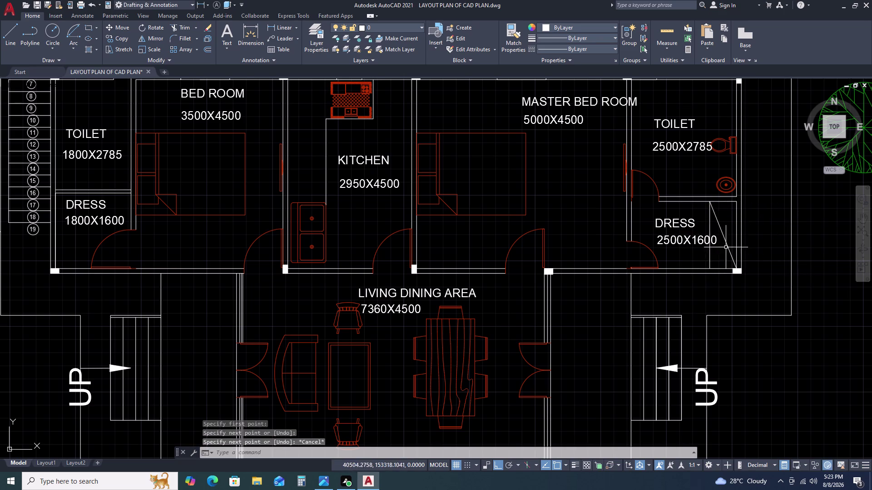
Select the DRESS and 2500X1600 room labels.
click(687, 221)
click(680, 245)
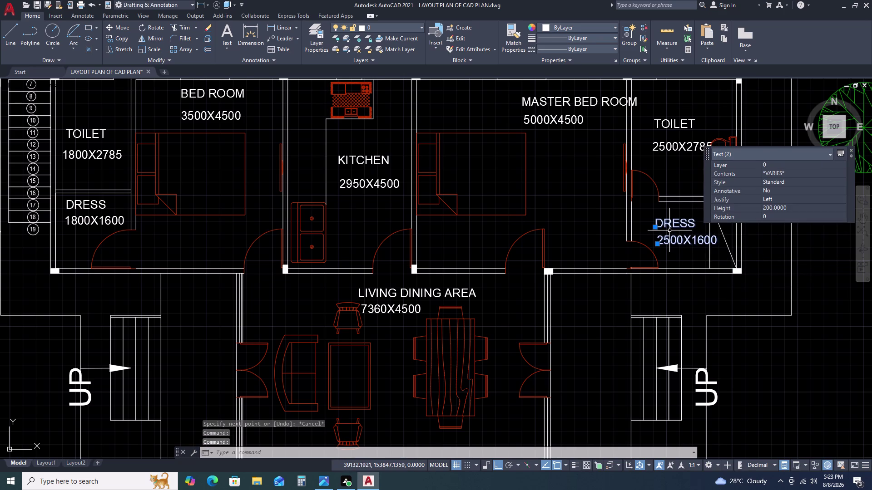
key(space)
drag(668, 229, 664, 223)
Move the DRESS and 2500X1600 labels left within the dressing area, in two passes.
click(659, 225)
key(Escape)
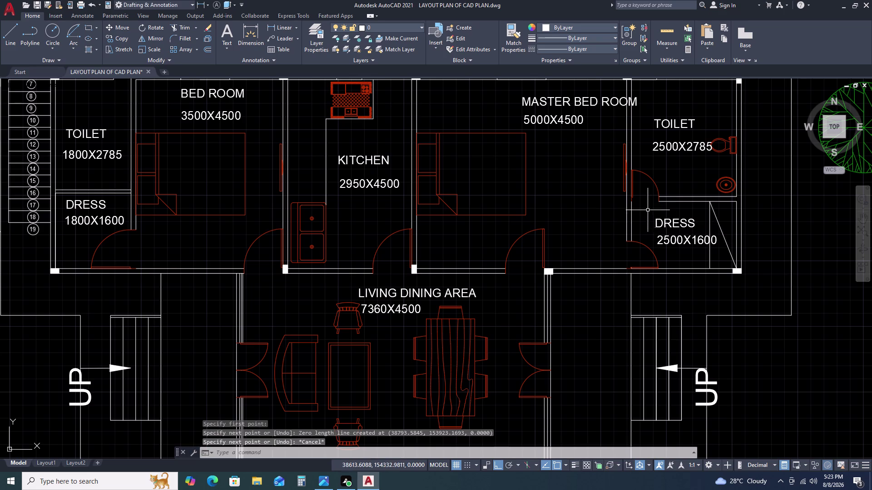
drag(682, 248, 680, 241)
click(664, 215)
text(M)
key(space)
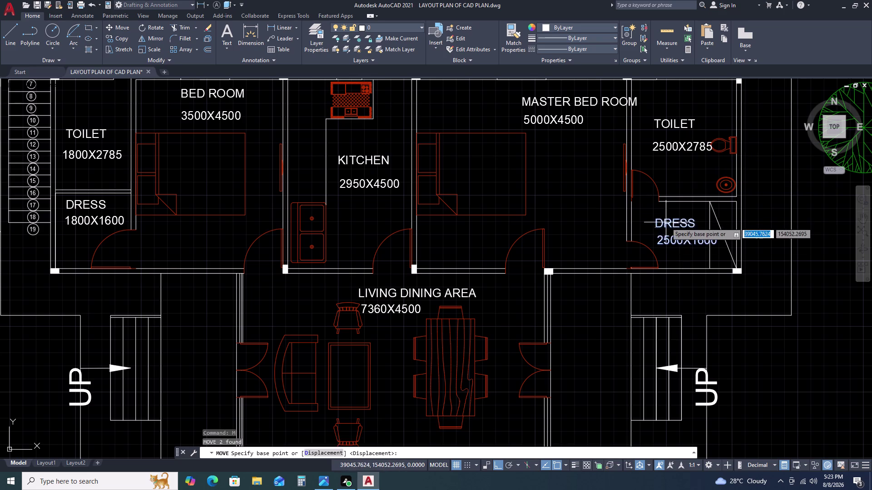
click(668, 224)
key(F8)
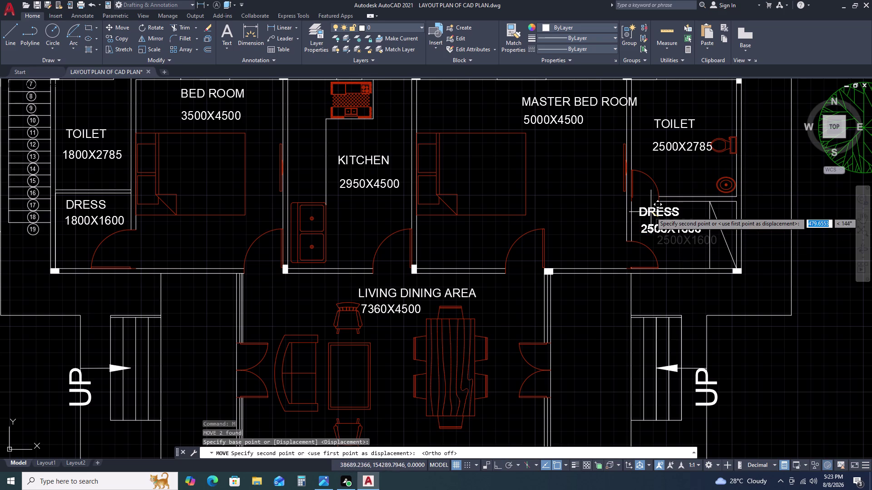
click(655, 215)
double_click(678, 250)
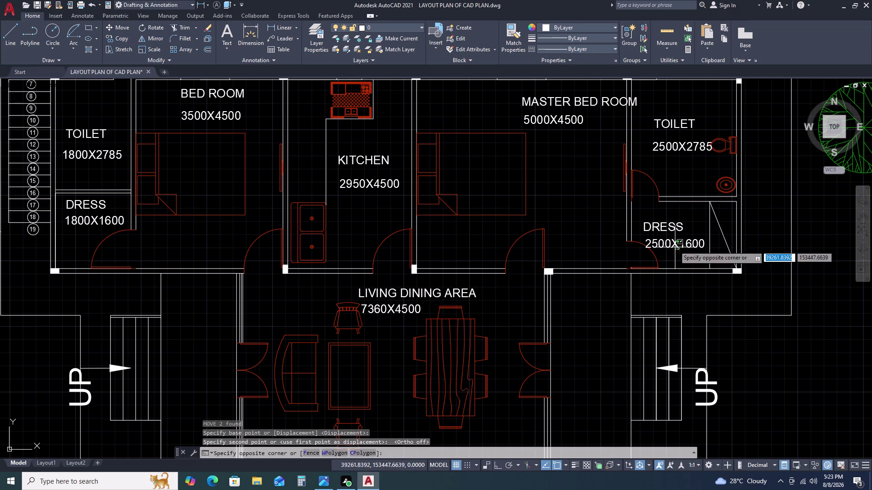
double_click(669, 231)
text(M)
key(space)
click(673, 229)
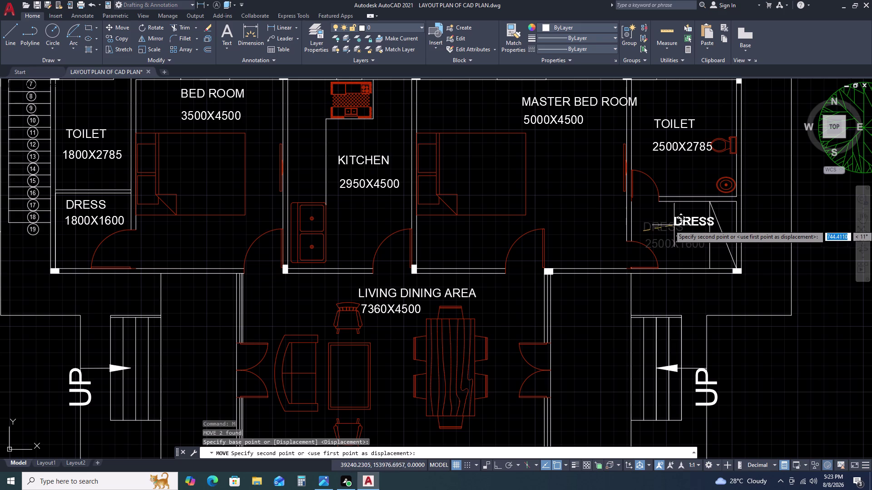
click(651, 221)
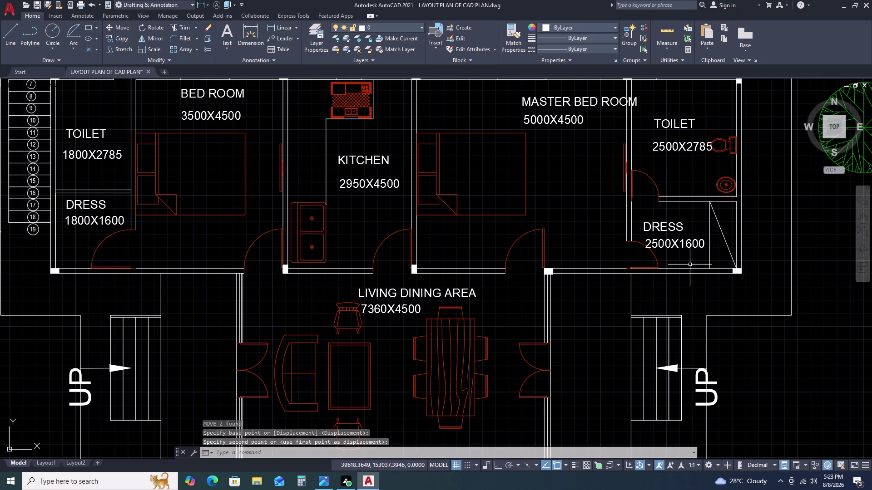
Fine-tune the DRESS 2500X1600 labels into their final spot in the dressing area.
drag(681, 249, 674, 239)
click(665, 222)
key(F8)
key(space)
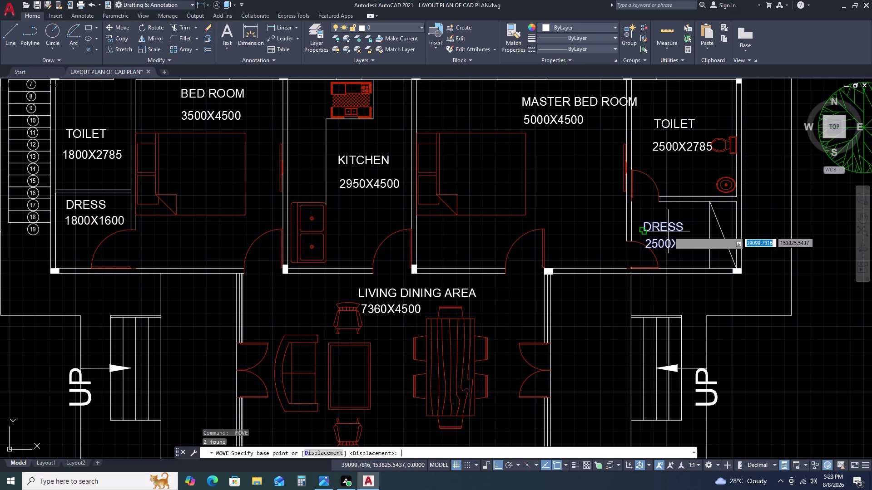
click(668, 232)
click(675, 234)
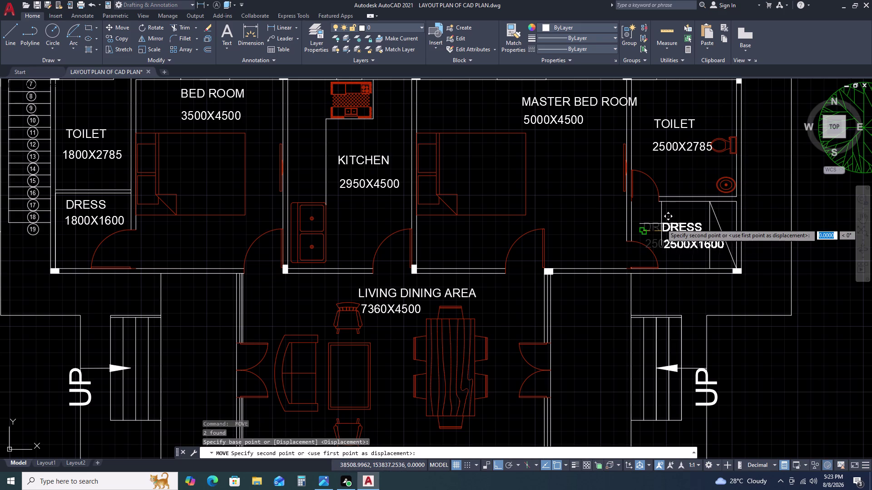
key(F8)
click(652, 222)
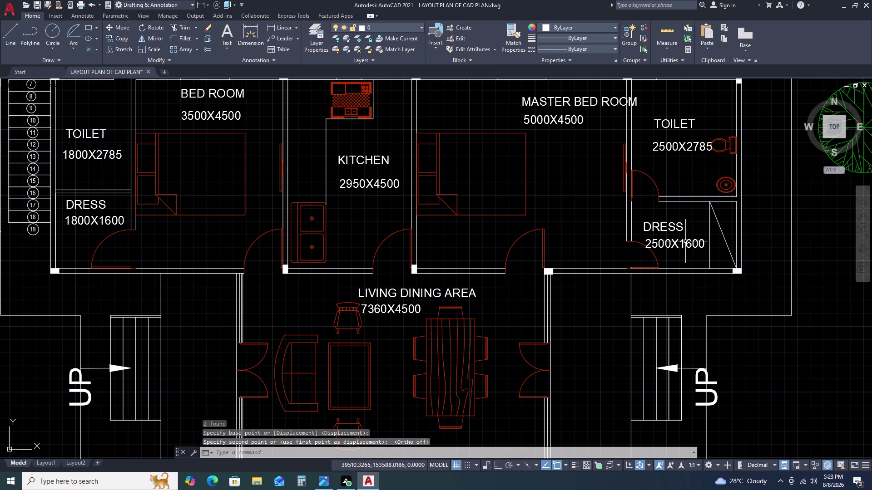
drag(684, 251, 678, 242)
click(665, 220)
text(M)
key(space)
click(677, 240)
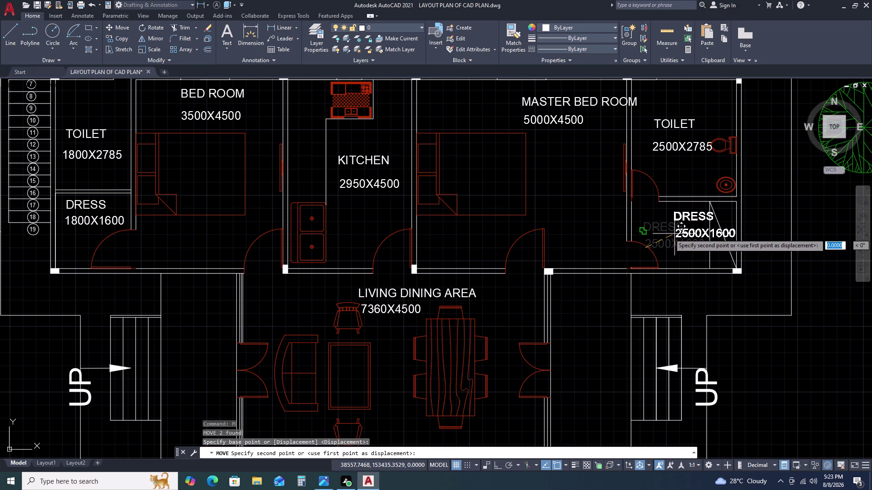
click(653, 232)
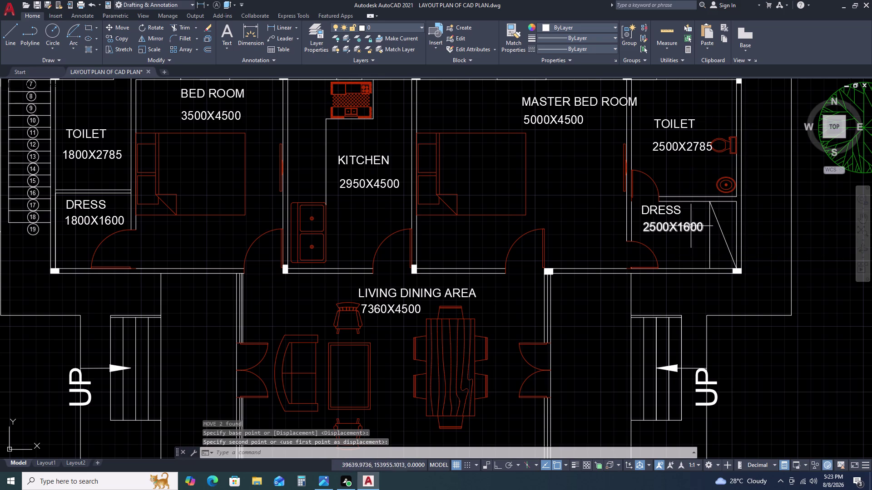
scroll(down, 3)
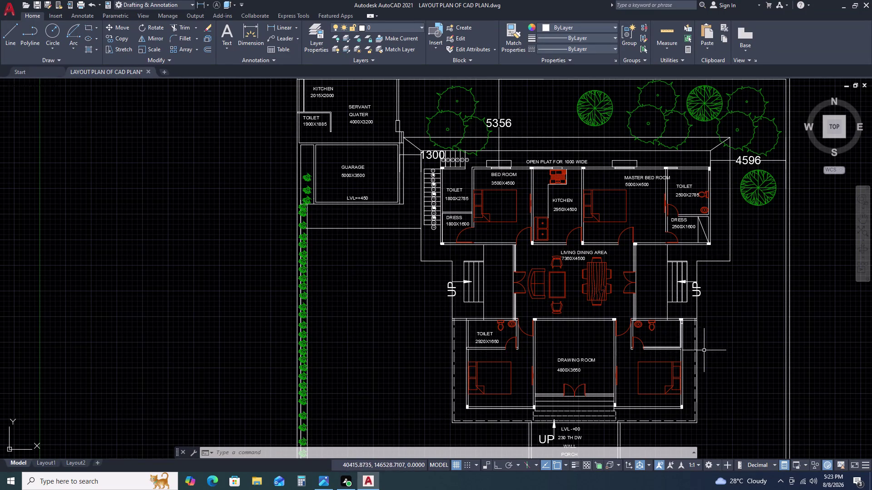
Add a 750 linear dimension beside the right drawing-room wing.
middle_drag(704, 352, 693, 313)
scroll(up, 3)
scroll(down, 3)
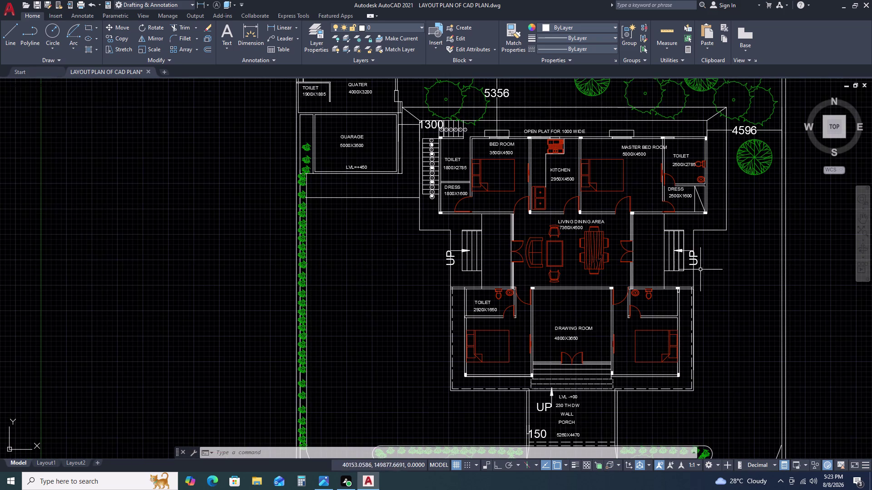
middle_drag(701, 332, 679, 275)
key(d)
text(LI)
key(space)
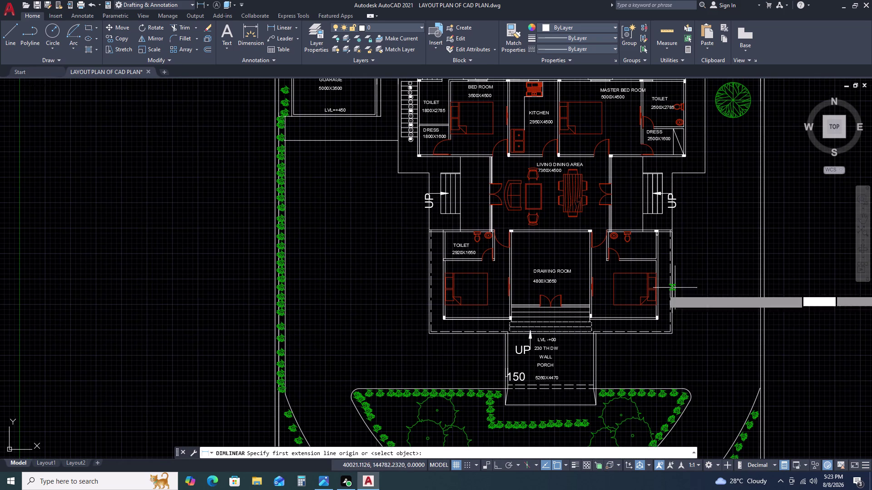
scroll(up, 3)
click(604, 252)
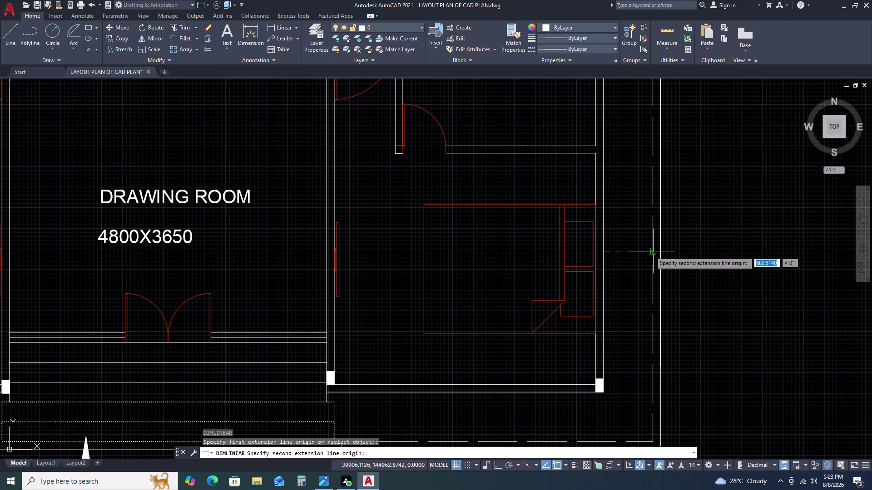
click(651, 251)
click(644, 255)
scroll(down, 3)
Add a 1000 linear dimension along the open plat at the top.
middle_drag(693, 314, 690, 311)
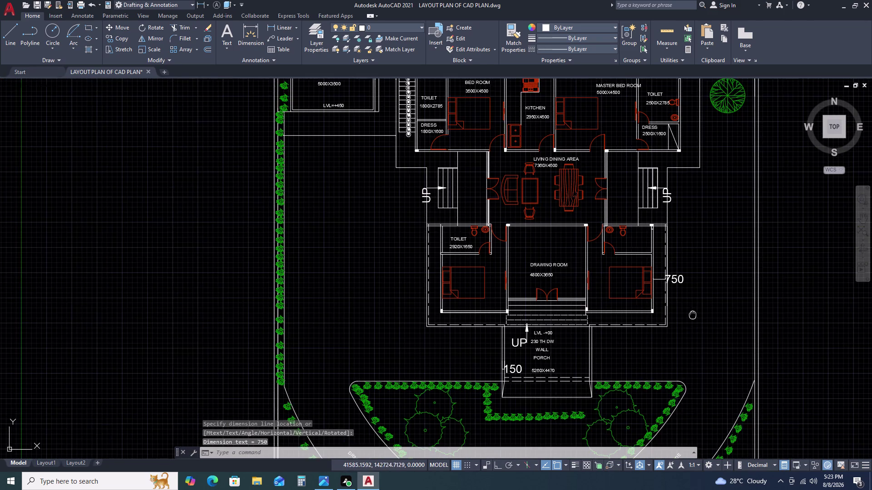
middle_drag(690, 311, 666, 265)
scroll(down, 3)
key(space)
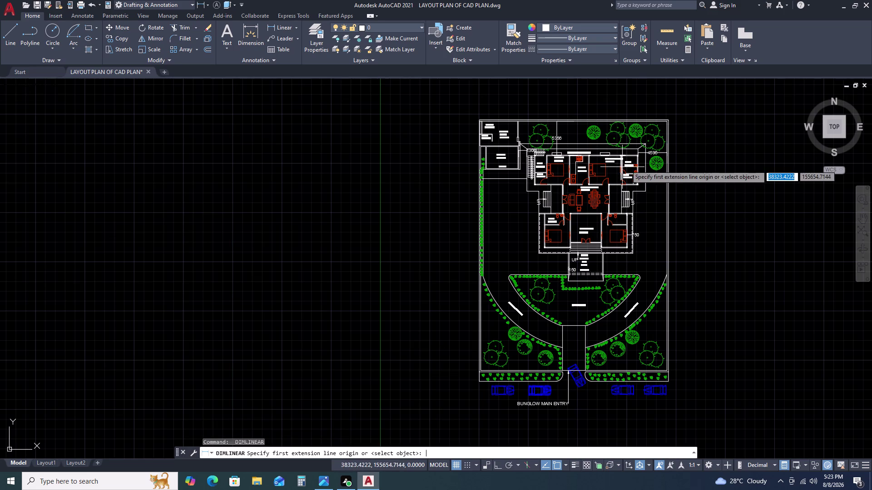
scroll(up, 3)
click(635, 140)
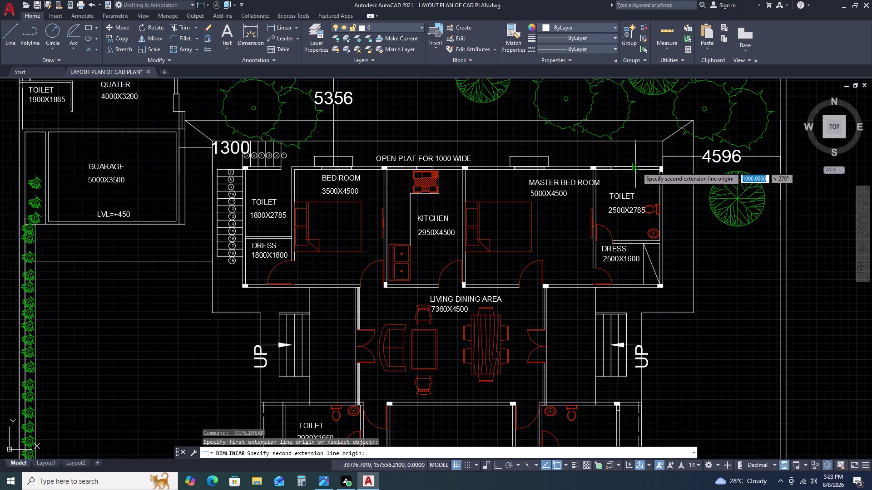
click(636, 167)
click(621, 167)
scroll(down, 3)
middle_drag(689, 265, 625, 194)
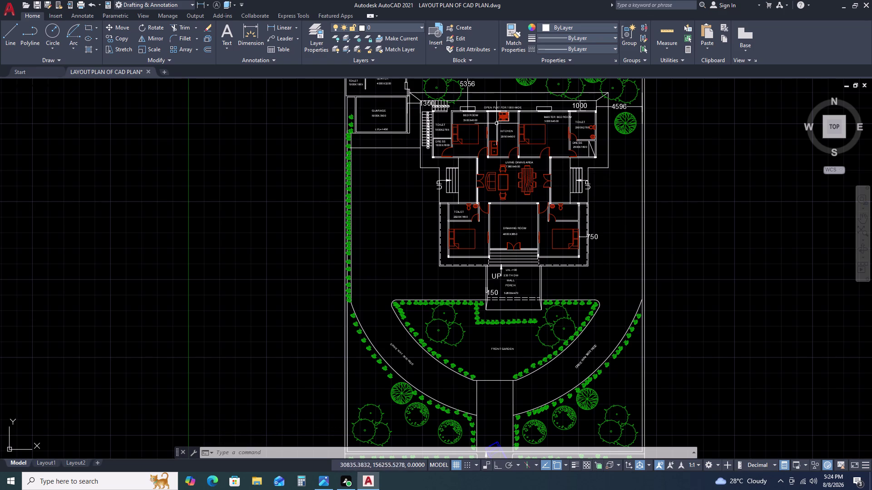
Draw a centre-type ellipse inside the rectangle above the bed room.
scroll(up, 3)
scroll(up, 3)
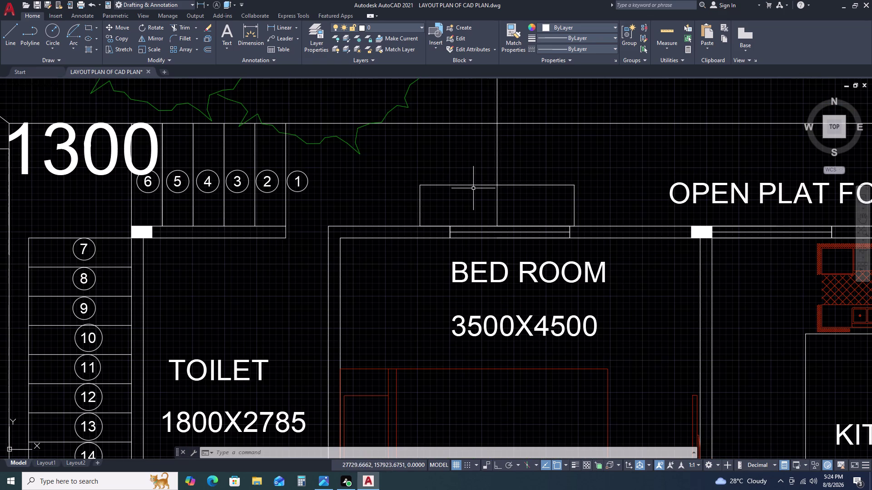
click(89, 38)
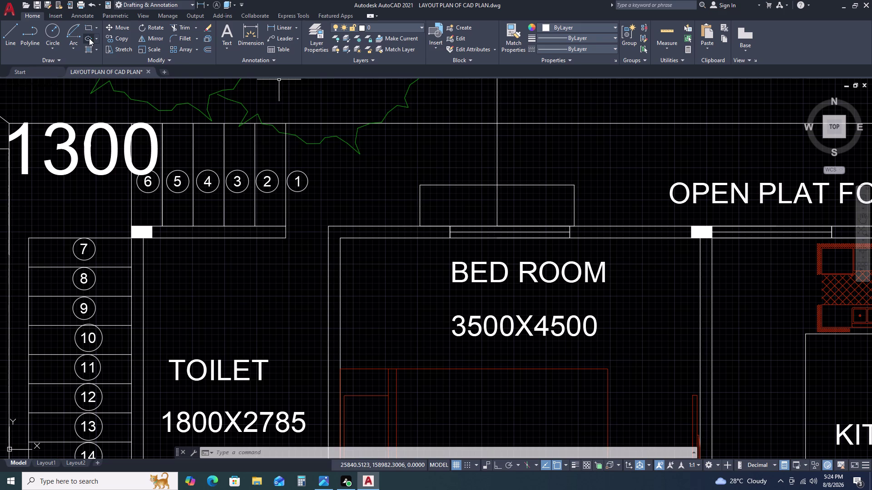
click(452, 199)
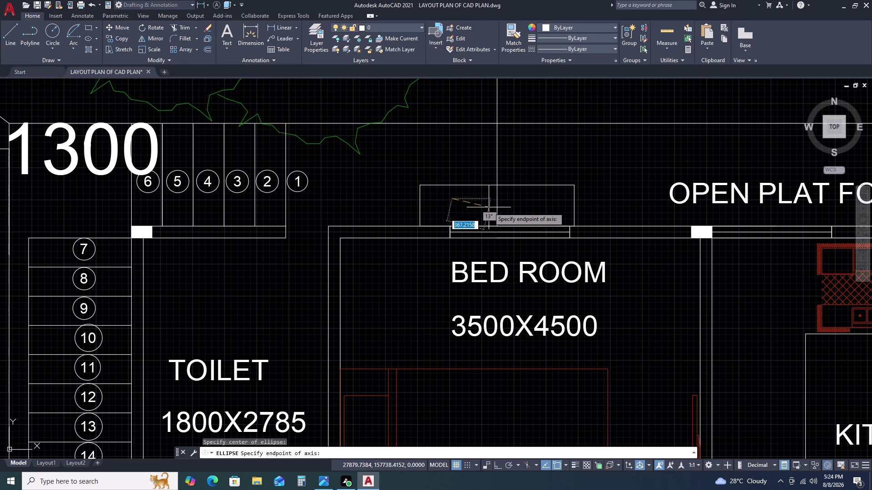
click(471, 200)
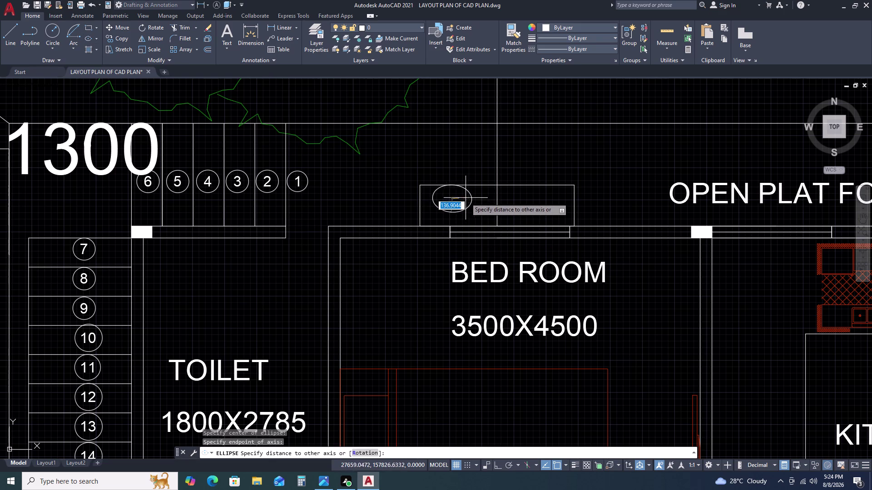
click(464, 196)
right_click(464, 196)
key(Escape)
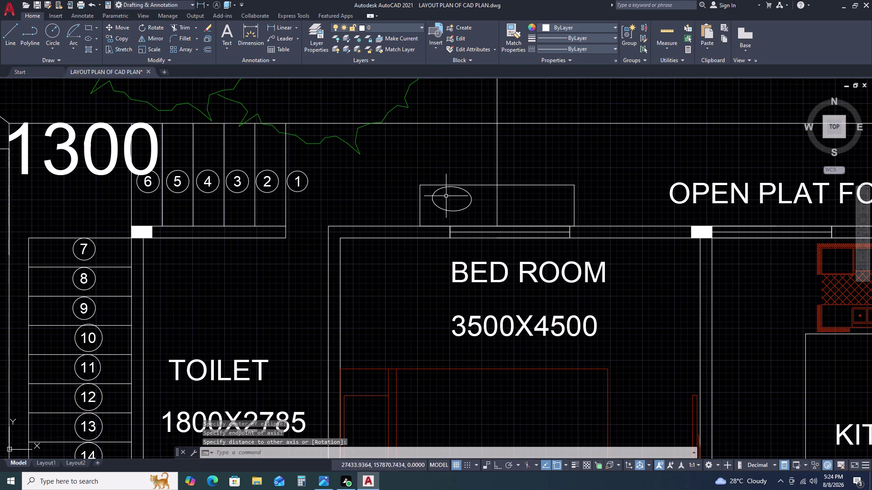
Move the ellipse to the centre of the rectangle.
click(453, 200)
click(443, 207)
click(440, 210)
text(M)
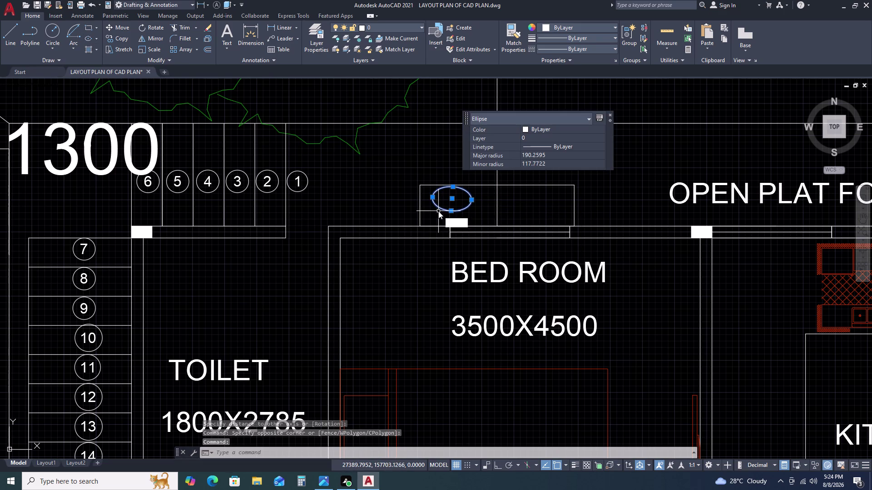
key(space)
click(454, 201)
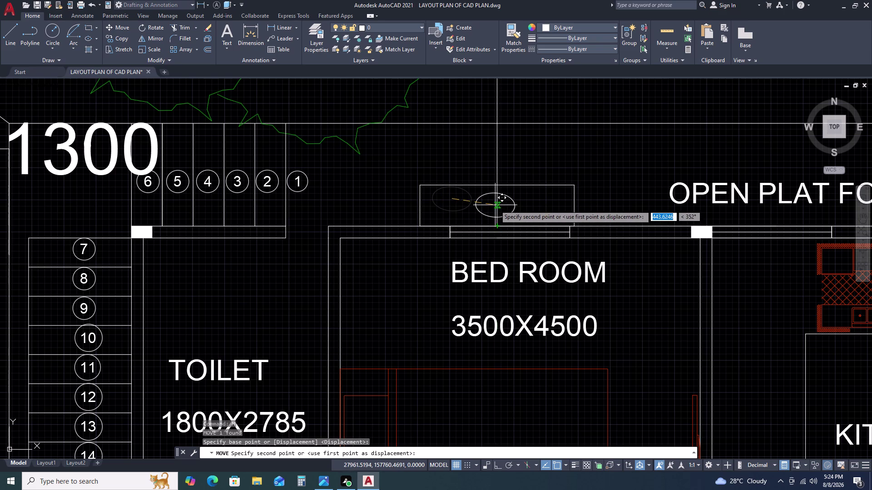
click(495, 205)
Stretch the ellipse's left grip outward to make it wider.
scroll(up, 3)
click(480, 193)
click(464, 218)
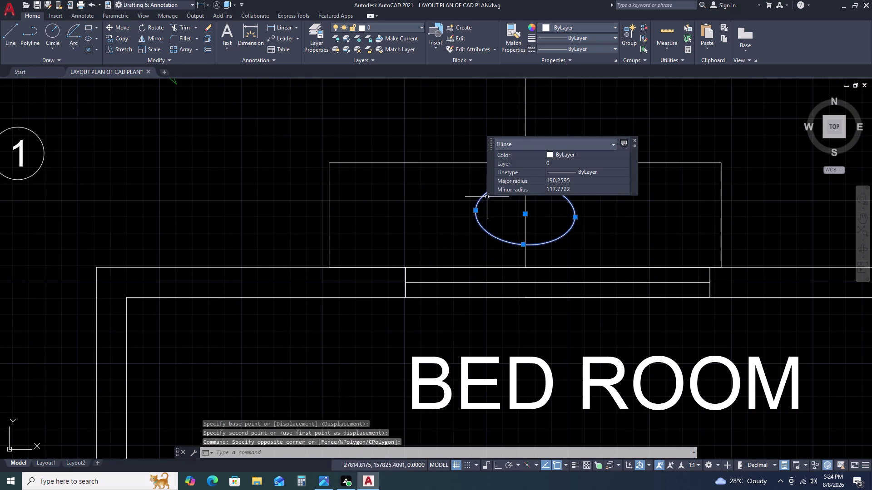
click(474, 212)
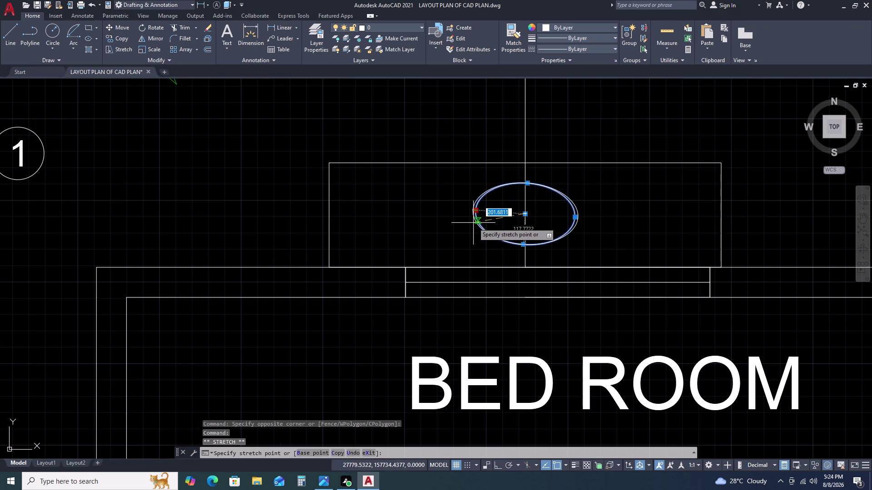
click(473, 226)
key(Escape)
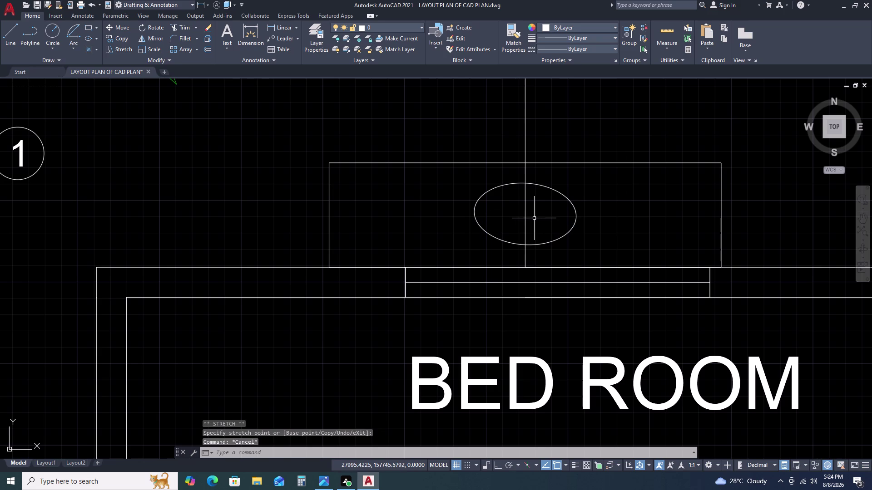
click(491, 216)
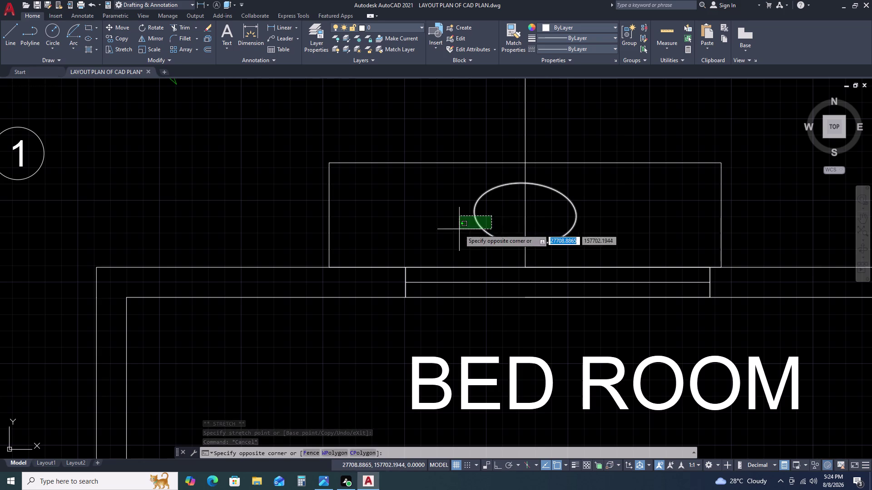
click(459, 229)
click(474, 212)
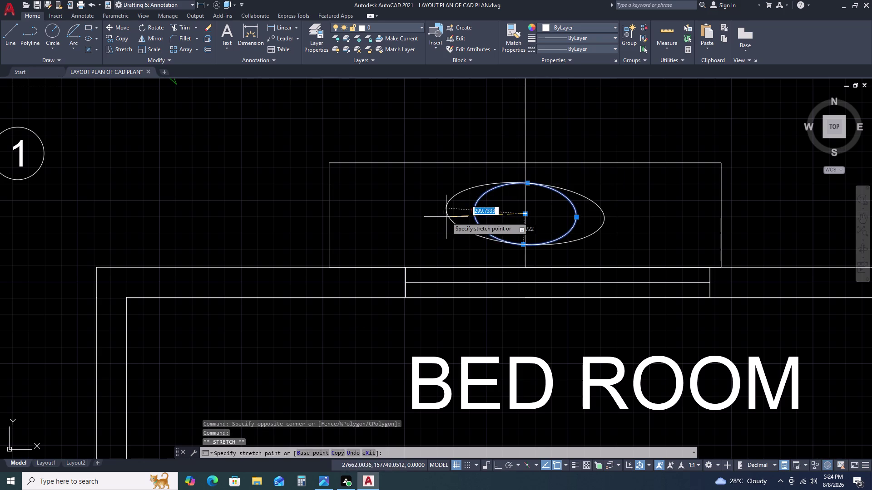
click(443, 219)
middle_drag(518, 234, 482, 310)
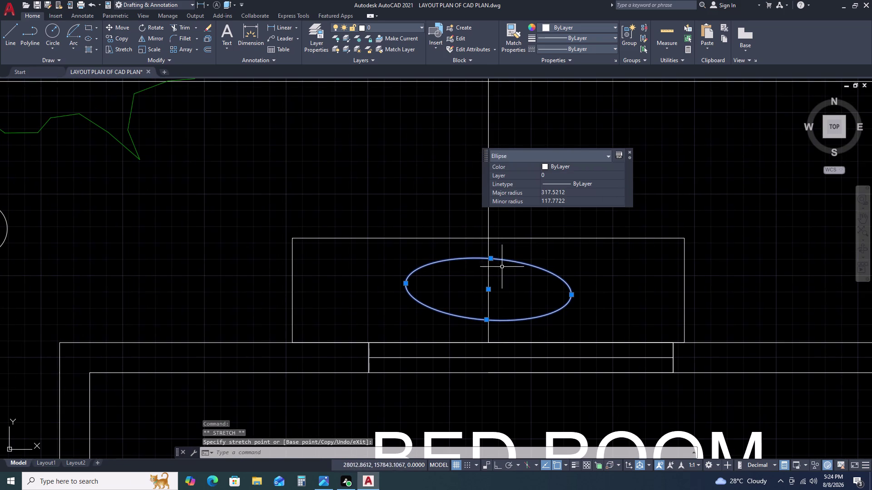
Adjust the ellipse's top and bottom grips, setting its minor radius to about 127.
click(491, 257)
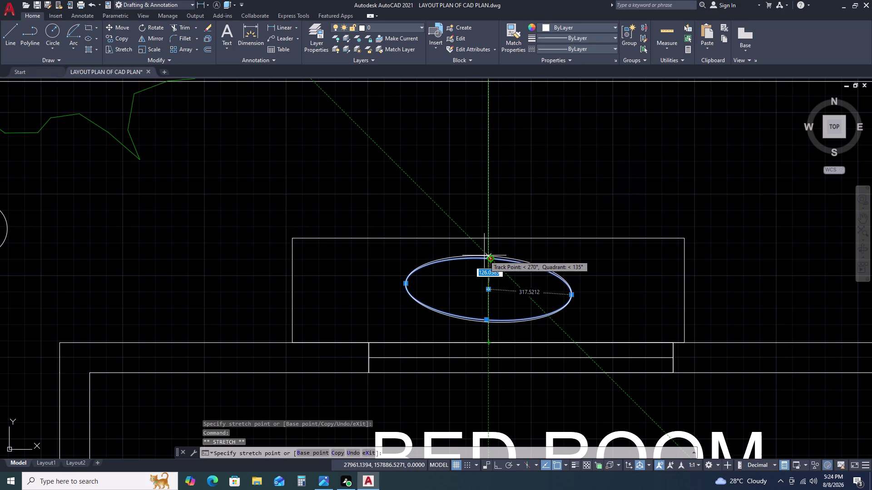
click(484, 256)
scroll(up, 3)
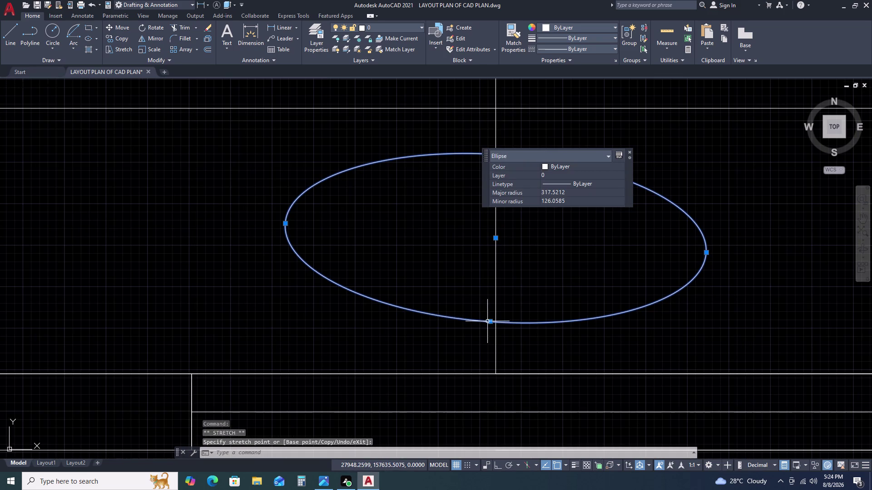
click(489, 321)
click(497, 326)
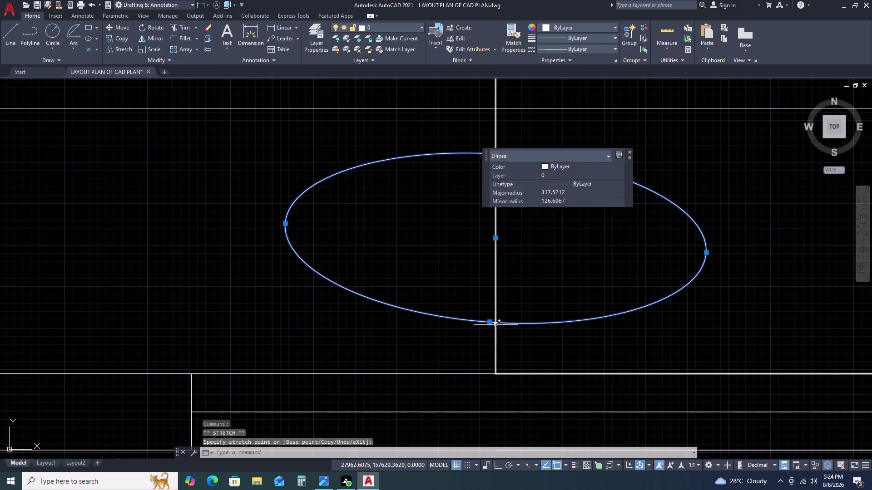
key(Escape)
scroll(down, 3)
scroll(down, 3)
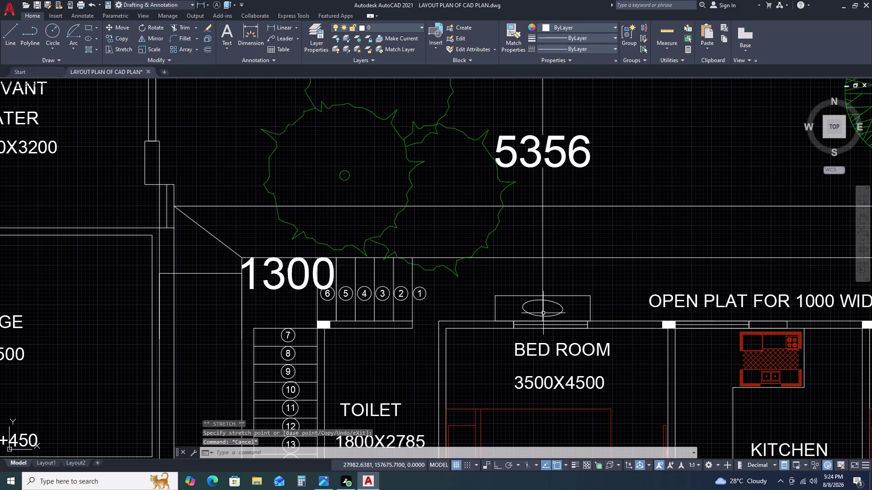
Copy the number 2 text into the ellipse above the bed room.
scroll(up, 3)
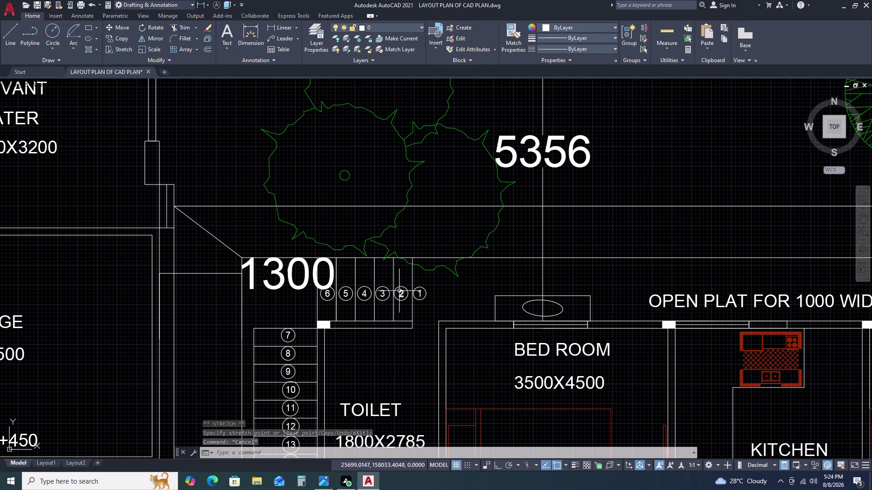
scroll(up, 3)
click(404, 294)
key(c)
text(O)
key(space)
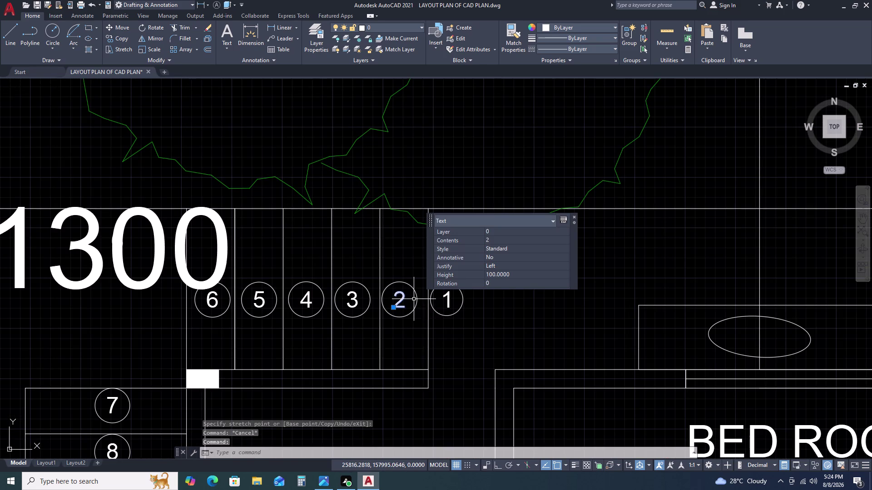
click(402, 298)
click(748, 342)
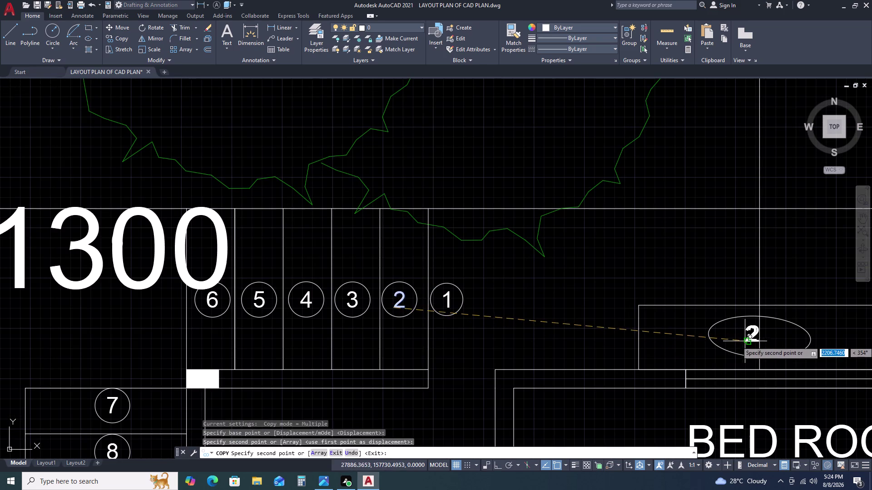
key(Escape)
Edit the copied text inside the ellipse to read FW21.
middle_drag(753, 343, 460, 254)
double_click(460, 248)
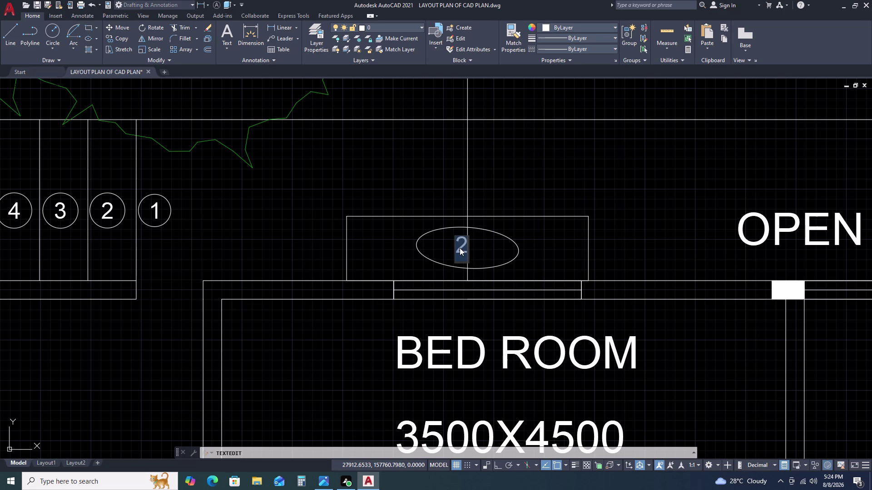
key(f)
key(w)
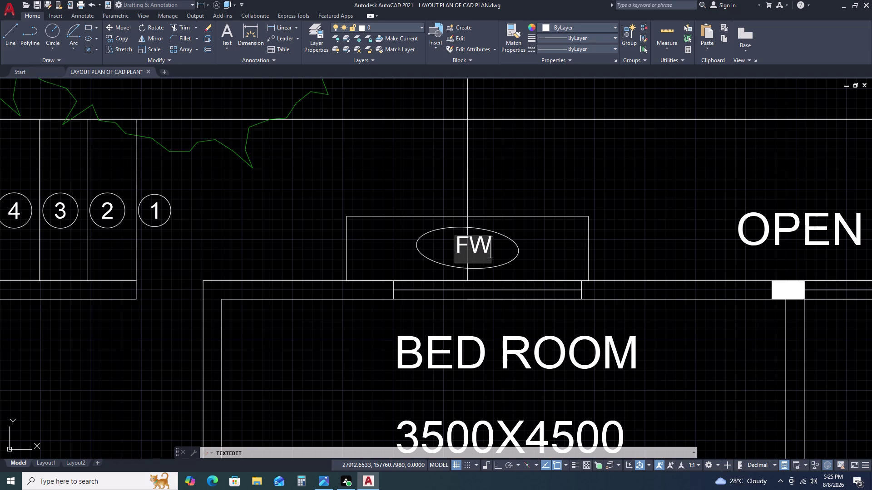
text(21)
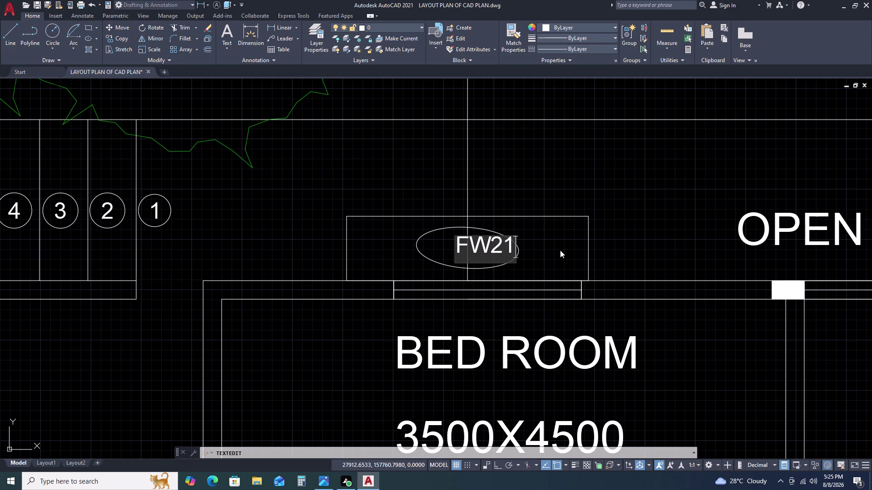
click(563, 249)
scroll(down, 3)
key(Escape)
scroll(up, 3)
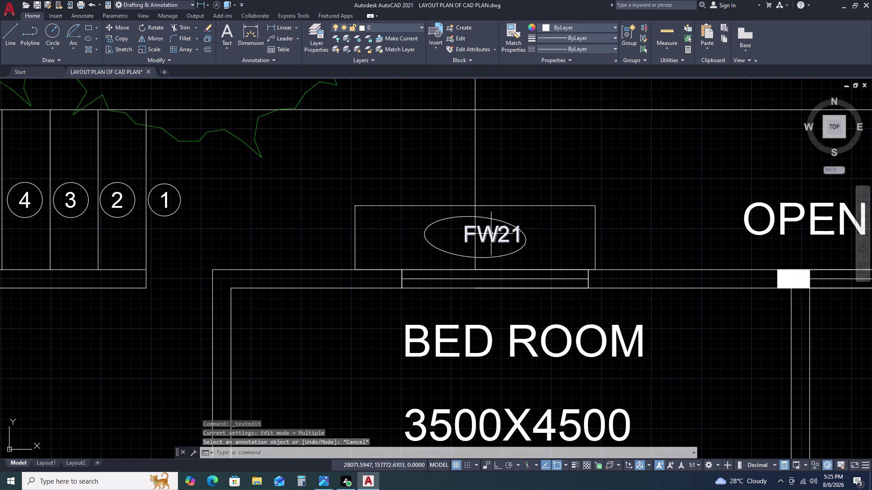
Stretch the ellipse's side grip inward to make it slightly narrower.
click(494, 236)
click(462, 241)
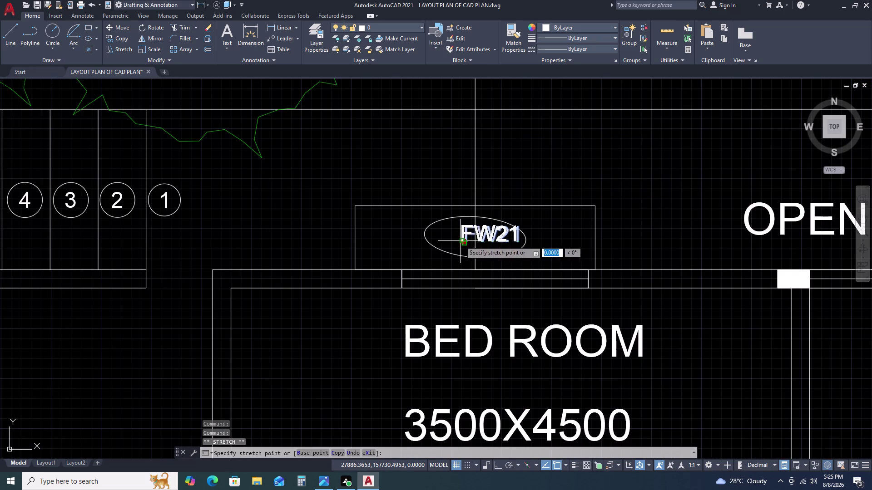
click(453, 240)
key(Escape)
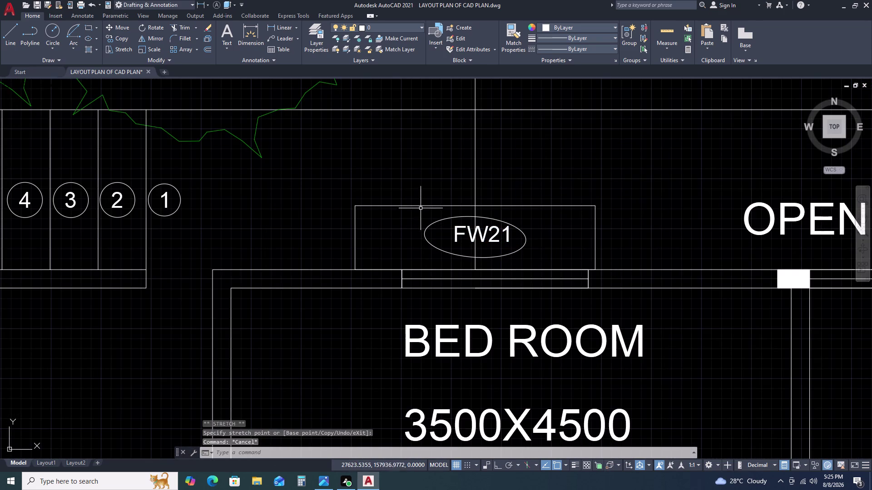
drag(421, 208, 443, 234)
click(529, 264)
scroll(up, 3)
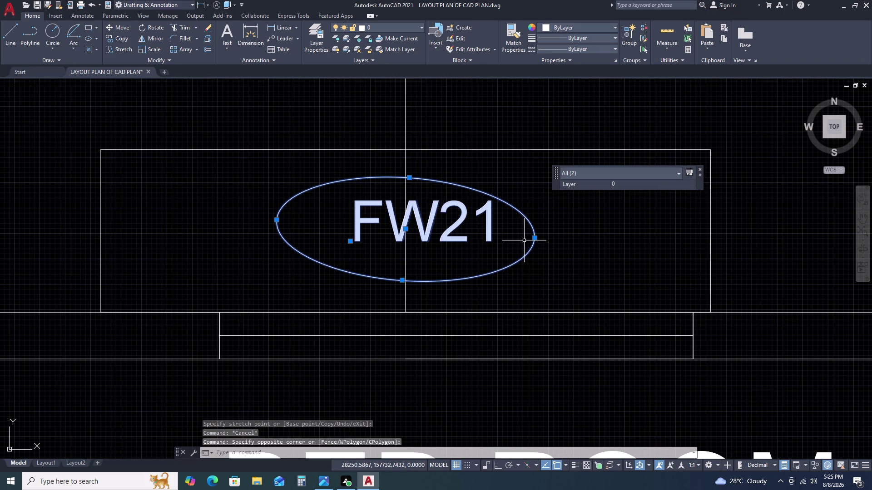
click(536, 240)
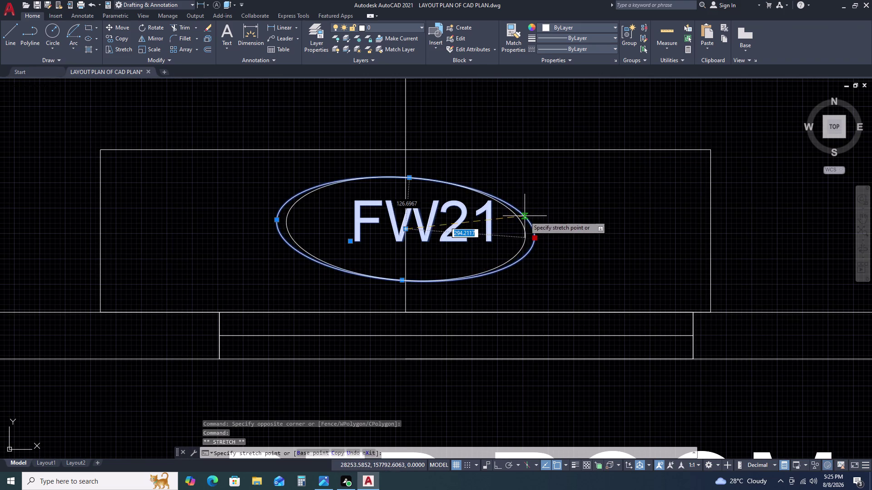
click(524, 216)
Rotate the ellipse diagonally with RO, then undo the rotation.
key(Escape)
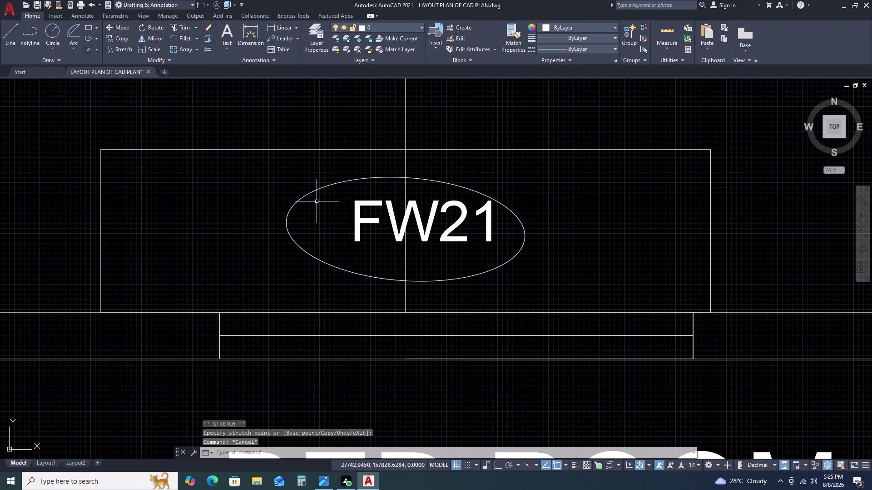
click(316, 201)
click(306, 189)
text(RO)
key(space)
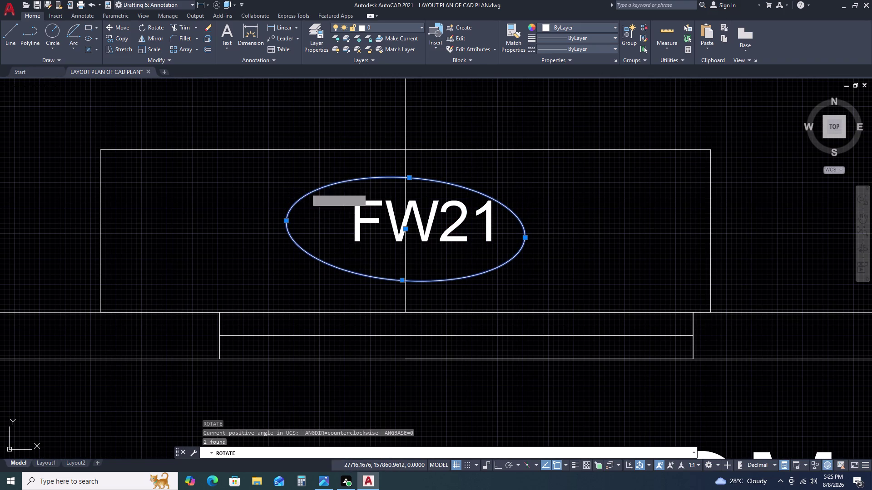
click(371, 265)
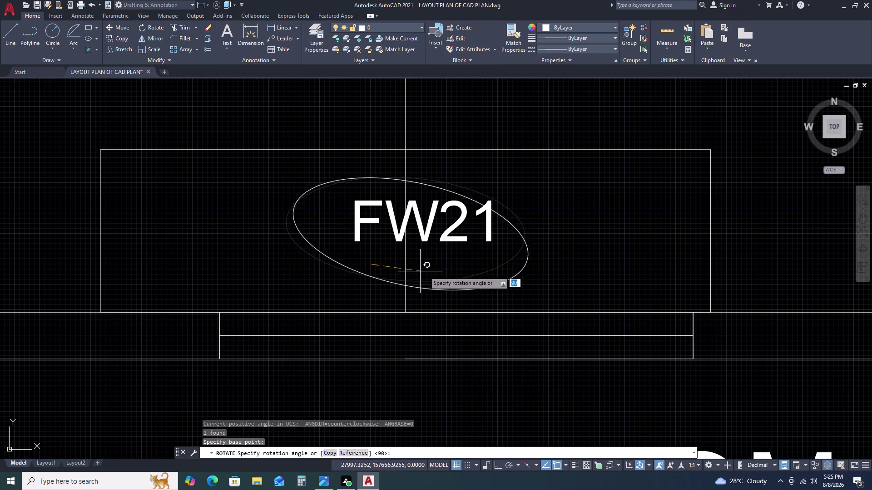
click(490, 258)
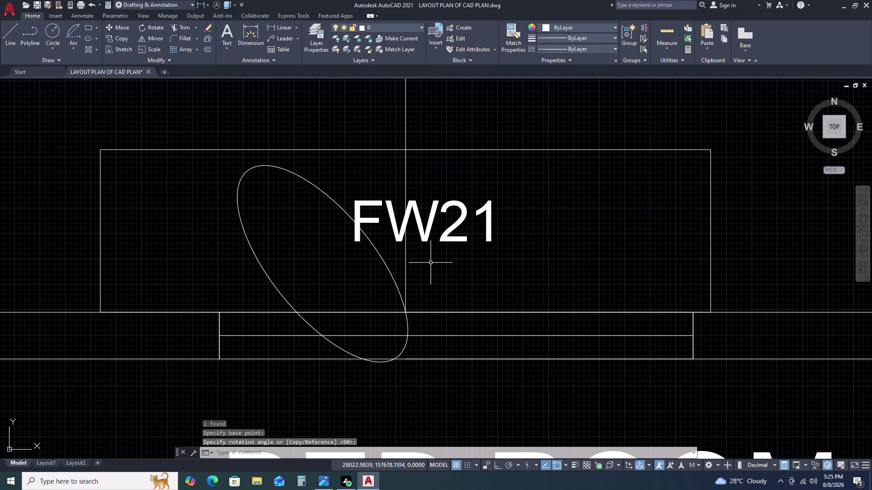
key(ctrl+z)
Delete the ellipse surrounding the FW21 label.
click(445, 182)
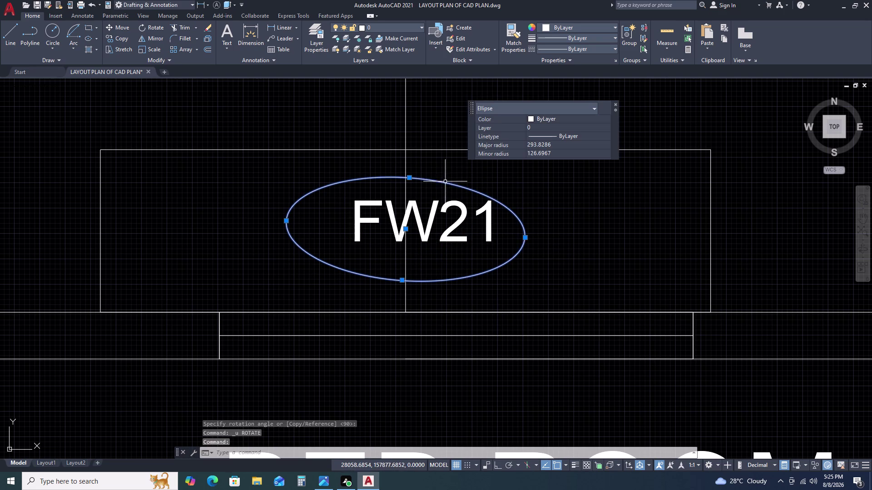
key(Delete)
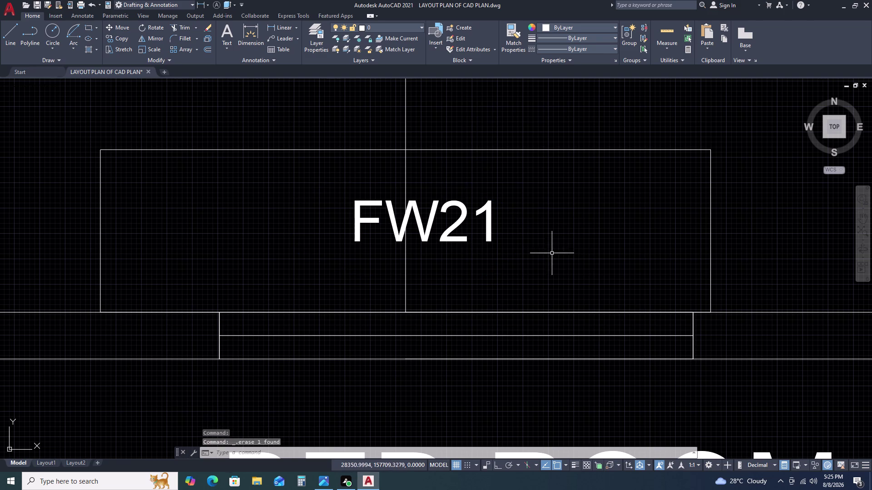
click(87, 39)
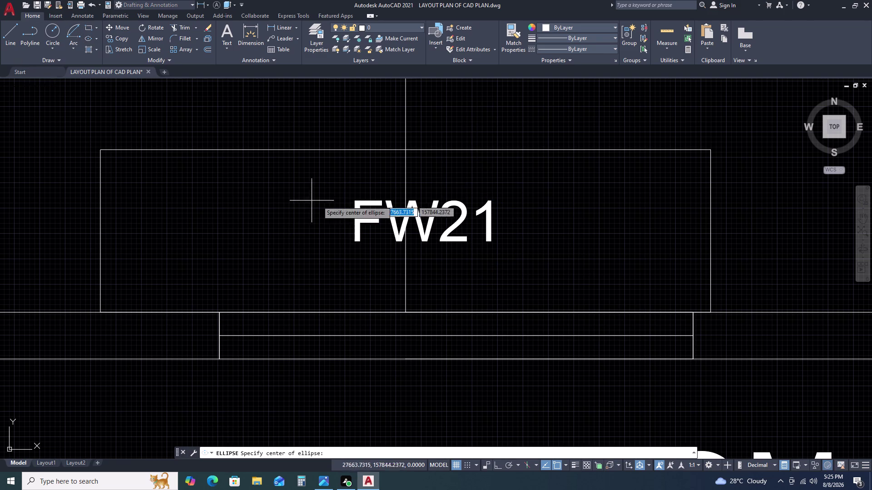
Draw a new ellipse near FW21 and flatten it with its top quadrant grip.
click(406, 187)
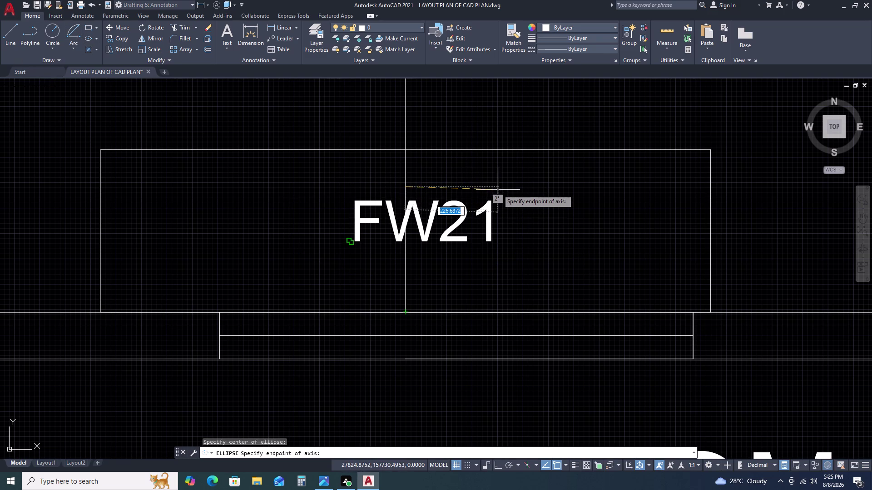
click(502, 185)
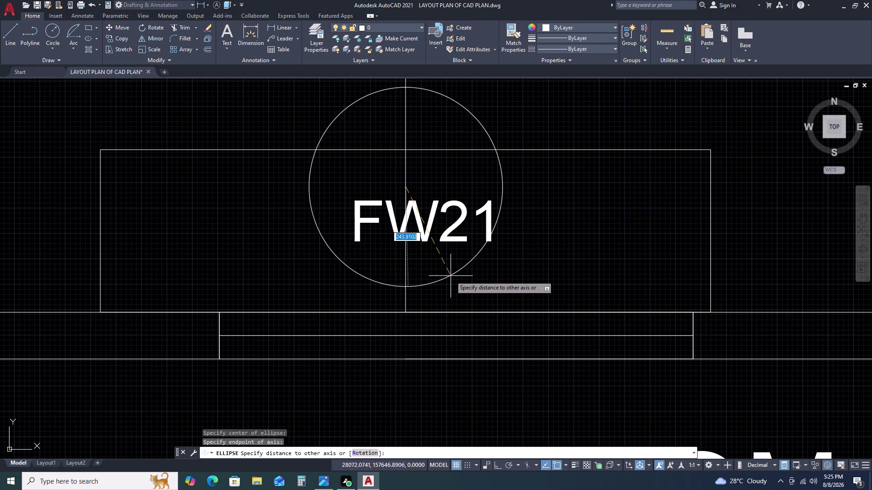
click(446, 280)
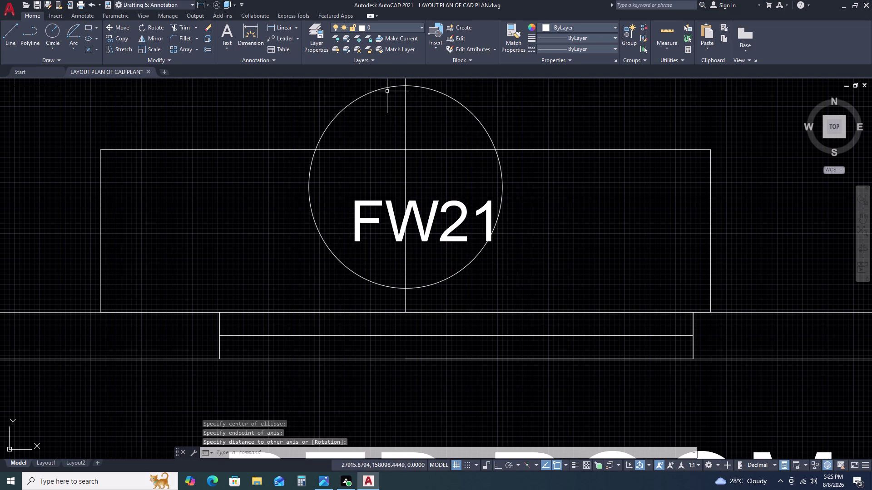
click(383, 88)
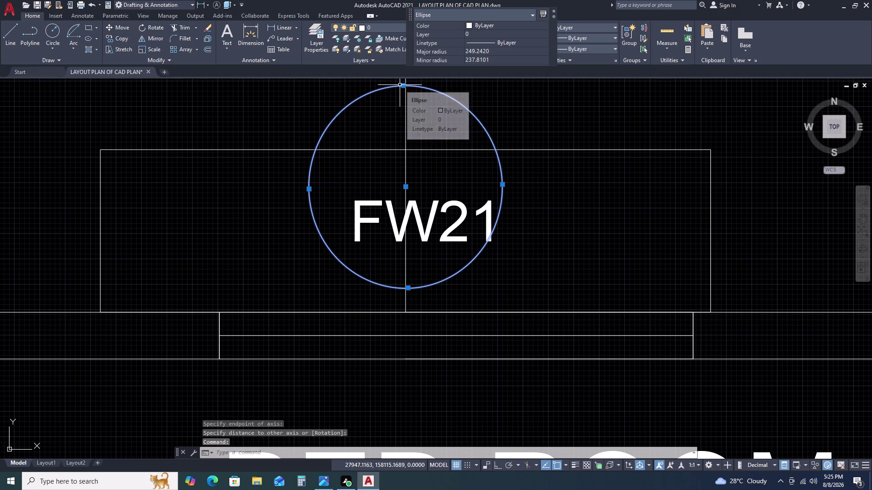
click(402, 85)
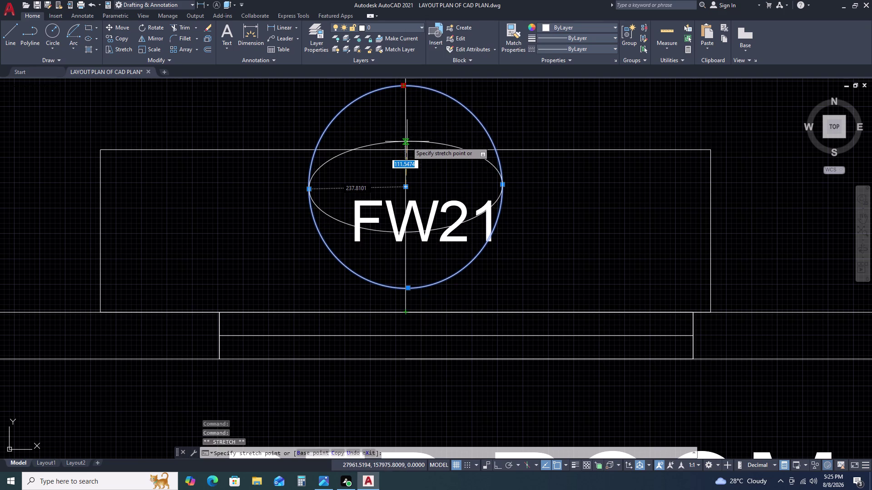
click(395, 122)
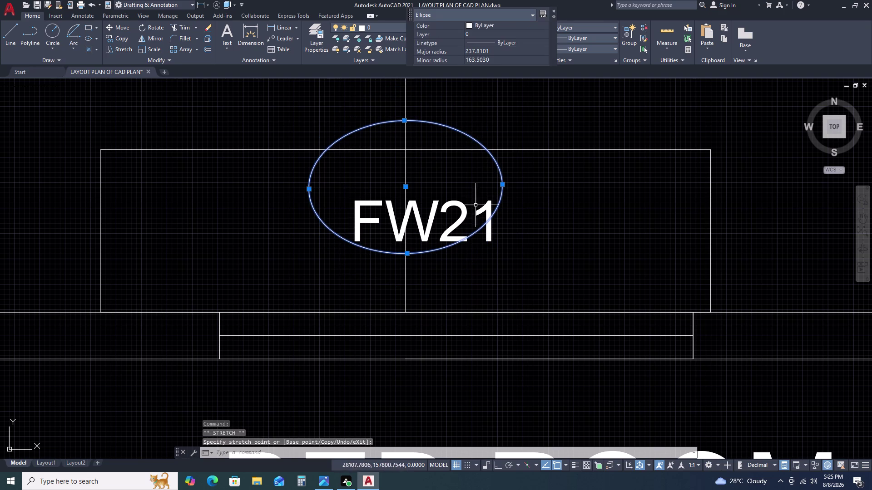
Move the ellipse leftward toward the FW21 label in two MOVE passes.
text(M)
key(space)
click(488, 191)
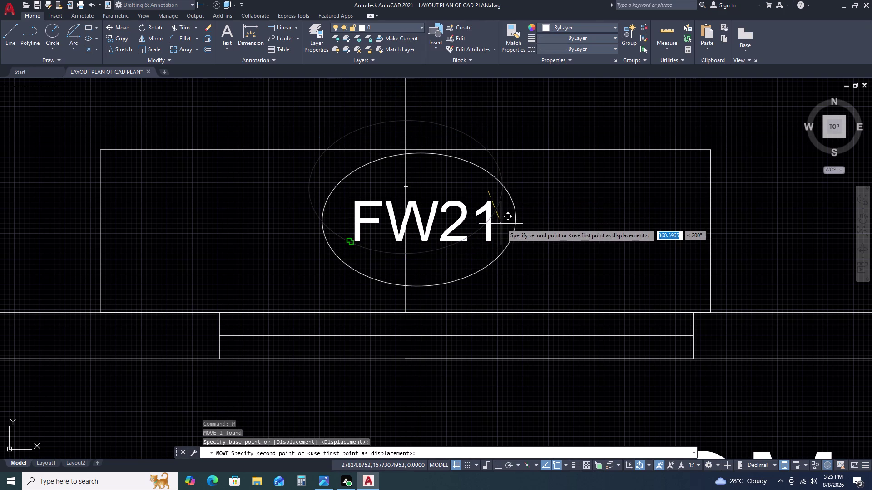
click(499, 226)
click(365, 265)
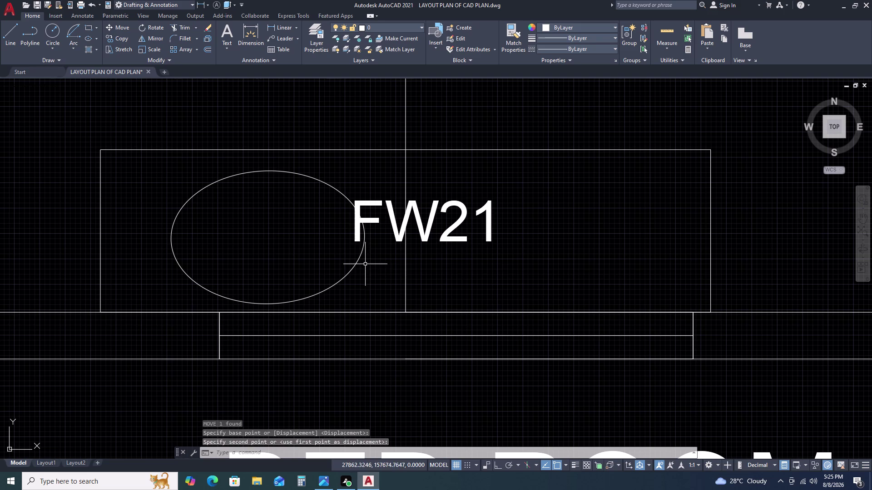
click(317, 252)
text(M)
key(space)
double_click(321, 263)
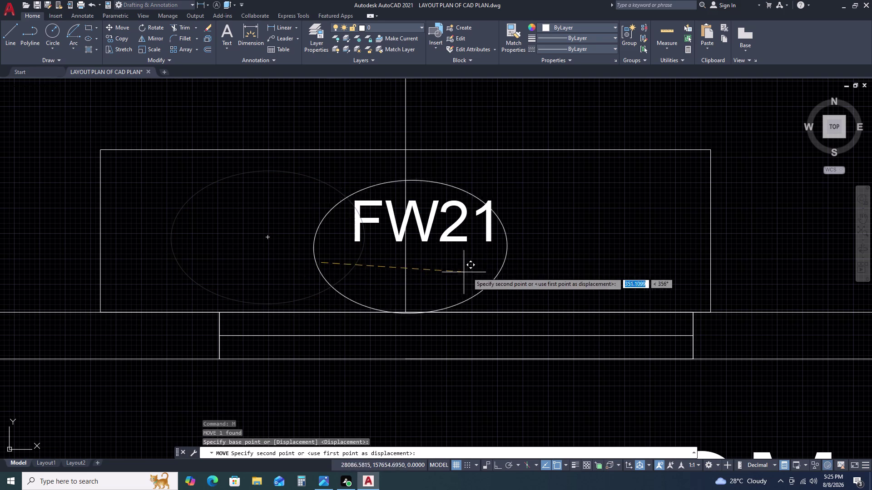
click(479, 250)
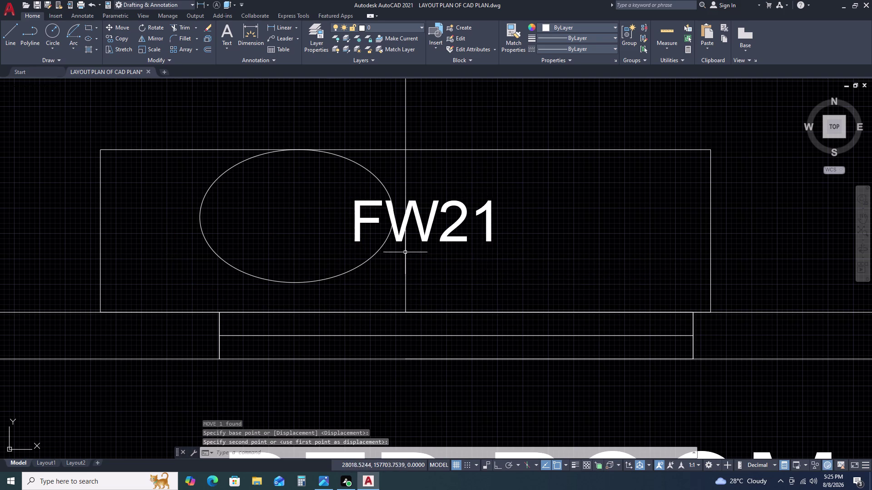
Centre the ellipse around the FW21 label with a final move.
click(379, 255)
click(346, 271)
text(M)
key(space)
click(347, 268)
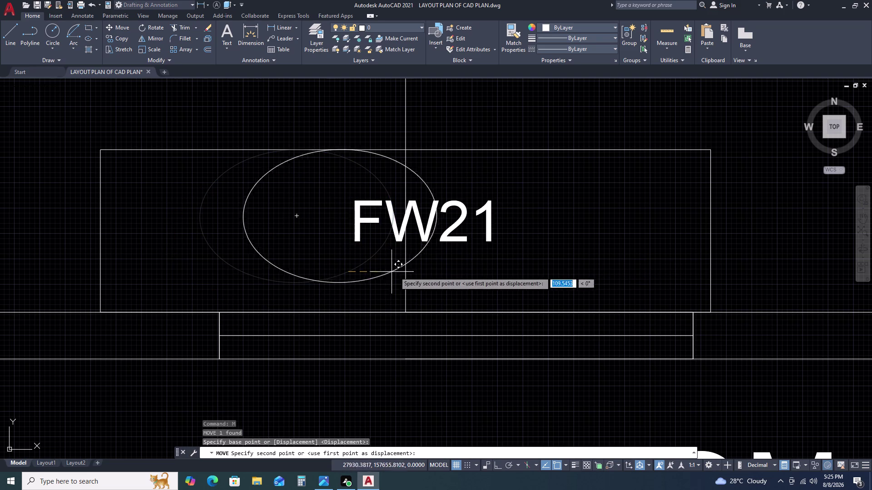
click(471, 279)
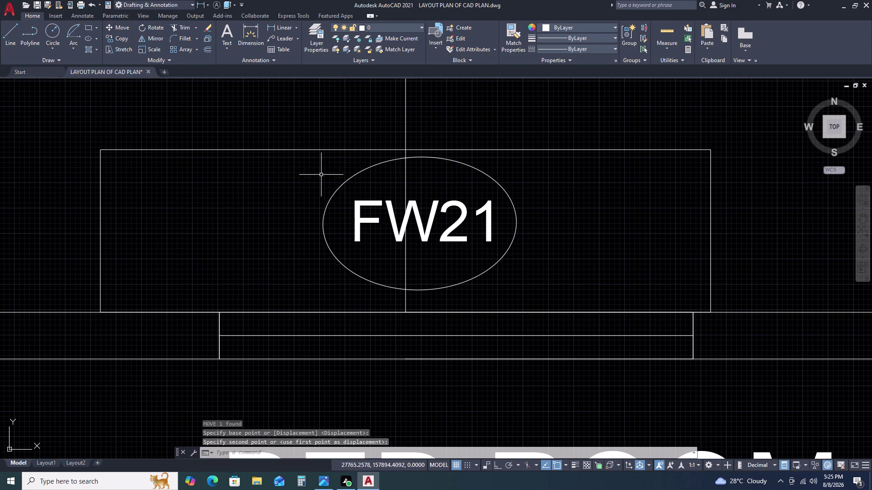
Lower the ellipse's top grip to fit the label, about 129 minor radius.
click(427, 157)
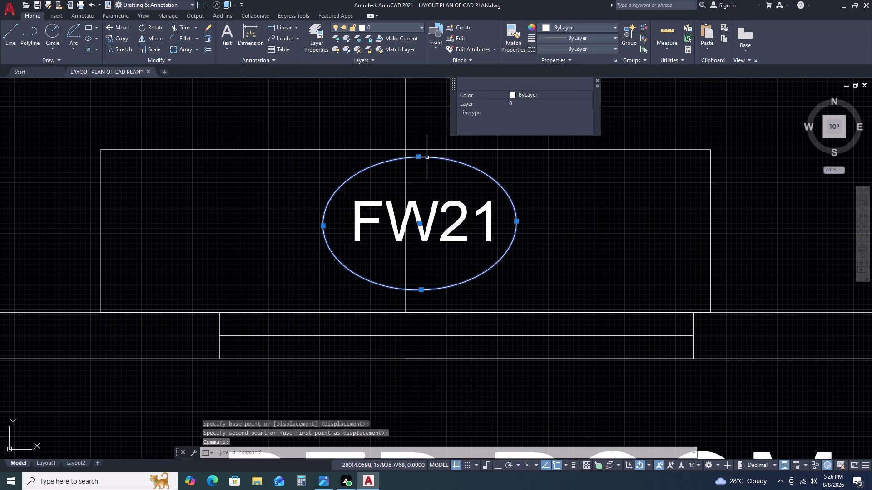
click(417, 155)
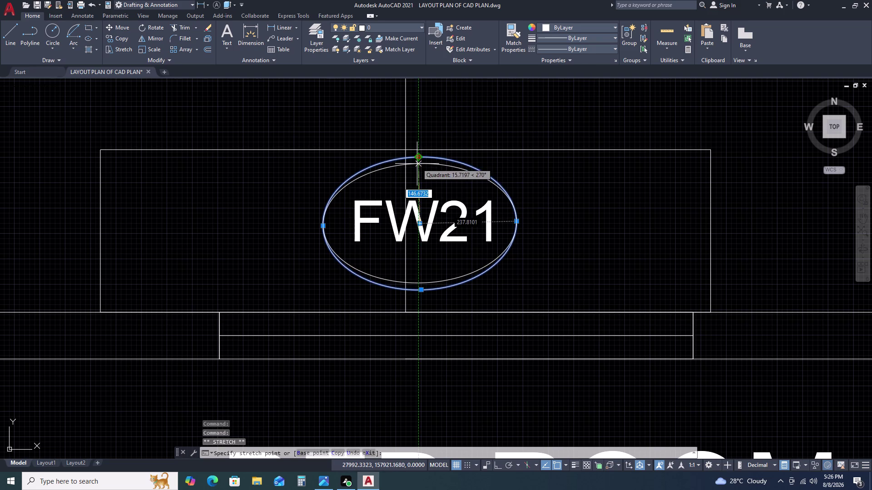
click(417, 171)
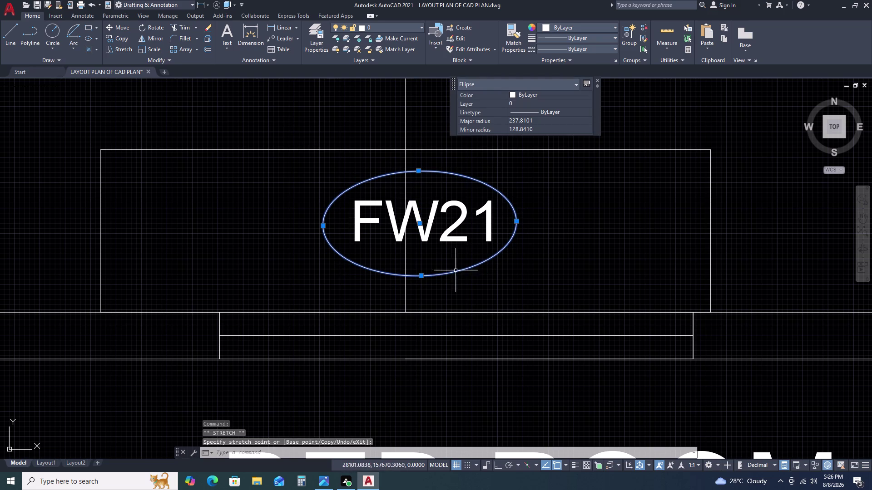
key(Escape)
Copy the FW21 tag and its ellipse onto the window above the master bed room.
drag(242, 152, 246, 154)
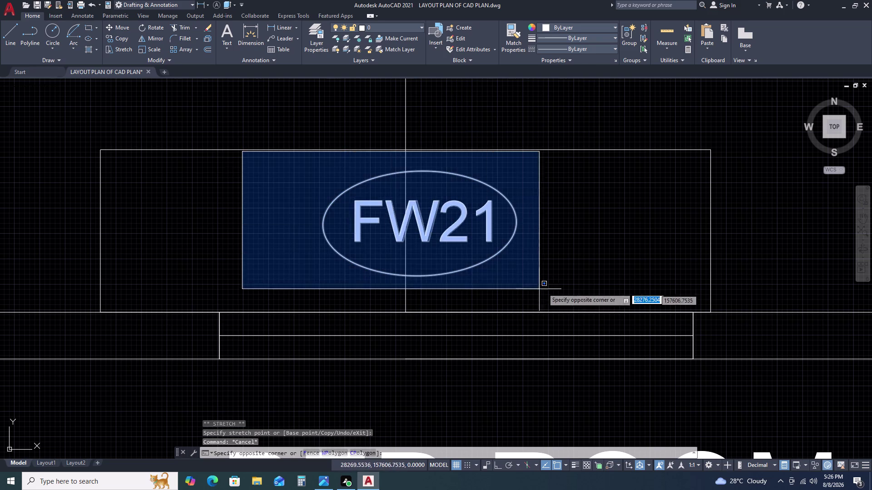
click(563, 286)
key(c)
key(o)
key(space)
click(485, 257)
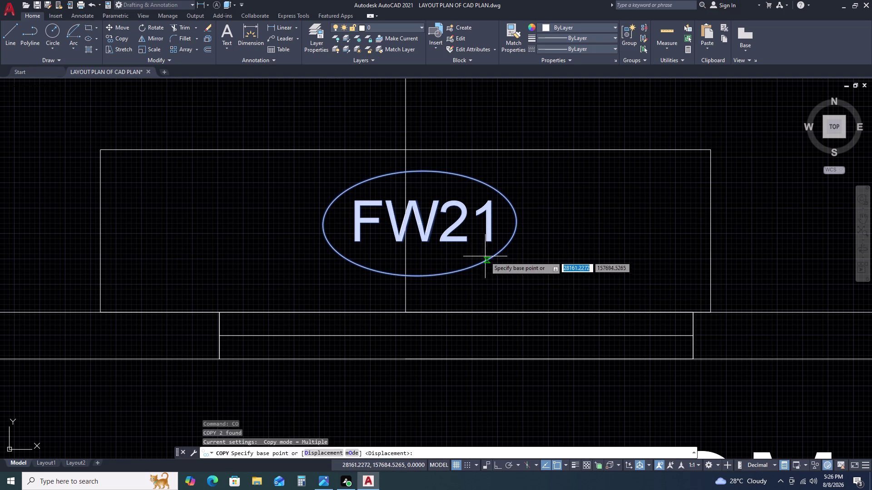
scroll(down, 3)
middle_drag(619, 271, 280, 246)
middle_drag(566, 260, 189, 220)
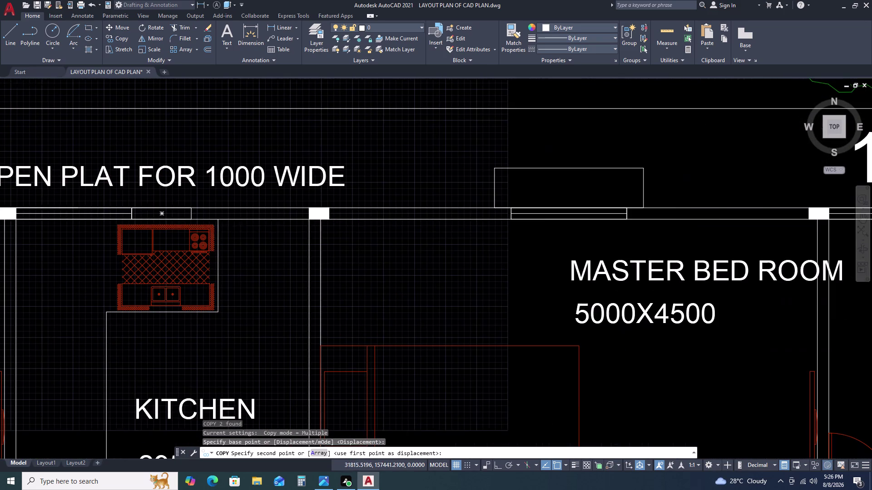
click(584, 198)
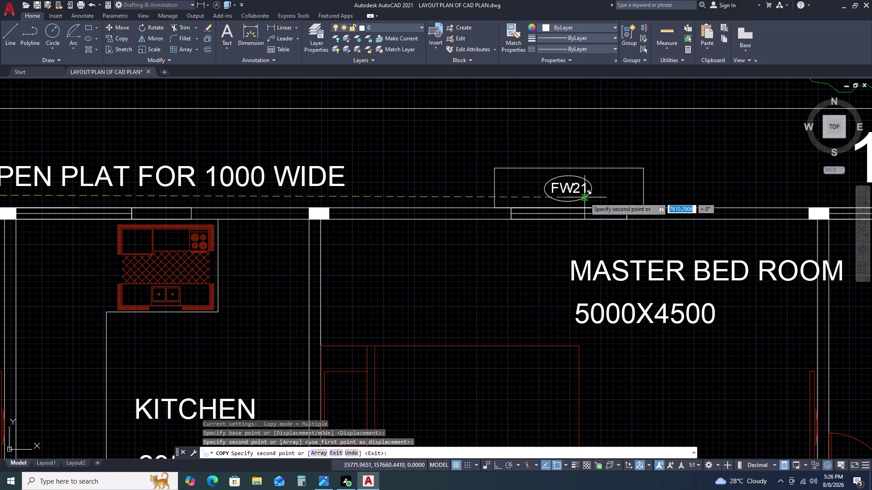
key(Escape)
Leave the copied tag's text unchanged, then reselect the tag and ellipse for another COPY.
double_click(575, 192)
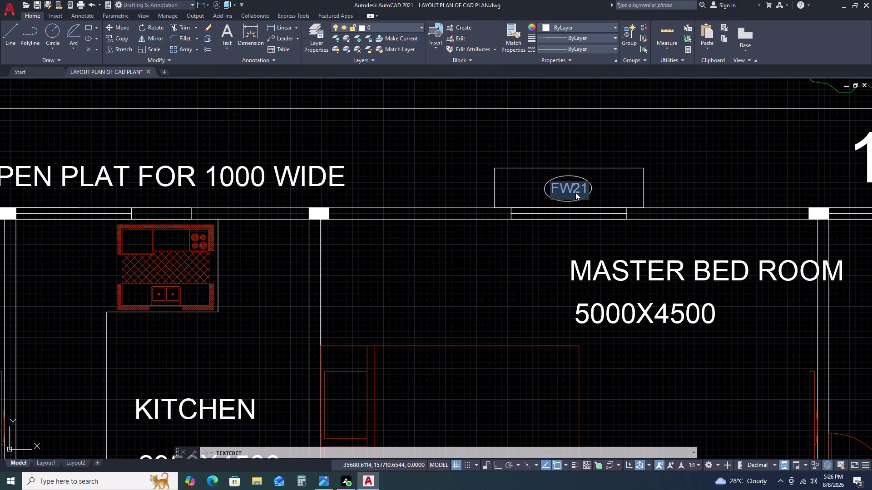
key(Escape)
key(Escape)
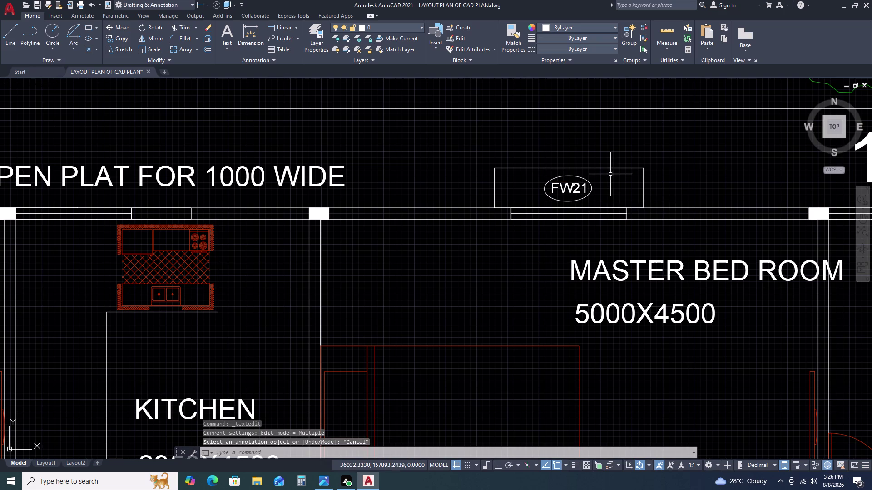
click(611, 176)
click(570, 192)
text(CO)
key(space)
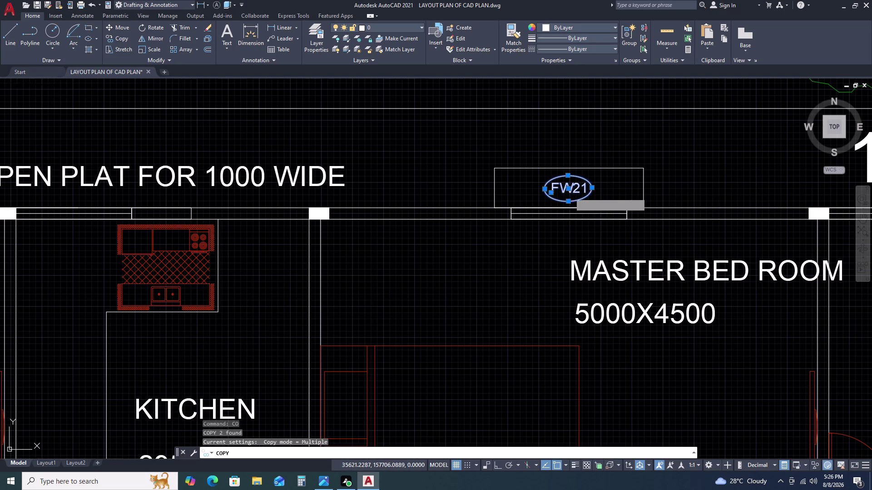
Place FW21 tag copies at the dress room doors and the living area wall doors.
drag(569, 193, 566, 198)
scroll(down, 3)
middle_drag(399, 321, 421, 274)
scroll(up, 3)
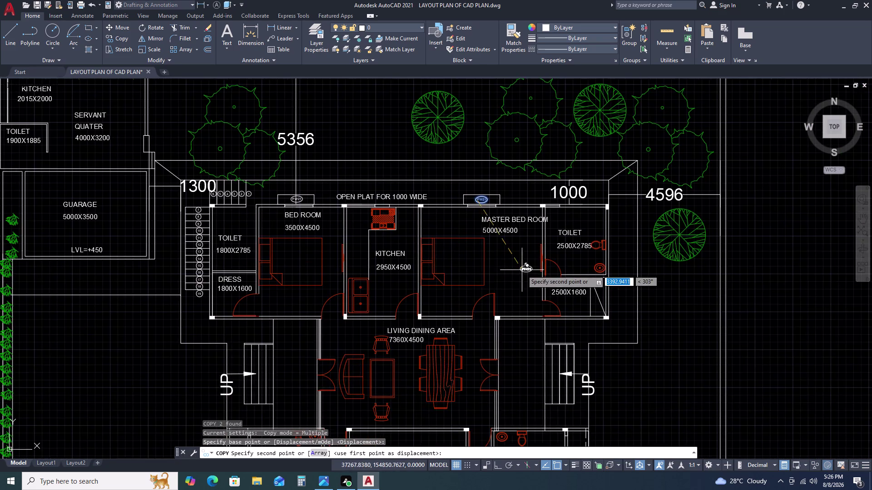
scroll(up, 3)
scroll(up, 3)
click(612, 280)
scroll(down, 3)
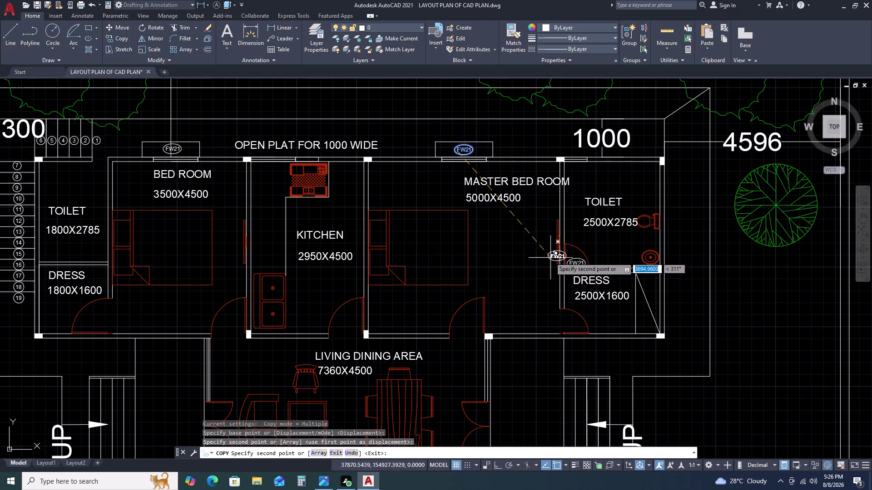
scroll(up, 3)
scroll(down, 3)
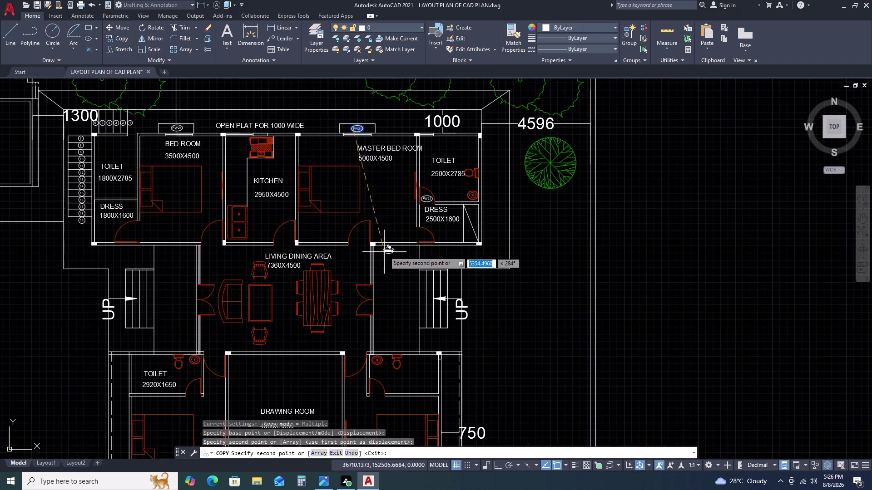
scroll(up, 3)
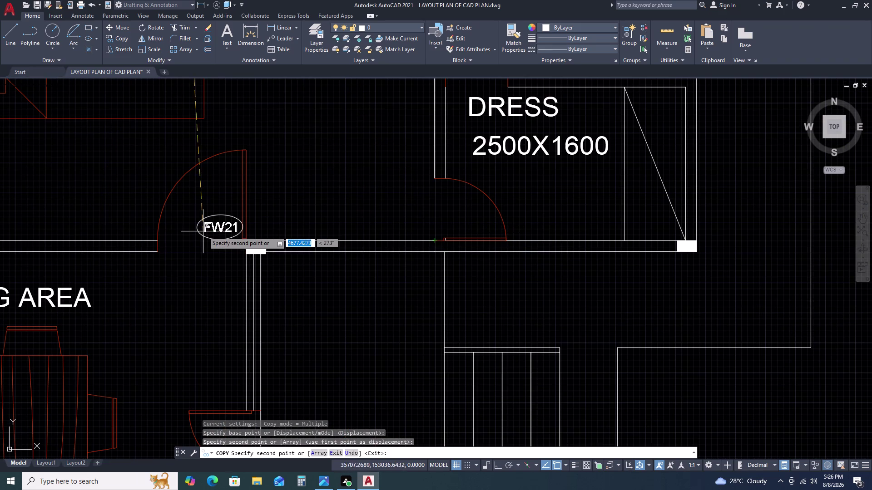
click(183, 232)
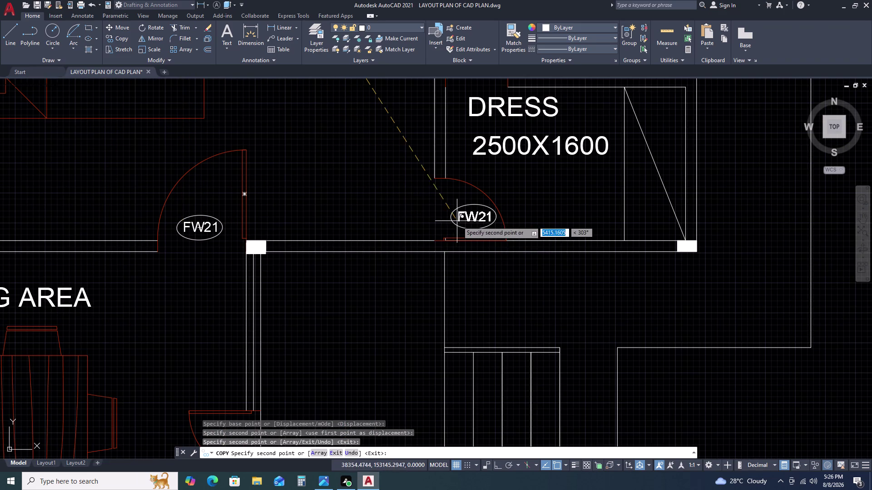
click(440, 218)
scroll(down, 3)
scroll(up, 3)
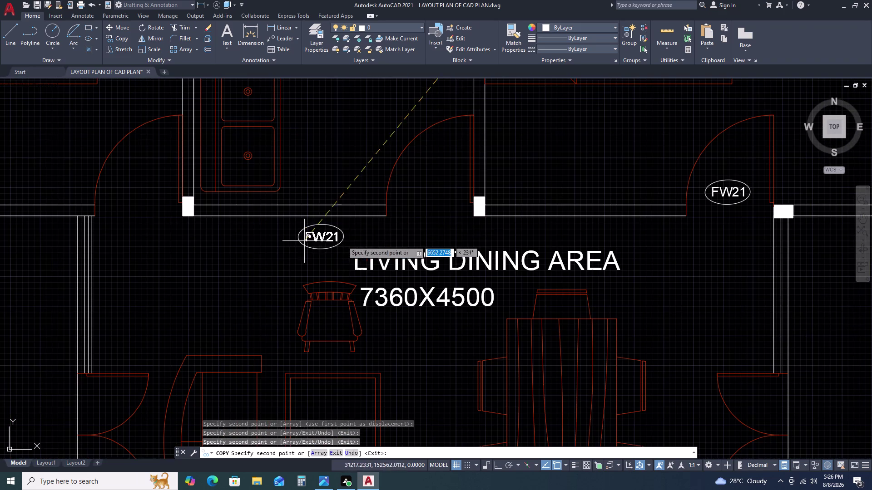
click(407, 194)
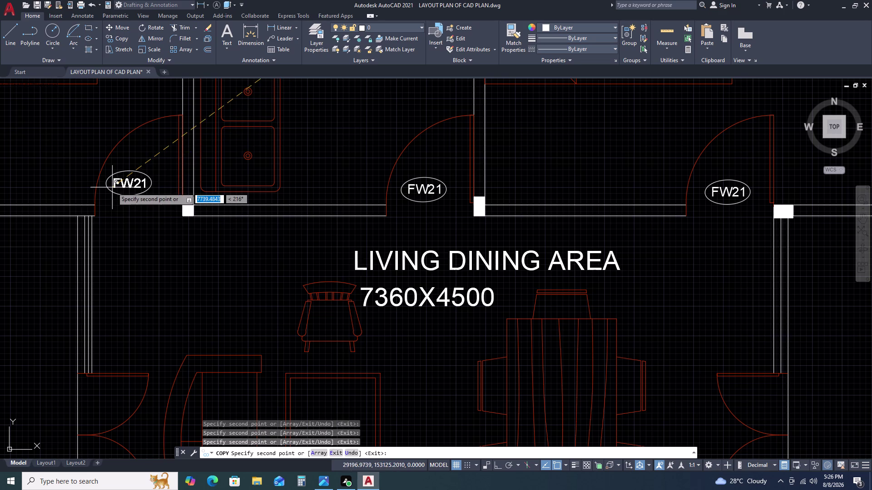
Tag the bed room door above the living area, the left dress room door and the living area side door.
scroll(down, 3)
scroll(up, 3)
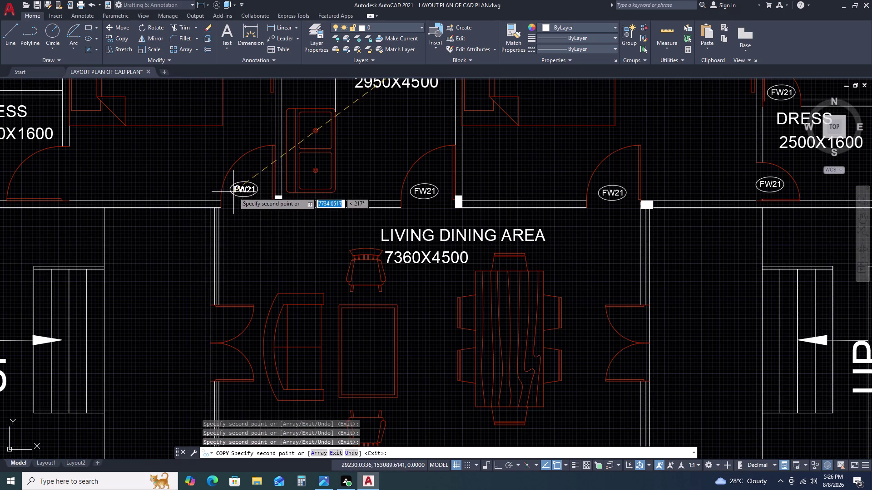
drag(236, 193, 239, 193)
drag(41, 177, 52, 182)
scroll(down, 3)
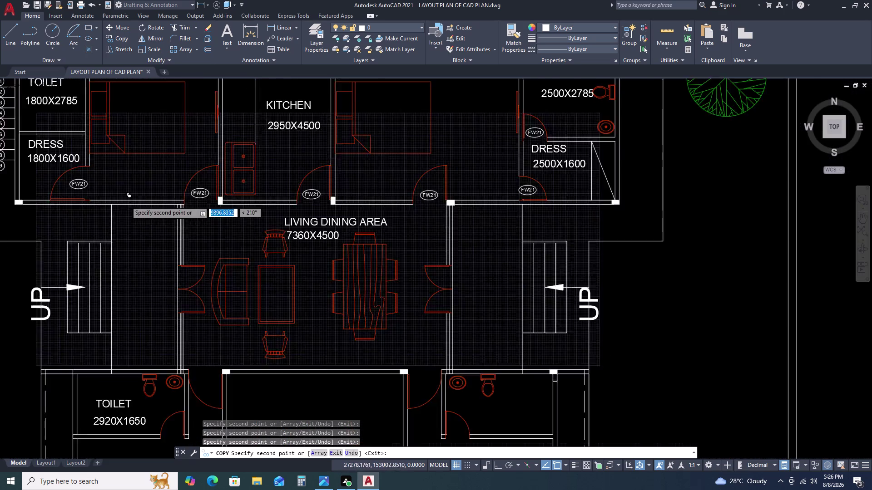
scroll(up, 3)
scroll(down, 3)
scroll(up, 3)
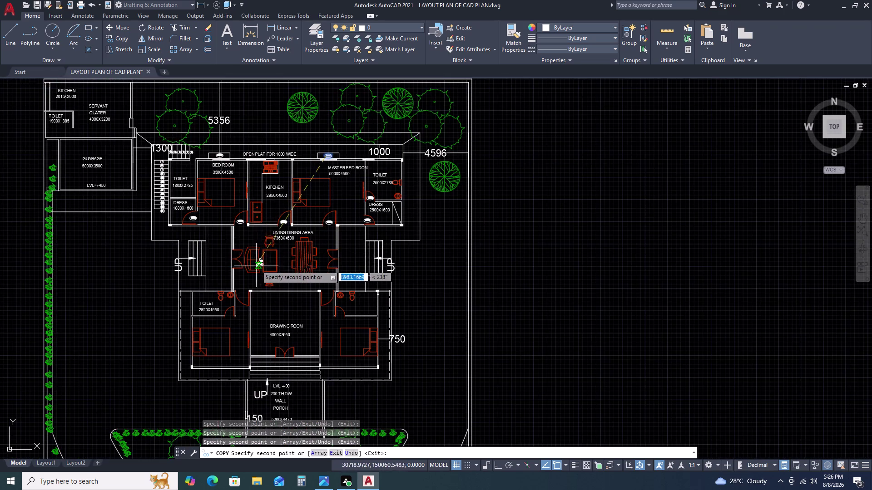
scroll(up, 3)
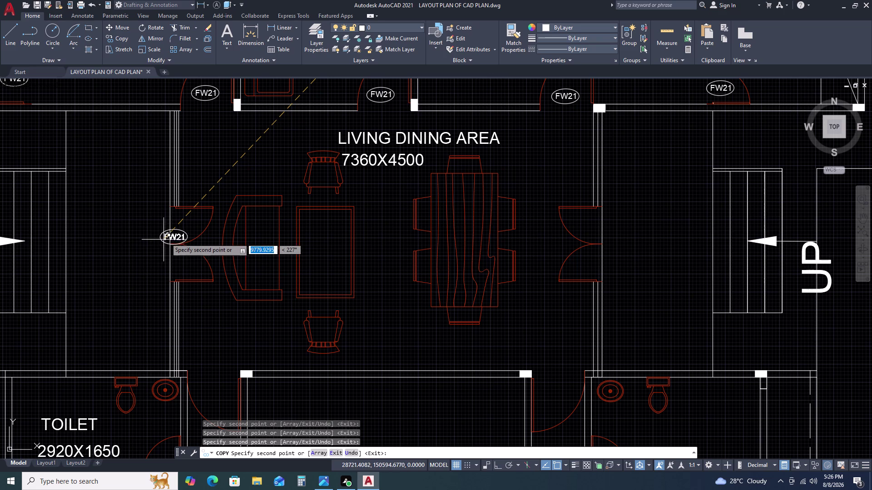
scroll(up, 3)
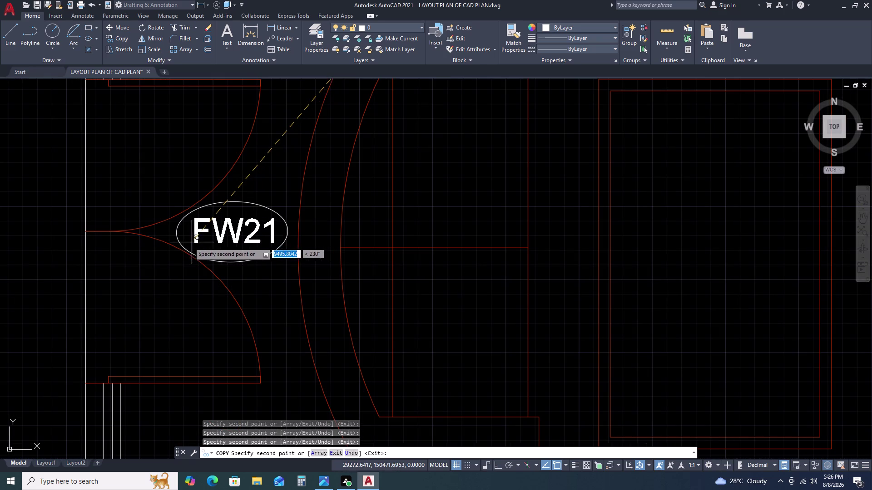
click(188, 243)
scroll(down, 3)
scroll(up, 3)
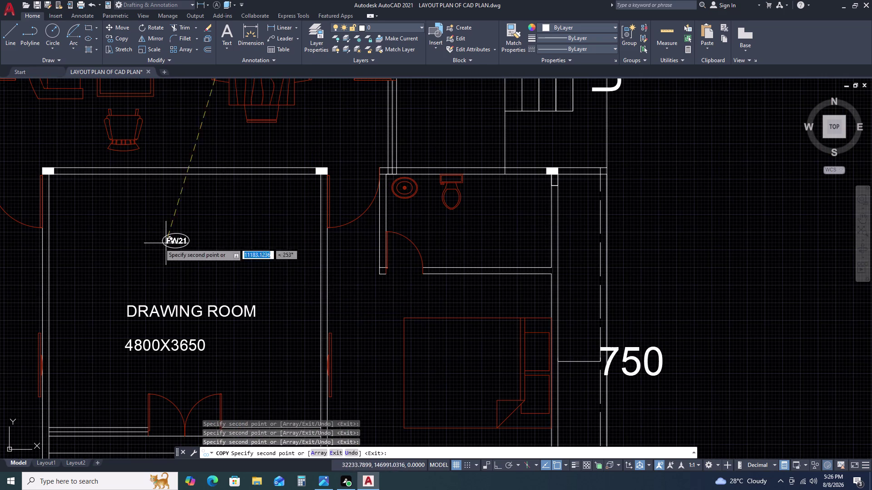
Tag the door beside the drawing room, both toilet doors and the bedroom door below.
middle_drag(83, 242, 0, 230)
click(200, 186)
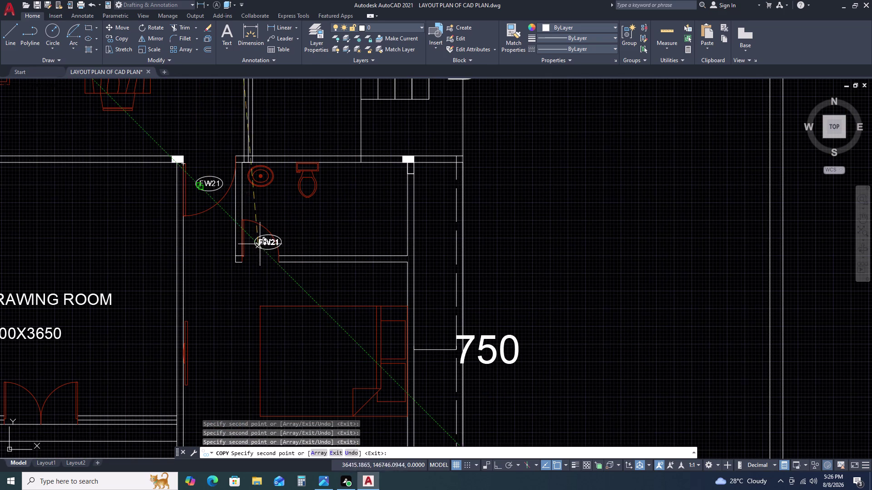
click(251, 253)
scroll(down, 3)
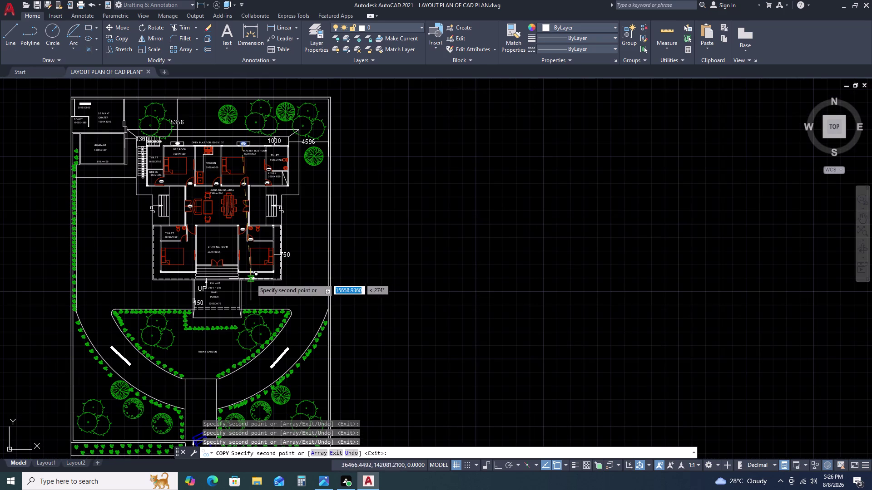
scroll(down, 3)
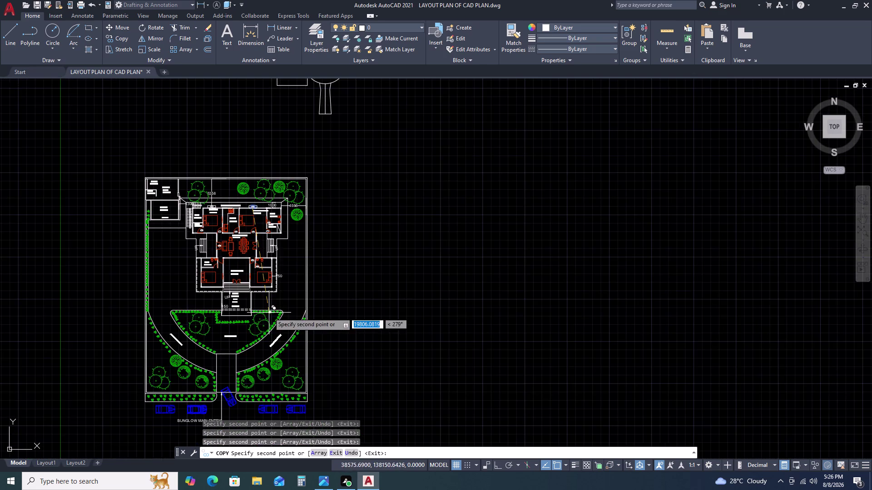
scroll(up, 3)
scroll(up, 3)
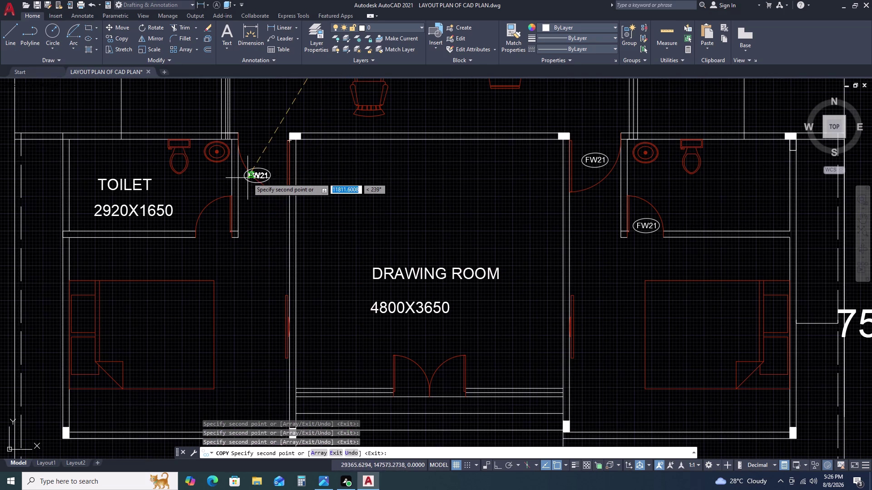
click(256, 158)
click(207, 223)
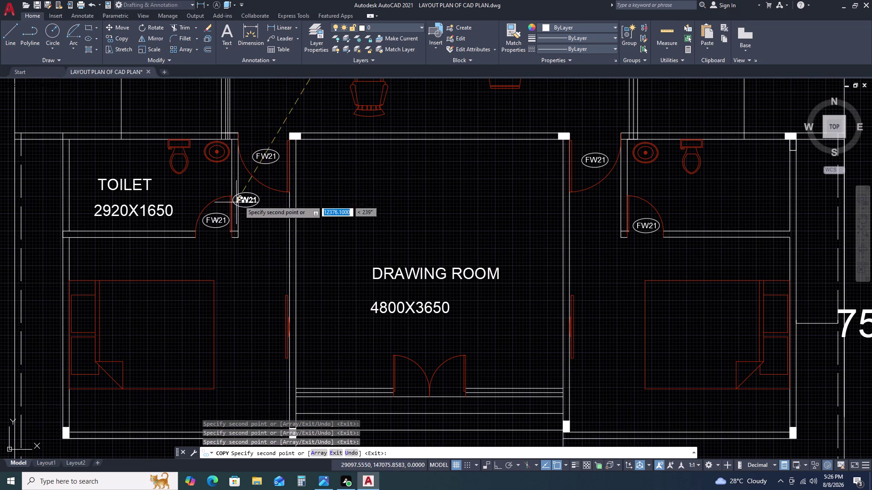
scroll(down, 3)
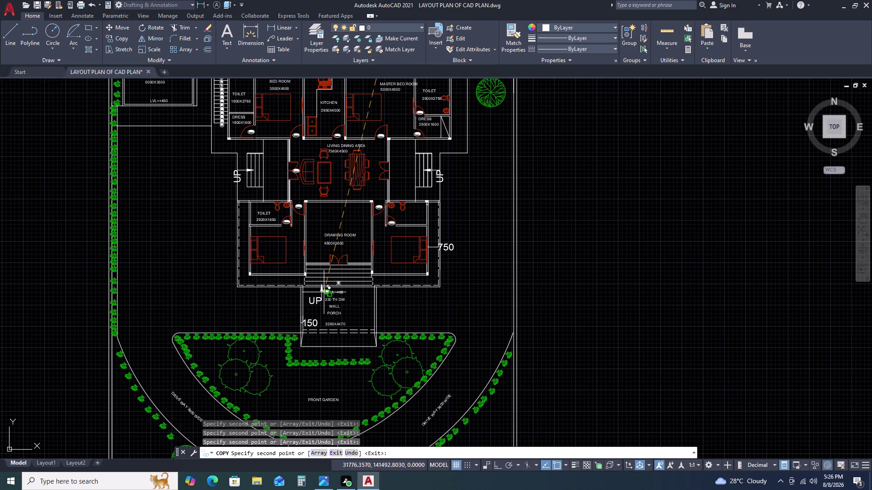
Tag the drawing room front's left end, main double door and right end, then end COPY.
scroll(up, 3)
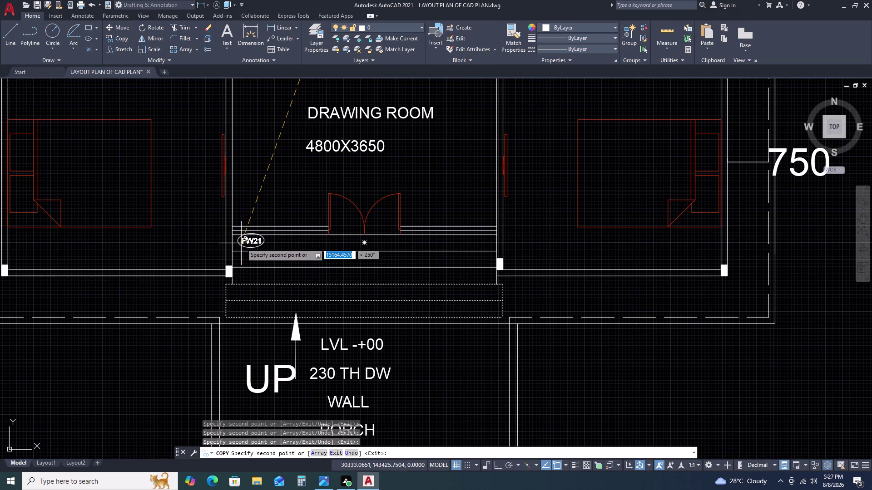
click(241, 243)
click(351, 244)
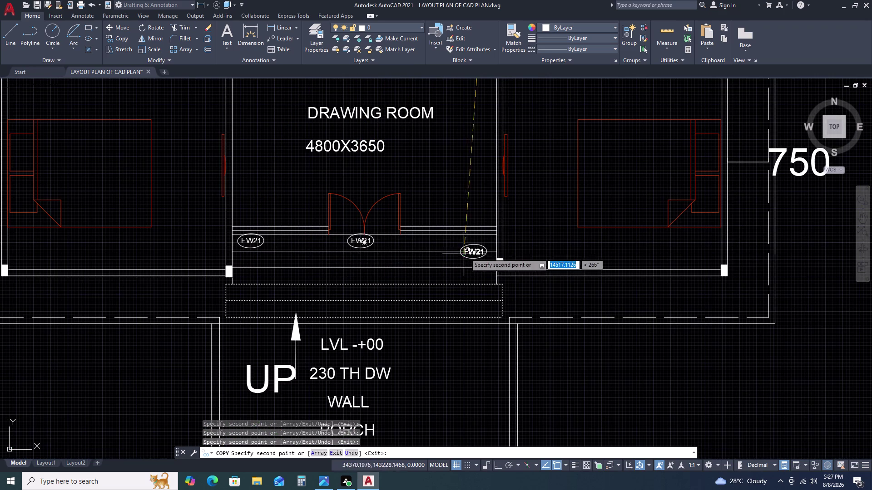
double_click(469, 245)
key(Escape)
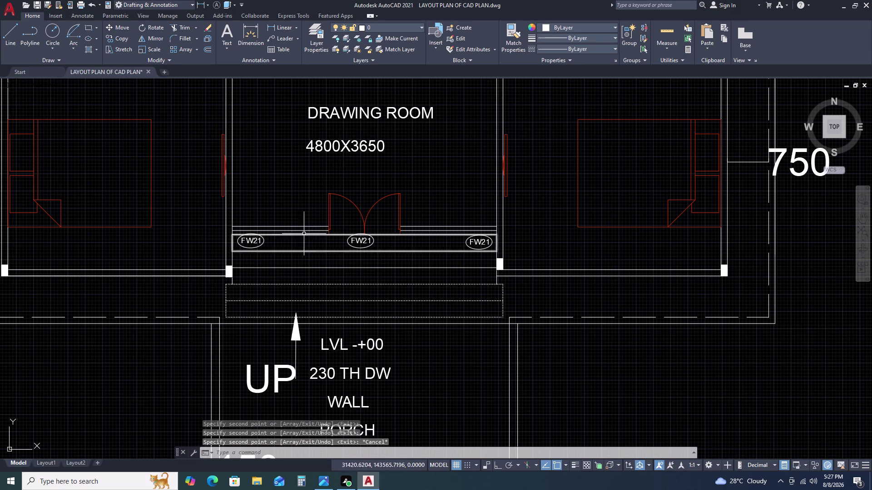
scroll(up, 3)
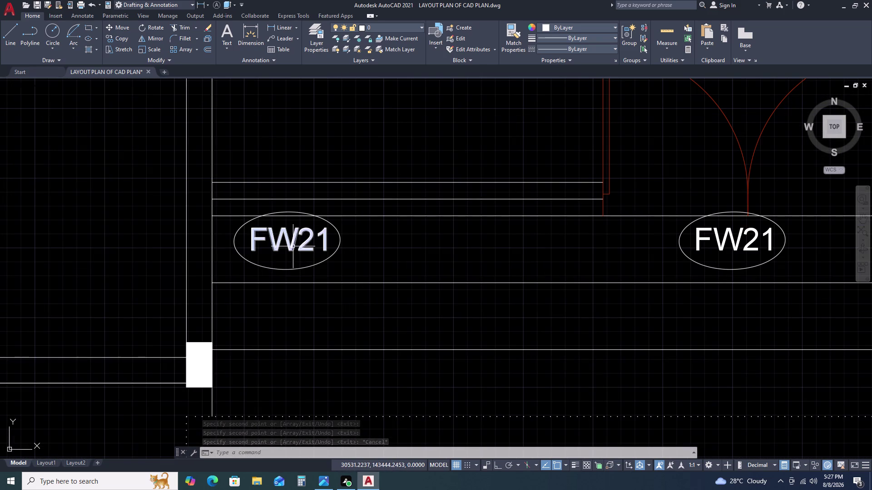
Open the left front-wall tag's text and clear the old and mistyped characters.
triple_click(287, 246)
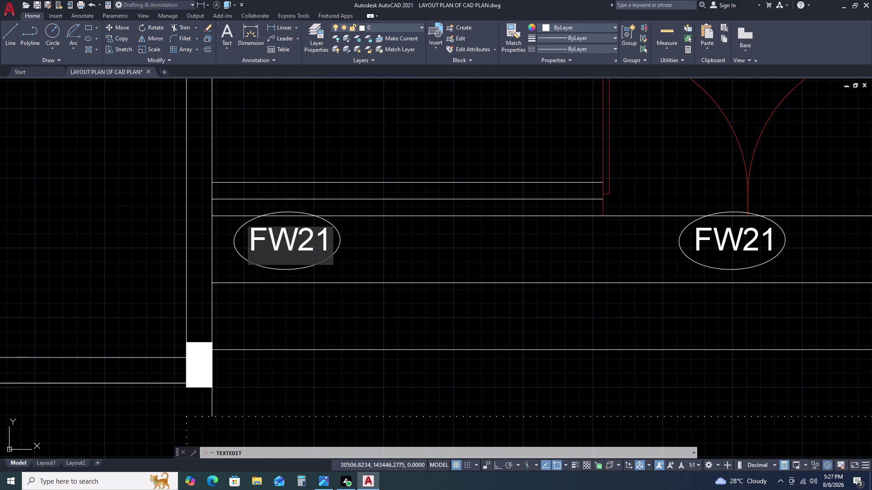
double_click(287, 246)
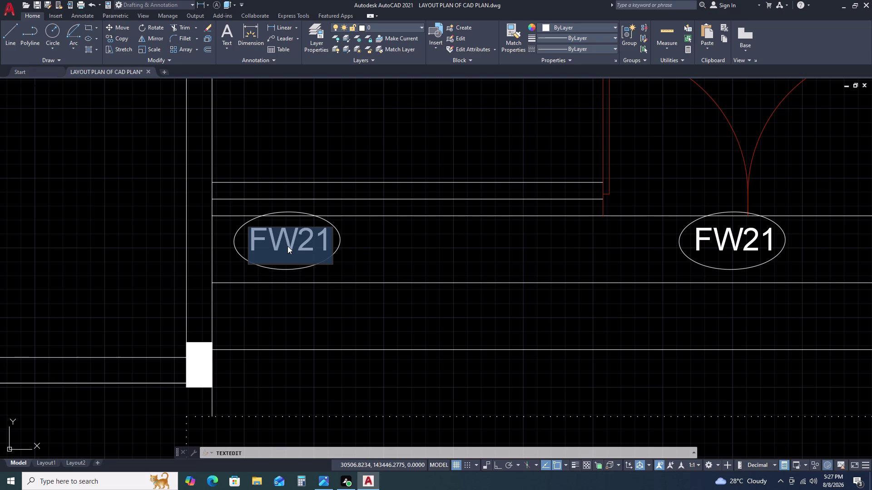
key(w)
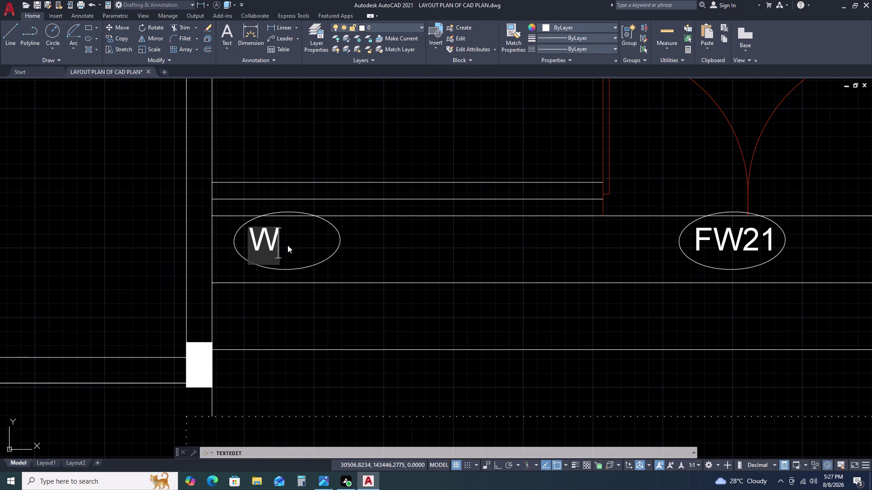
key(BackSpace)
text(F)
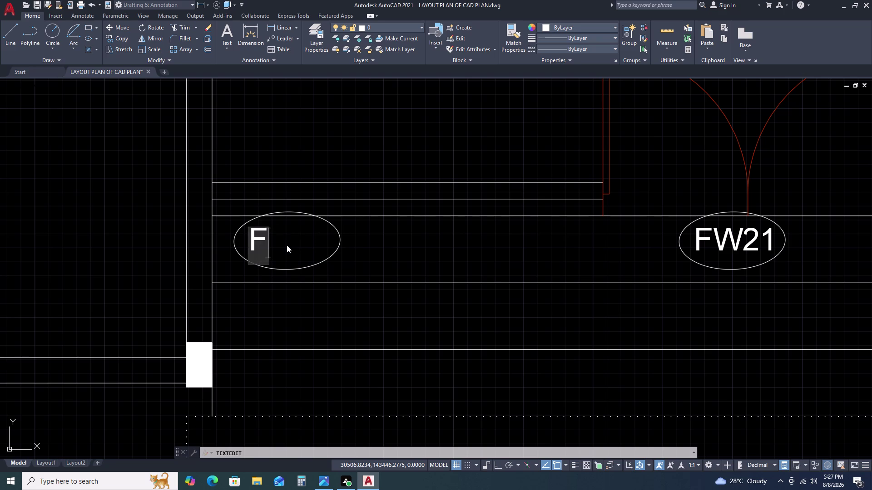
key(space)
text(W C12)
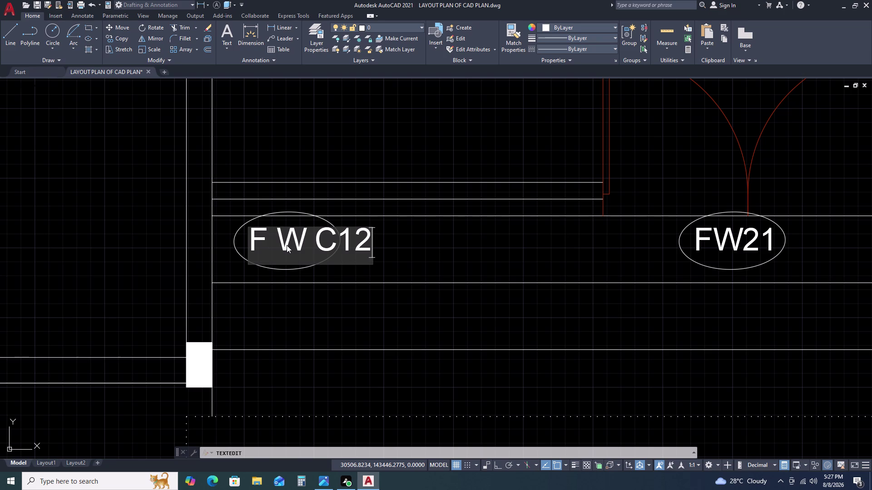
key(BackSpace)
key(BackSpace)
key(BackSpace)
key(BackSpace)
key(BackSpace)
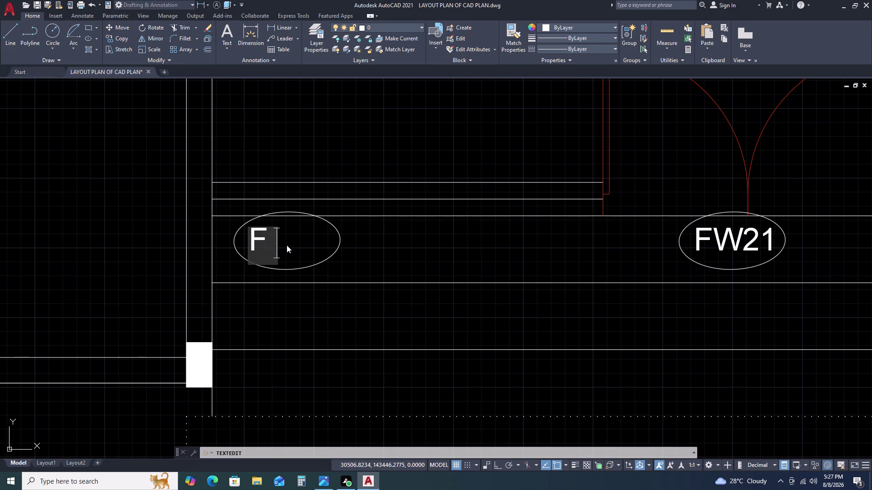
key(BackSpace)
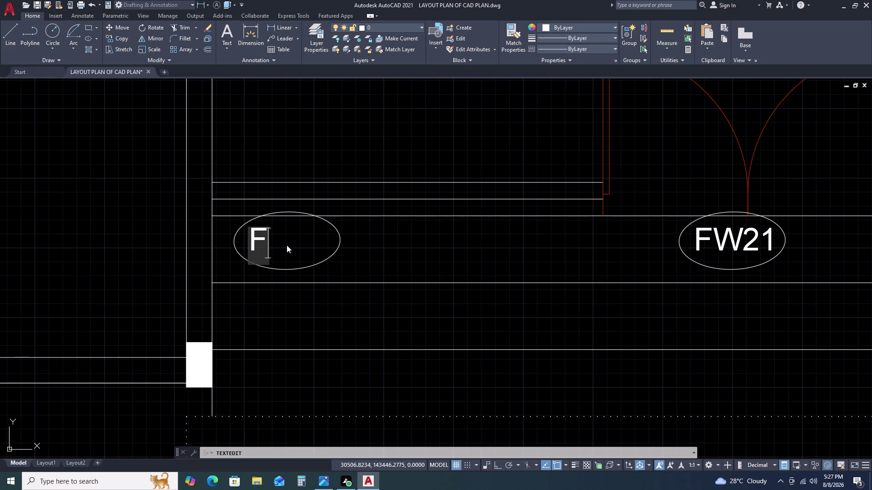
Finish the left tag's text as FW13 and close the editor.
key(w)
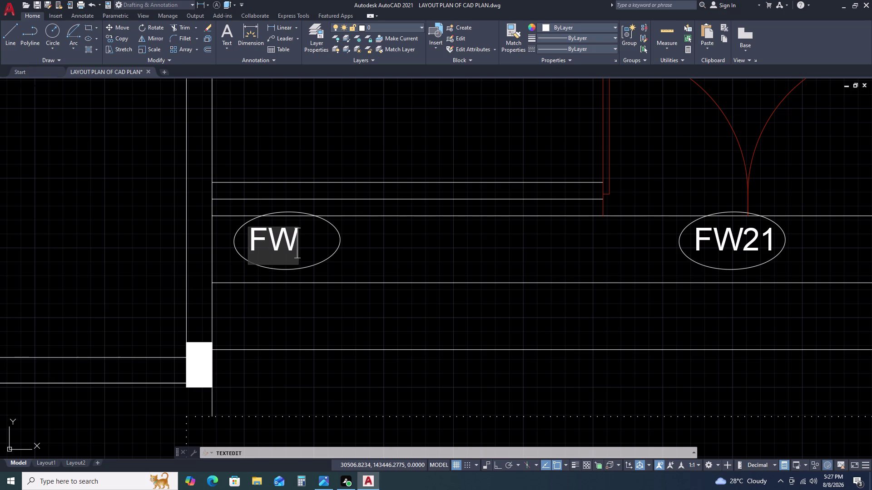
text(13)
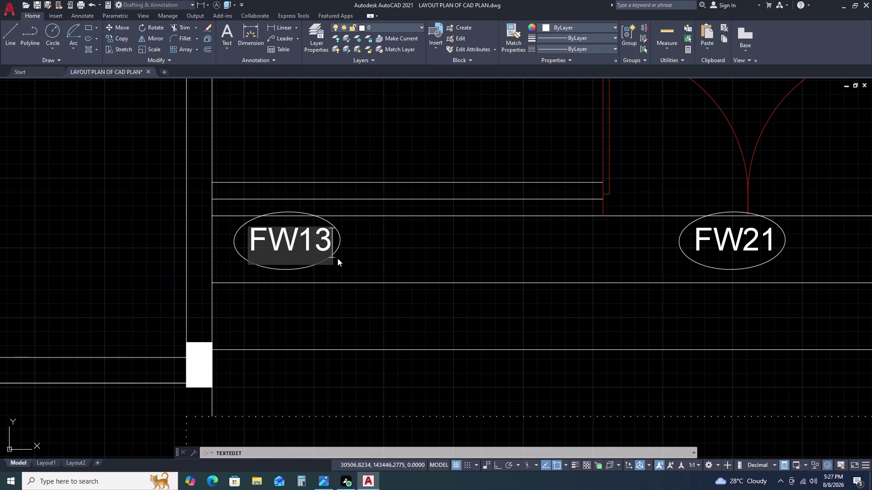
double_click(372, 258)
scroll(down, 3)
middle_drag(313, 249, 218, 252)
scroll(down, 3)
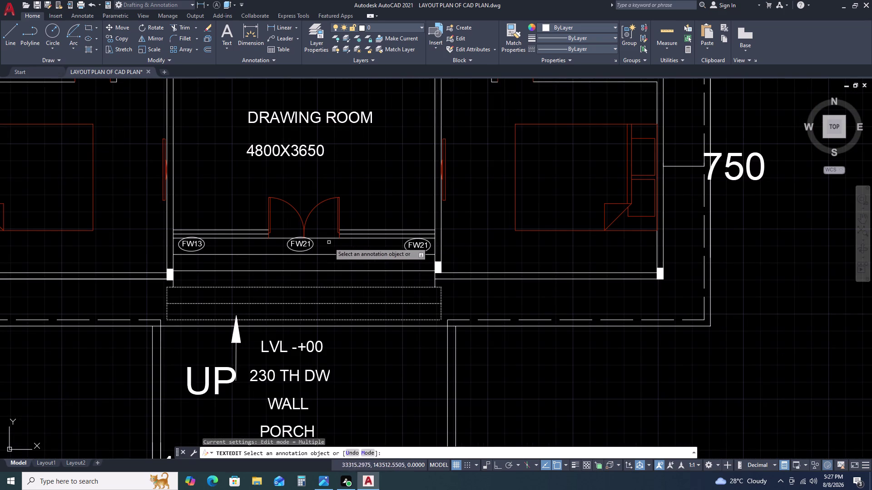
Change the middle front-wall tag to read FW12.
click(297, 246)
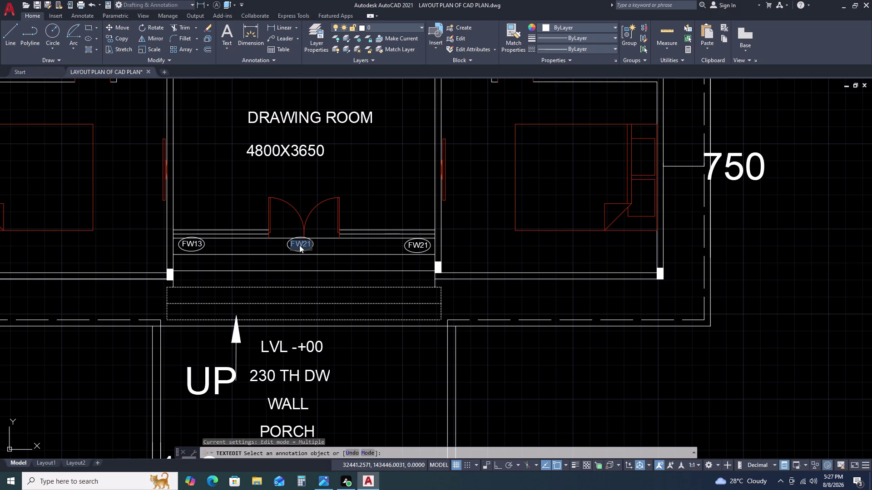
key(f)
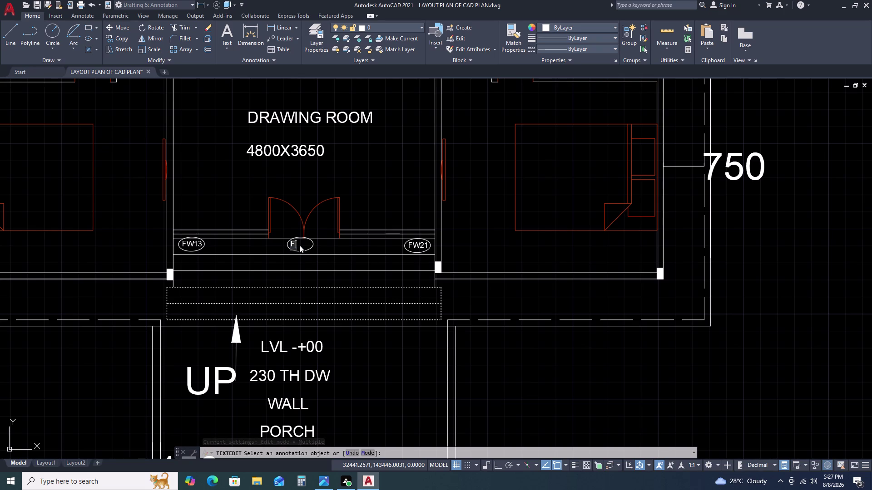
text(W12)
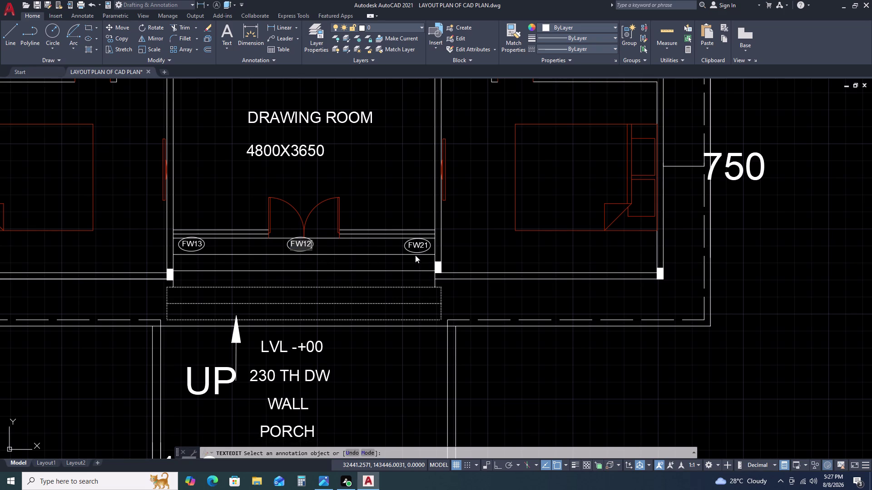
double_click(421, 242)
click(420, 243)
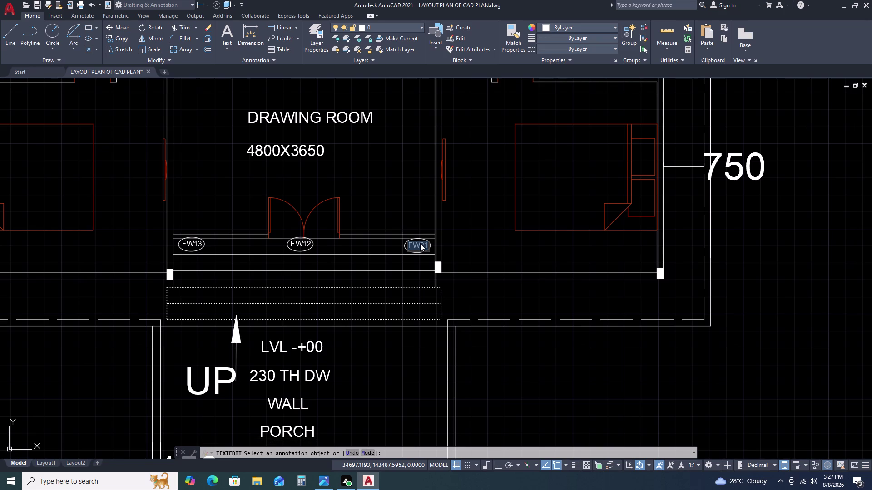
Change the right tag to W-12, removing a stray equals sign.
key(w)
text(-=)
text(12)
click(361, 274)
click(421, 248)
click(420, 245)
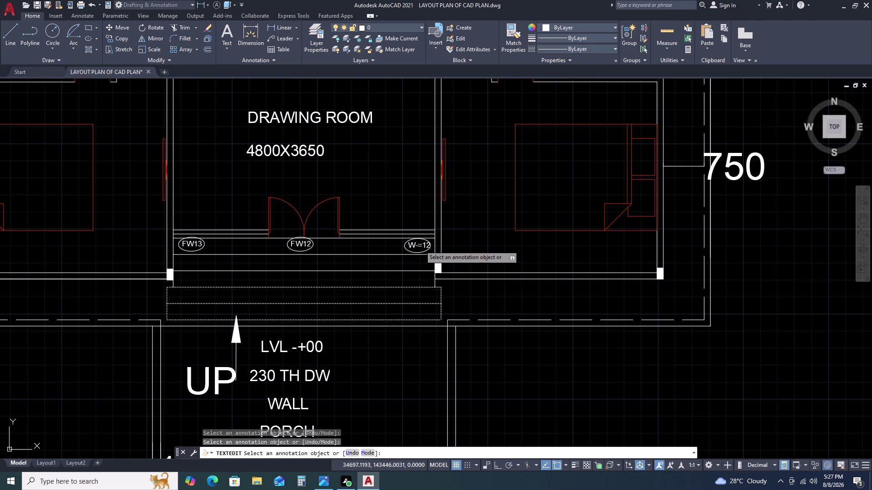
click(420, 245)
click(420, 245)
key(BackSpace)
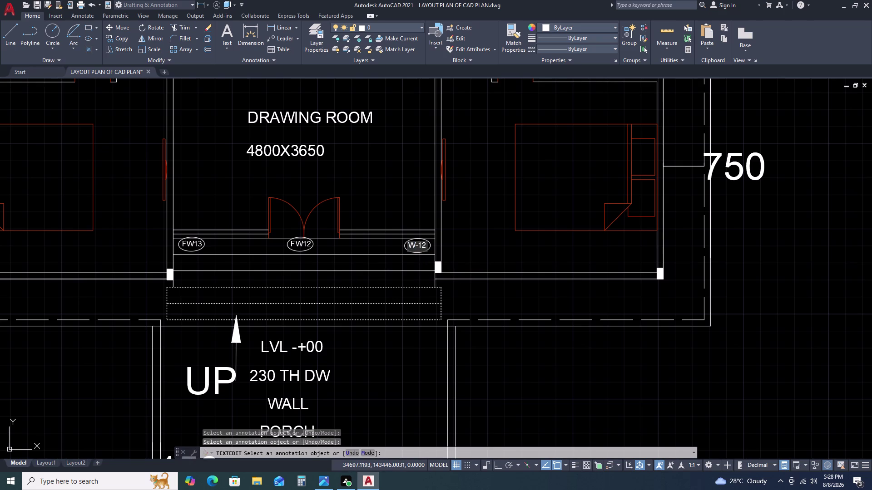
click(352, 255)
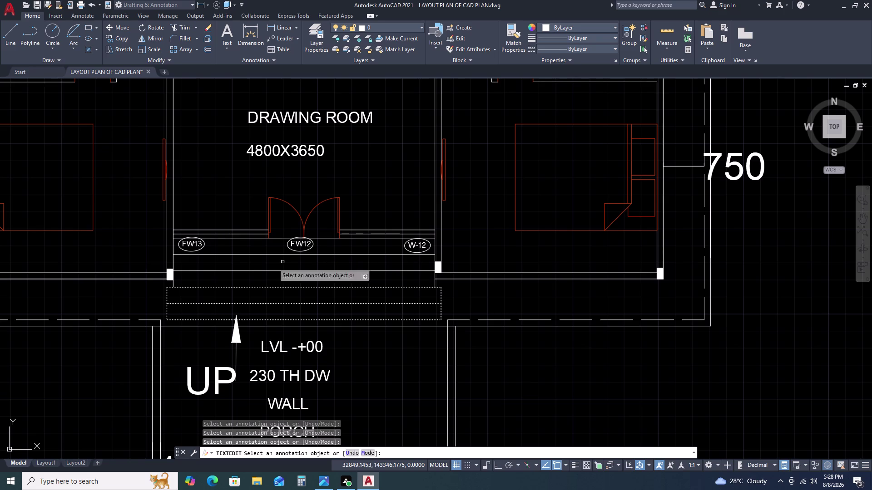
Change the left tag from FW13 to W-13, correcting stray characters.
click(191, 245)
click(191, 245)
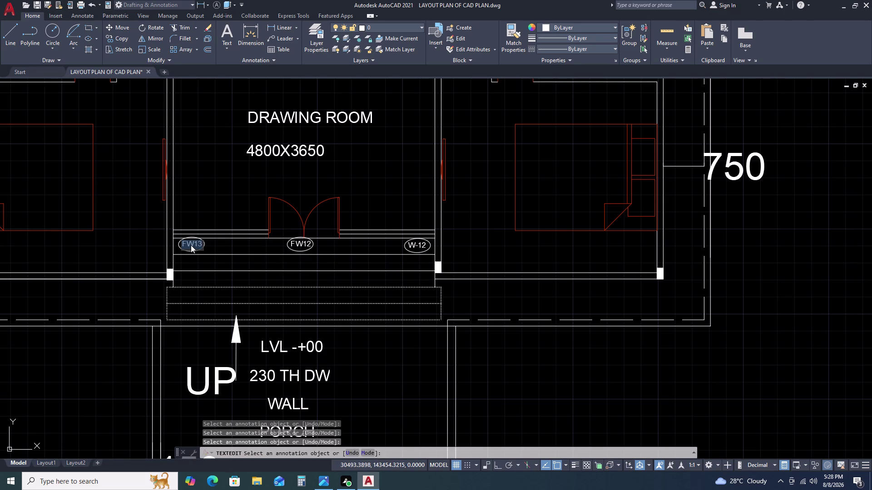
text(W-=13)
key(BackSpace)
key(BackSpace)
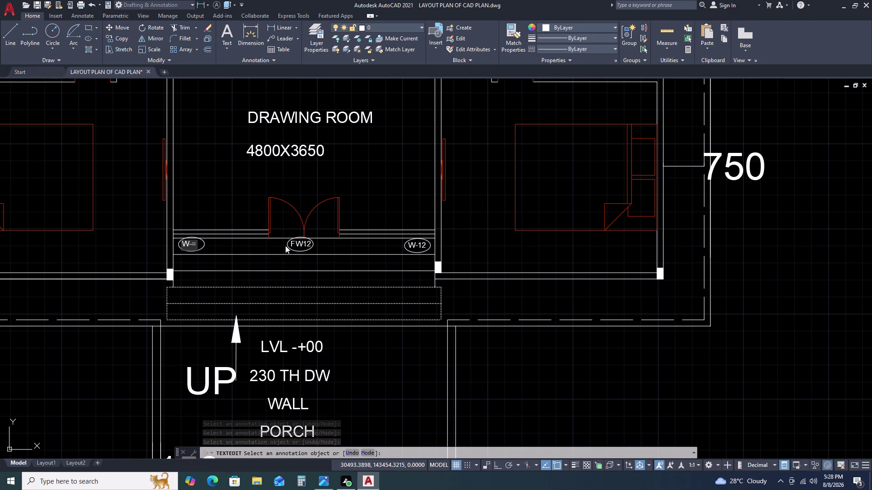
key(BackSpace)
text(13)
click(287, 247)
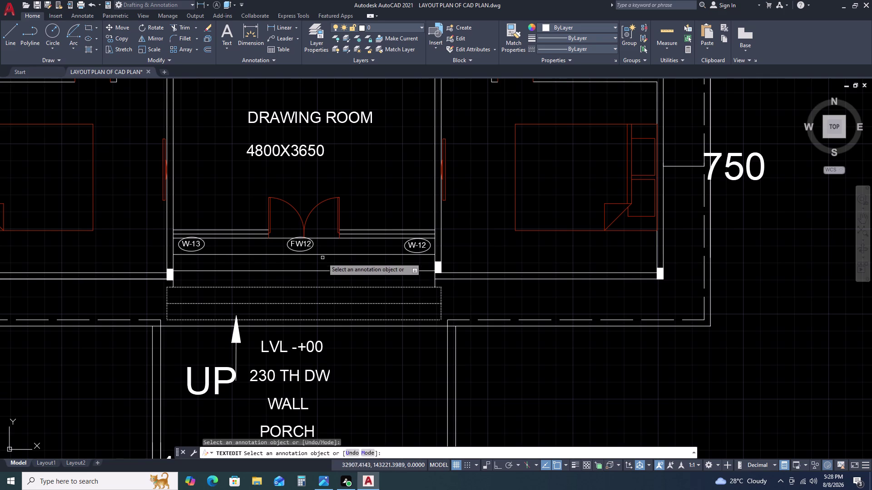
Reopen the FW12 tag without changes and end text editing.
double_click(308, 246)
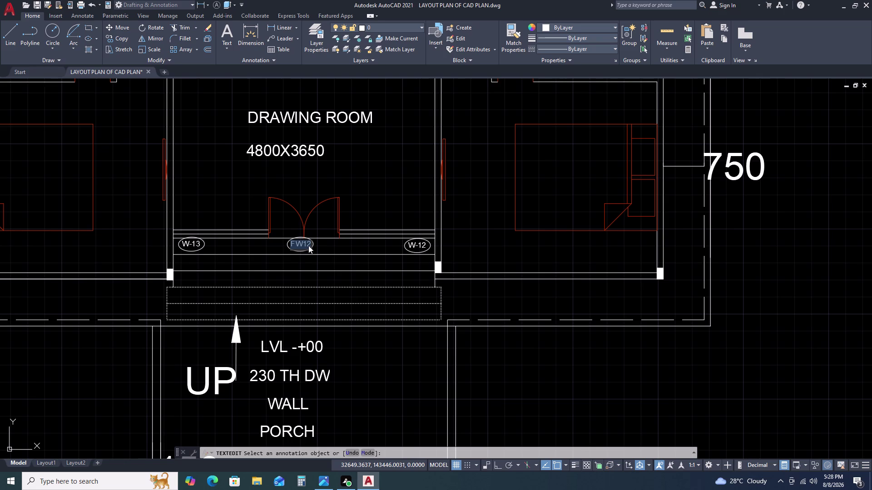
key(Escape)
key(Escape)
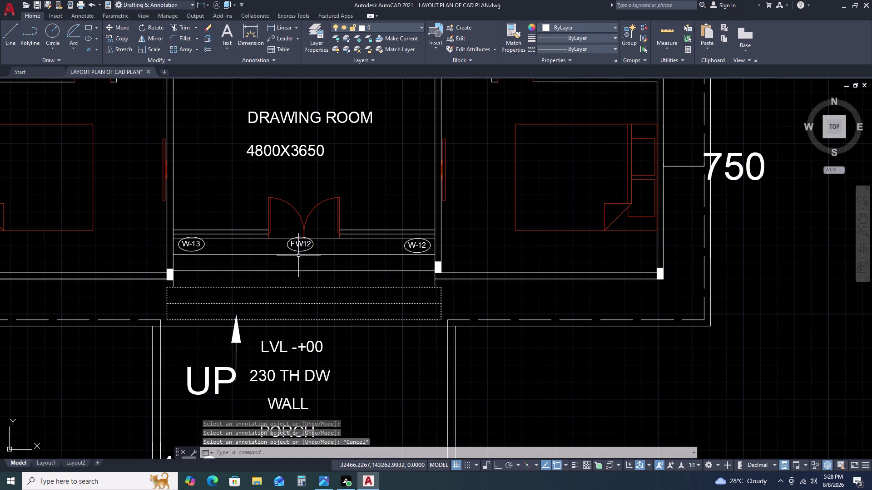
key(Escape)
scroll(down, 3)
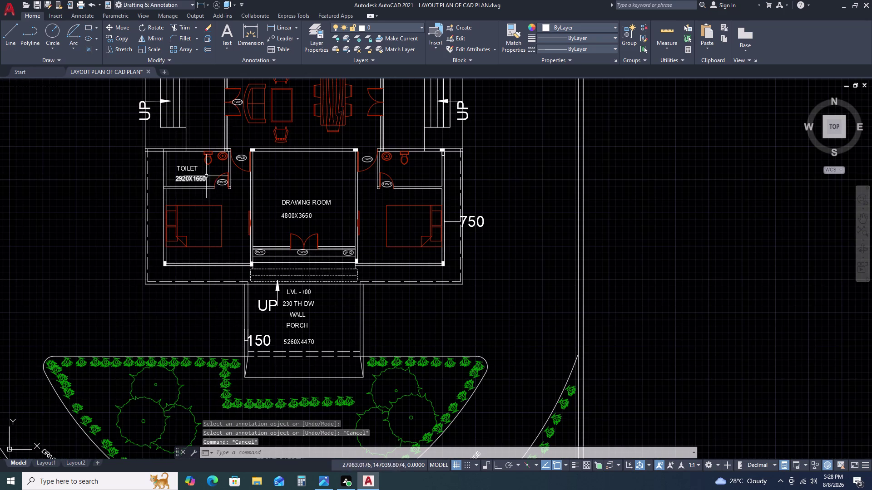
scroll(up, 3)
triple_click(241, 193)
click(241, 194)
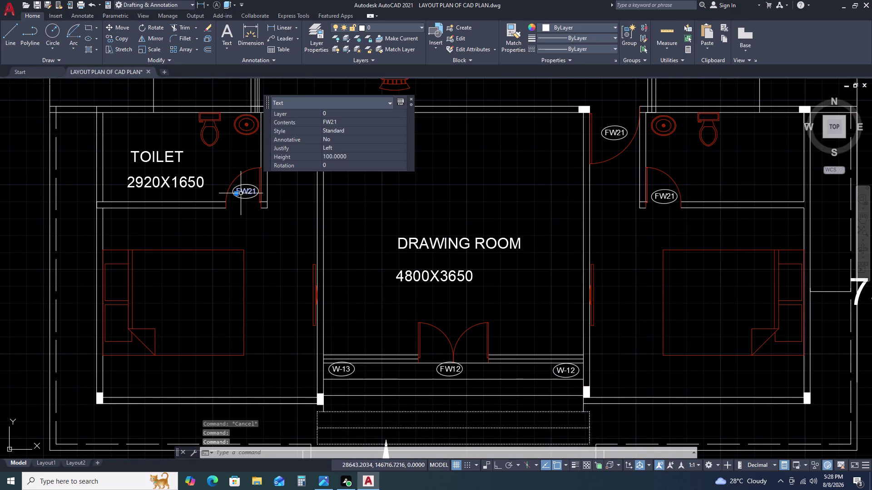
double_click(242, 193)
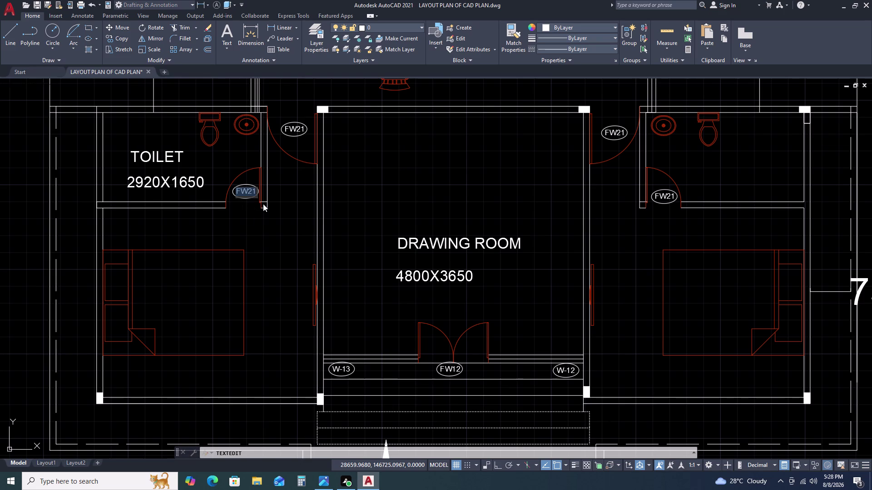
key(Escape)
key(Escape)
key(Escape)
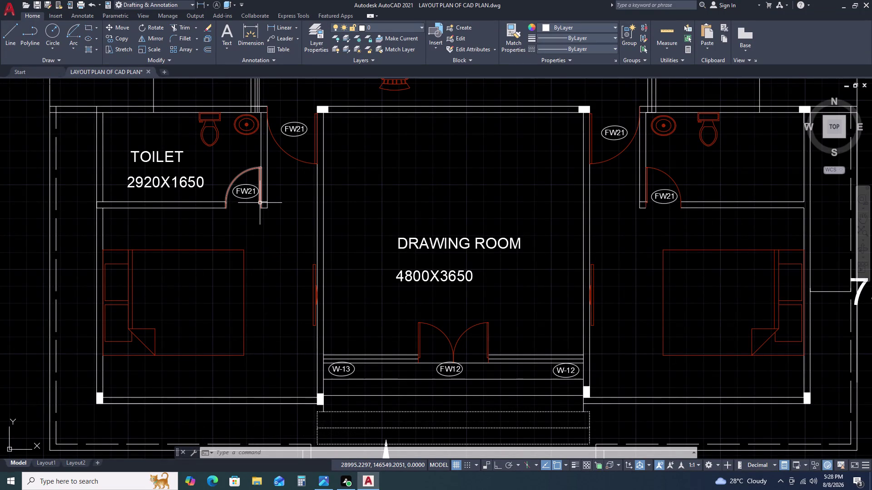
scroll(down, 3)
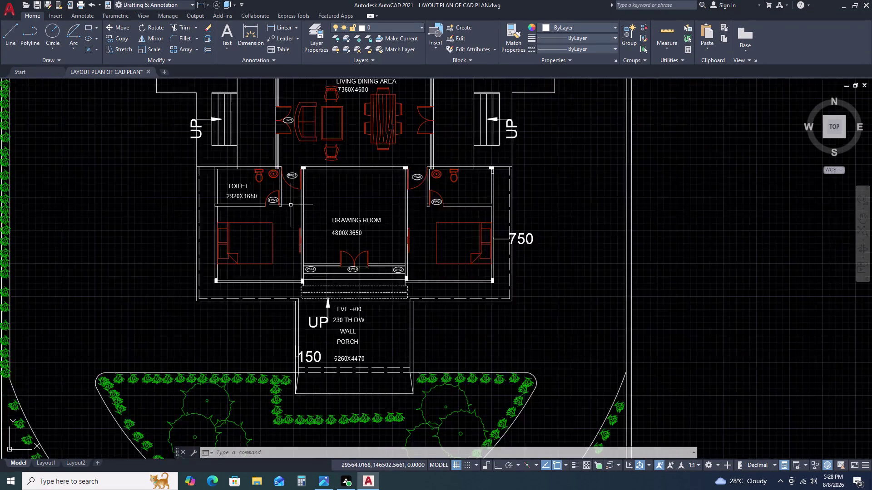
Relabel the dressing room door tag as D 1.
scroll(down, 3)
scroll(up, 3)
scroll(up, 3)
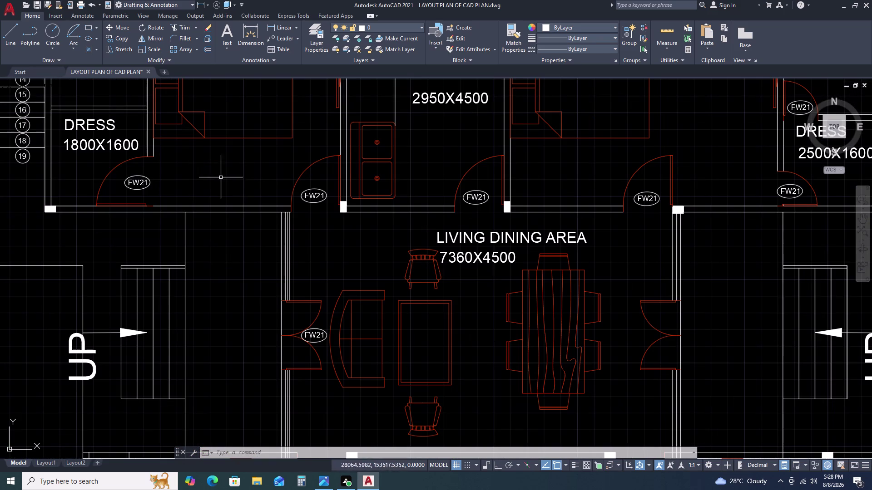
double_click(136, 181)
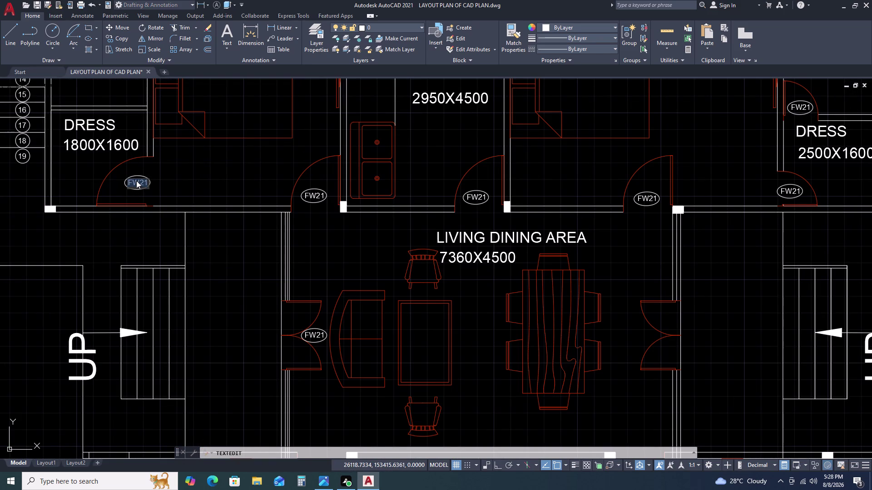
text(D 6)
key(BackSpace)
key(Escape)
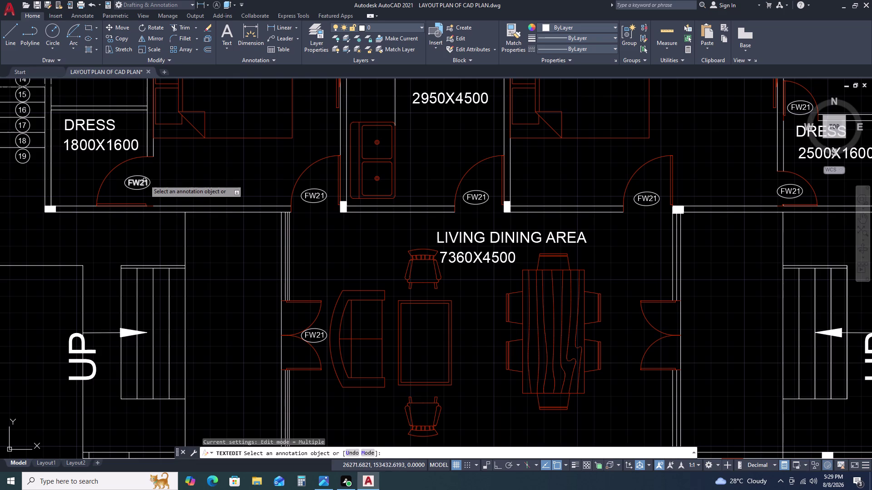
scroll(down, 3)
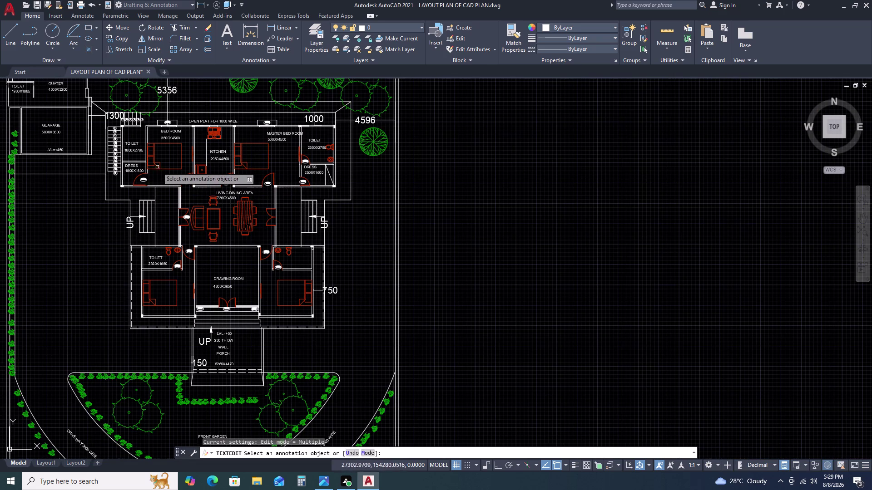
scroll(up, 3)
double_click(136, 178)
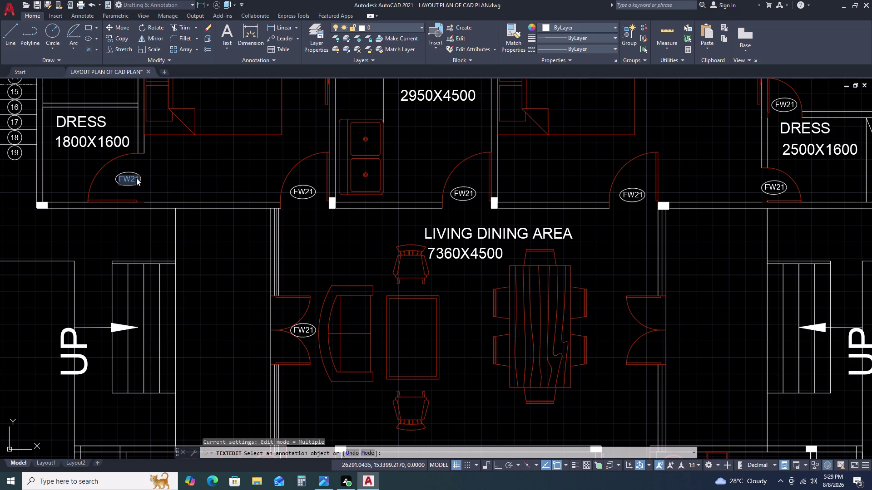
text(D)
key(space)
text(1)
key(space)
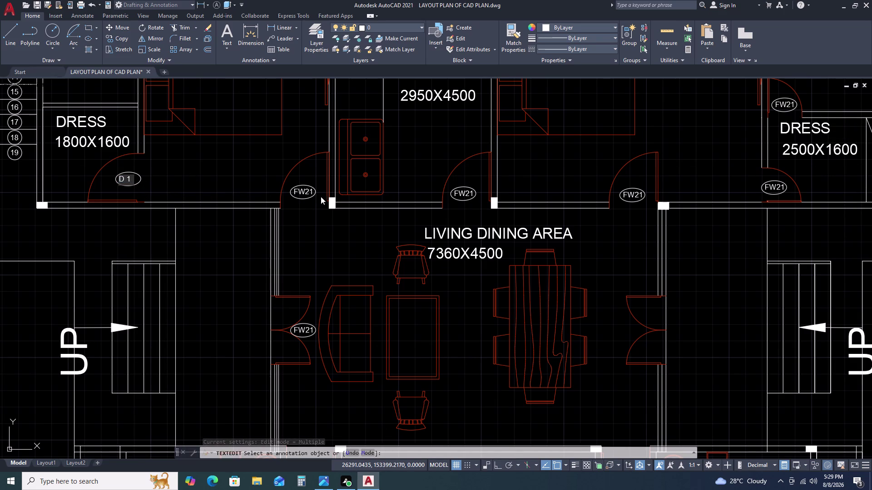
Relabel the next FW21 door tag as D2.
click(302, 191)
double_click(302, 191)
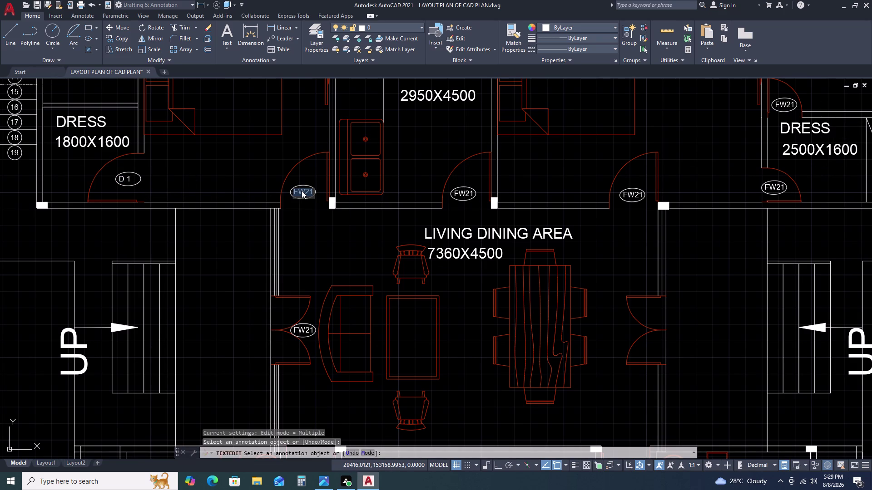
text(D2)
middle_drag(255, 224, 42, 241)
middle_click(0, 242)
scroll(down, 3)
scroll(up, 3)
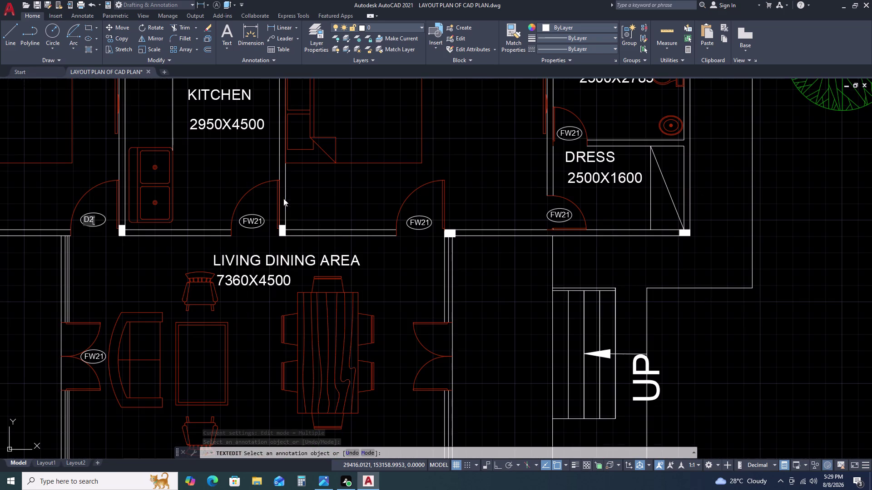
Relabel the kitchen door tag as D3 and the next FW21 tag as D4.
double_click(251, 217)
double_click(251, 217)
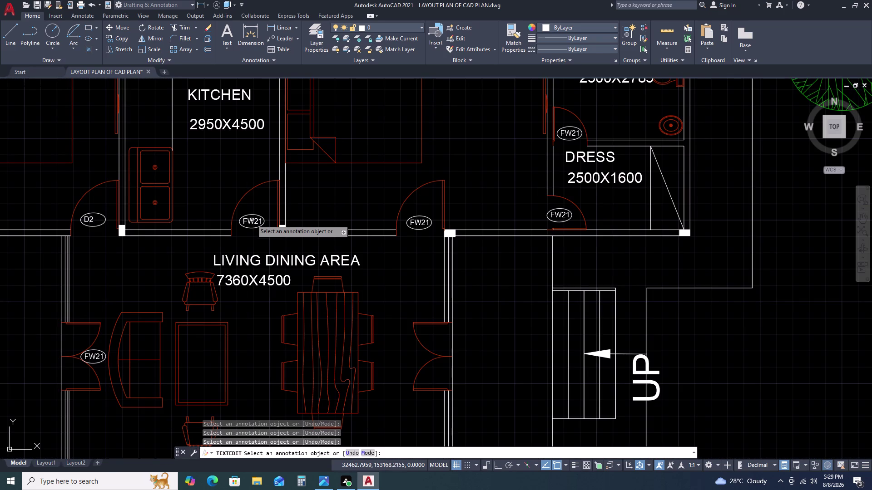
double_click(251, 220)
text(D)
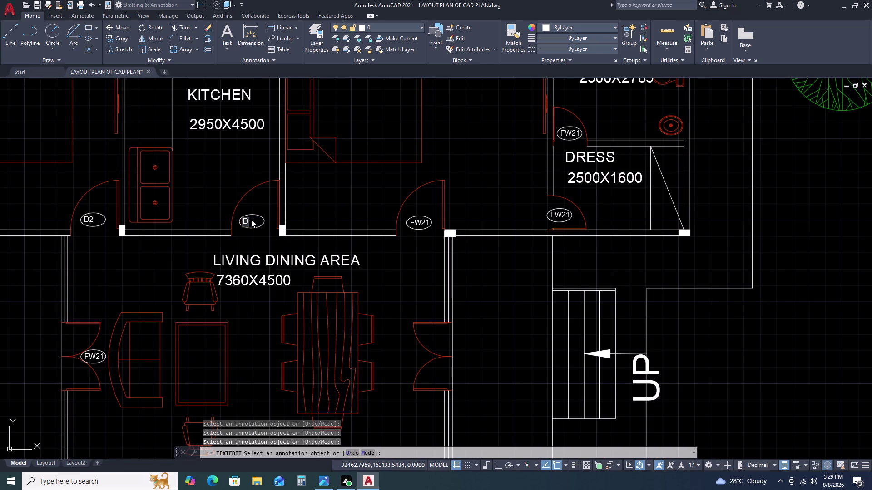
text(3)
double_click(417, 222)
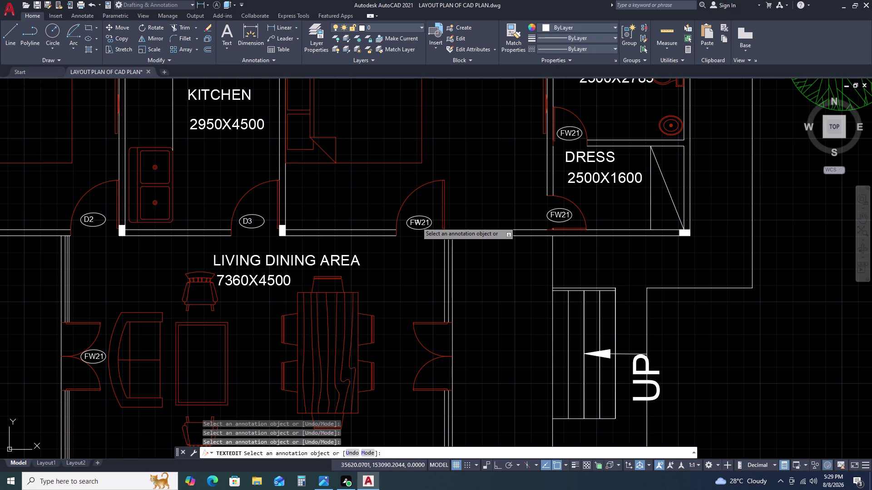
click(416, 222)
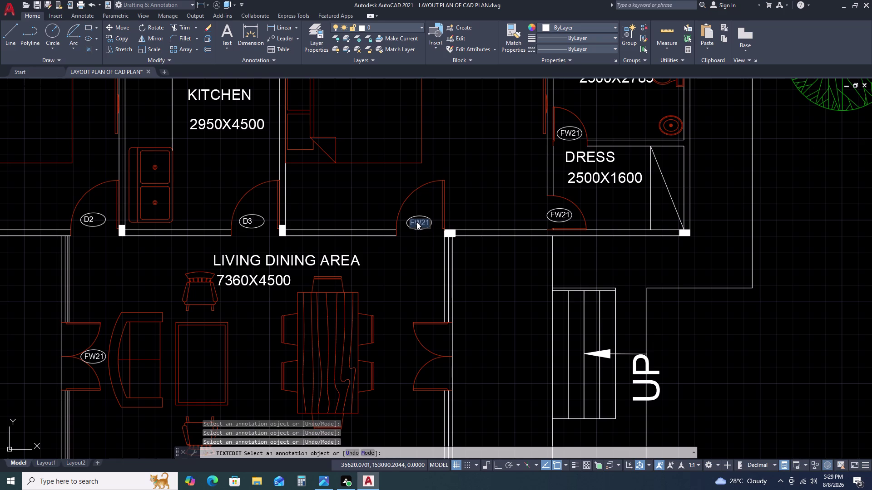
text(D4)
scroll(down, 3)
middle_drag(405, 247, 284, 216)
key(space)
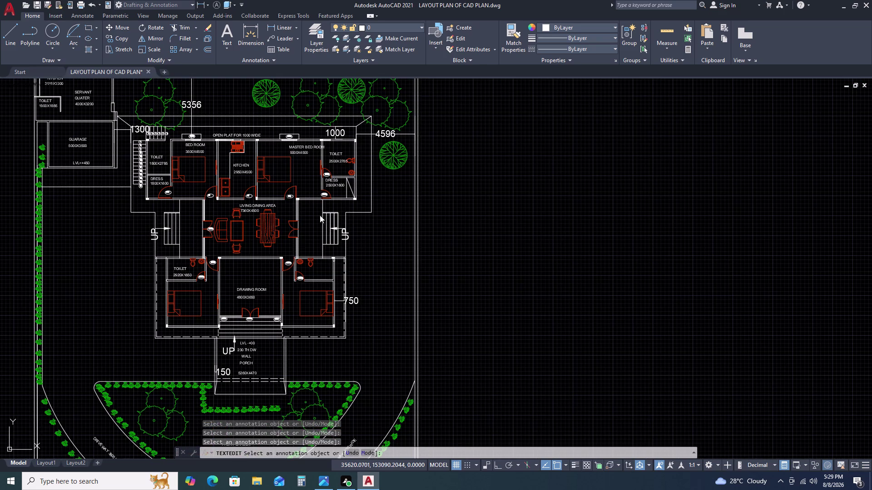
scroll(up, 3)
Relabel the dress room door tag as D5 and the toilet door tag as D6.
click(304, 196)
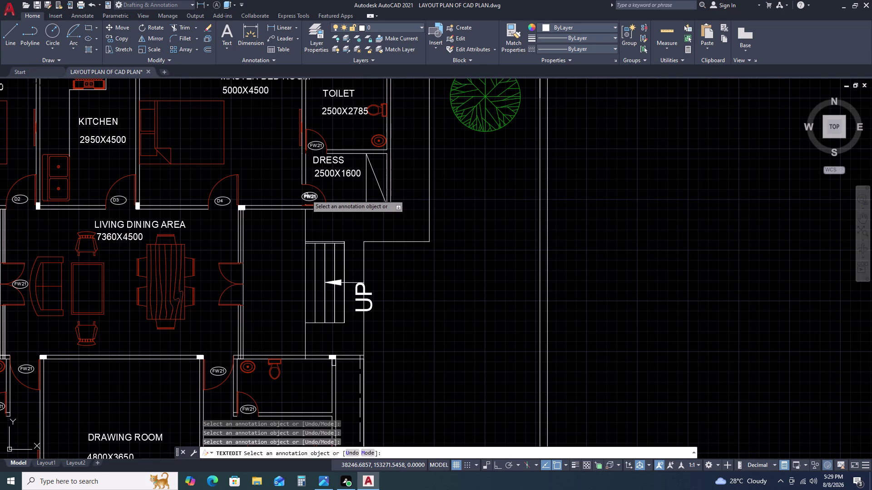
double_click(306, 194)
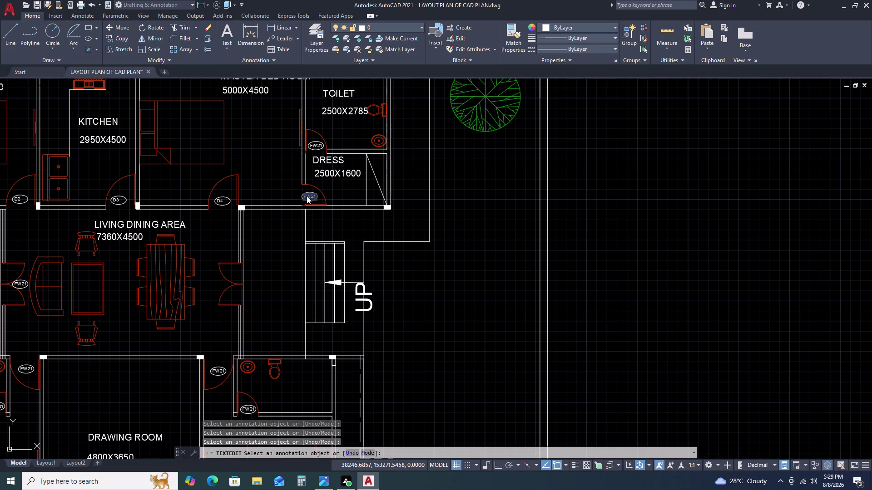
text(D5)
click(319, 145)
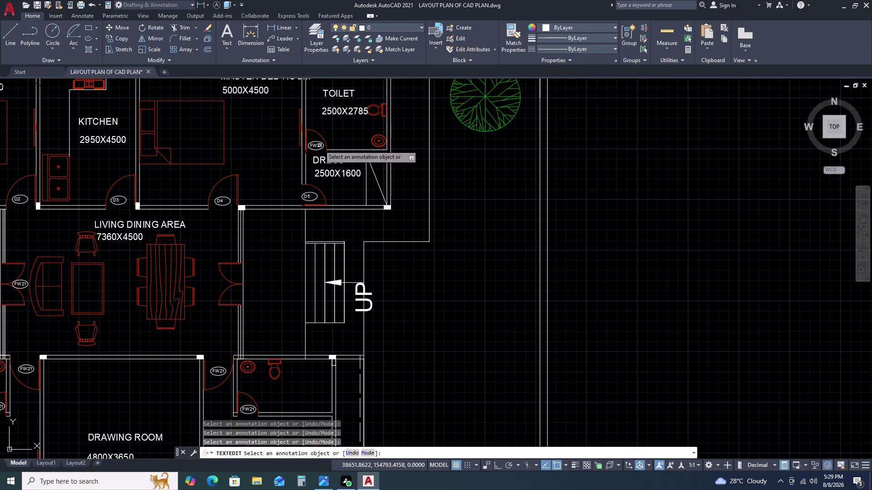
click(319, 146)
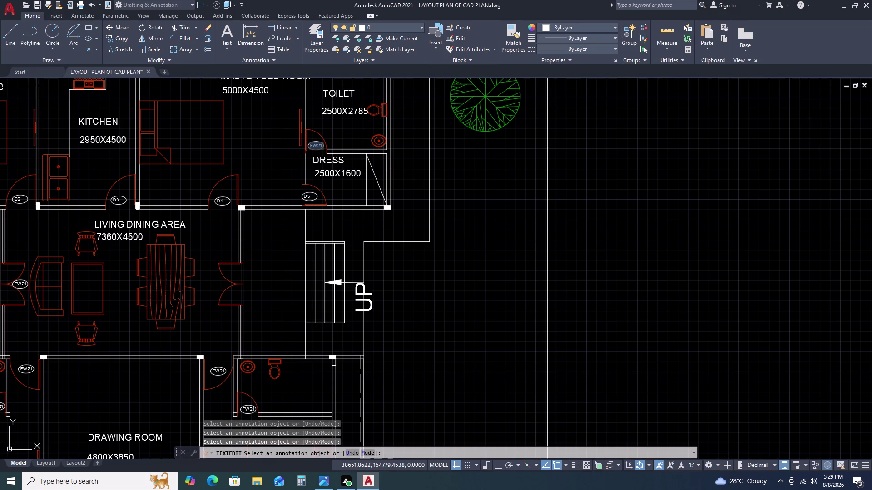
key(d)
key(6)
scroll(down, 3)
scroll(up, 3)
scroll(up, 3)
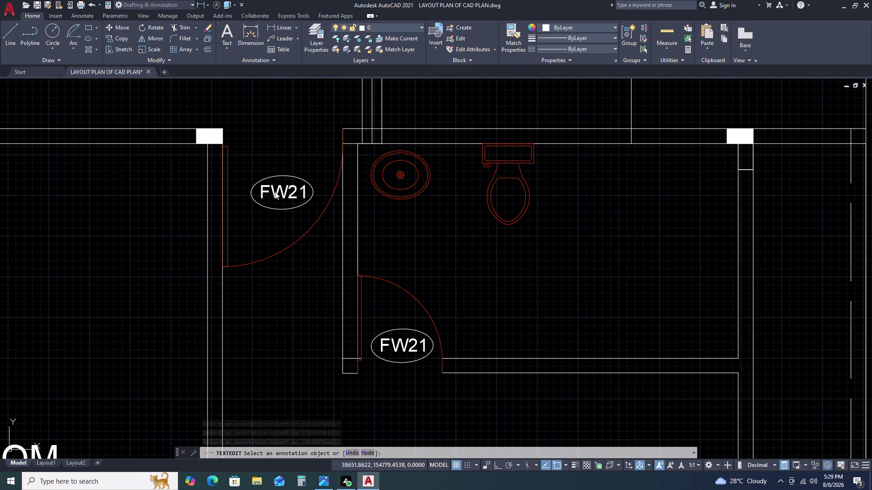
Relabel the drawing room side door tag as D7 and the adjacent toilet tag as D8.
click(275, 192)
double_click(275, 192)
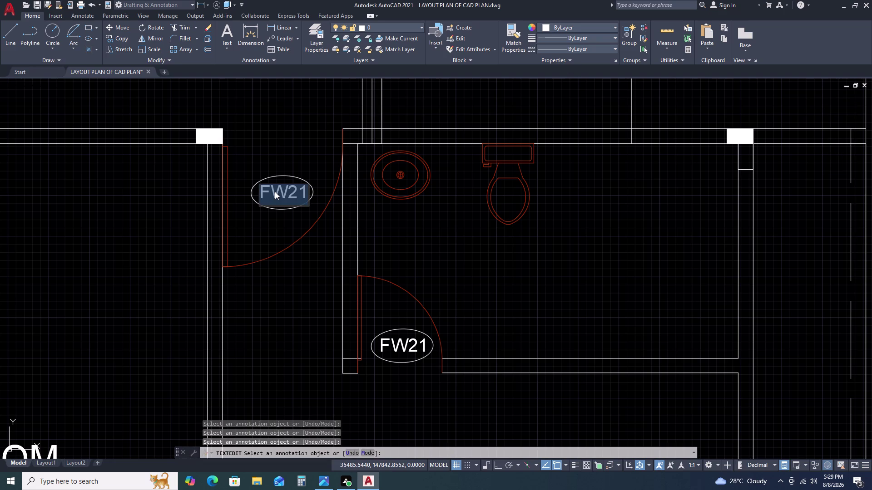
key(d)
key(7)
scroll(down, 3)
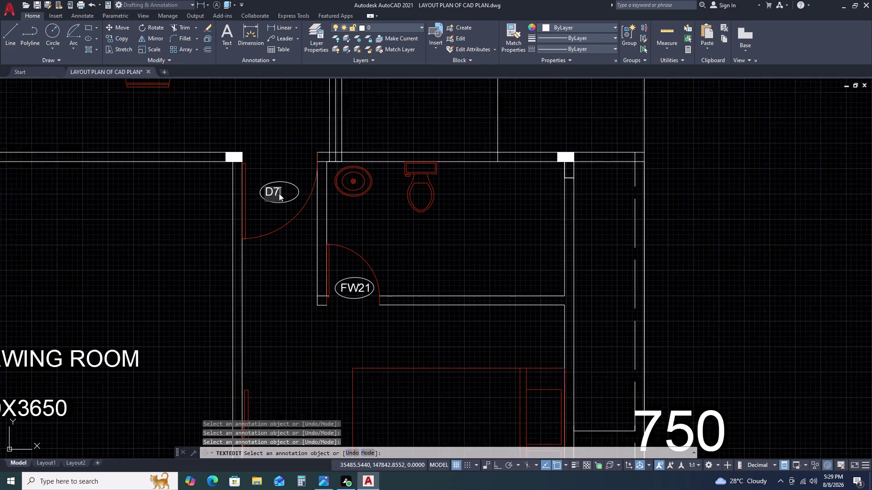
click(307, 228)
double_click(308, 228)
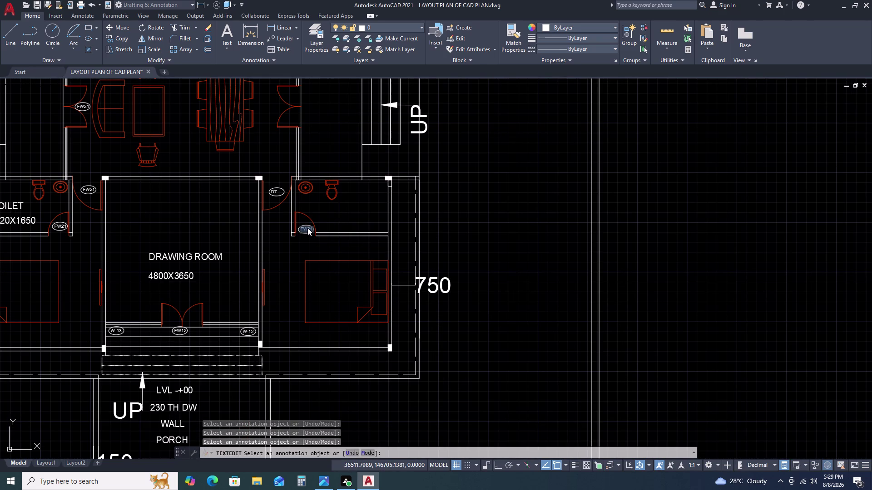
text(D6)
key(BackSpace)
key(8)
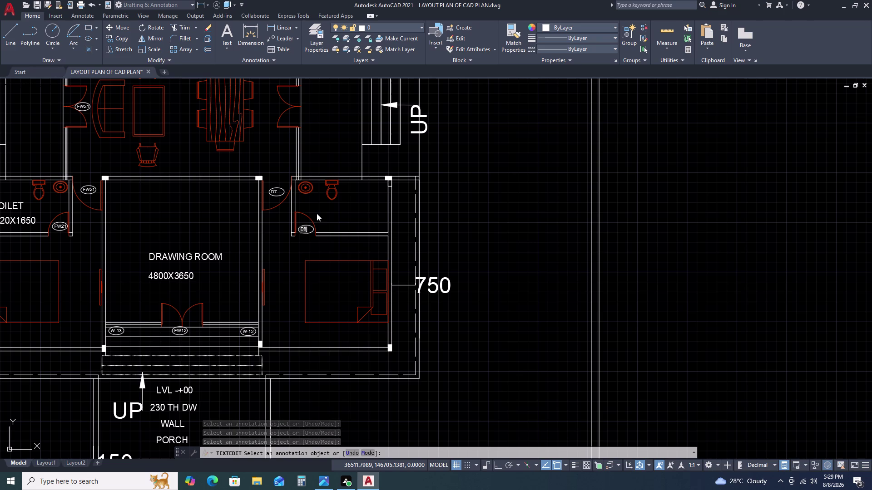
scroll(down, 3)
scroll(up, 3)
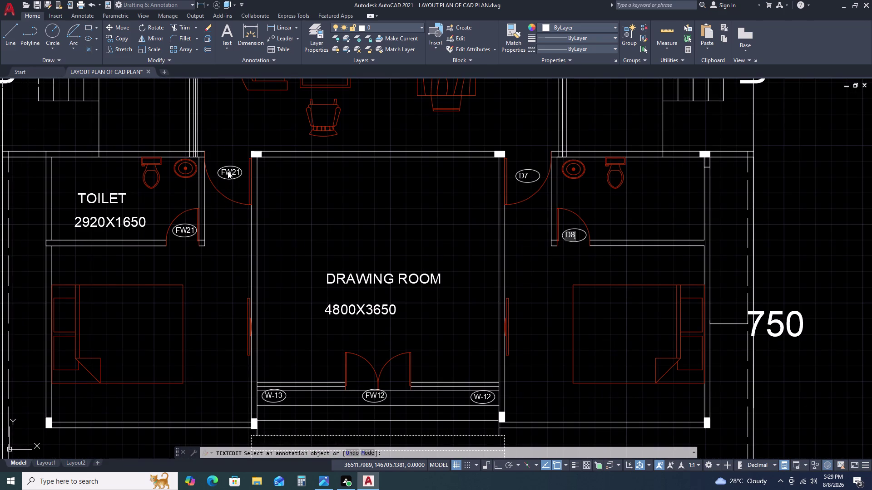
Relabel the left drawing room door tag as D9 and the left toilet tag as D10.
click(228, 171)
click(228, 171)
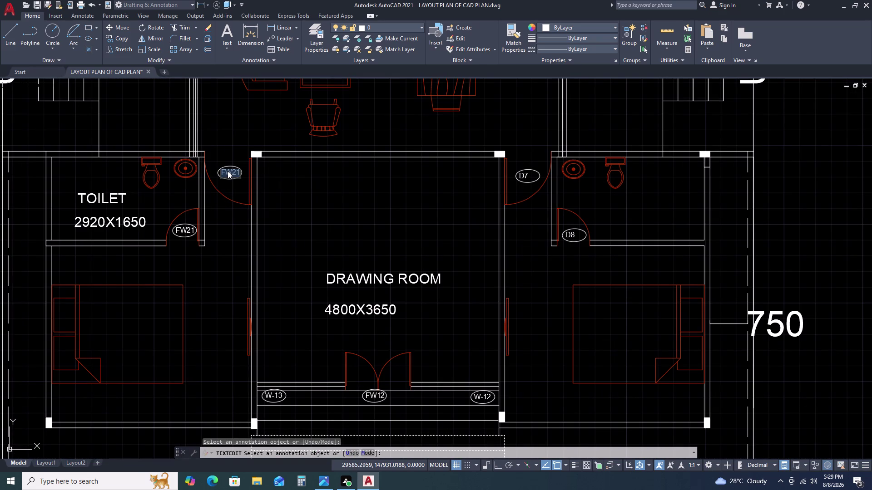
text(D9)
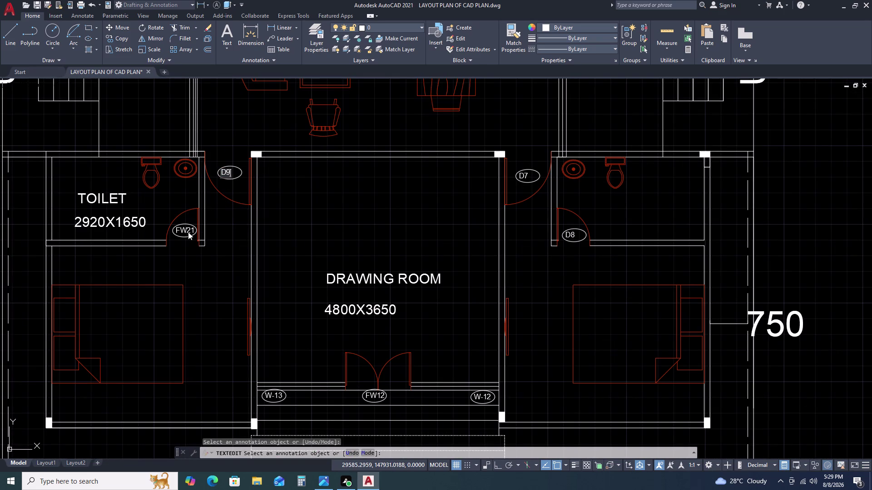
double_click(185, 232)
click(185, 231)
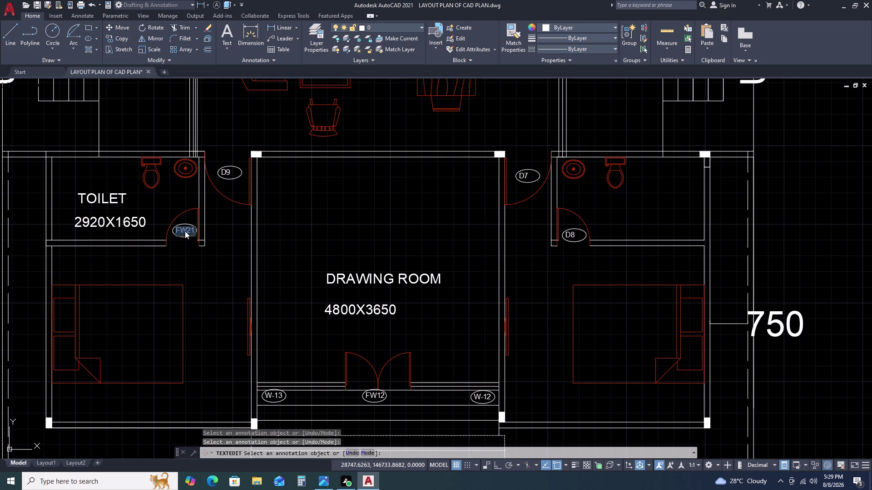
key(d)
text(1)
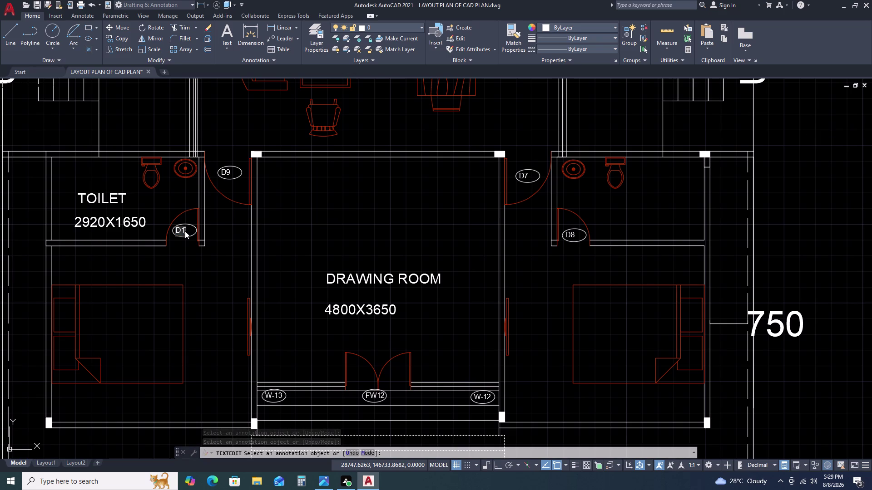
text(0)
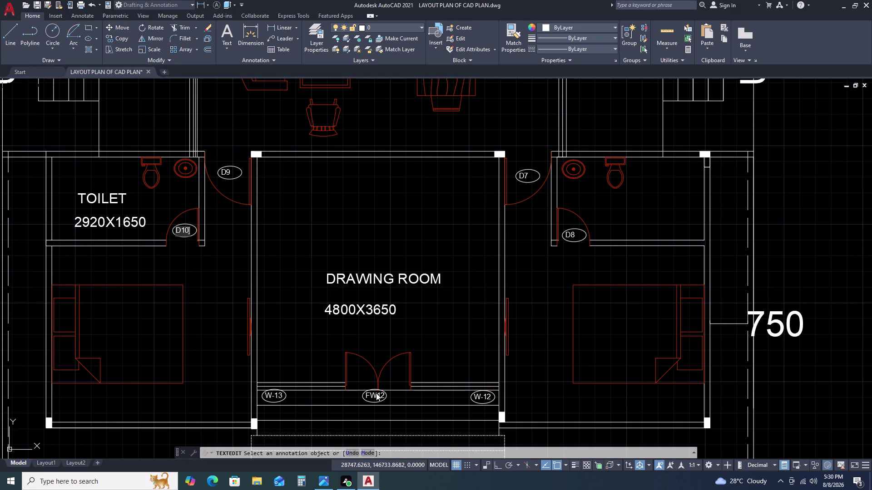
Relabel the main entrance door tag as D 11.
click(376, 394)
click(377, 394)
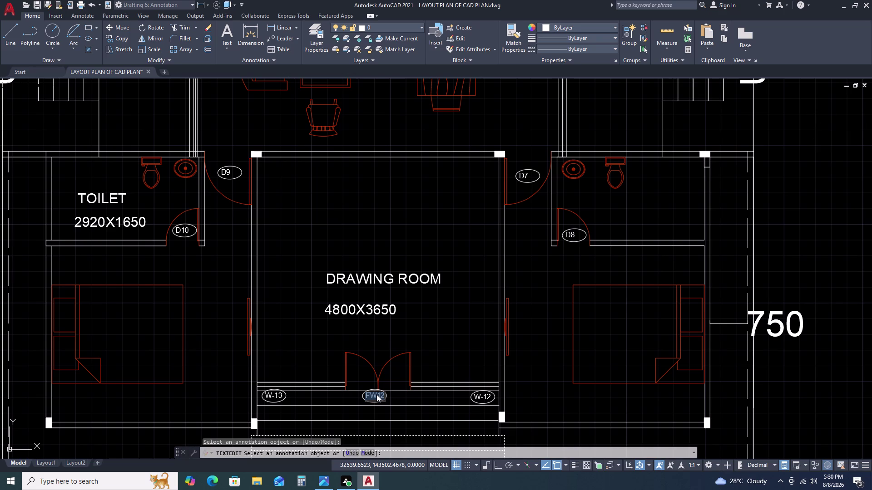
key(d)
key(space)
text(1)
text(1)
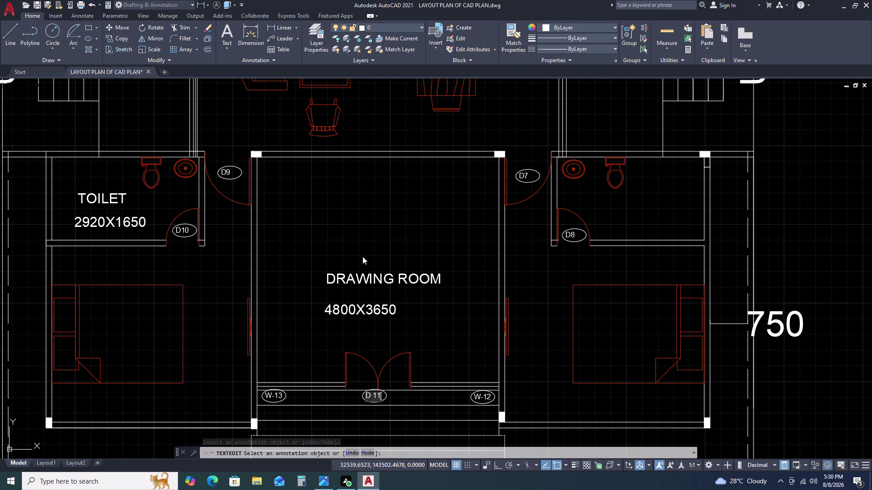
scroll(down, 3)
scroll(down, 3)
scroll(up, 3)
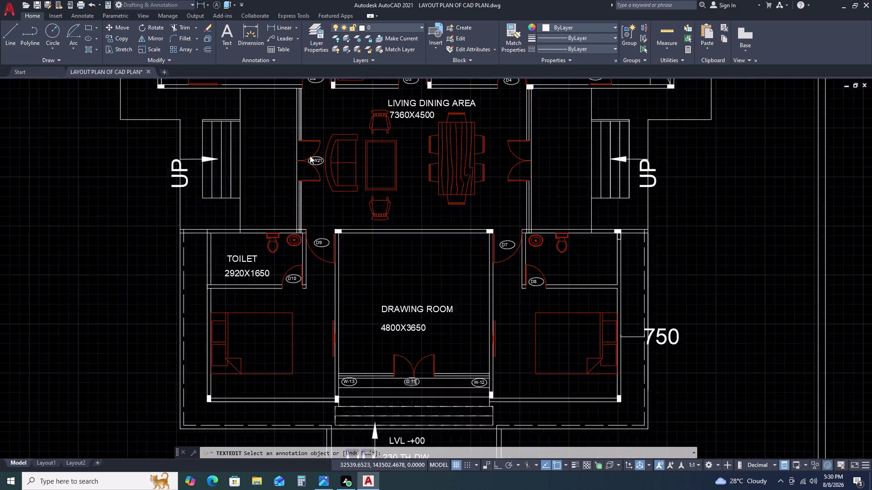
scroll(up, 3)
Relabel the living room side door tag as D 12 and confirm it.
triple_click(319, 169)
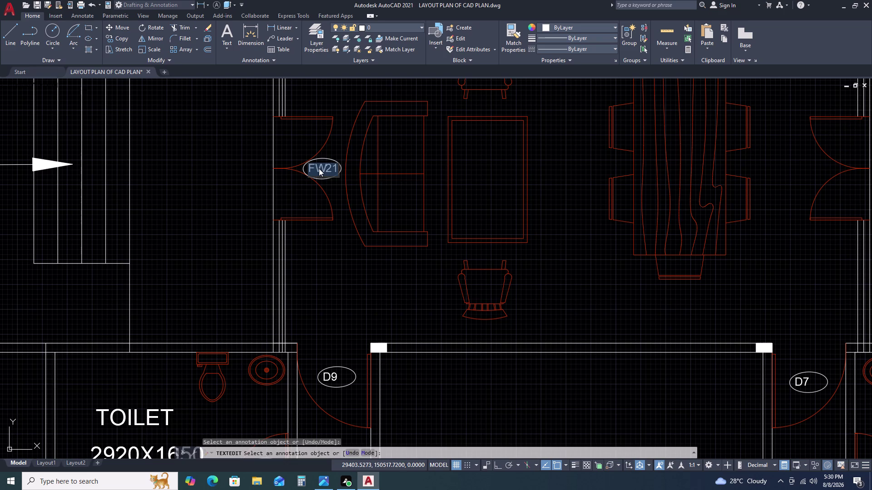
text(12)
scroll(down, 3)
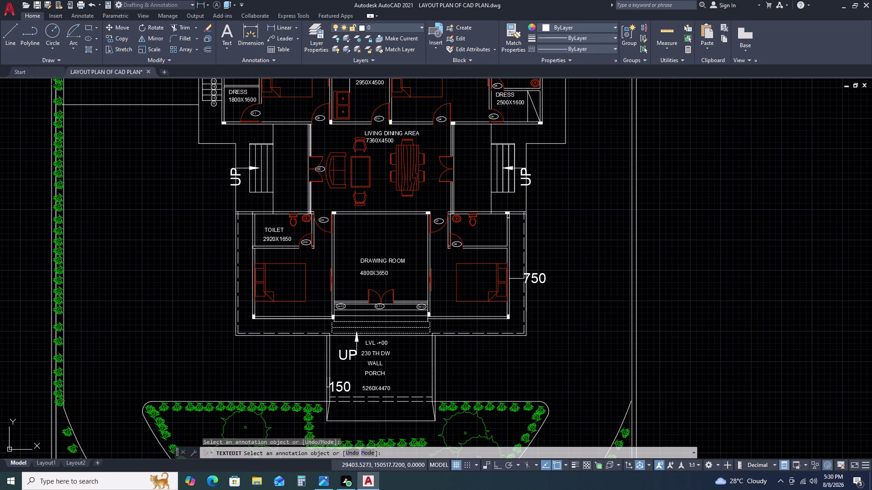
key(BackSpace)
key(BackSpace)
text(D 1)
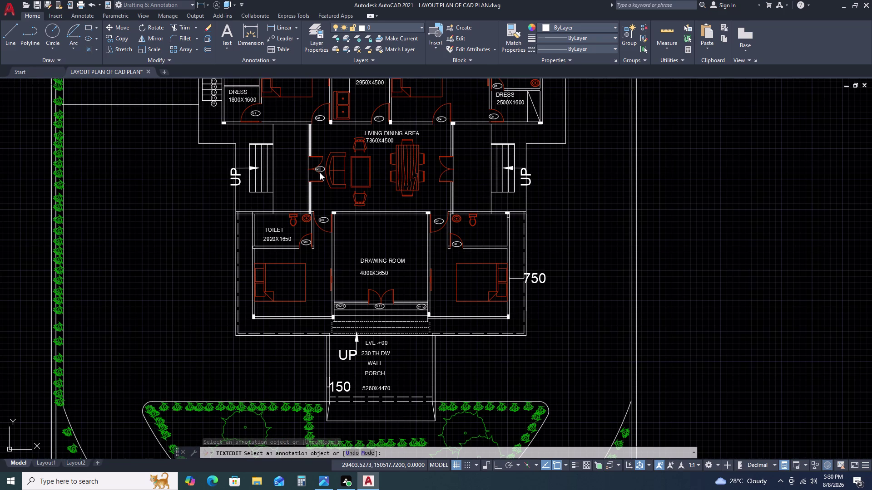
text(2)
middle_drag(347, 189, 306, 202)
middle_drag(300, 203, 292, 206)
scroll(down, 3)
scroll(up, 3)
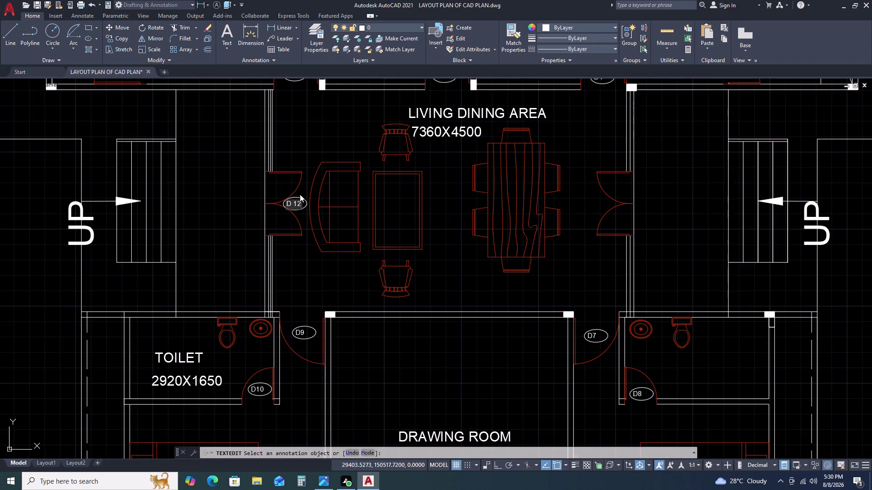
scroll(up, 3)
middle_drag(326, 205, 96, 199)
scroll(down, 3)
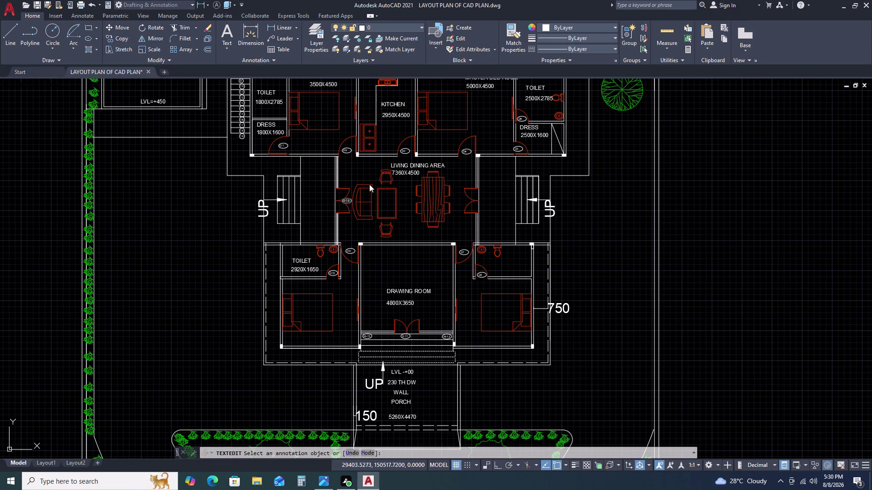
key(Return)
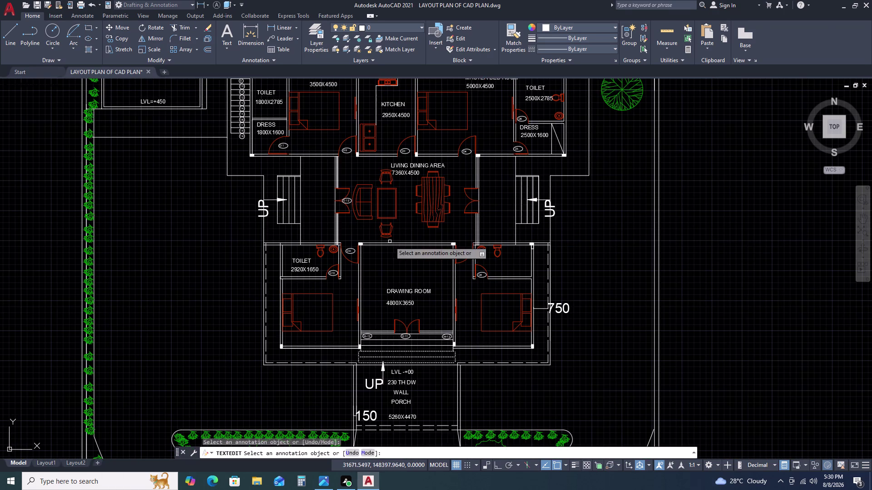
key(Escape)
scroll(up, 3)
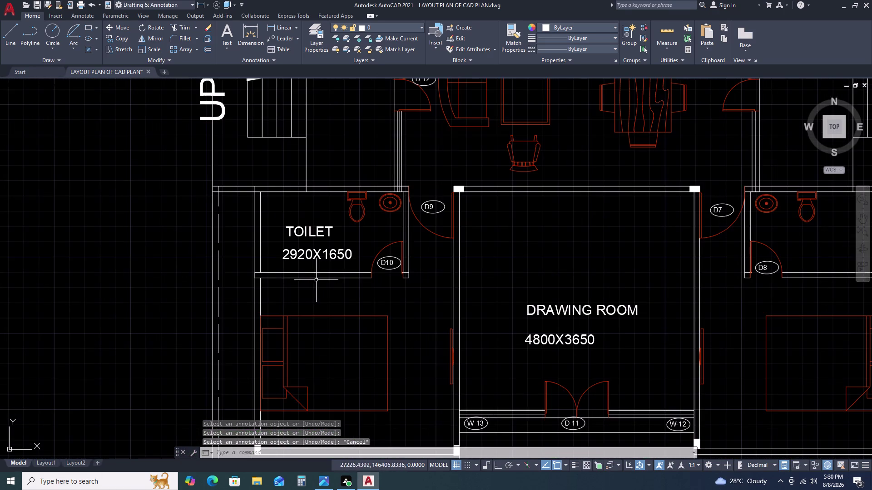
scroll(down, 3)
middle_drag(348, 346, 324, 289)
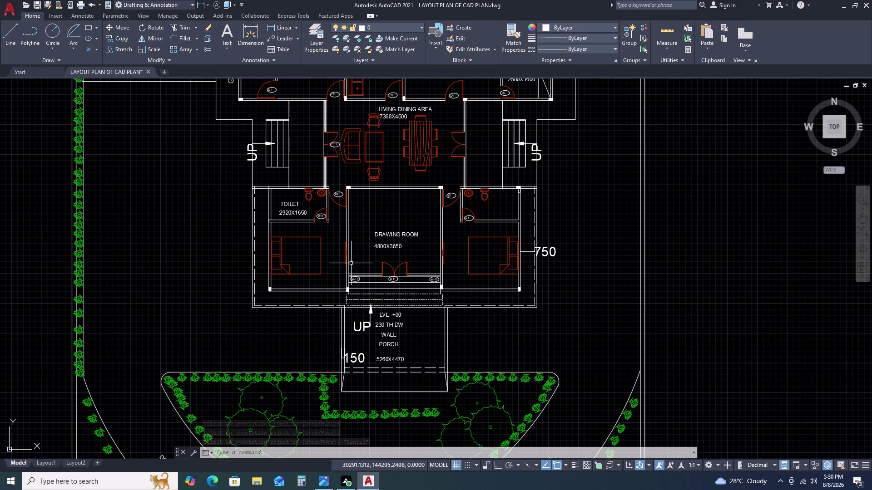
scroll(down, 3)
middle_drag(380, 271, 297, 234)
middle_click(263, 220)
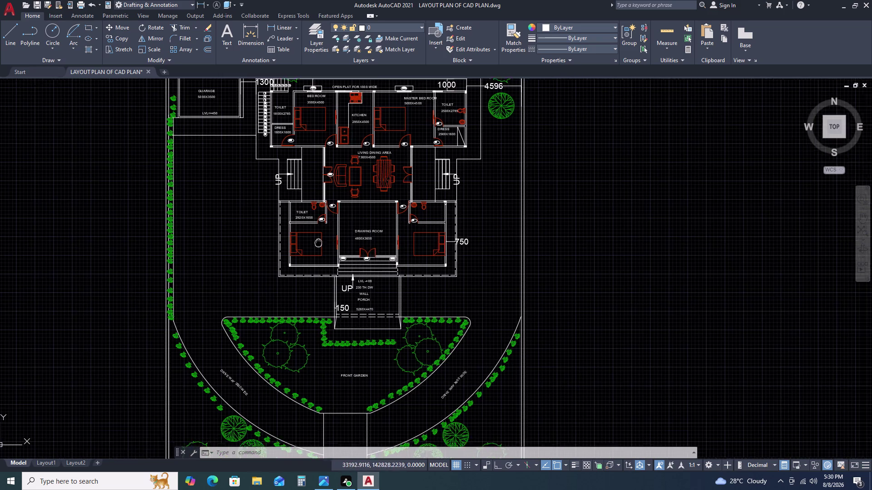
scroll(down, 3)
text(H)
key(space)
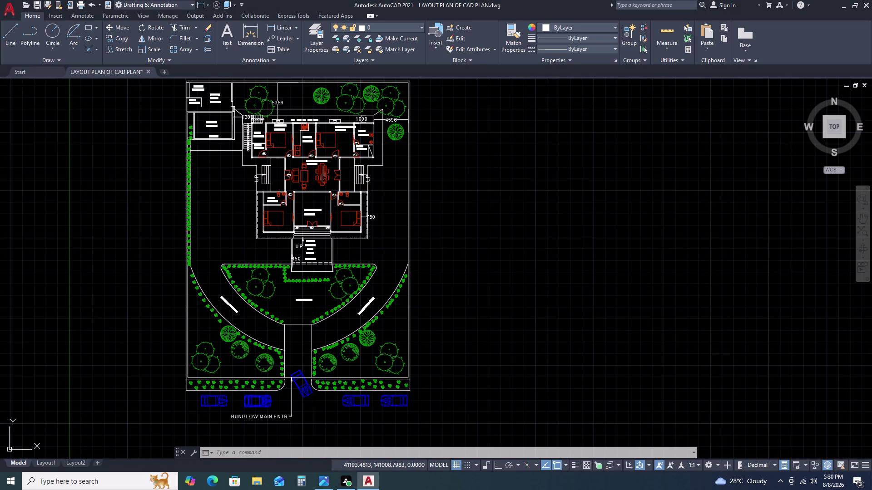
click(225, 211)
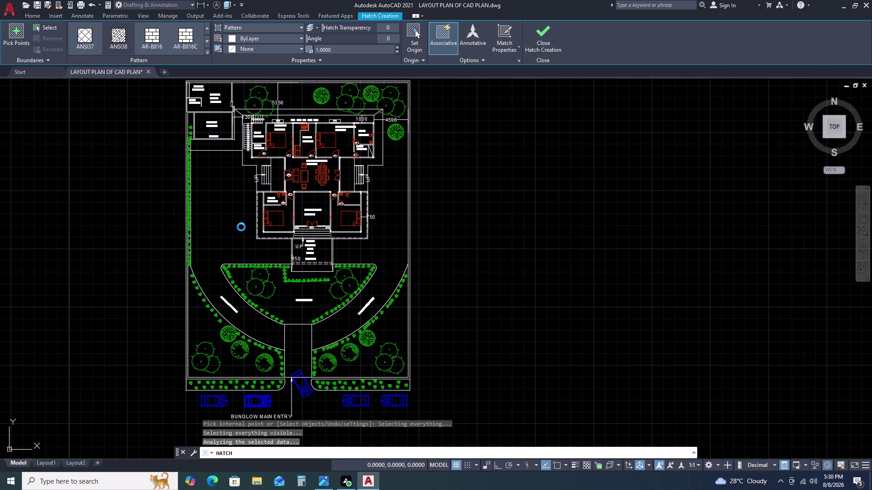
key(Escape)
key(Escape)
key(Escape)
key(l)
key(space)
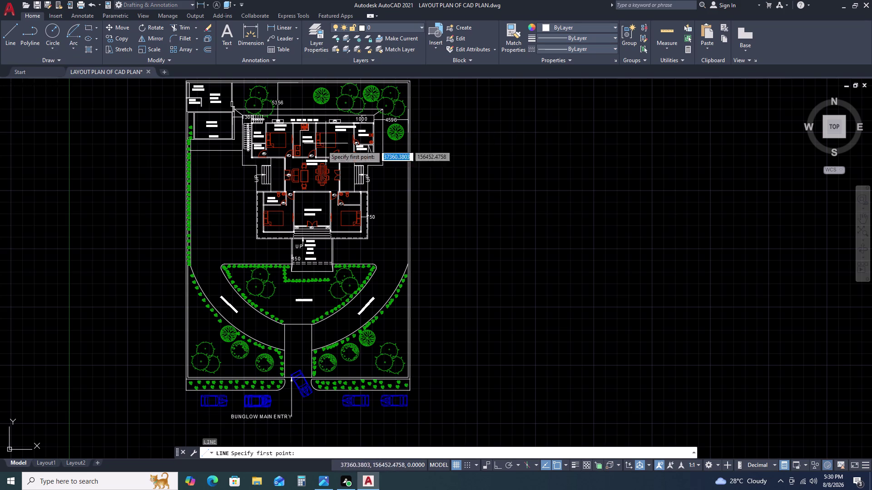
click(383, 149)
click(408, 150)
key(Escape)
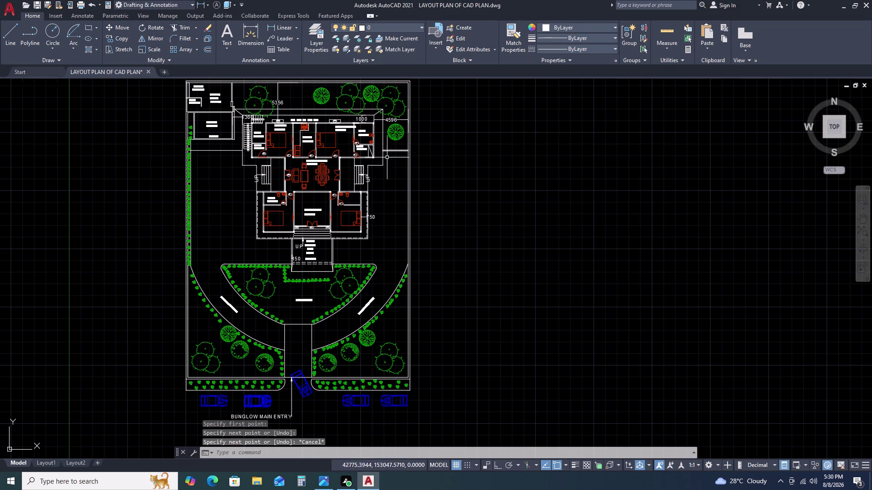
text(H)
key(space)
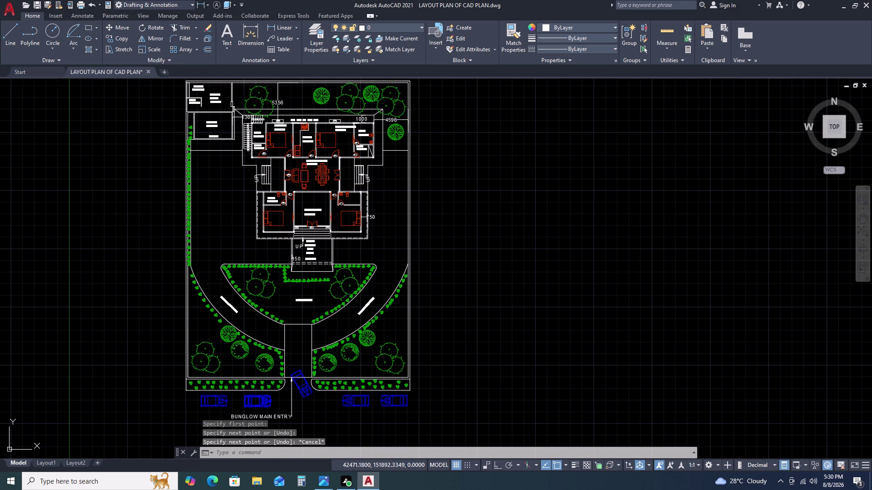
double_click(226, 215)
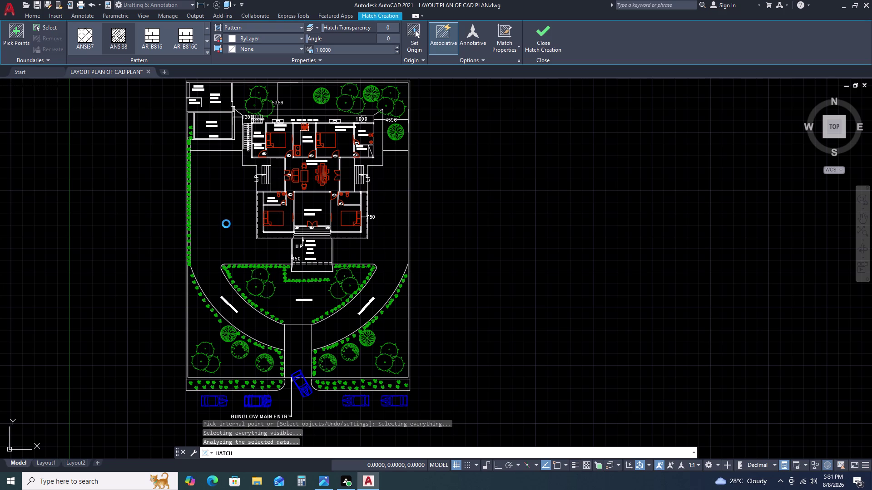
Cancel the hatch fill and any running commands, and zoom in near the garage.
key(Escape)
key(Escape)
key(Escape)
key(Escape)
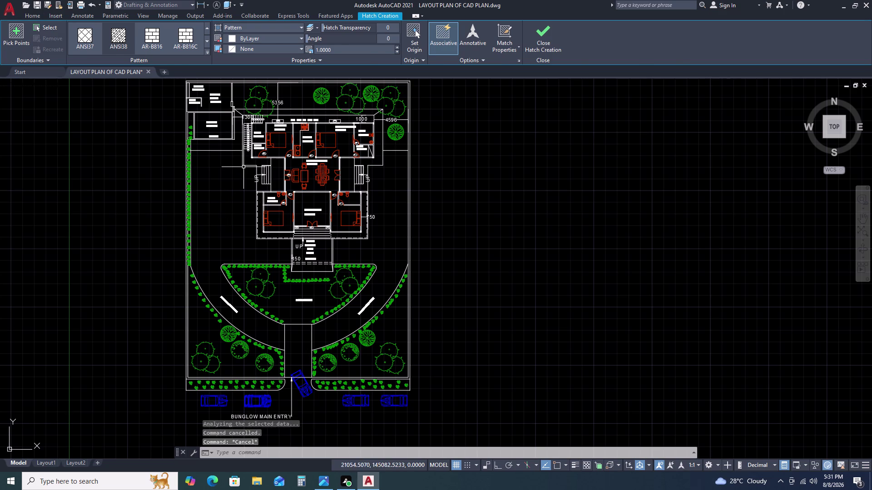
key(Escape)
key(Escape)
key(Escape)
text(L)
key(space)
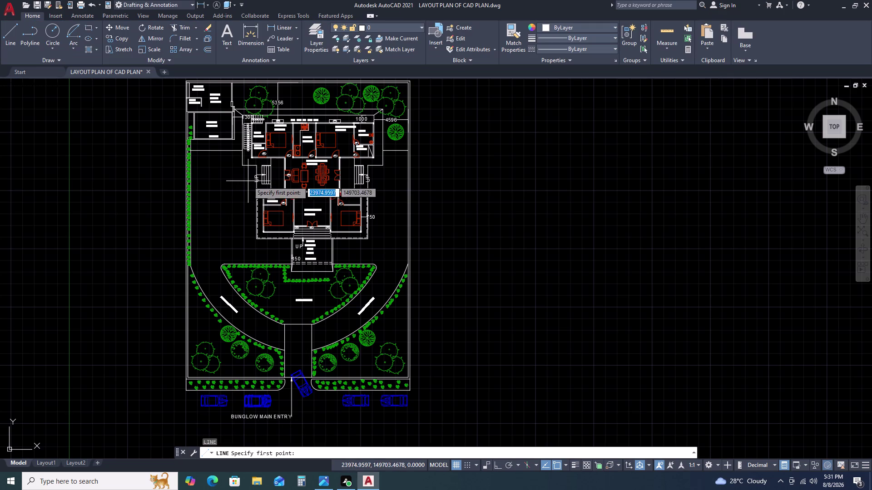
scroll(up, 3)
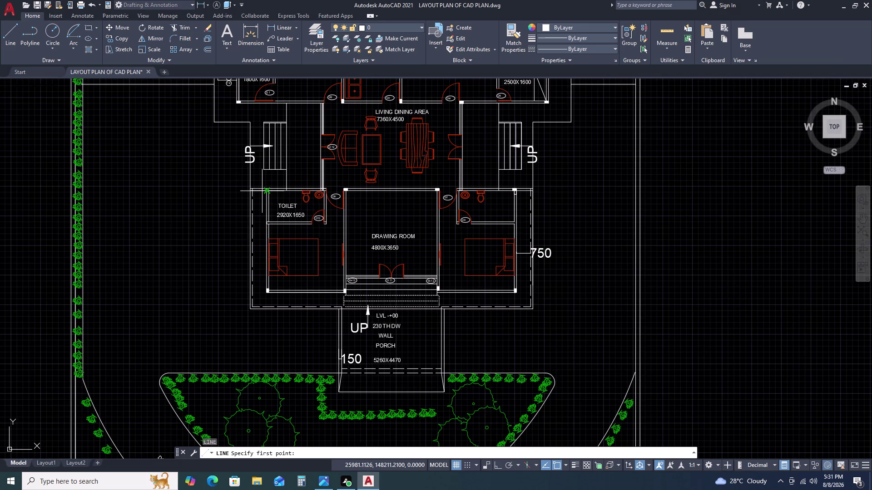
scroll(down, 3)
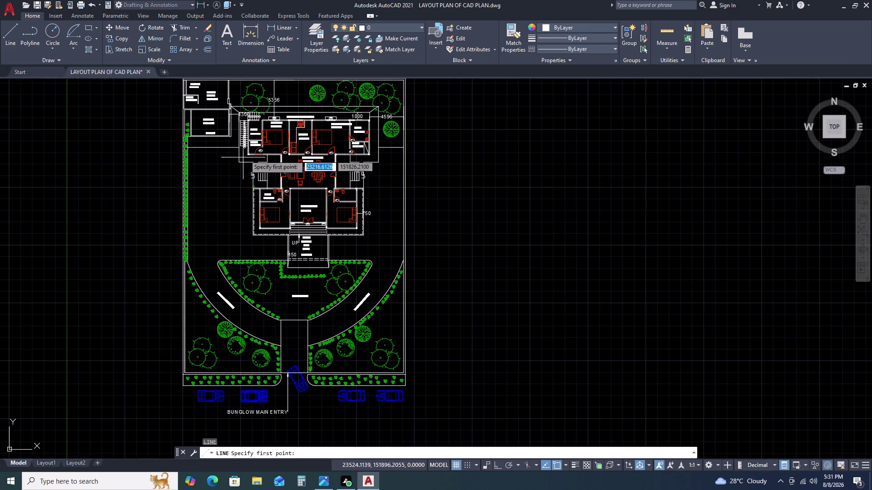
scroll(up, 3)
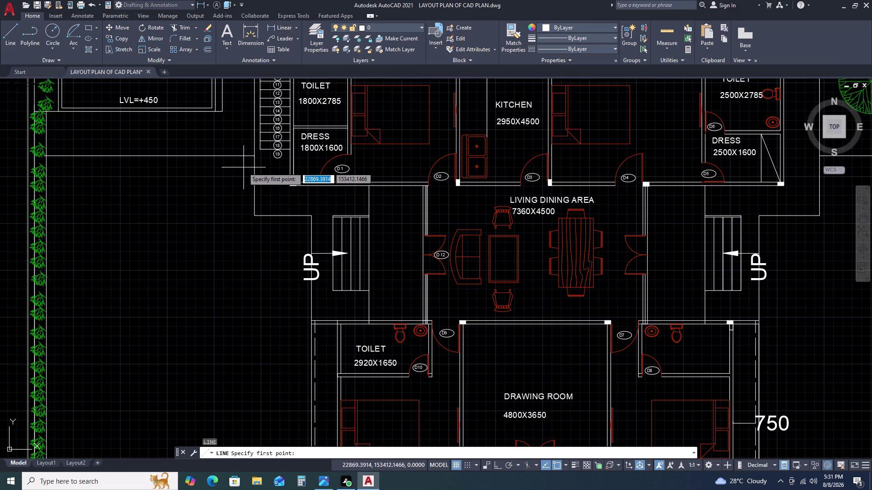
key(Escape)
scroll(down, 3)
scroll(up, 3)
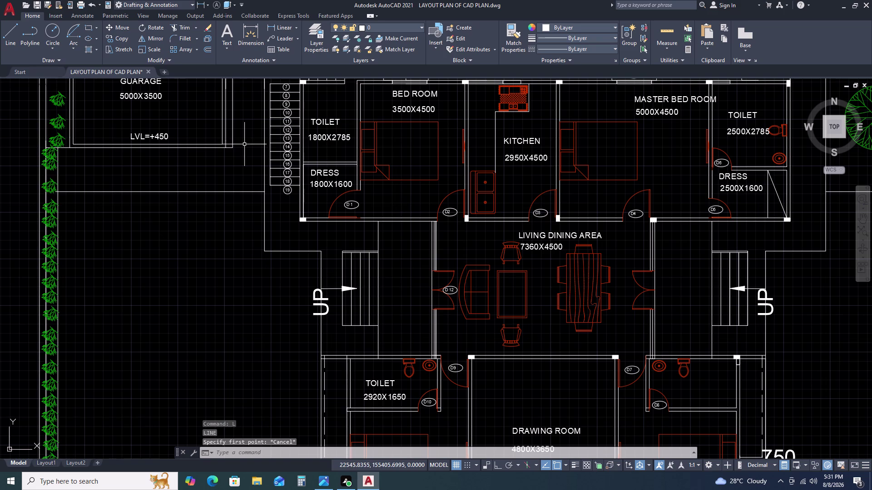
Draw a vertical line from the garage wall corner down beside the staircase.
text(L)
key(space)
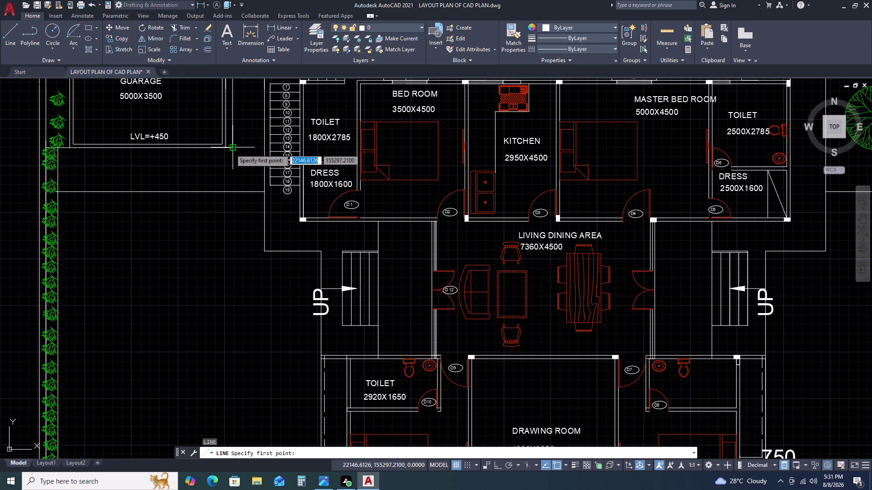
click(230, 149)
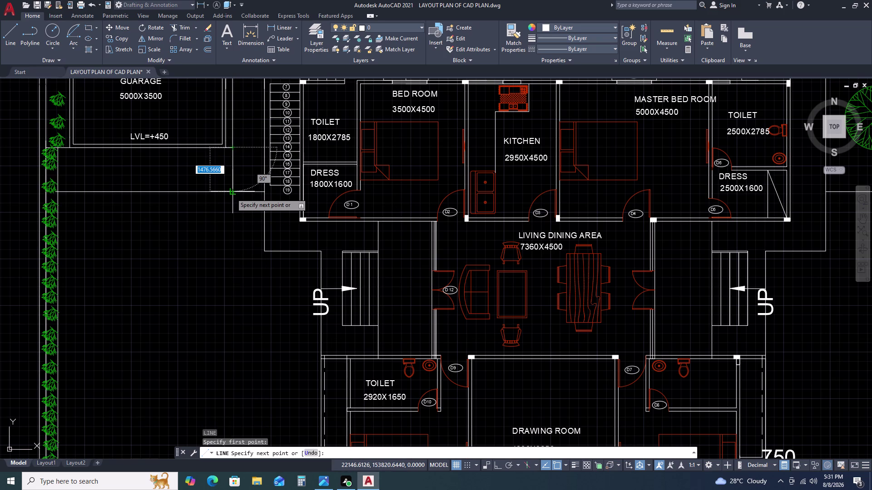
click(231, 193)
key(Escape)
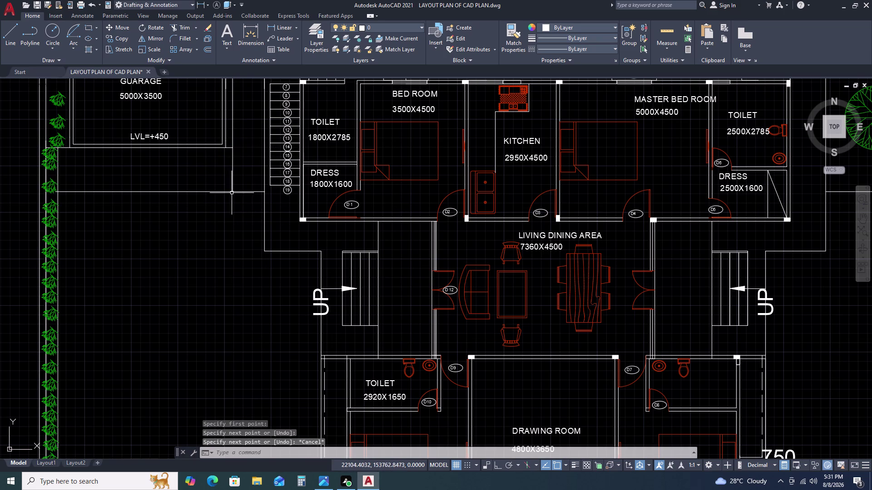
Fillet the corner below the garage with a 500 radius.
text(F)
key(space)
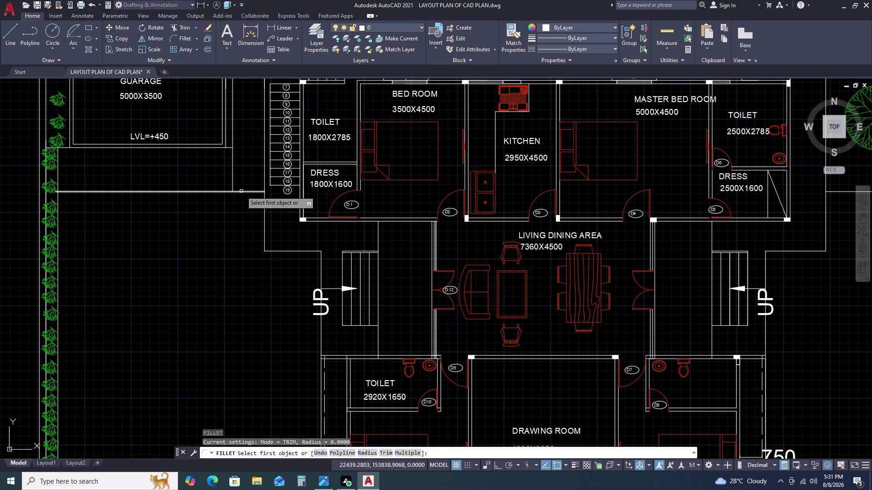
key(space)
key(Escape)
text(F)
key(space)
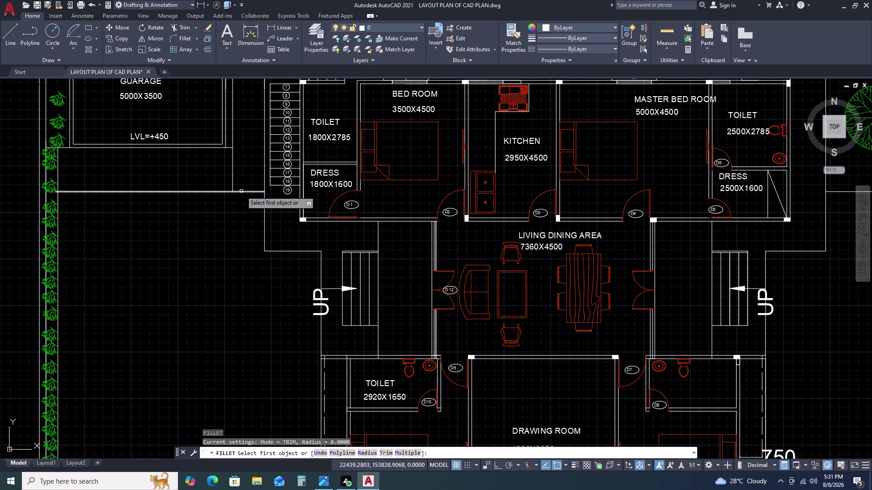
text(R 500)
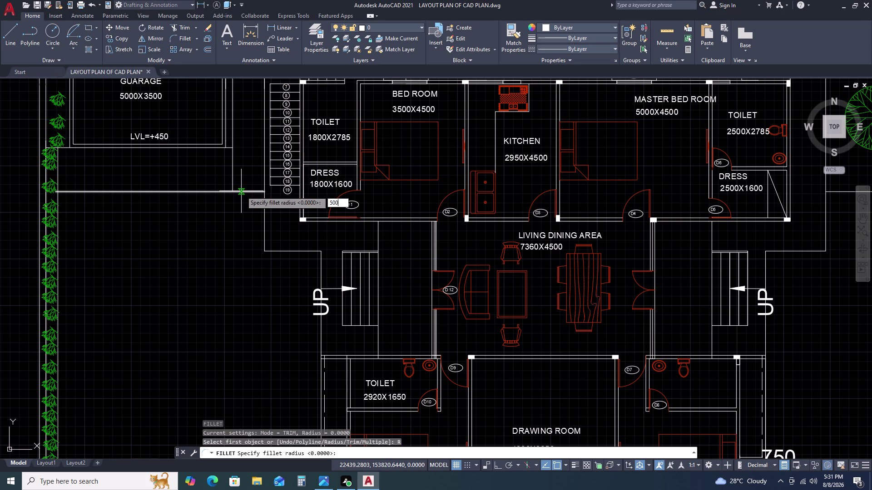
key(space)
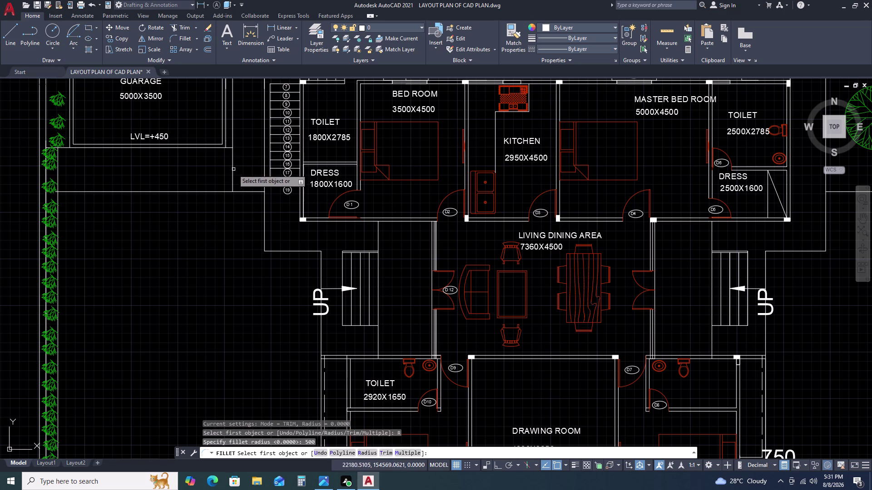
click(230, 169)
double_click(232, 170)
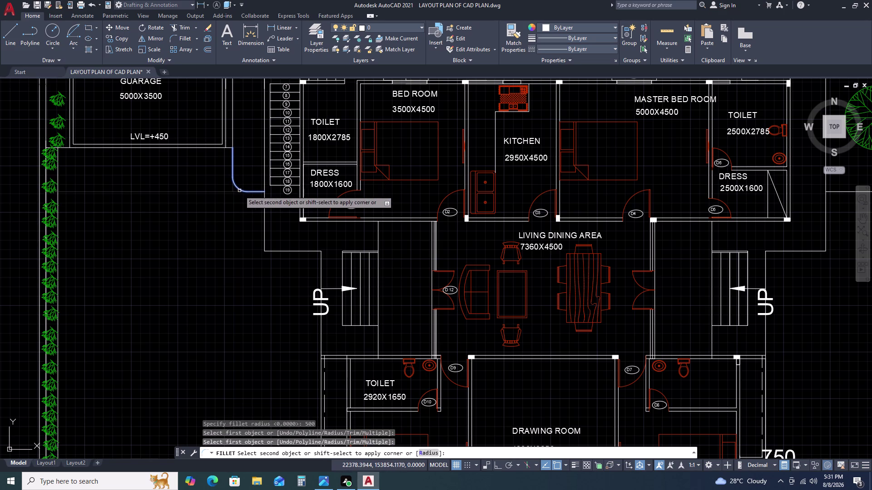
click(239, 191)
key(Escape)
Draw a horizontal line leftward from the rounded corner, then view the whole site plan.
text(L)
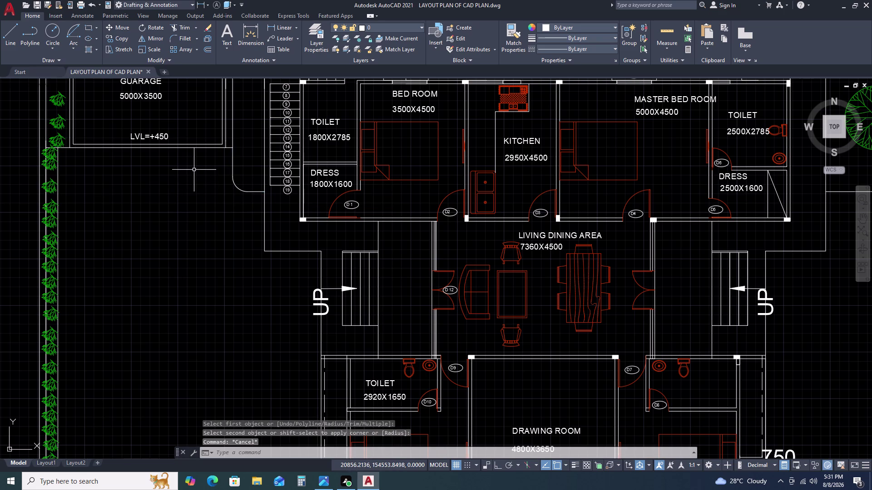
key(space)
click(237, 189)
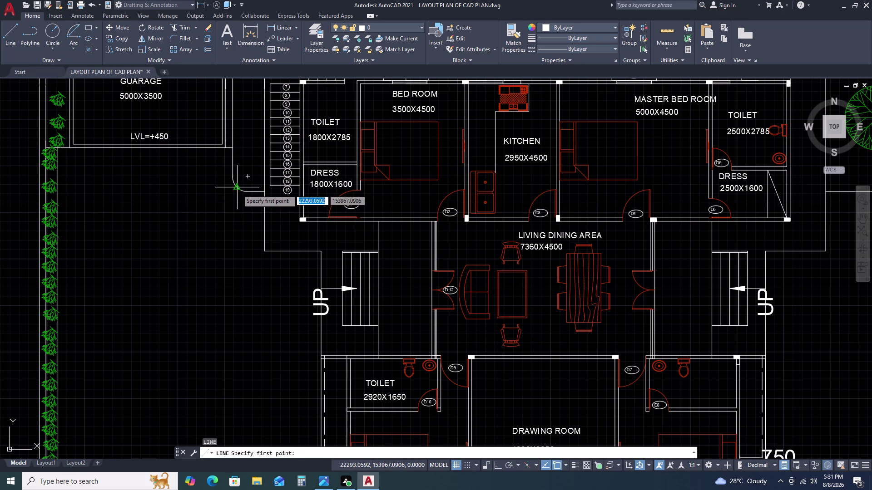
click(60, 190)
key(Escape)
scroll(down, 3)
middle_drag(192, 230, 186, 177)
scroll(down, 3)
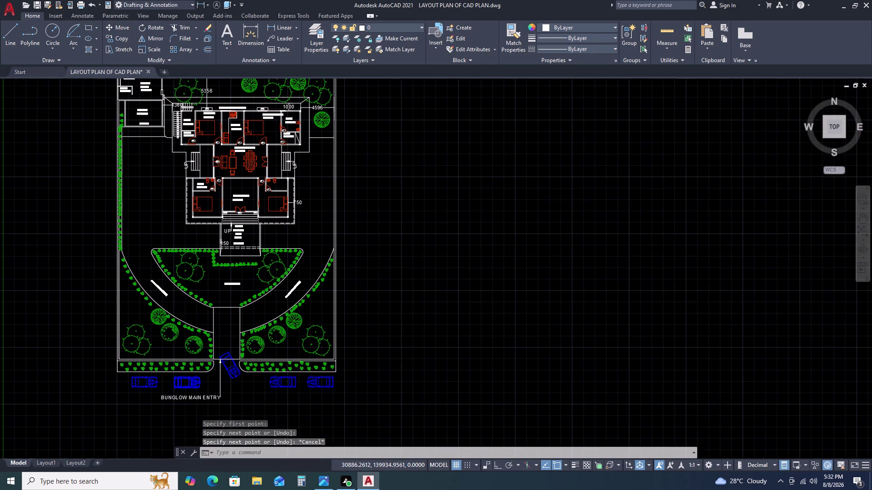
Draw Ortho boundary lines down beside the left toilet wing and across toward its base.
scroll(up, 3)
key(l)
key(space)
scroll(down, 3)
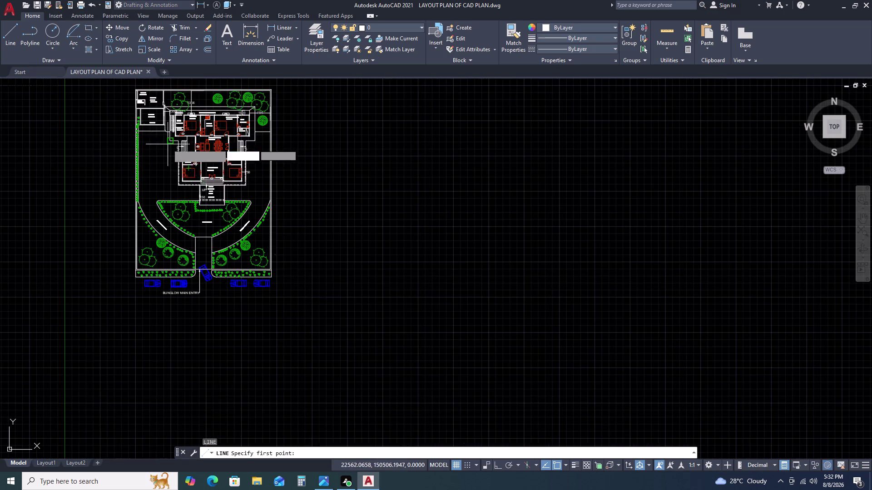
scroll(up, 3)
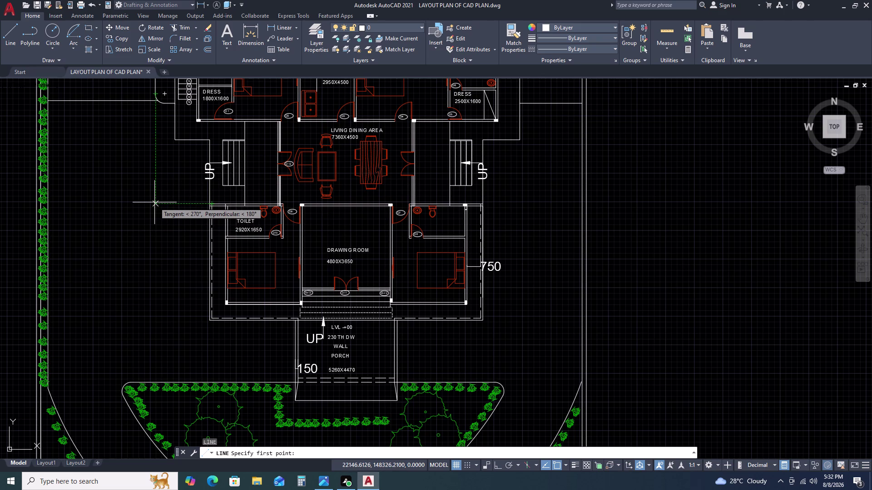
click(155, 202)
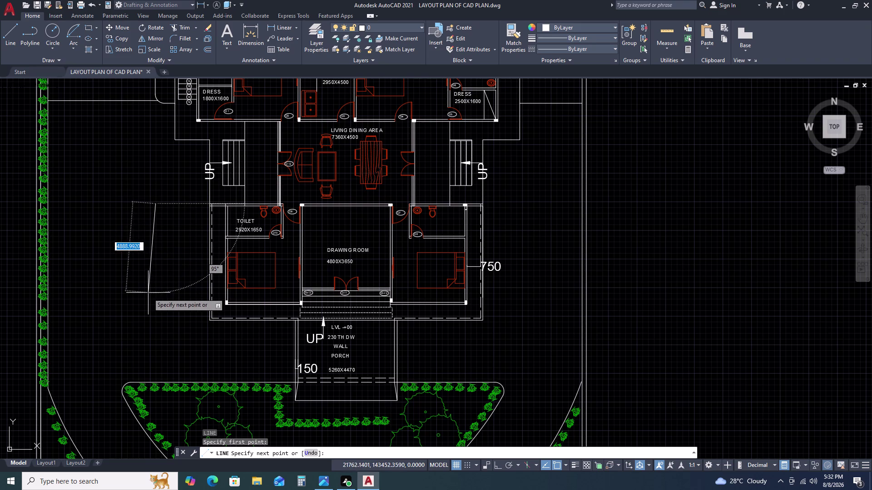
key(F8)
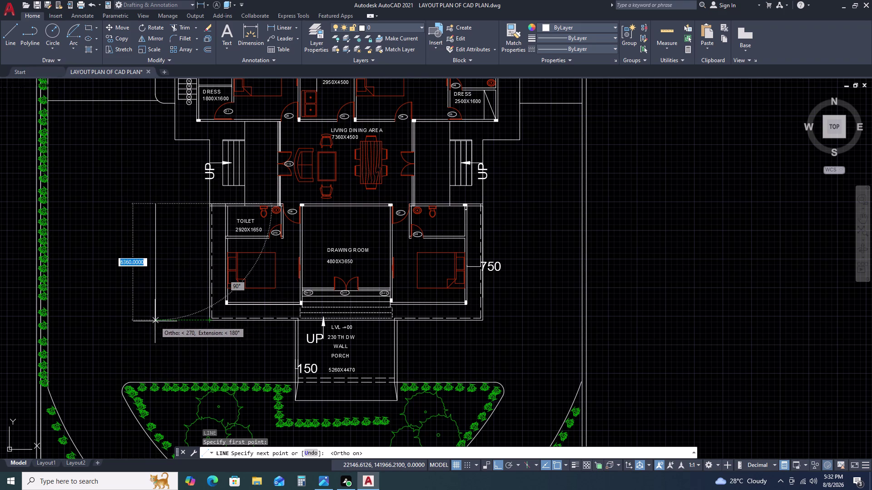
click(155, 321)
double_click(209, 321)
key(Escape)
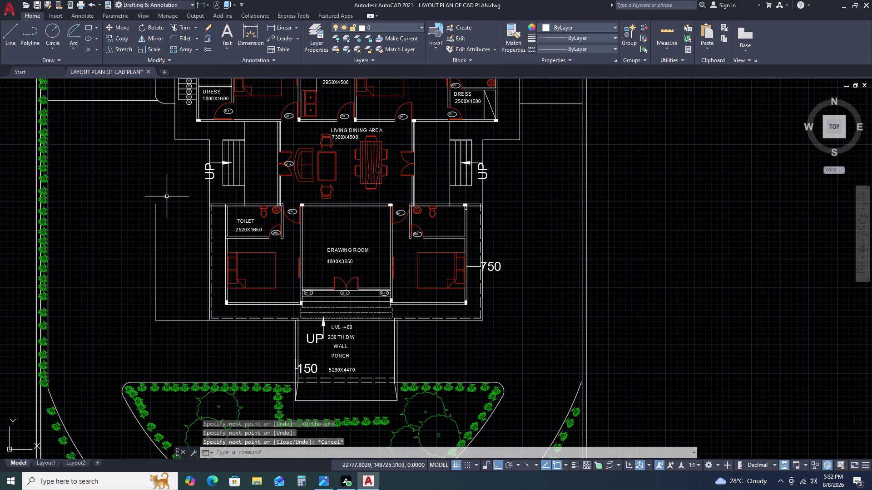
scroll(up, 3)
Try selecting the boundary lines above the toilet wing, then cancel and clear the selection.
click(252, 204)
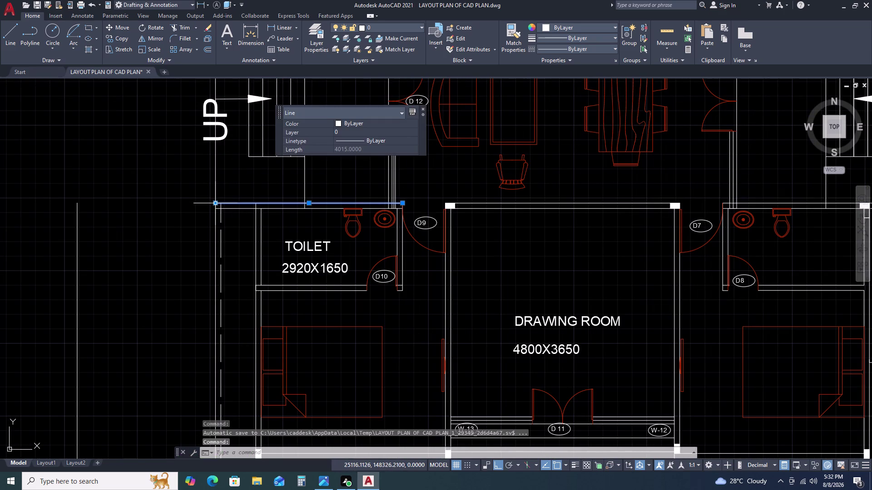
double_click(218, 202)
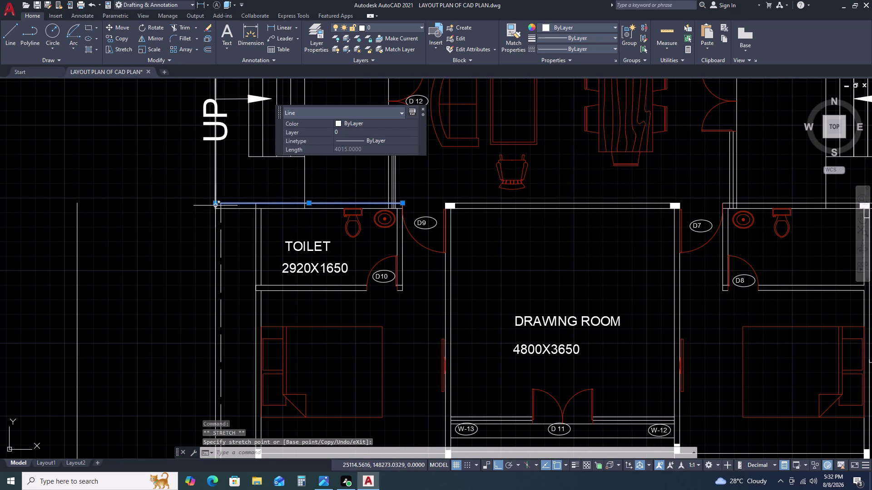
double_click(216, 205)
click(79, 203)
key(Escape)
scroll(down, 3)
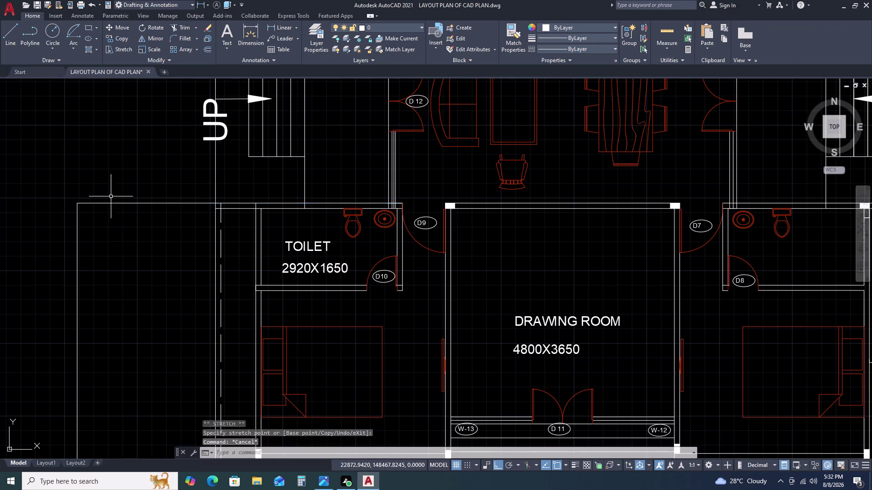
scroll(down, 3)
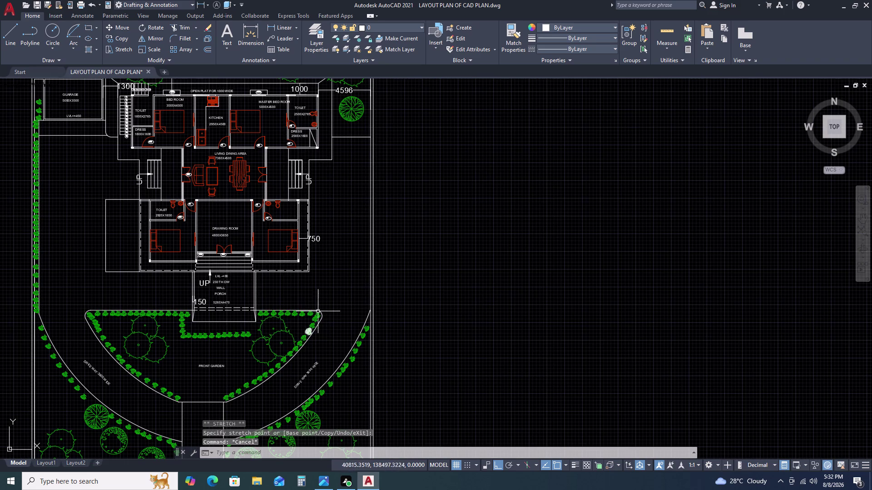
Select all the left sit-out boundary lines with windows and extra picks.
drag(118, 278, 115, 261)
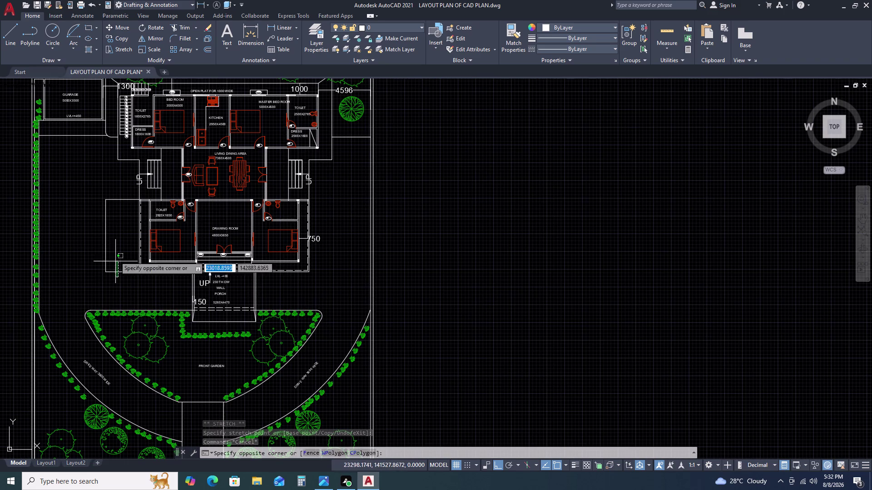
drag(115, 261, 112, 238)
click(111, 170)
click(109, 168)
click(121, 233)
click(118, 245)
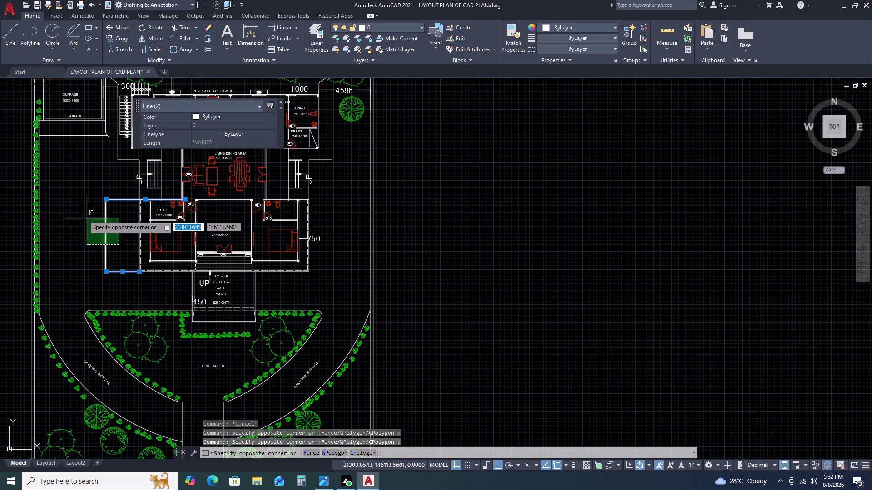
click(82, 214)
Mirror the lines across a vertical axis through the drawing room, keeping the originals.
text(MI)
key(space)
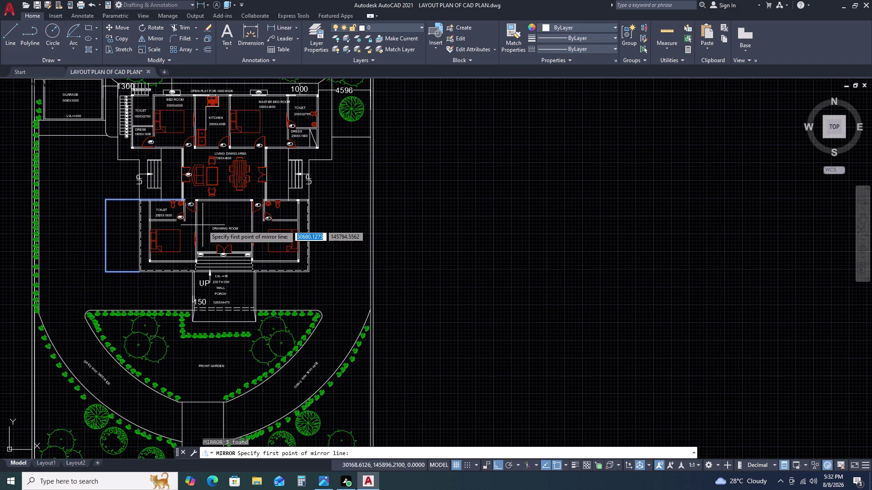
scroll(up, 3)
click(216, 200)
right_click(216, 200)
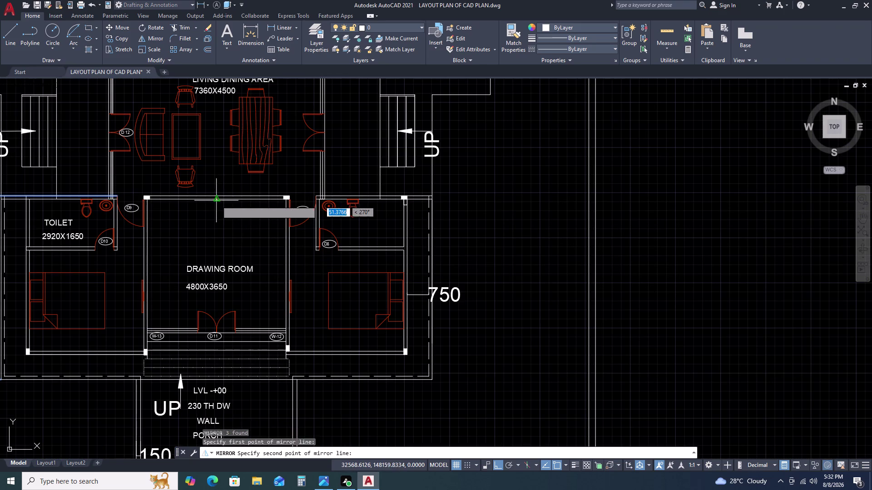
click(227, 159)
click(244, 190)
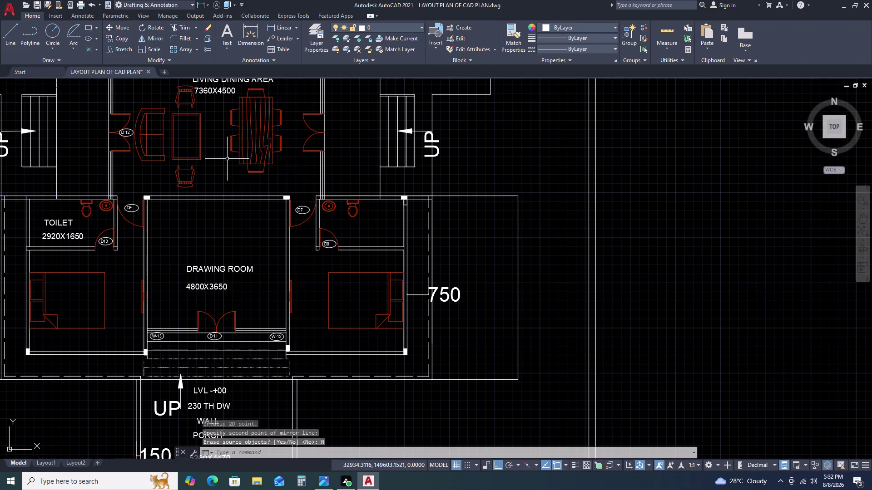
scroll(down, 3)
key(Escape)
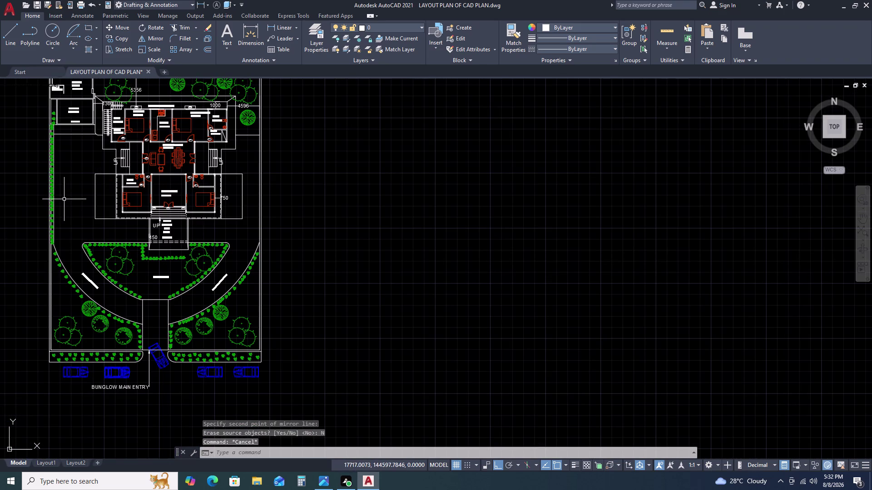
Fillet the right sit-out's top-right corner with a 500 radius.
scroll(down, 3)
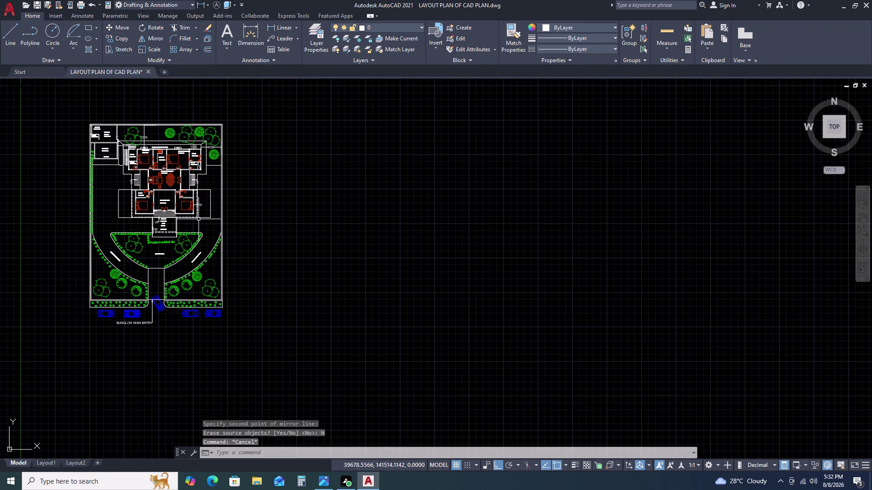
text(F)
key(space)
scroll(up, 3)
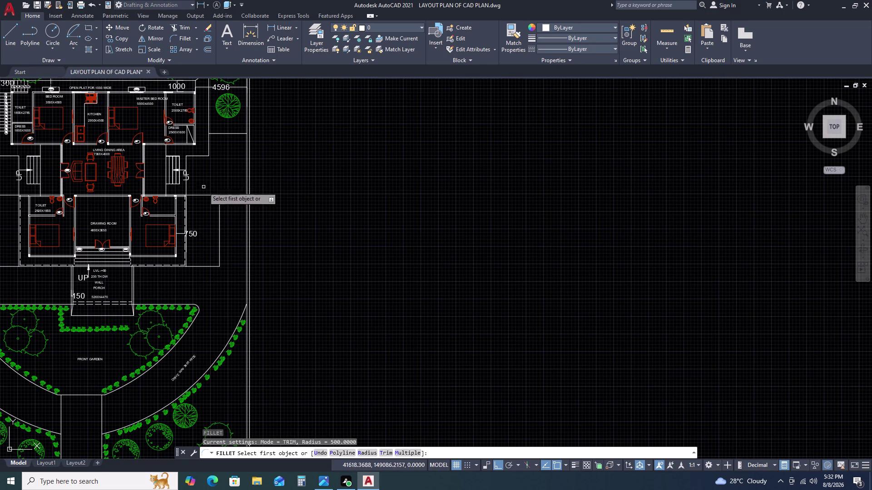
click(208, 195)
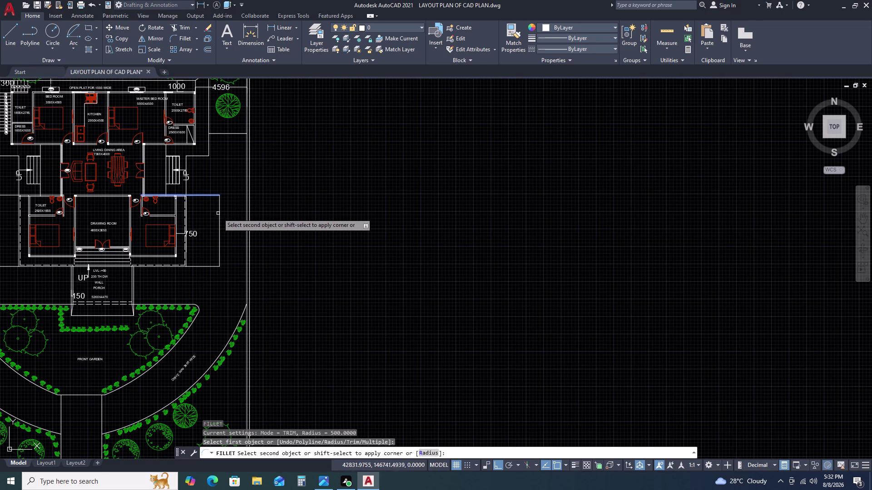
double_click(219, 216)
key(space)
Fillet the right sit-out's bottom-right corner with a 500 radius.
click(202, 266)
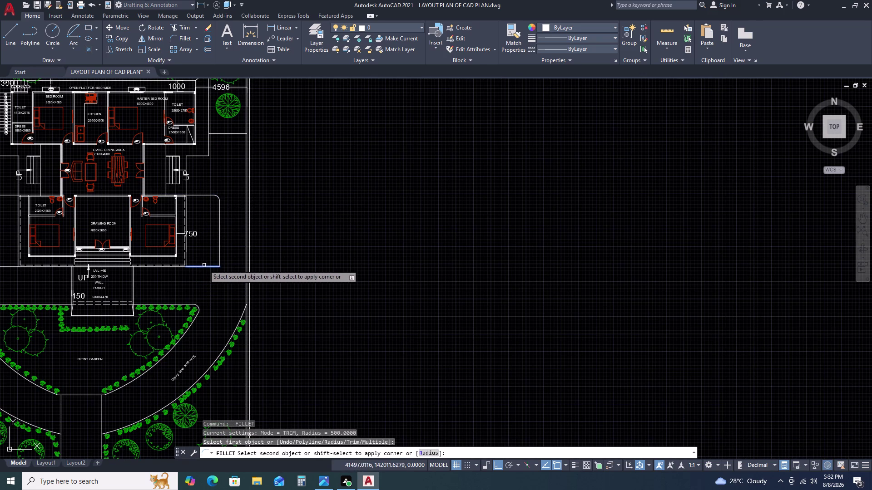
click(220, 251)
right_click(220, 250)
click(220, 251)
key(space)
scroll(down, 3)
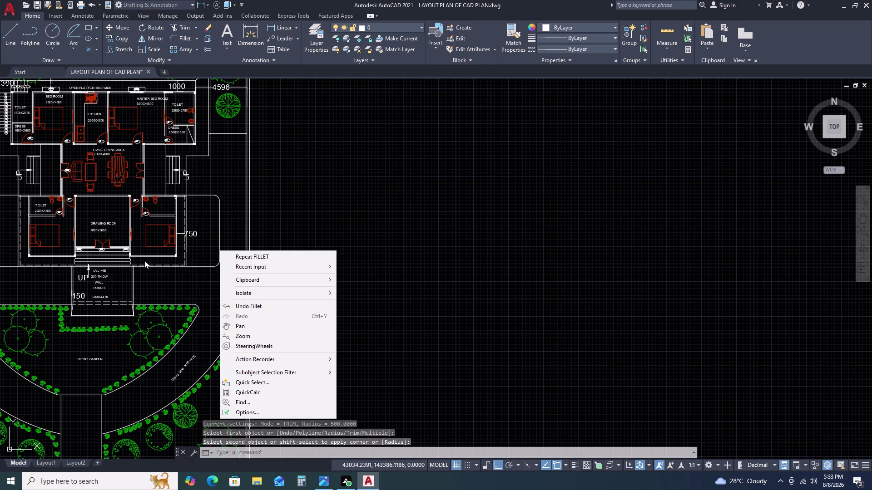
key(Escape)
Fillet the left sit-out's top-left corner with a 500 radius.
key(space)
middle_drag(108, 245, 308, 225)
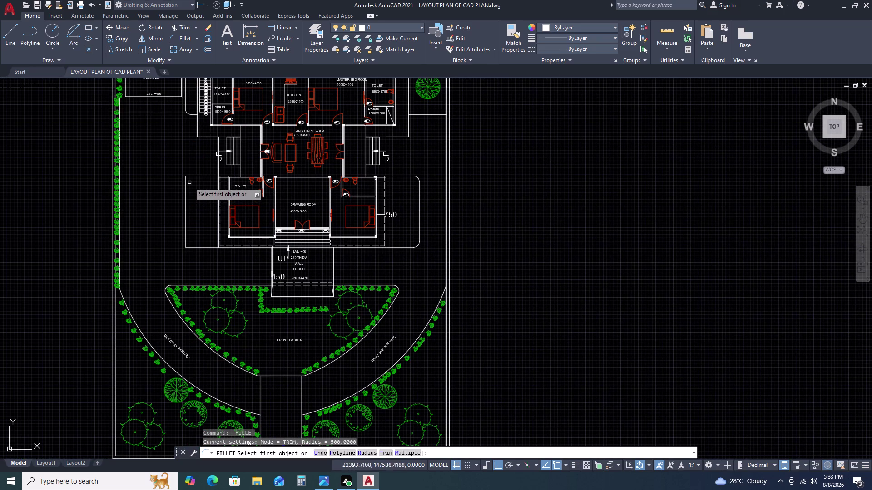
click(204, 177)
right_click(204, 176)
click(204, 176)
double_click(185, 193)
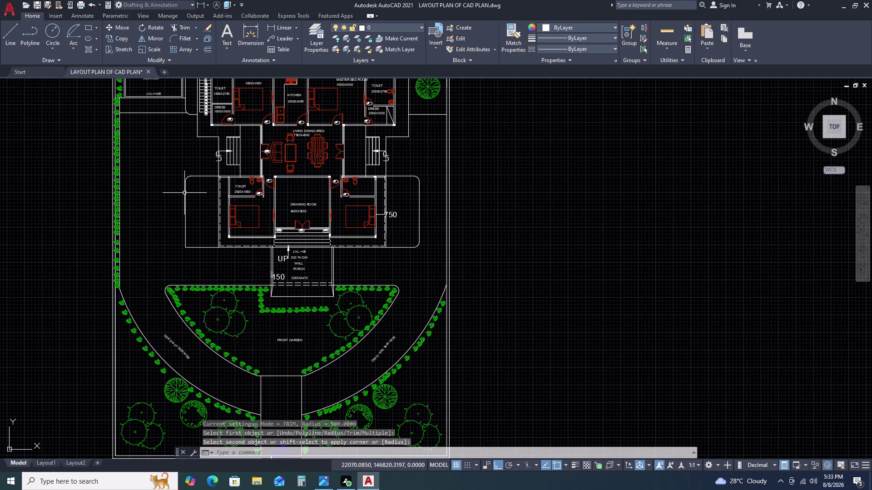
key(space)
Fillet the left sit-out's bottom-left corner with a 500 radius.
double_click(194, 247)
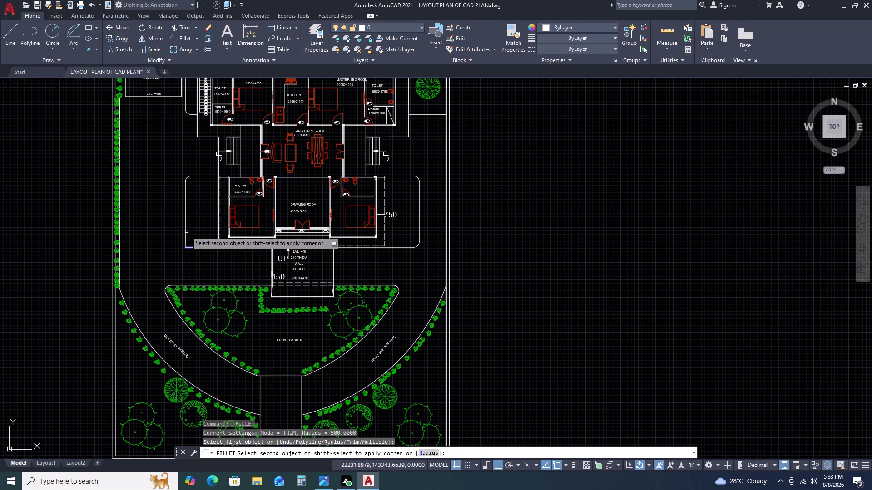
click(186, 231)
scroll(down, 3)
key(Escape)
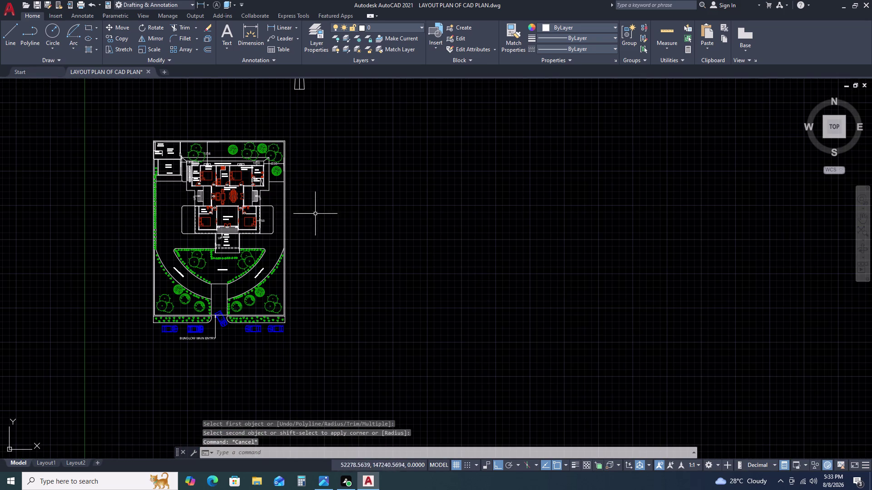
scroll(up, 3)
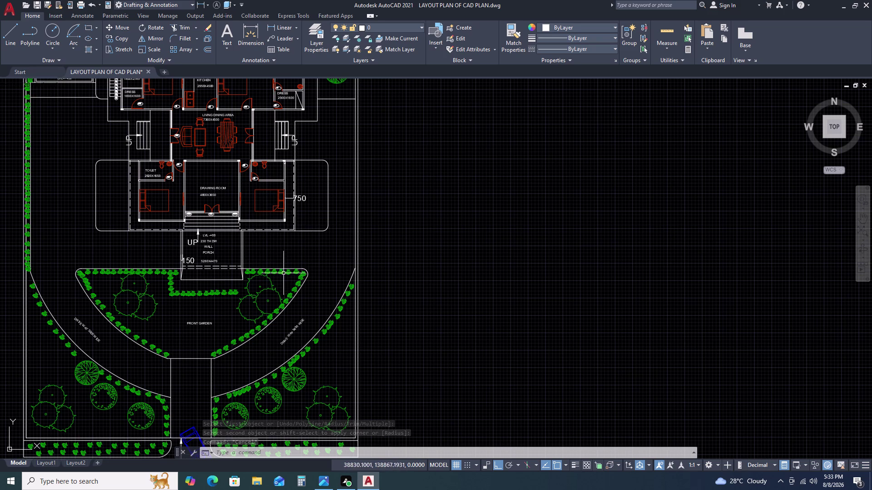
scroll(up, 3)
click(314, 258)
Start copying the front-garden shrub block from its base point, with Ortho off.
text(C)
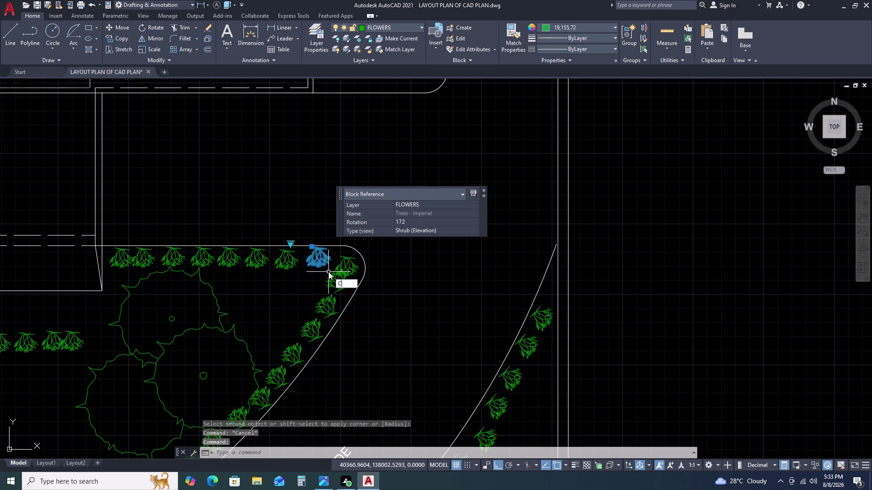
text(O)
key(space)
click(318, 264)
scroll(down, 3)
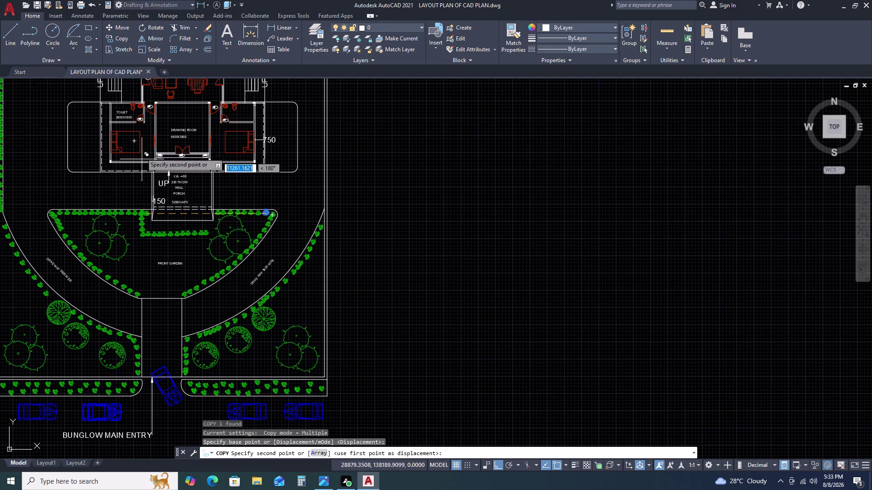
scroll(up, 3)
middle_drag(96, 139, 267, 195)
key(F8)
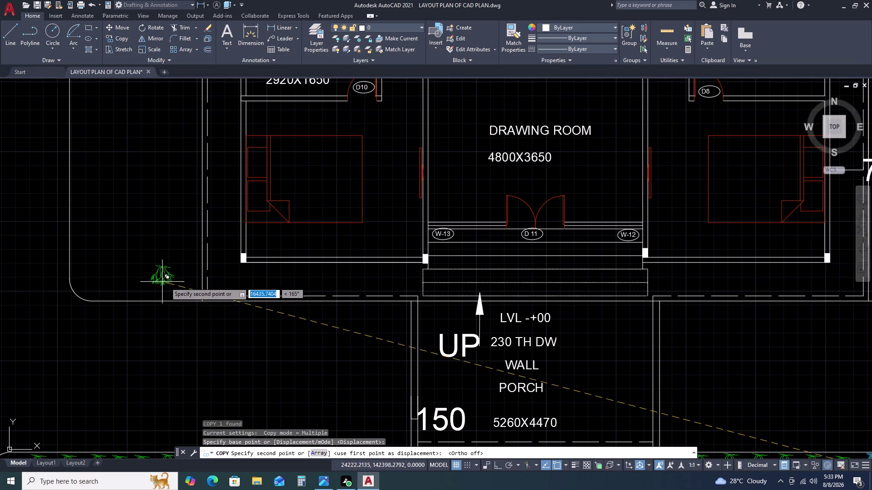
scroll(down, 3)
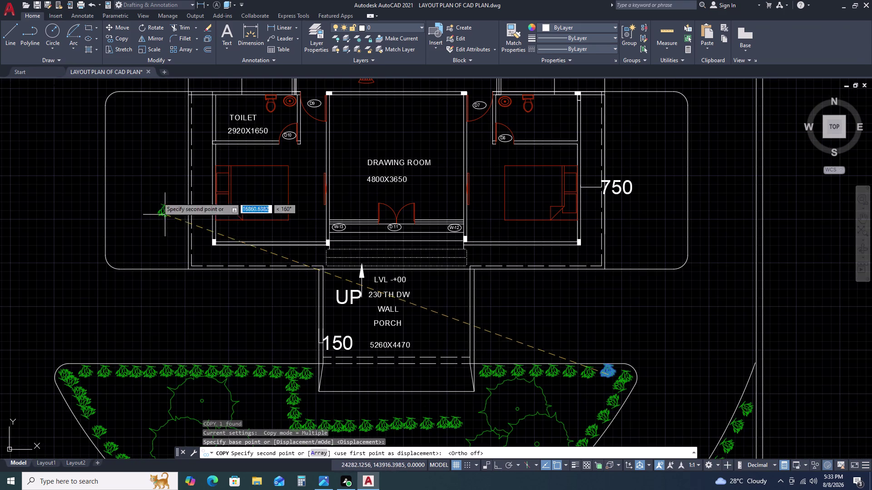
Place shrub copies down the left sit-out's edge and along its bottom edge.
click(127, 104)
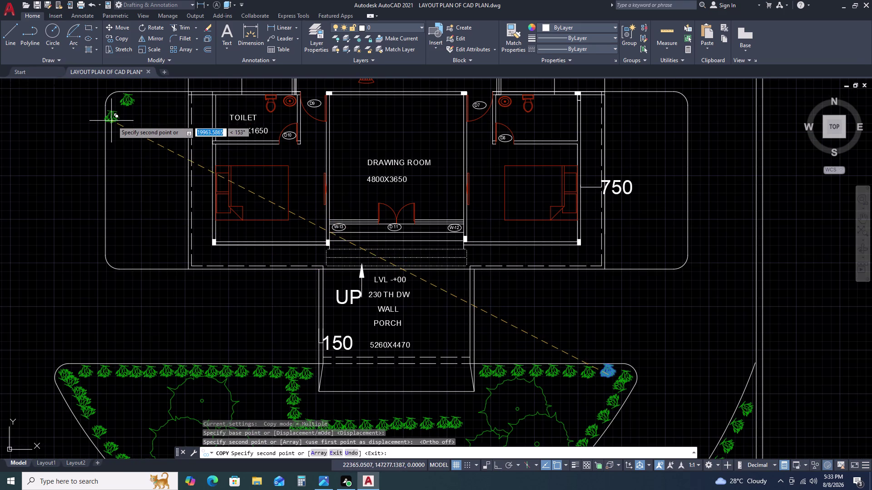
click(113, 122)
click(117, 141)
double_click(116, 169)
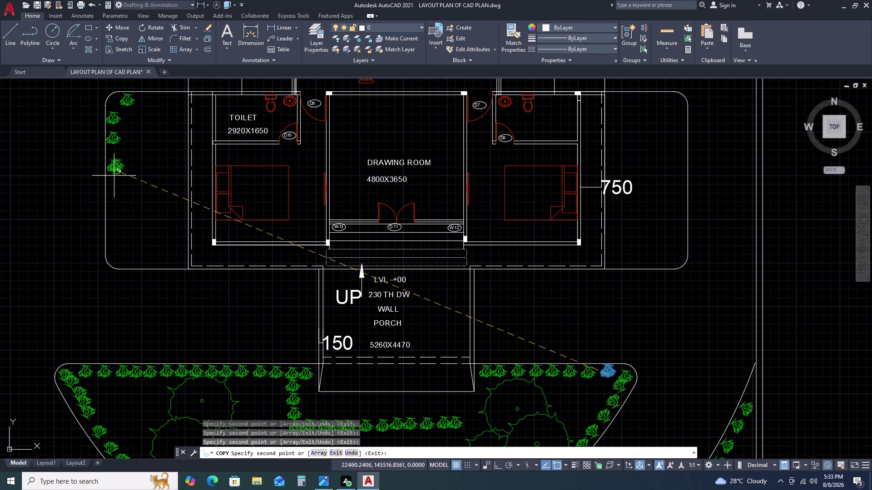
click(113, 186)
click(113, 213)
click(114, 237)
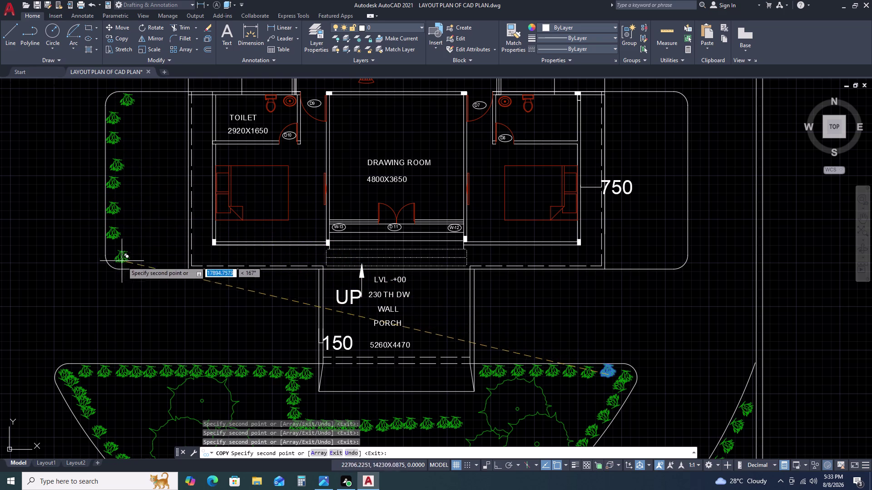
click(124, 263)
click(147, 264)
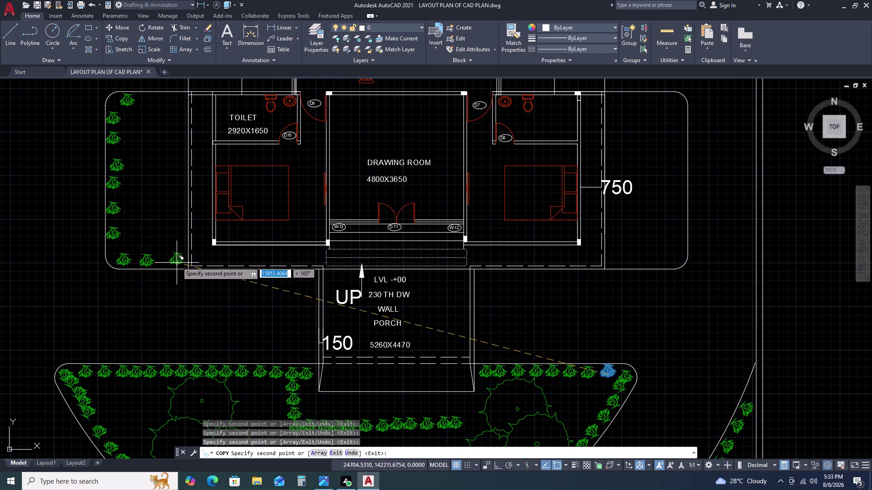
click(172, 262)
Place shrub copies along the right sit-out's top, curved corner and right edge.
scroll(down, 3)
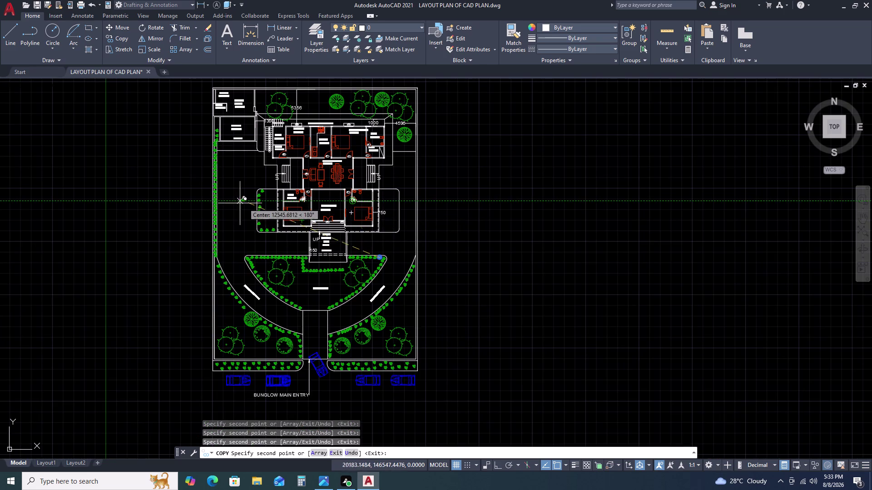
middle_drag(238, 203, 156, 191)
scroll(up, 3)
click(296, 169)
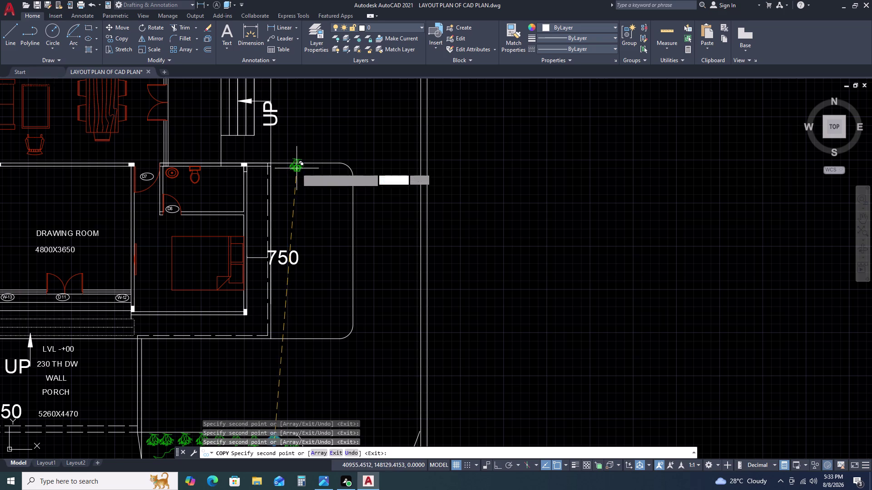
click(331, 175)
click(340, 198)
double_click(343, 234)
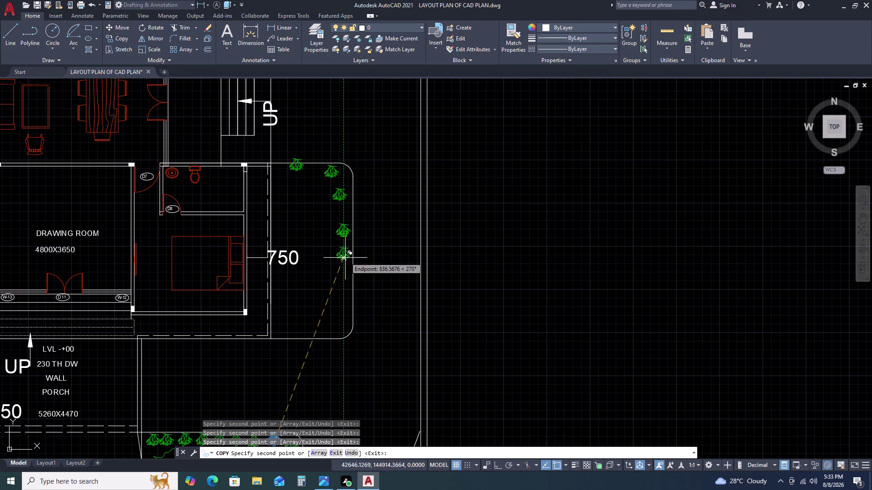